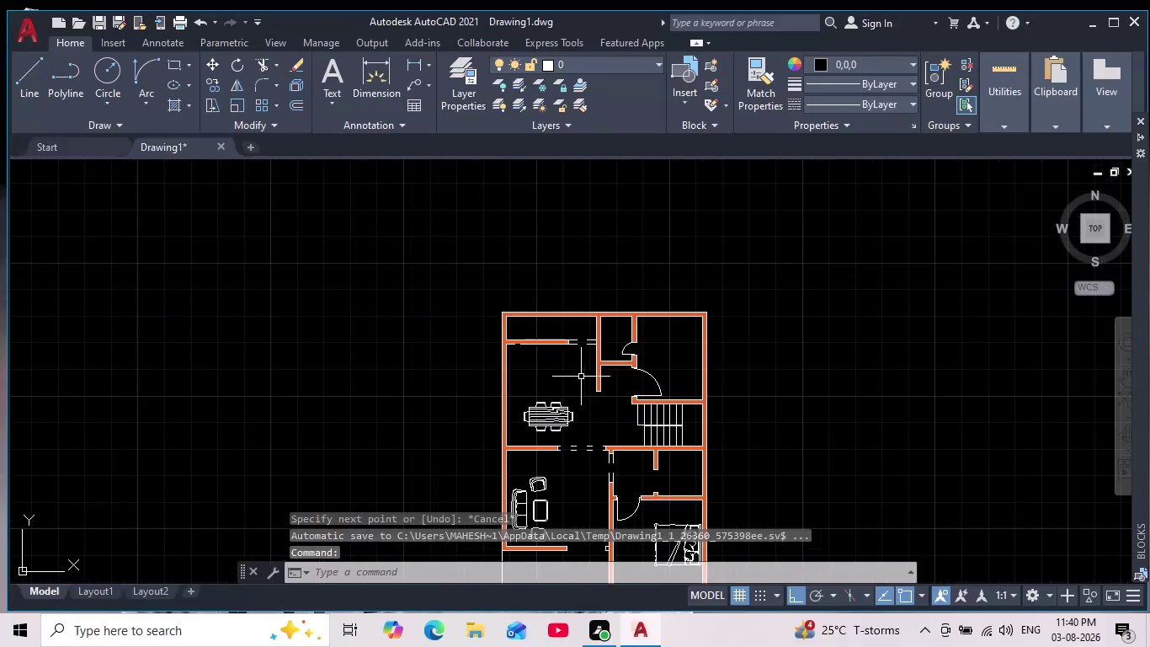
Pan and zoom around the floor plan to frame the whole layout.
middle_drag(587, 368, 564, 329)
scroll(up, 3)
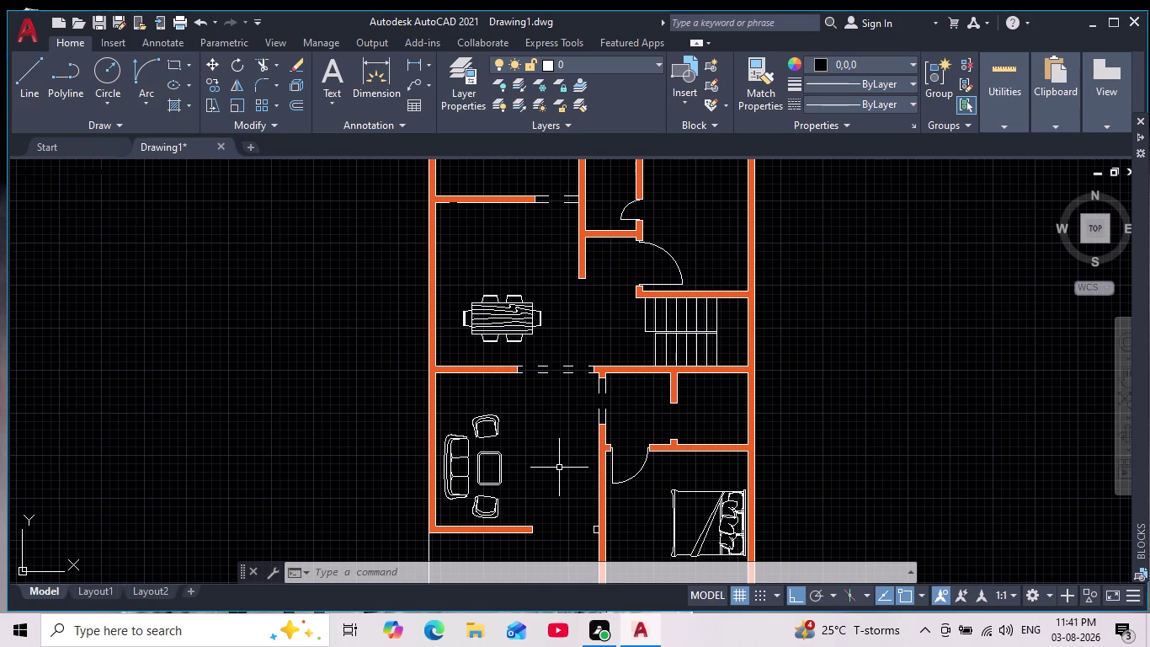
scroll(down, 3)
scroll(up, 3)
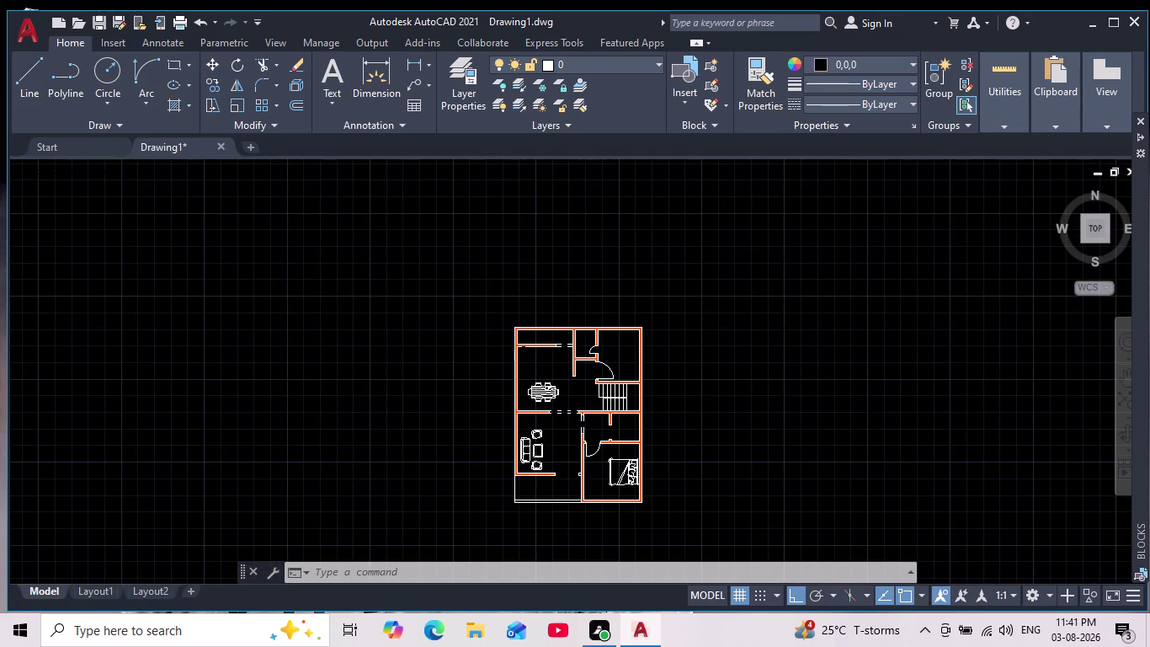
scroll(up, 3)
middle_drag(593, 445, 530, 423)
scroll(down, 3)
scroll(up, 3)
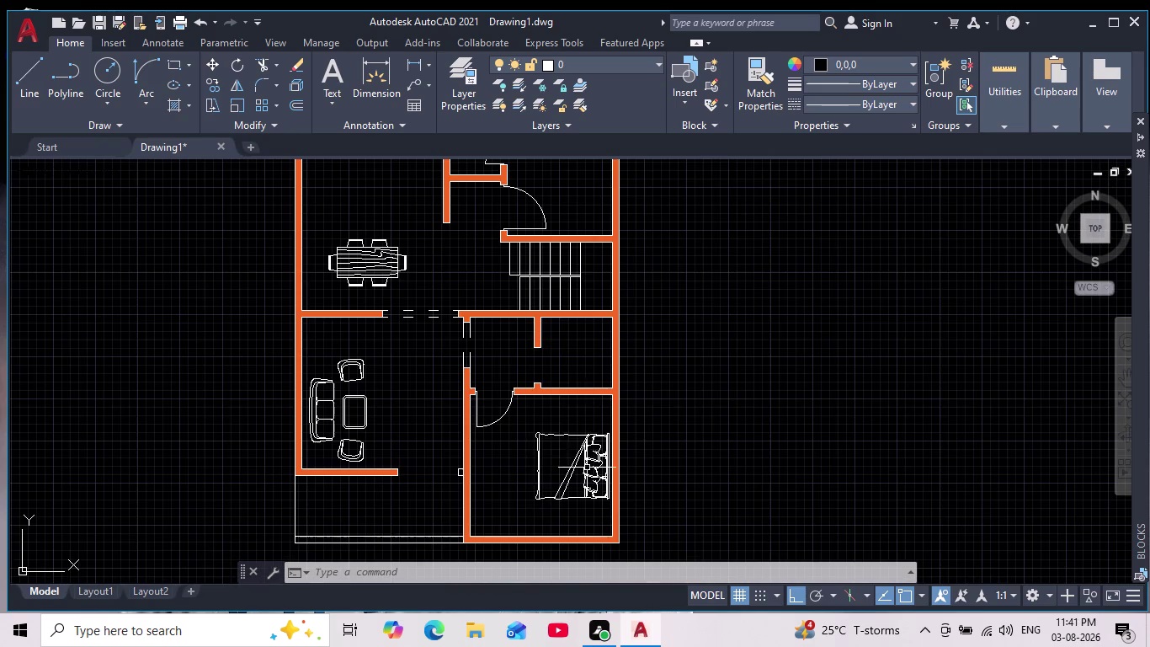
scroll(down, 3)
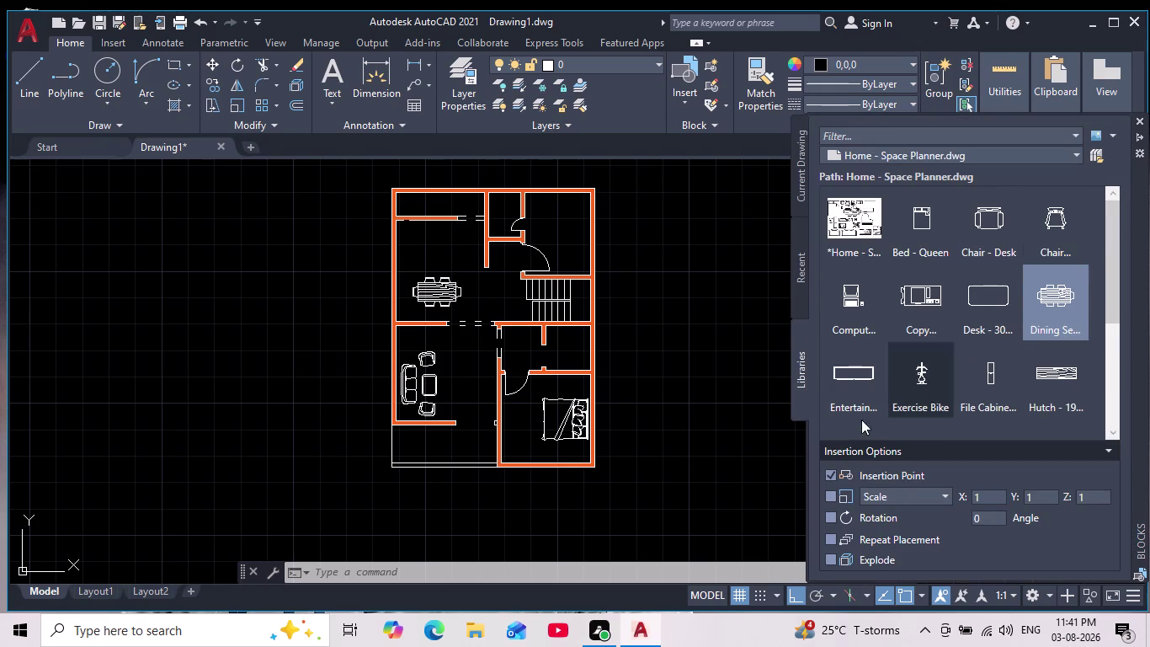
Drag the toilet from the Recent blocks tab into the drawing and zoom into the small room.
click(798, 378)
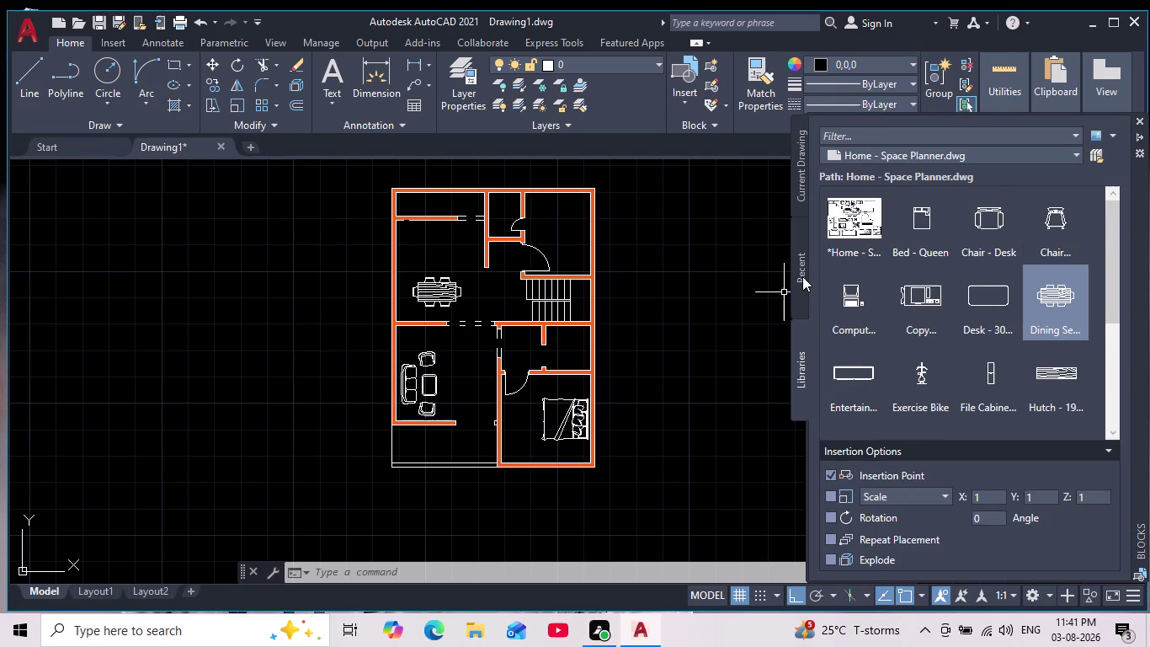
click(803, 276)
drag(917, 268, 809, 303)
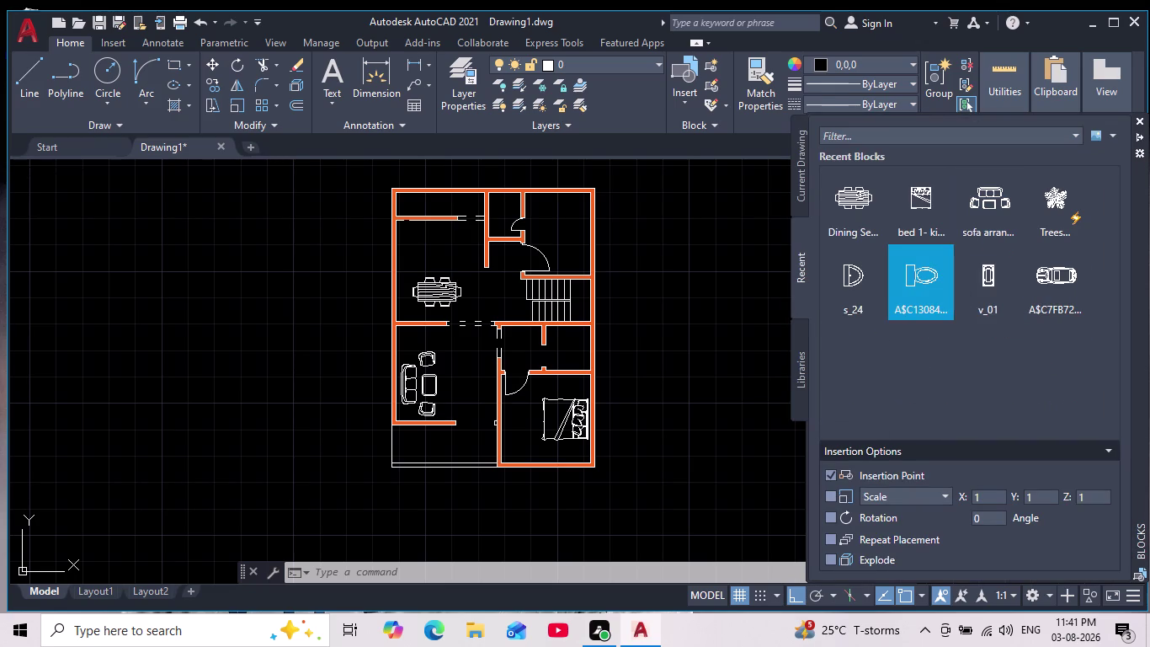
drag(810, 302, 678, 344)
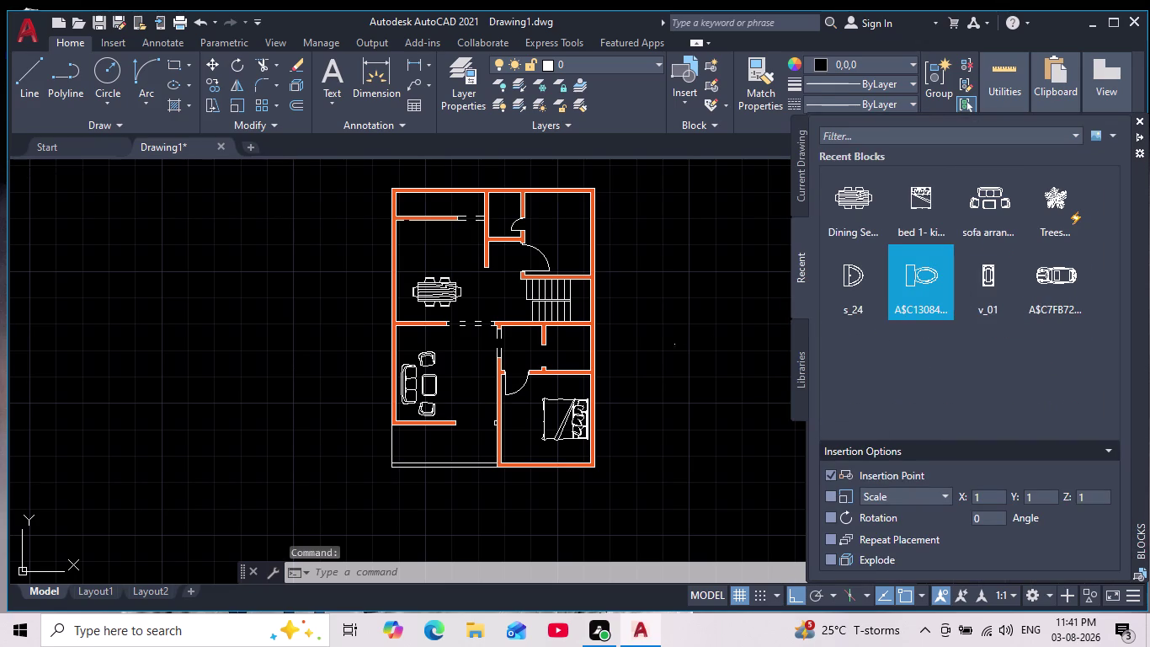
drag(678, 345, 570, 348)
scroll(up, 3)
drag(587, 298, 588, 316)
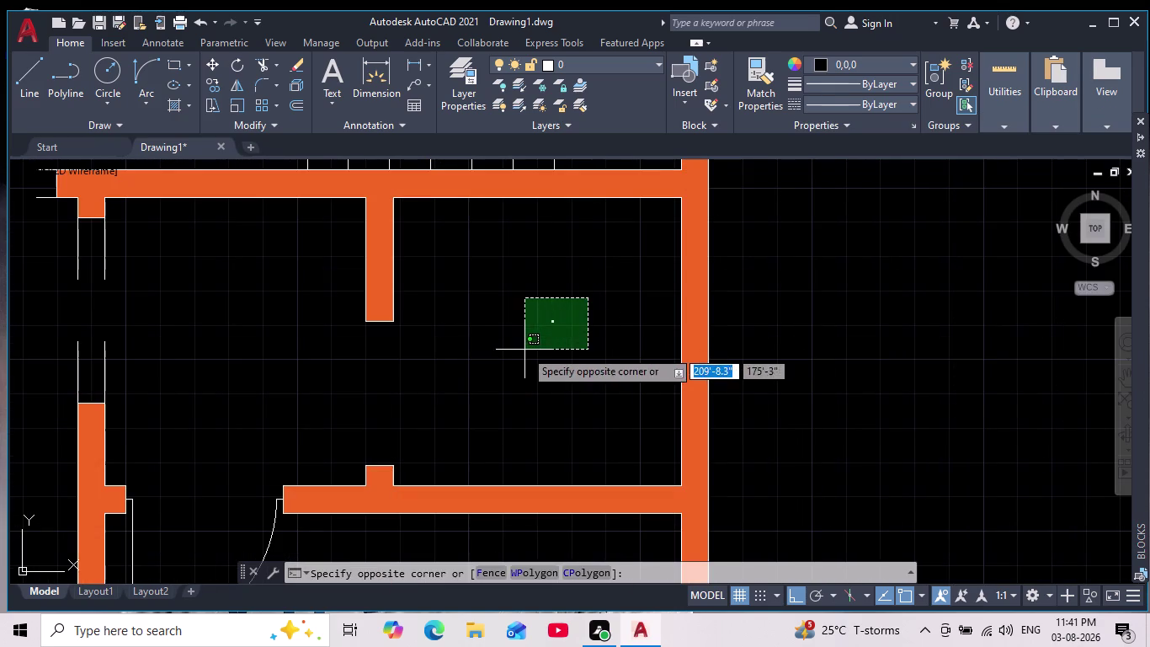
Scale the tiny toilet block up from a base point inside the small room.
click(525, 350)
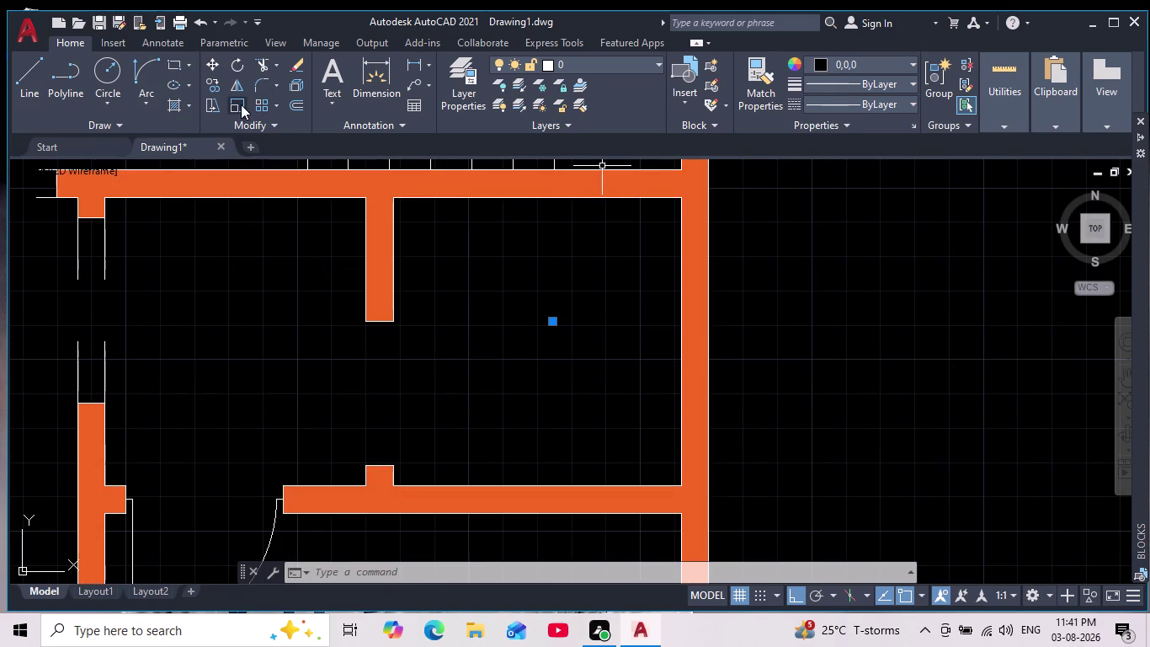
click(237, 106)
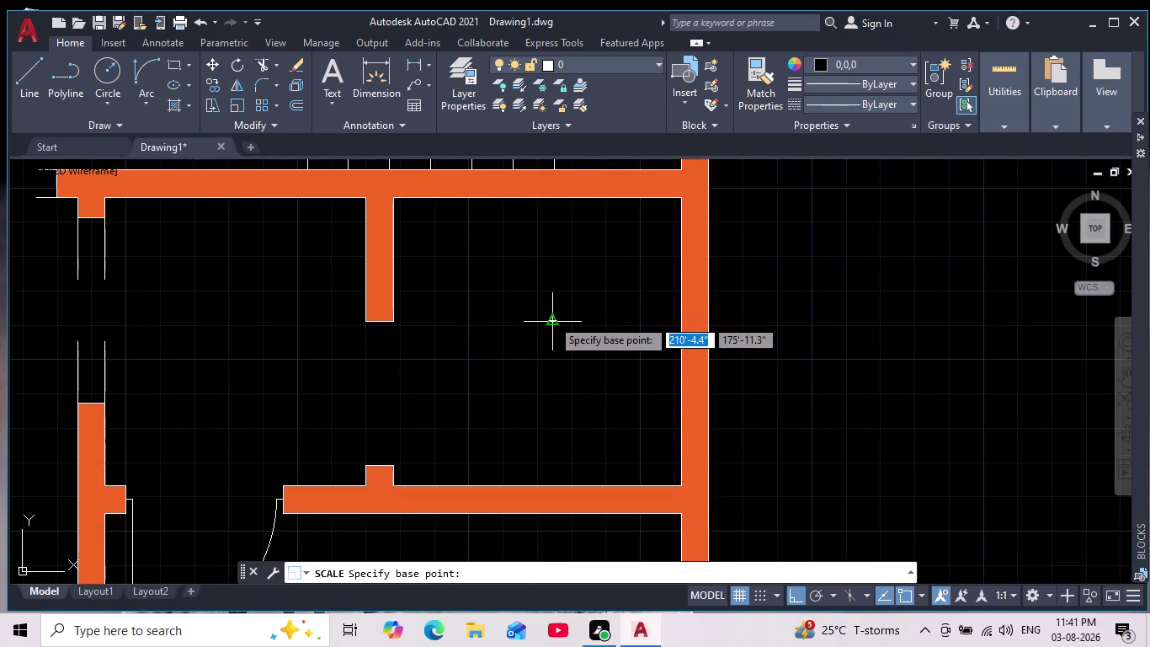
click(551, 319)
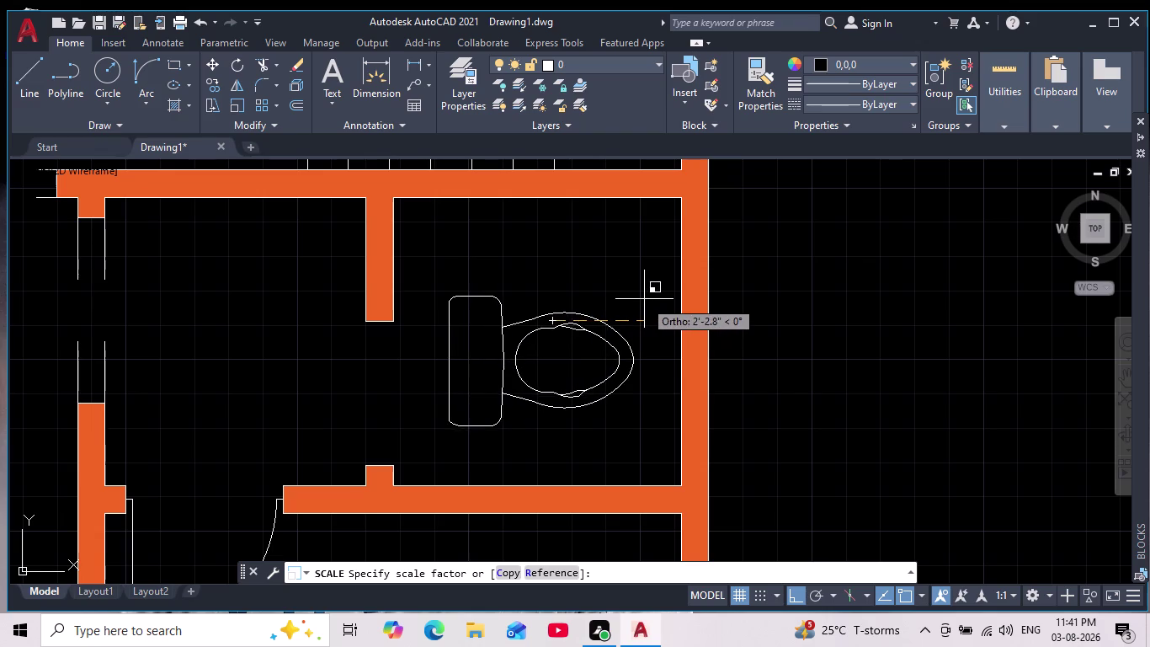
click(633, 299)
scroll(down, 3)
scroll(up, 3)
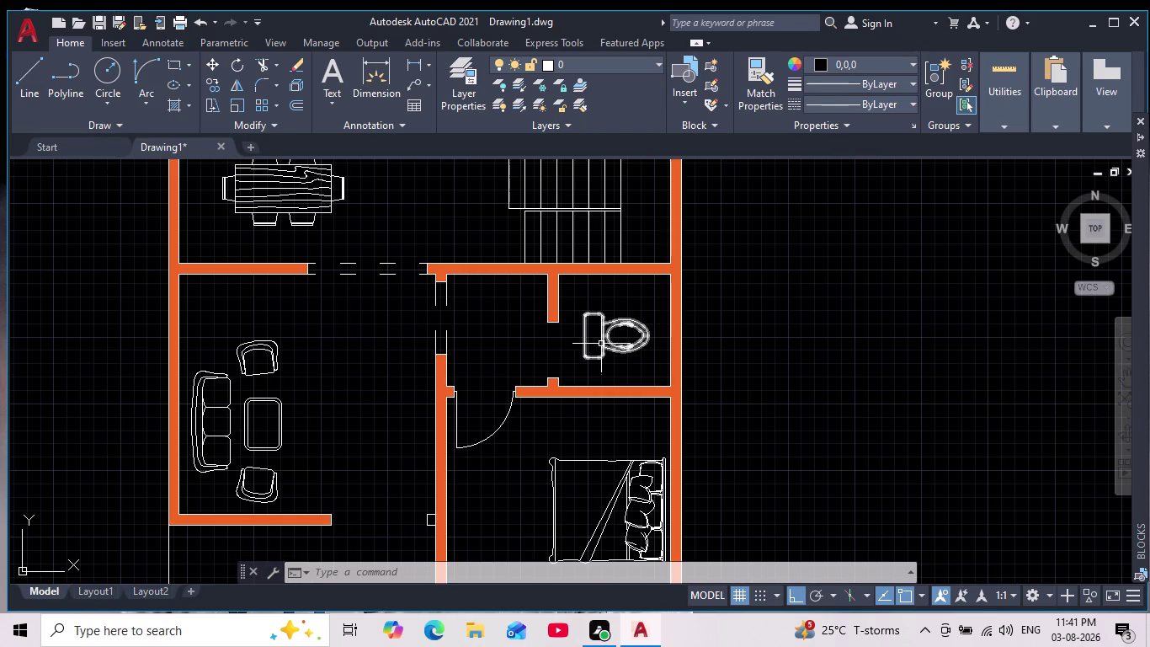
click(606, 323)
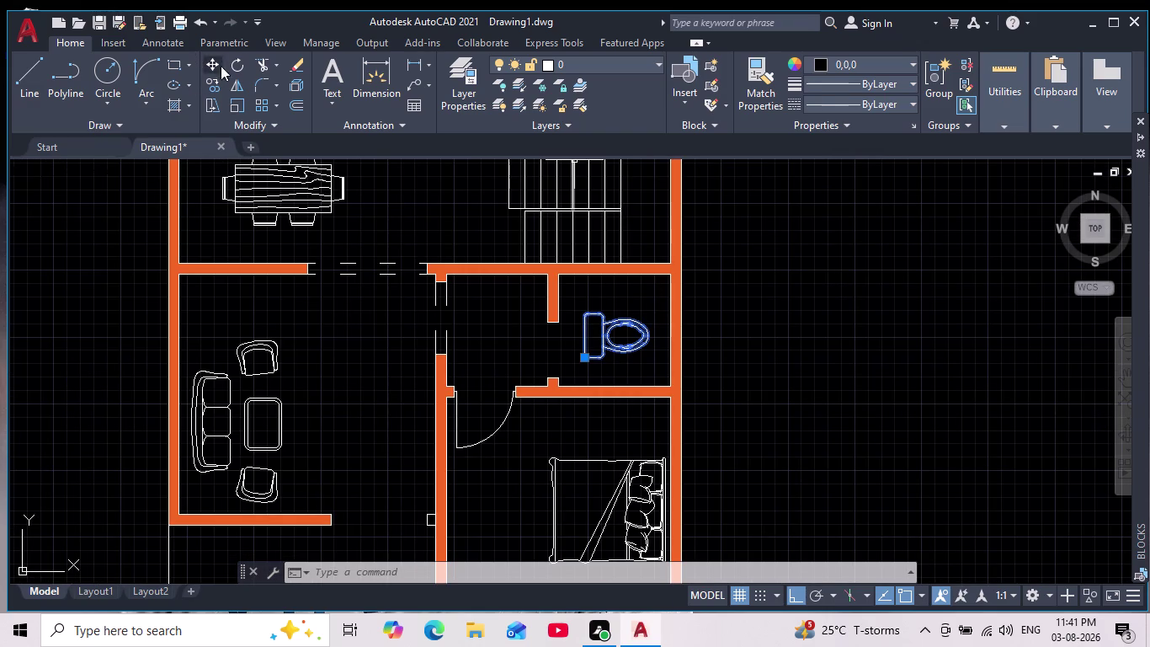
click(235, 67)
click(614, 371)
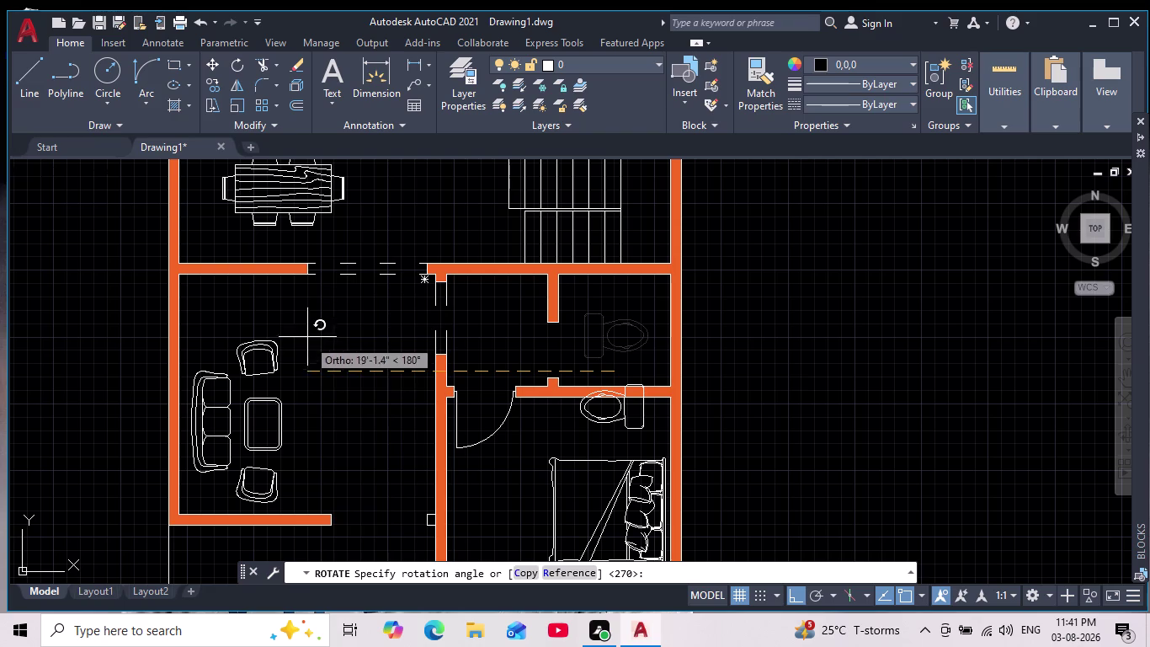
click(356, 469)
click(640, 423)
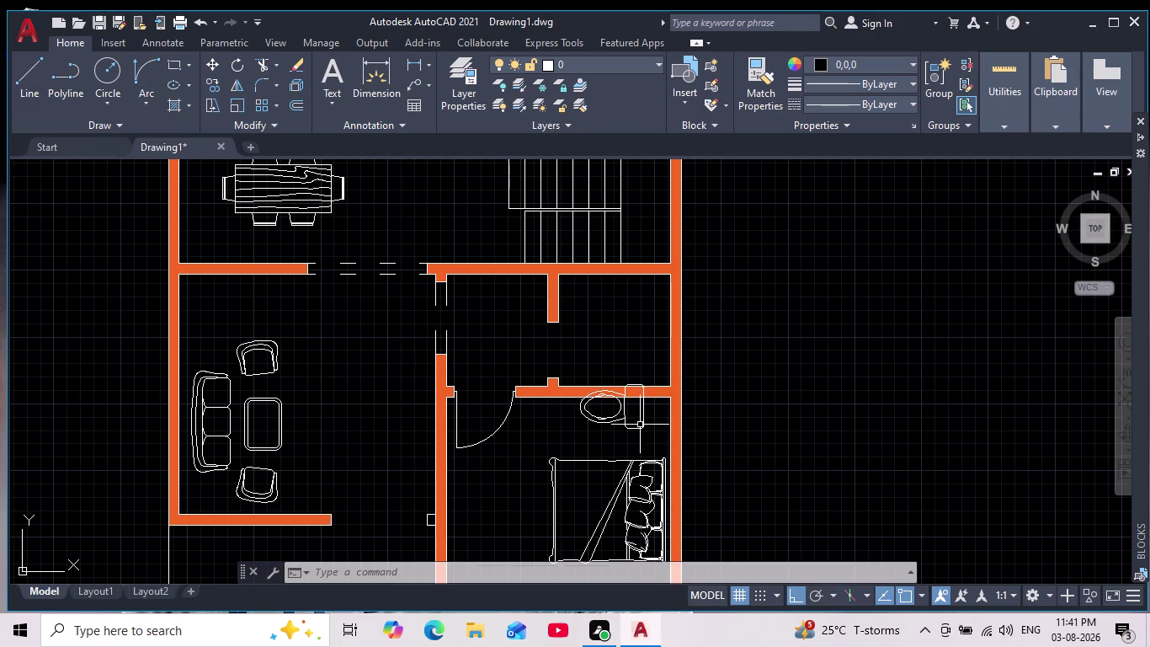
click(214, 59)
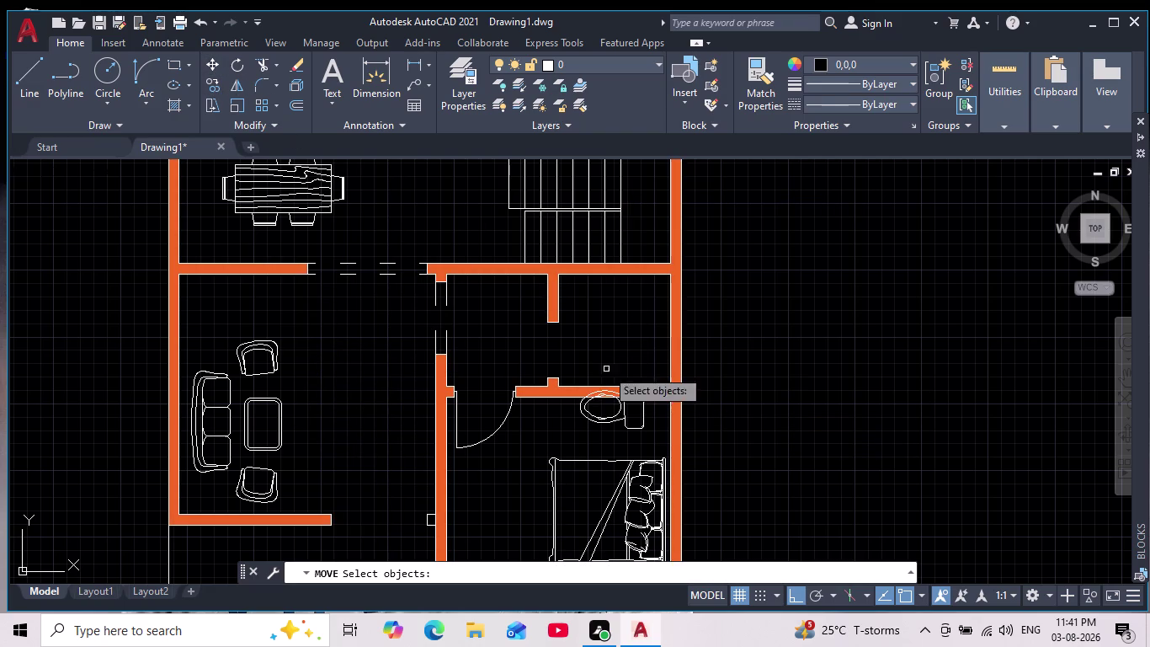
click(620, 411)
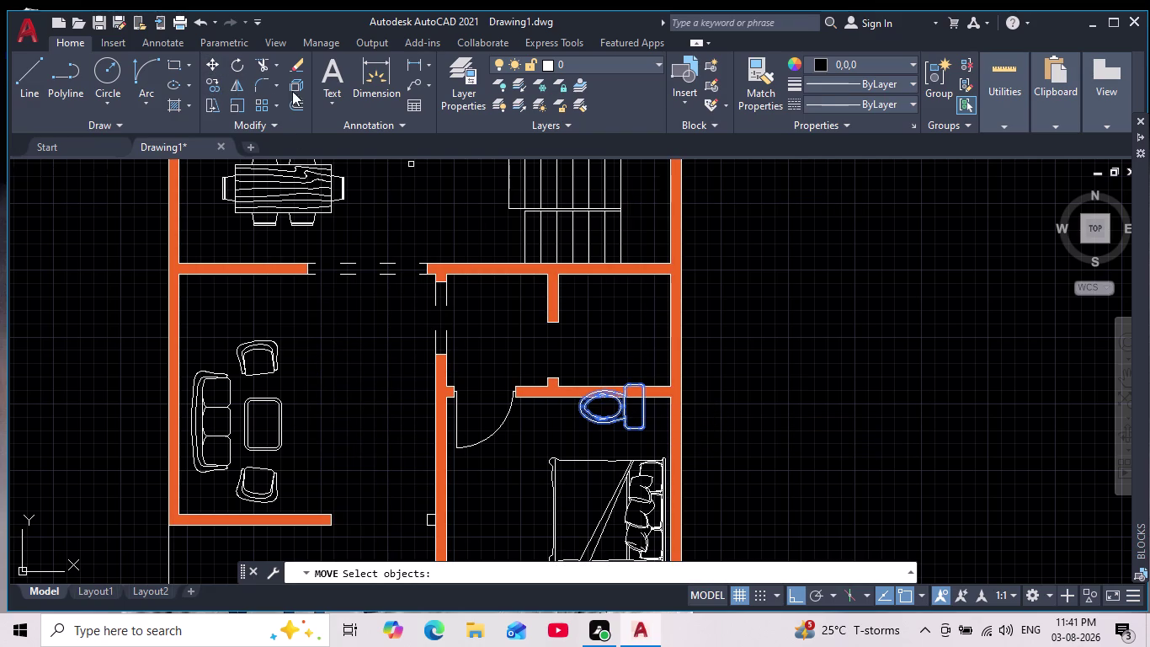
click(207, 57)
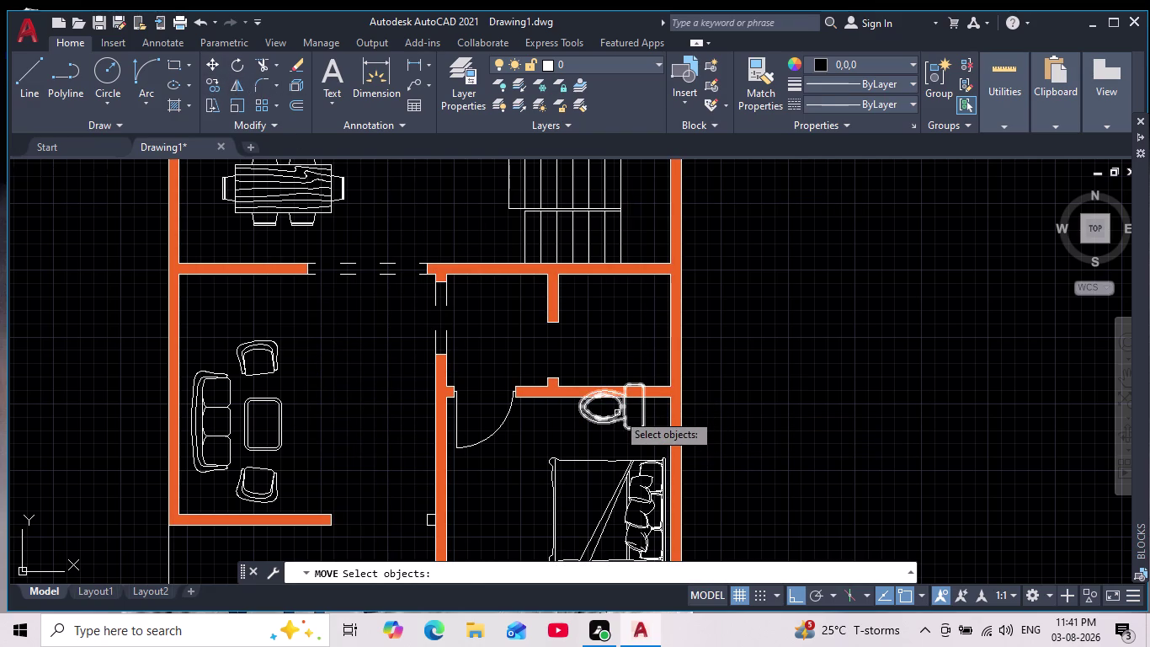
key(Escape)
key(Escape)
click(623, 421)
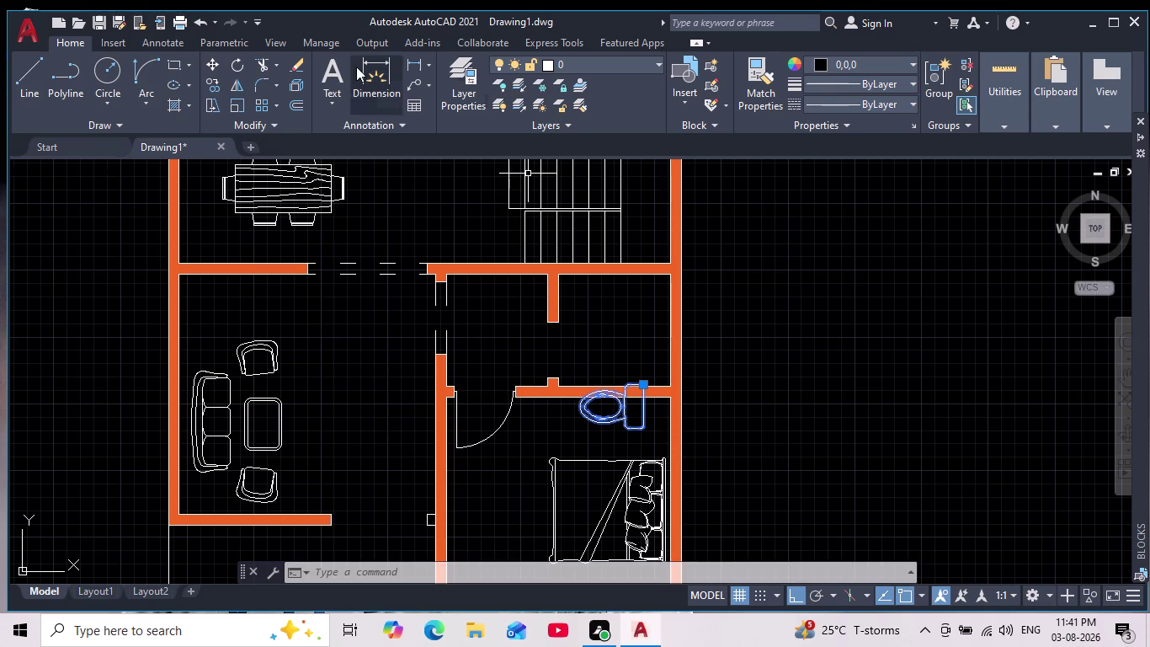
click(208, 61)
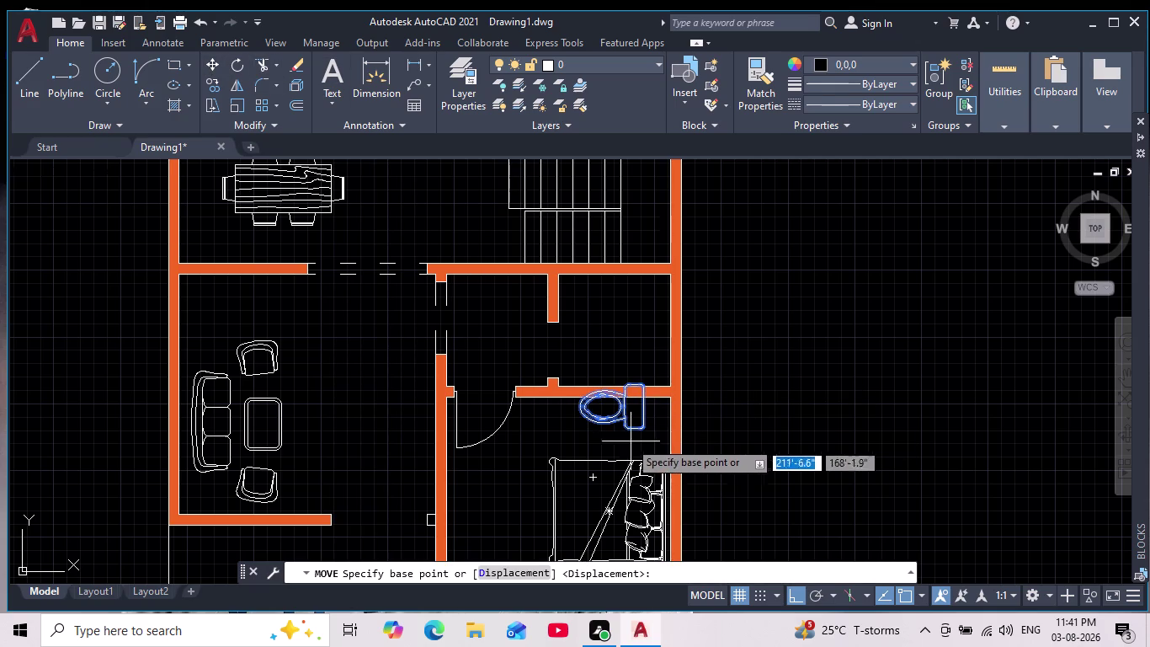
click(622, 427)
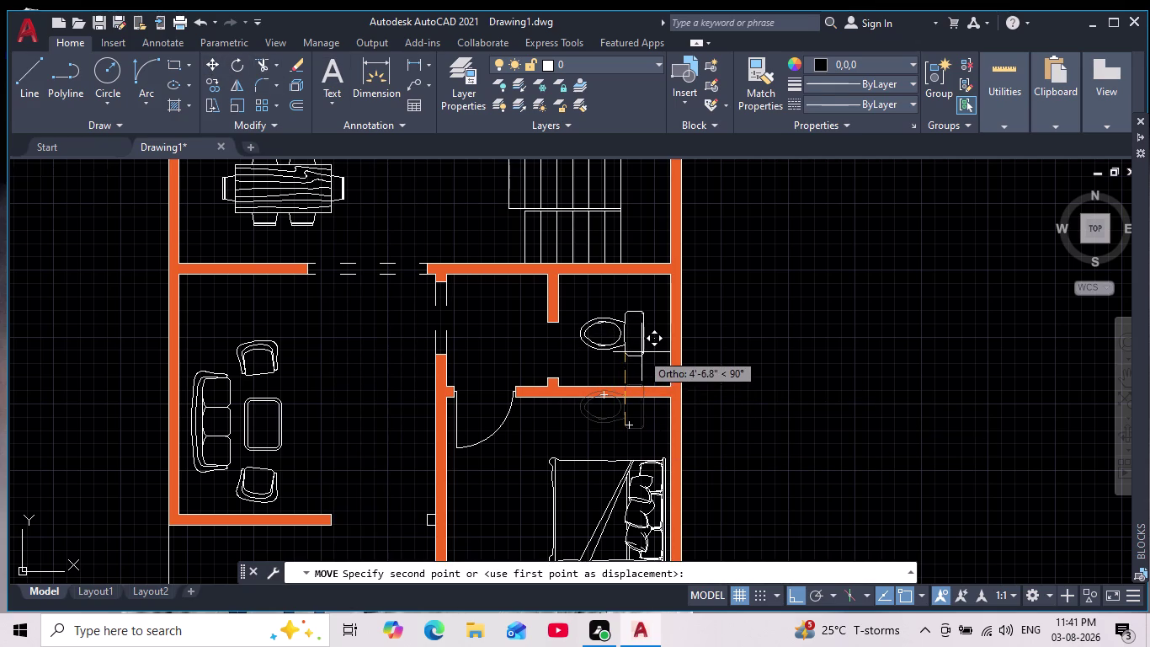
click(800, 593)
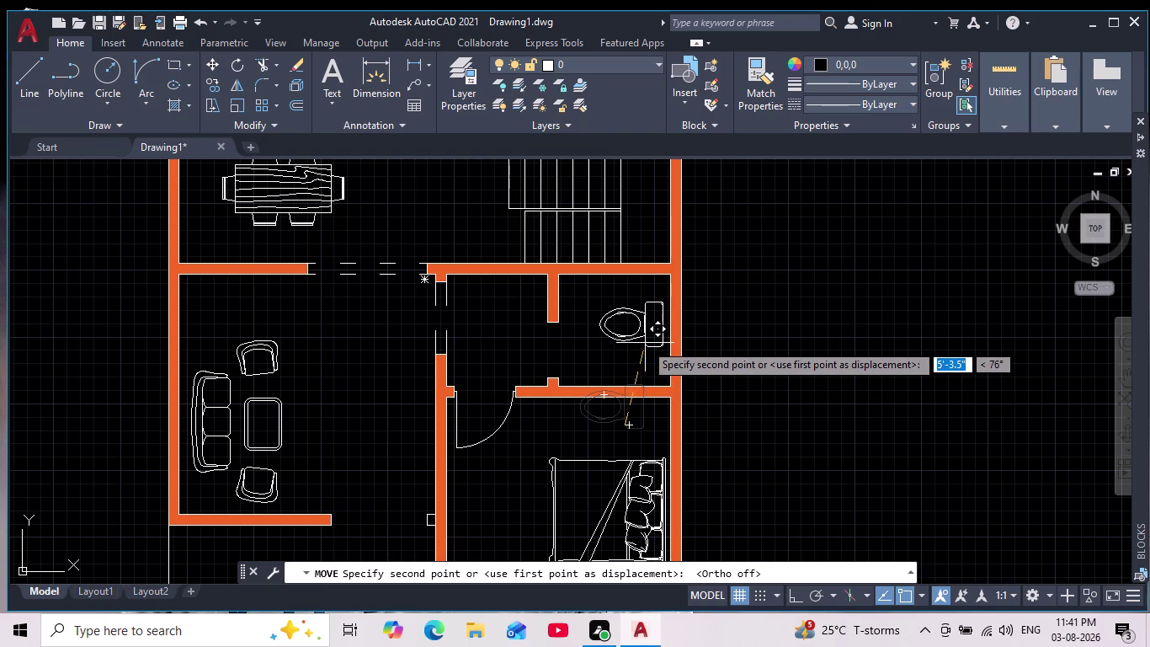
click(621, 351)
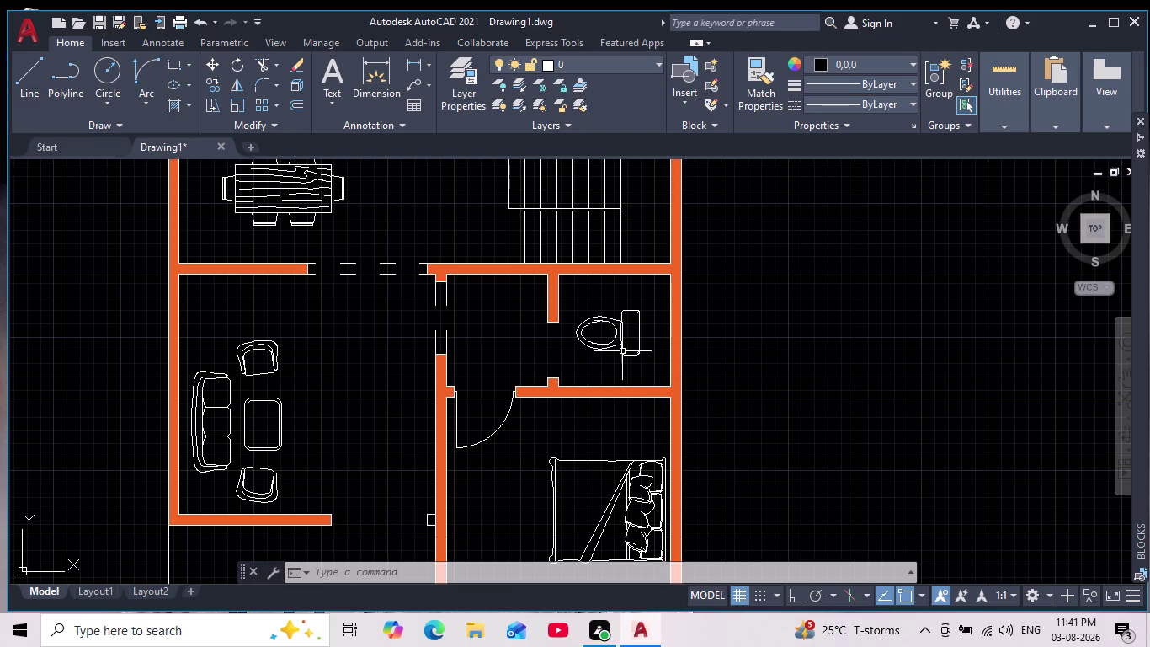
click(627, 311)
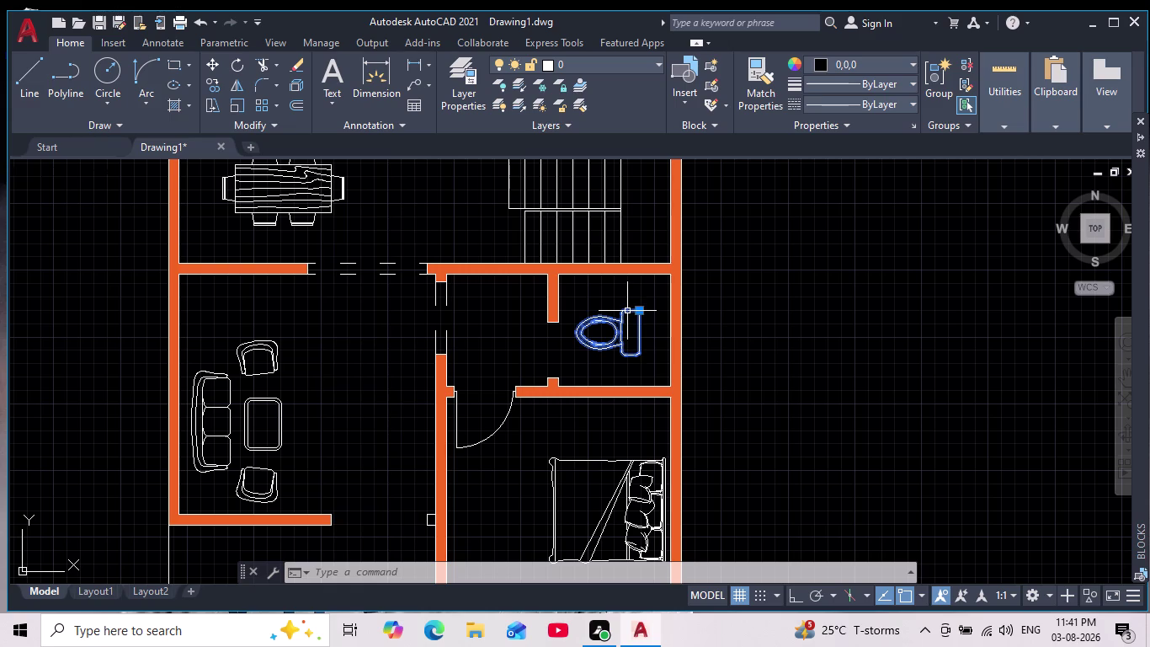
key(Escape)
key(ctrl+z)
key(ctrl+z)
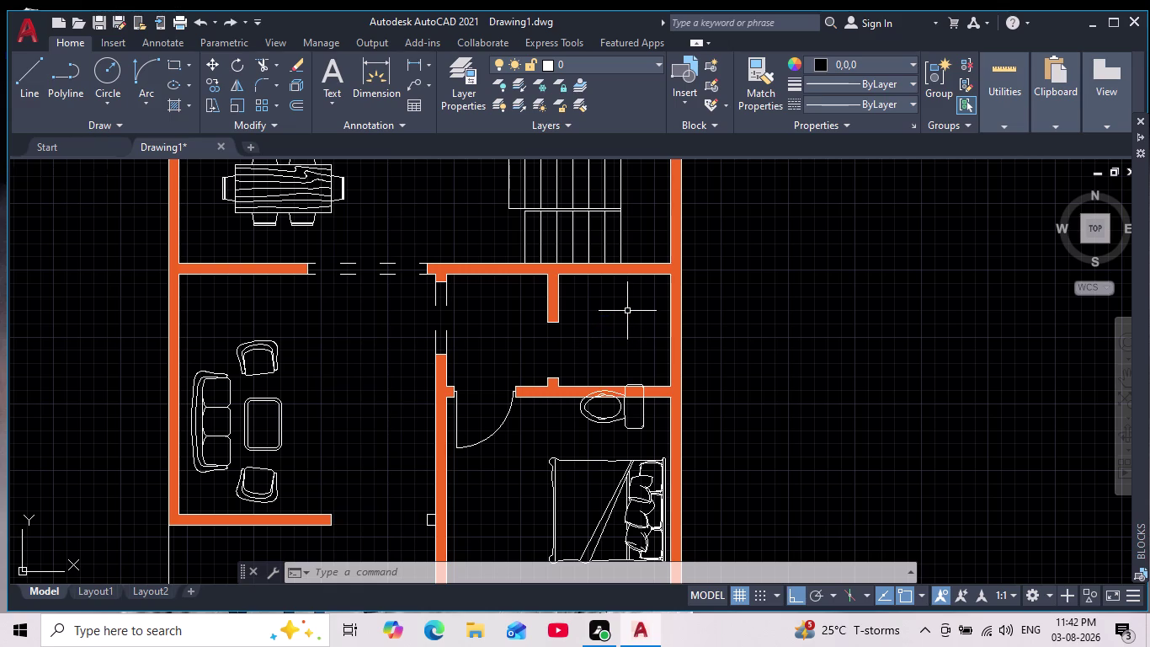
key(ctrl+z)
key(ctrl+z)
Rotate the toilet so its tank backs onto the bathroom's top wall.
click(627, 310)
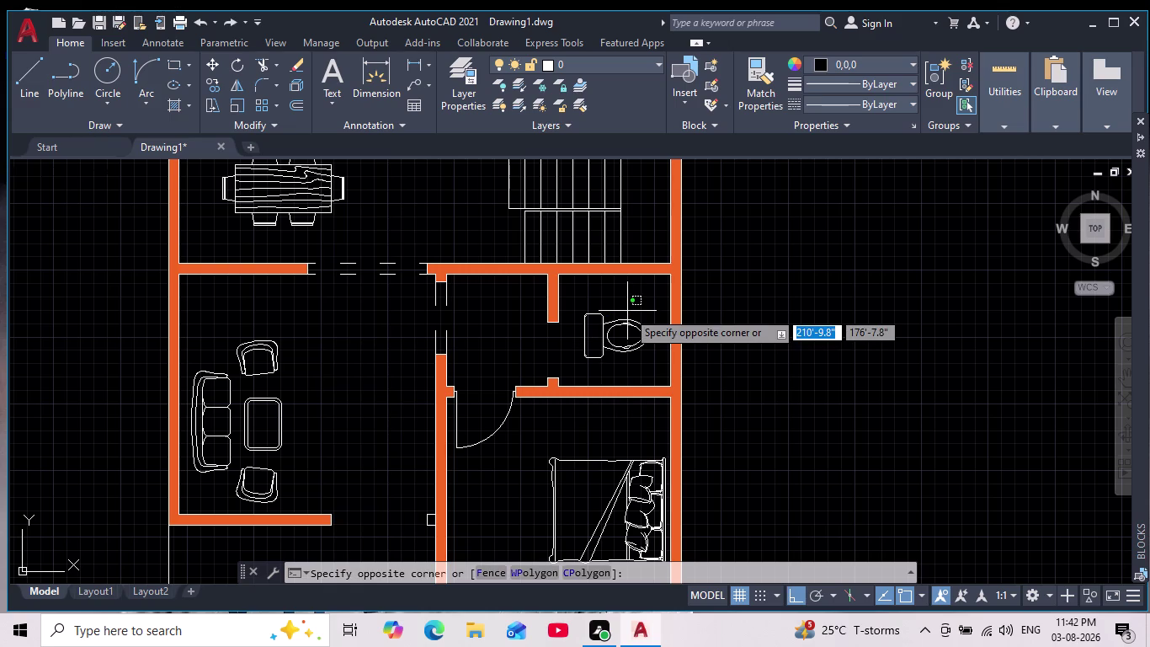
key(Escape)
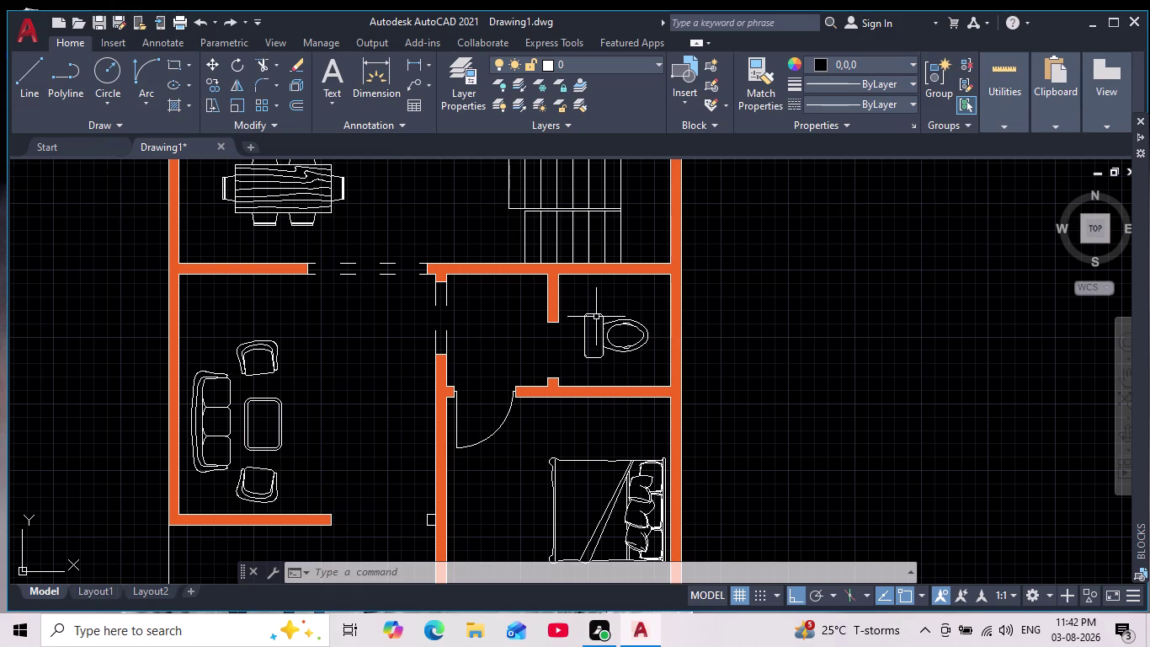
click(596, 316)
click(591, 321)
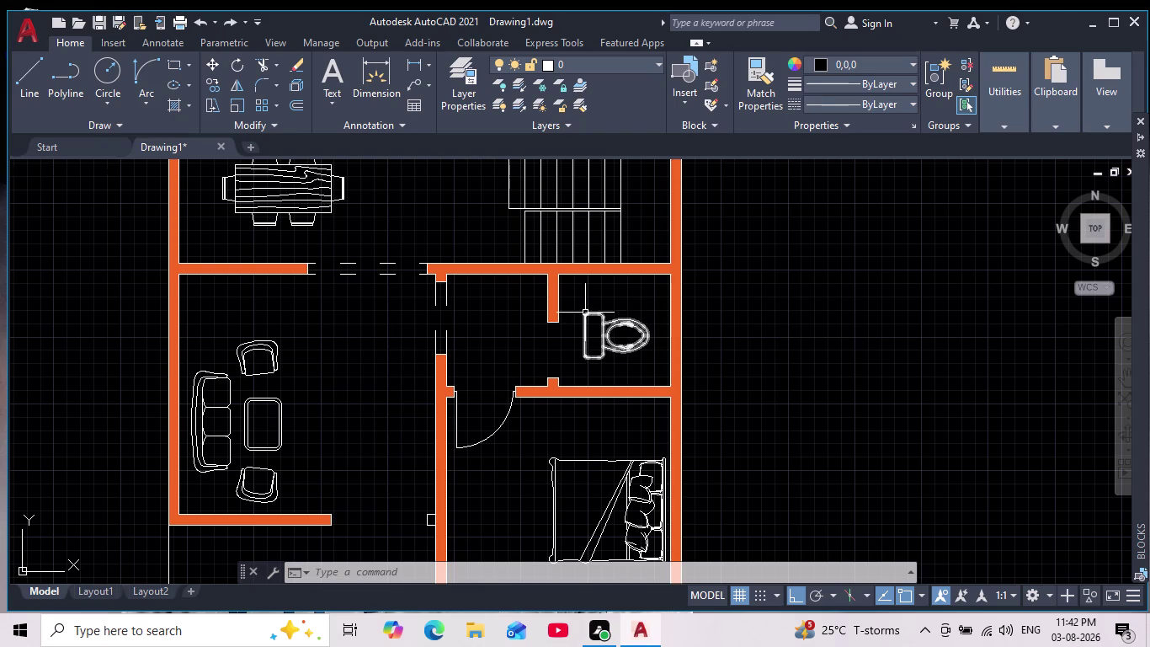
click(586, 312)
click(241, 63)
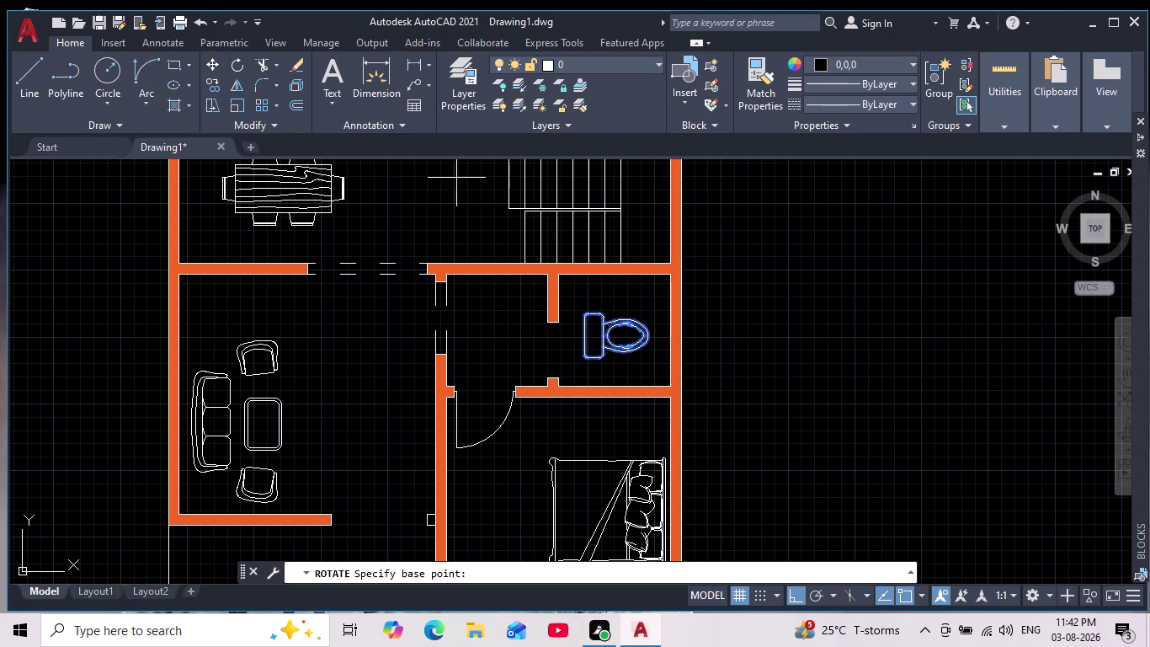
click(615, 297)
click(618, 384)
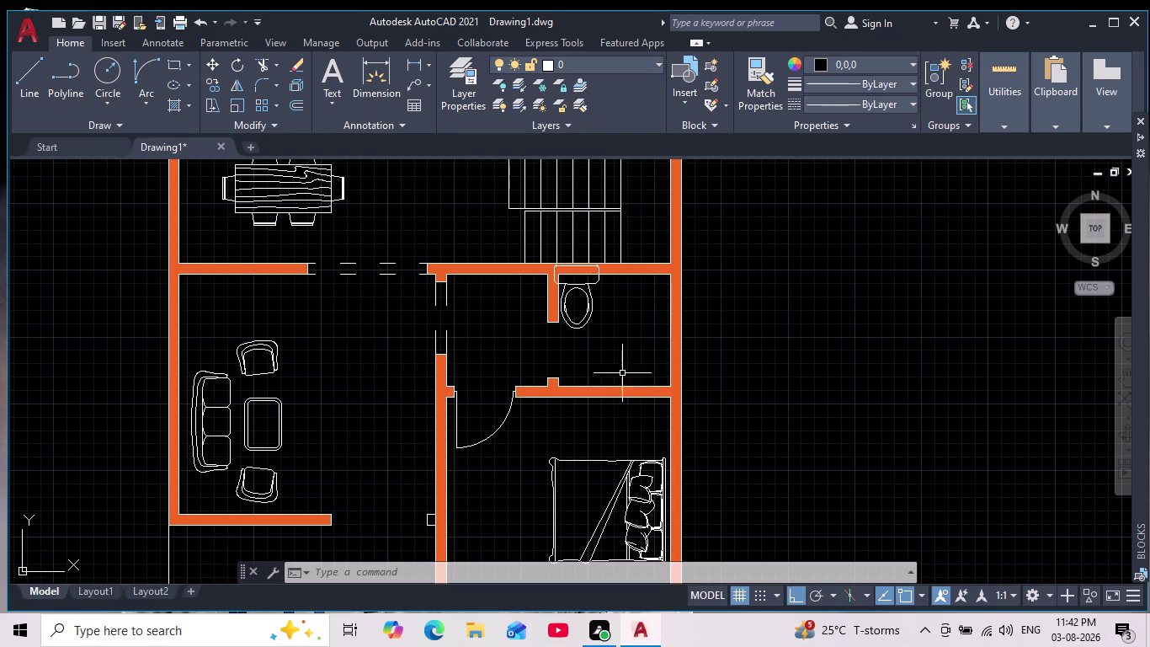
Move the toilet with Ortho off until it sits against the top wall.
key(Escape)
click(588, 302)
click(216, 61)
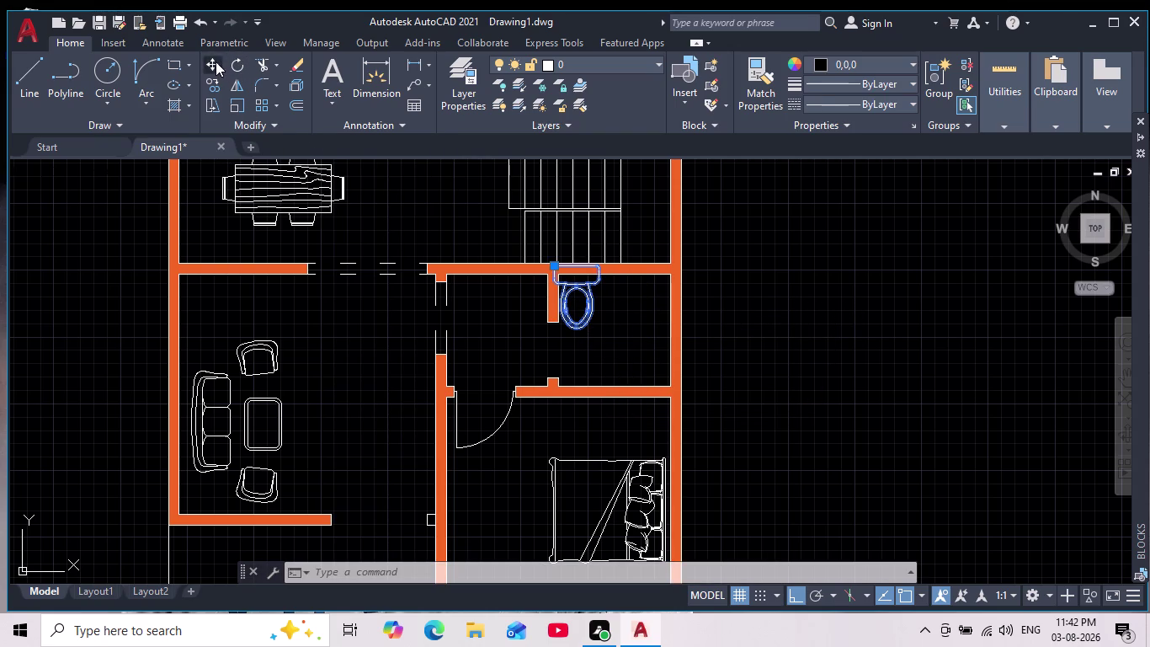
click(581, 292)
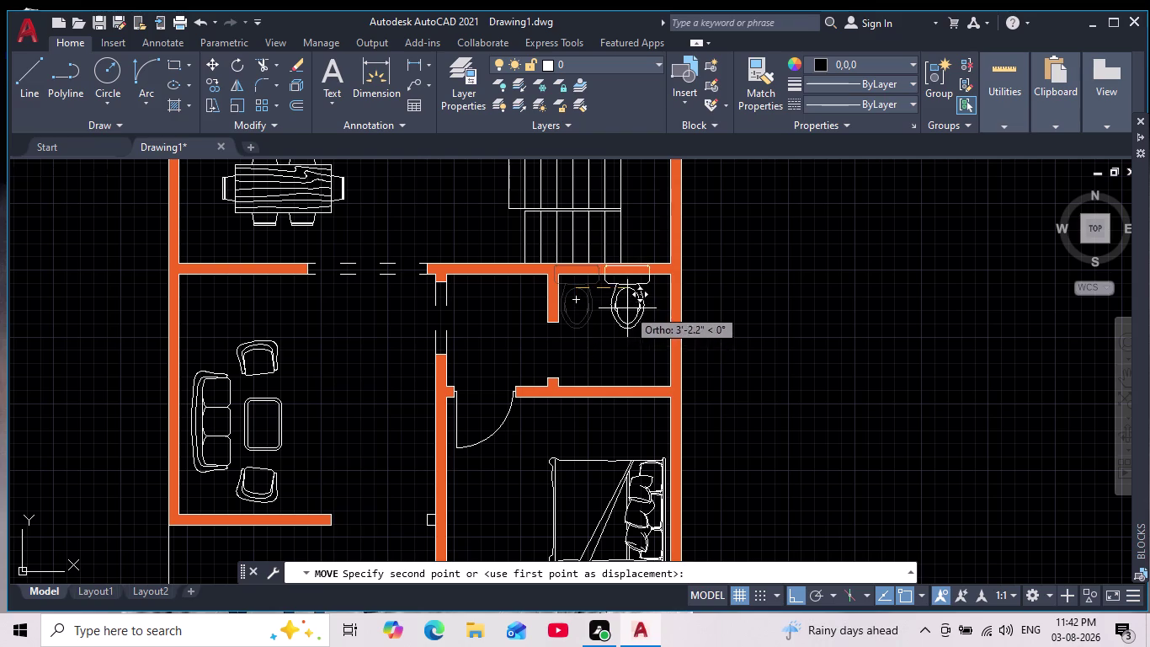
click(789, 593)
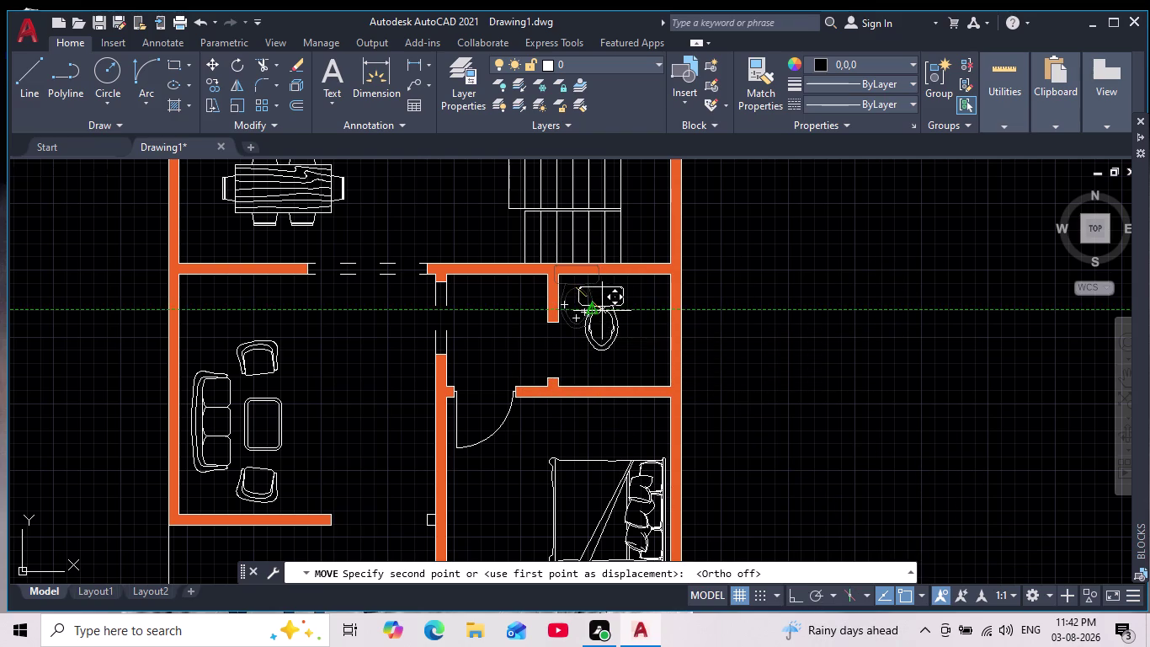
scroll(up, 3)
click(599, 272)
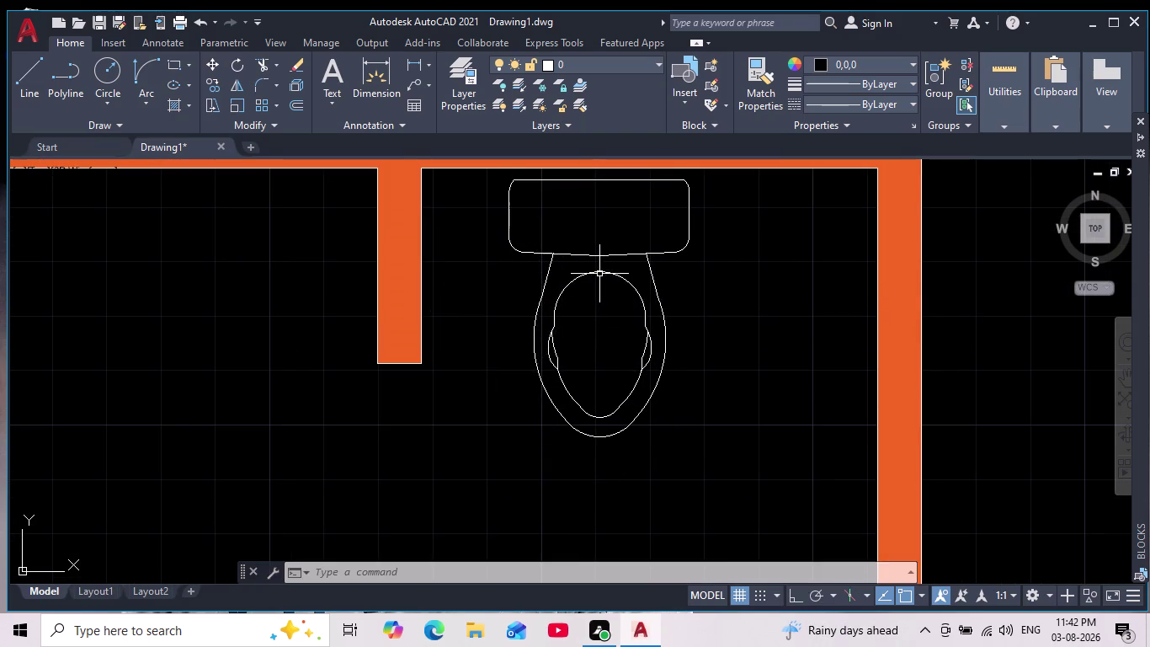
scroll(down, 3)
scroll(down, 3)
middle_drag(750, 364, 731, 349)
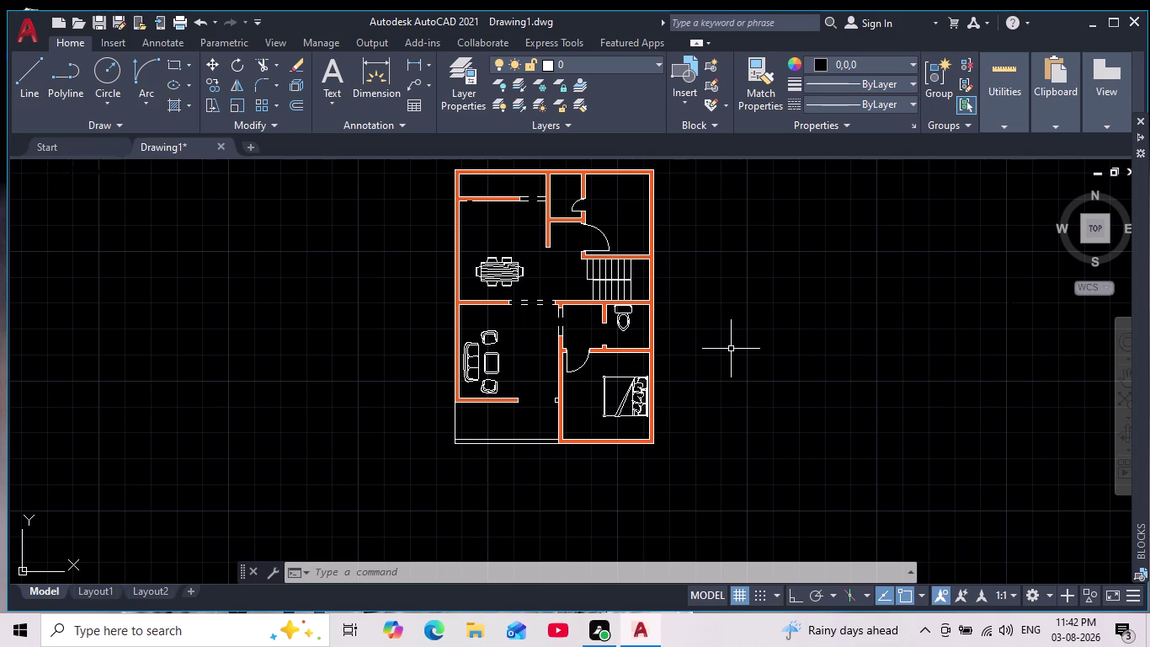
Window-select the toilet and move it a short distance right toward the right wall.
scroll(up, 3)
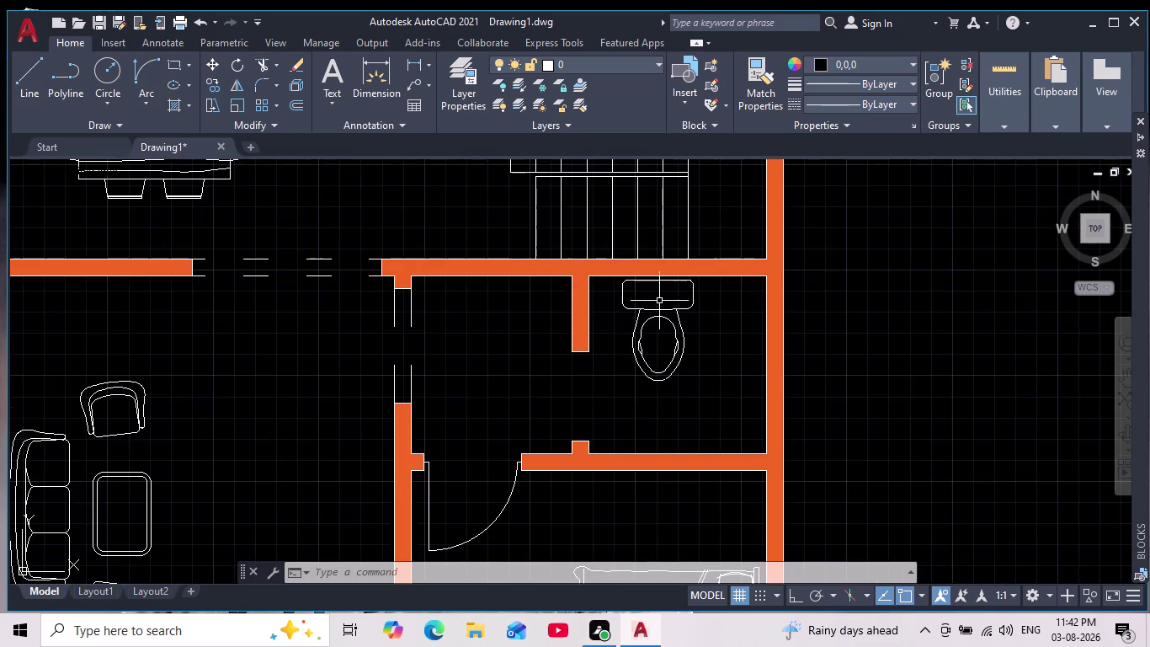
scroll(up, 3)
scroll(down, 3)
click(673, 311)
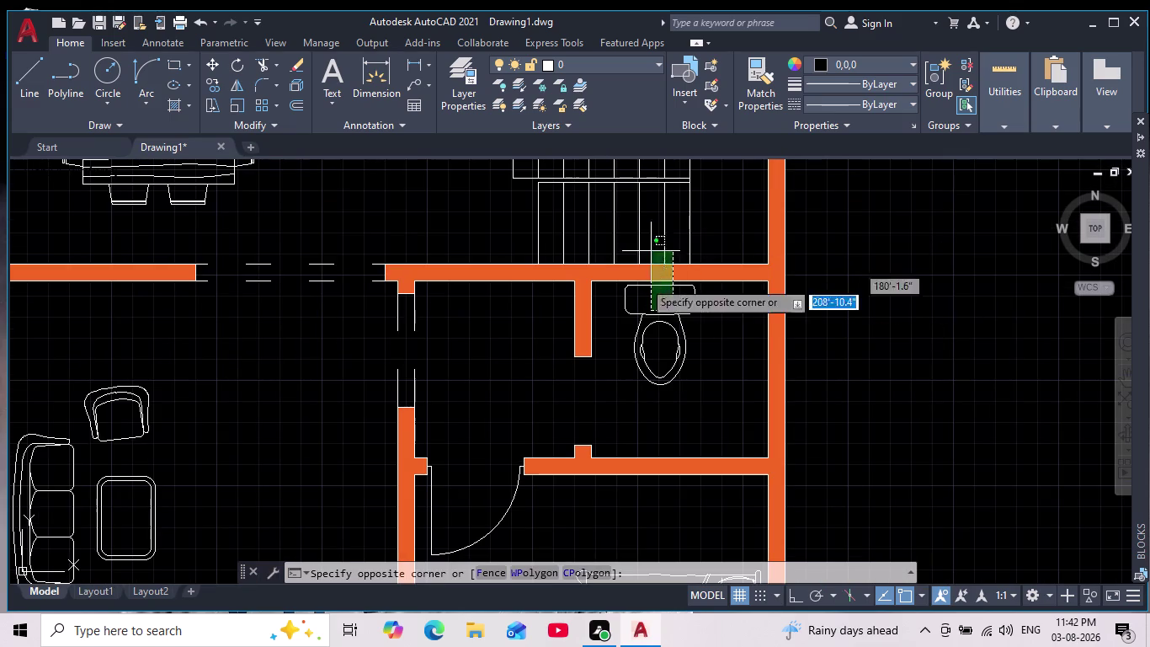
click(647, 330)
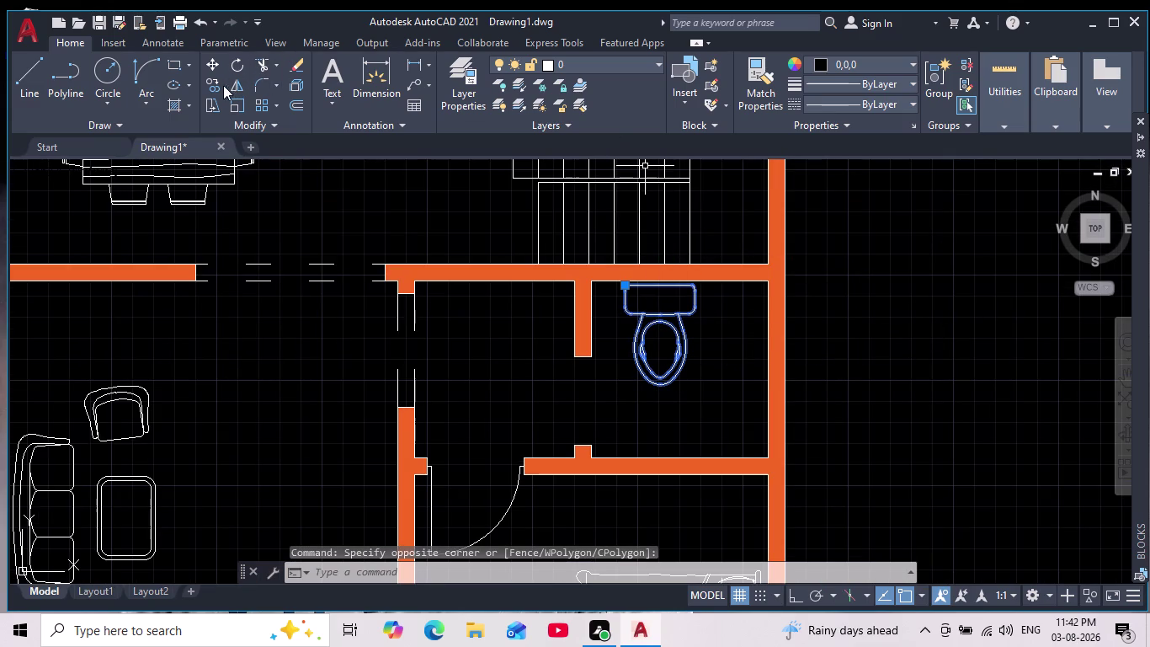
click(212, 68)
click(661, 321)
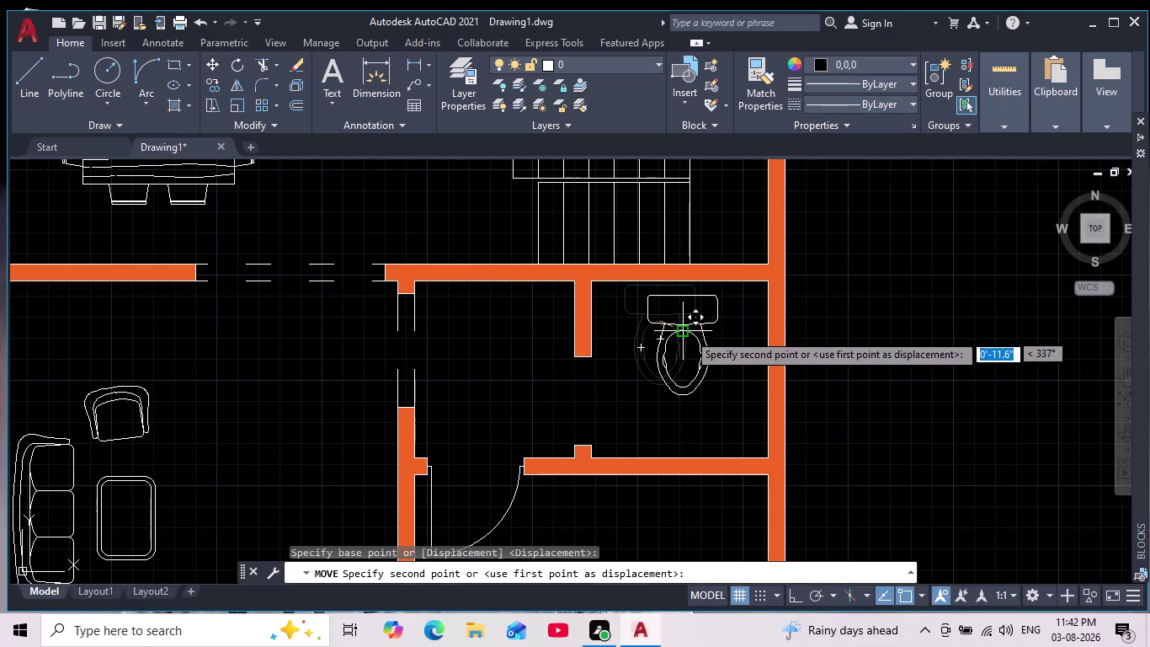
click(701, 326)
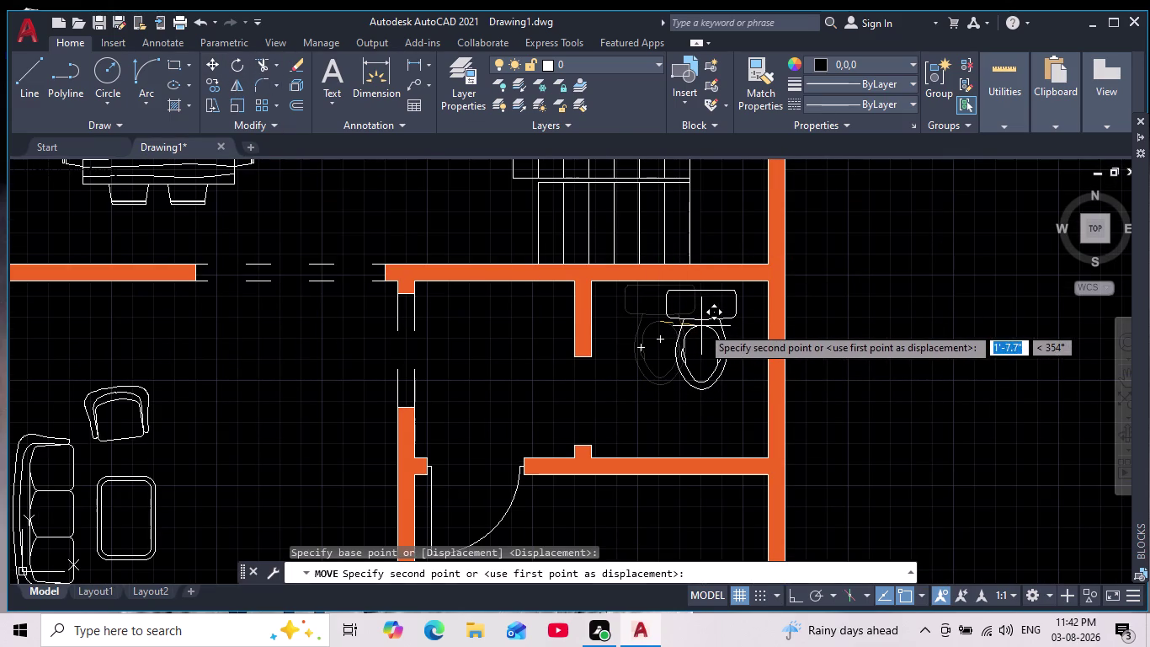
scroll(down, 3)
middle_drag(704, 403, 692, 366)
scroll(up, 3)
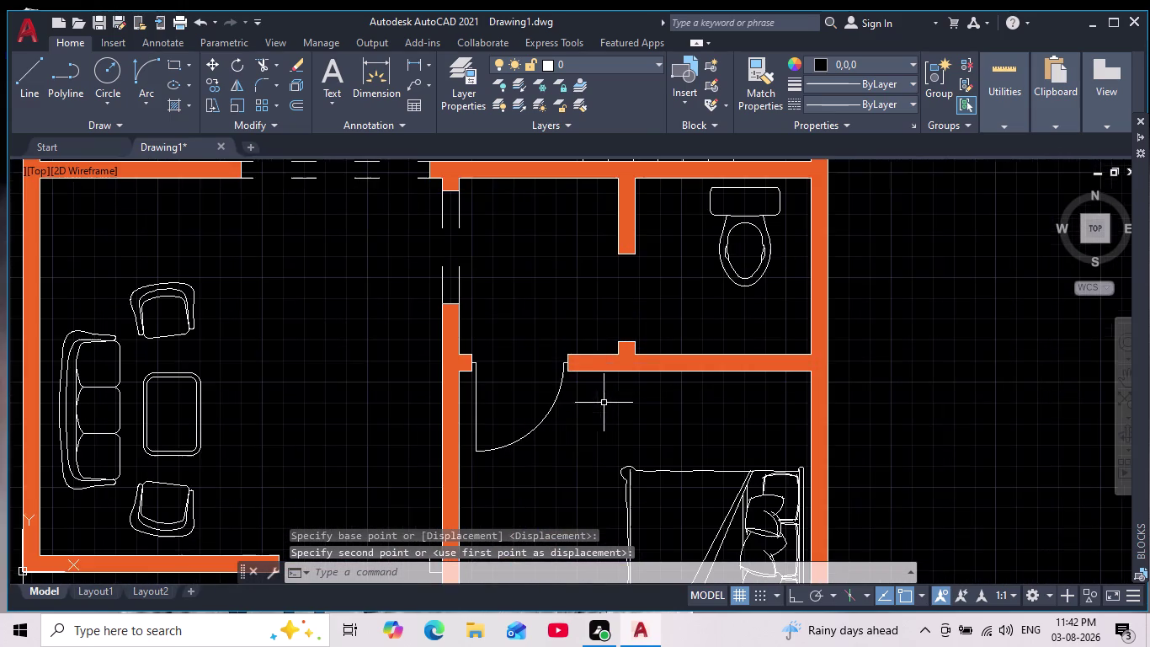
middle_drag(643, 286, 574, 418)
Start a 2-unit vertical line from the partition stub, then cancel it.
click(38, 77)
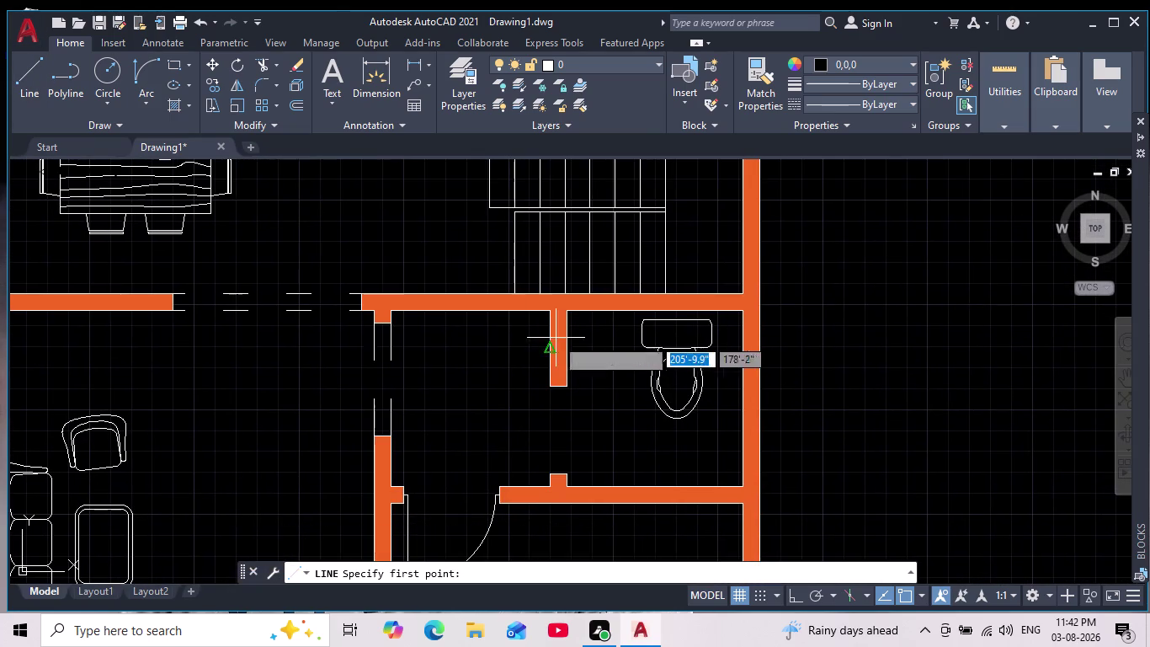
middle_drag(600, 402, 533, 297)
scroll(up, 3)
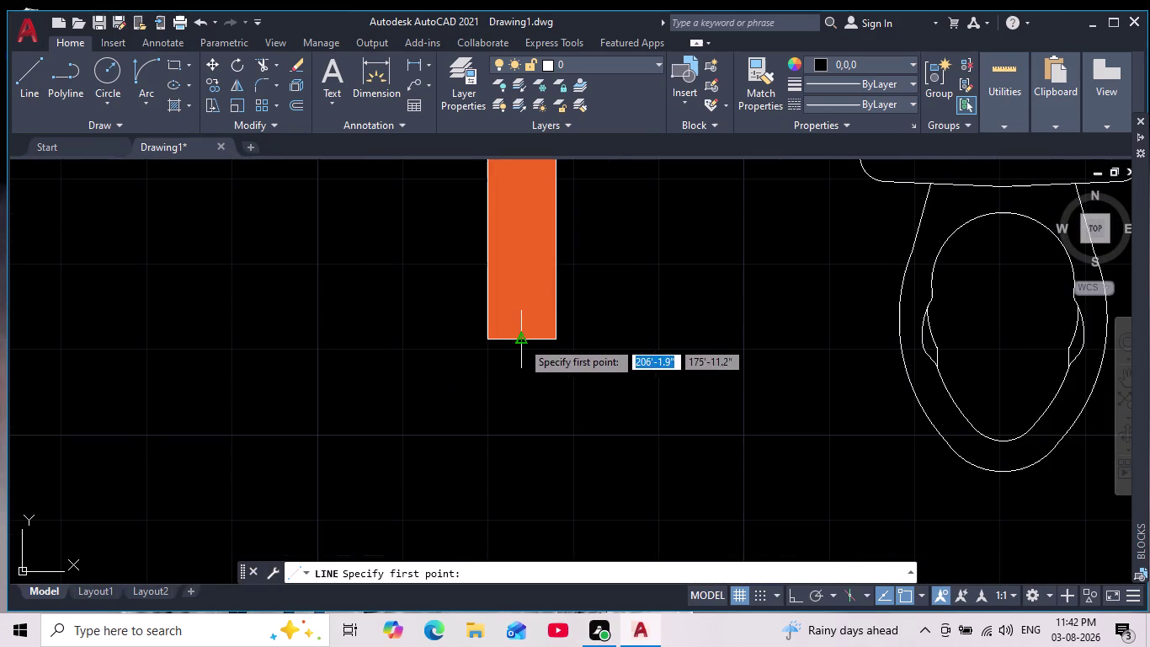
click(521, 341)
key(2)
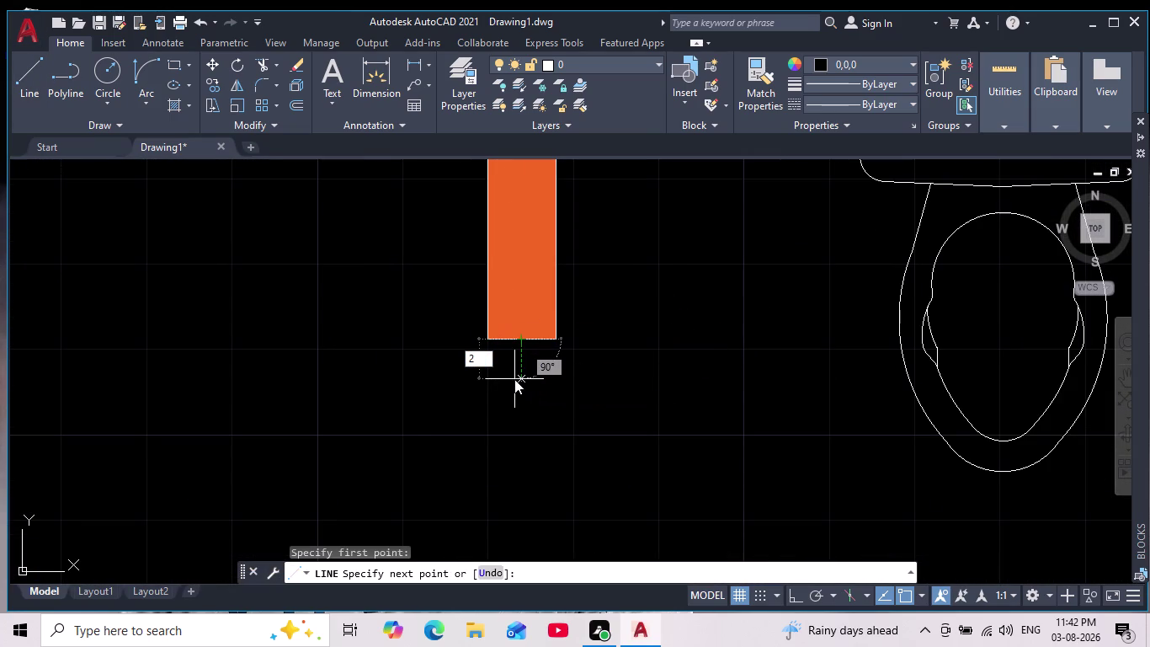
click(792, 602)
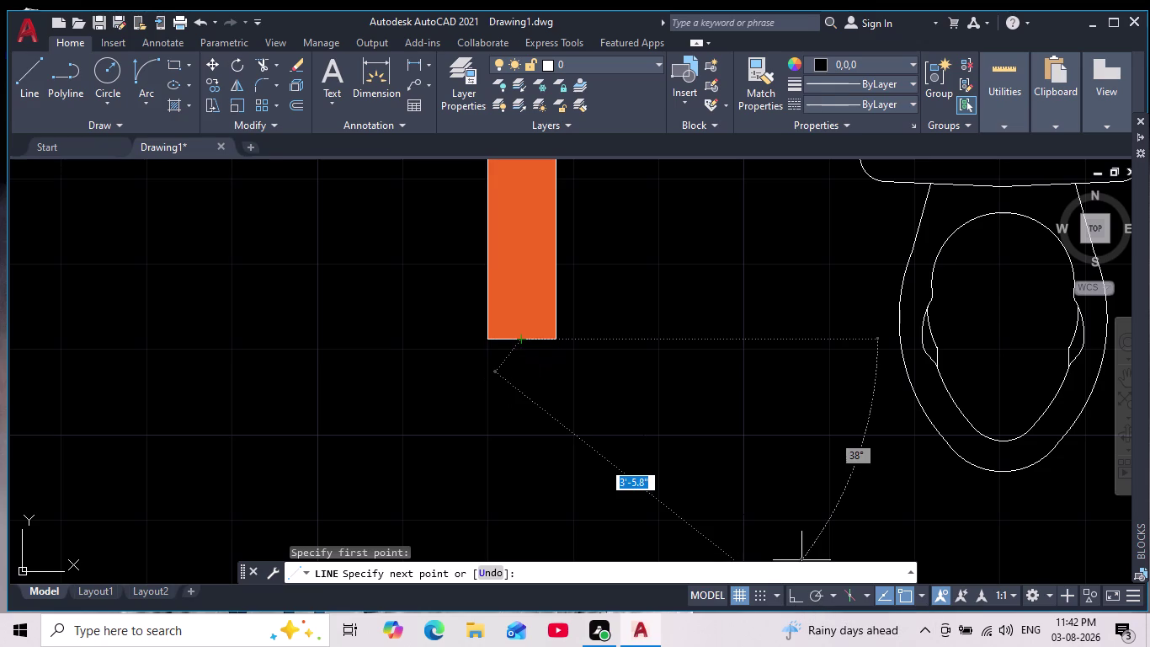
click(792, 598)
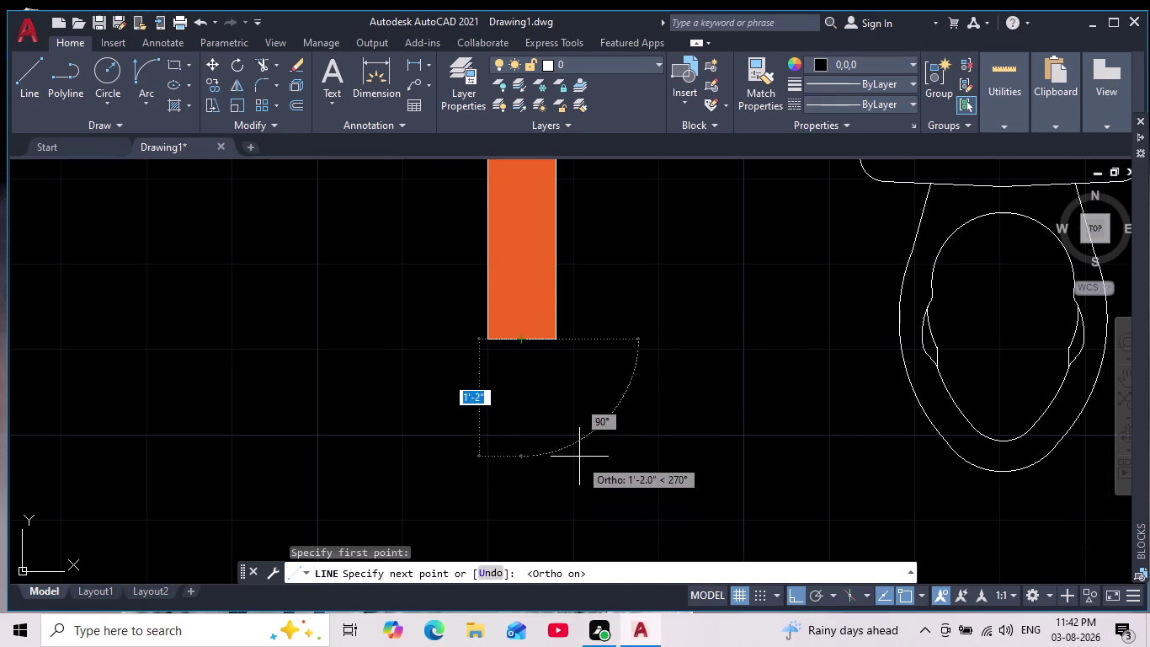
scroll(down, 3)
scroll(up, 3)
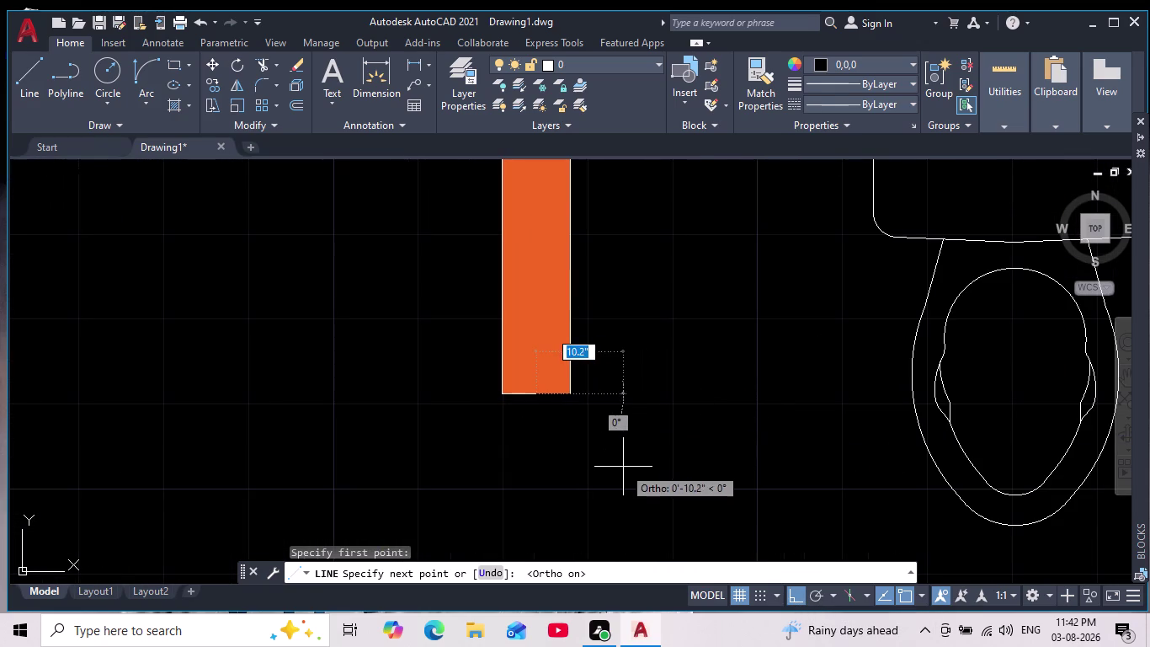
key(Escape)
key(Escape)
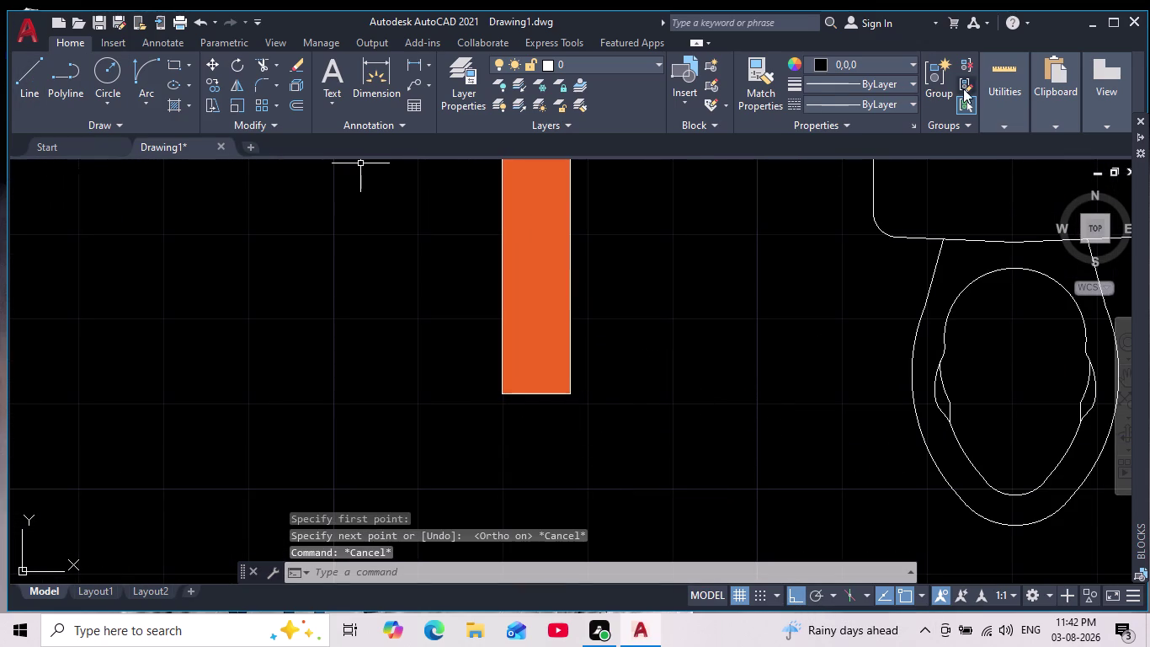
Set the current drawing colour to ByLayer.
click(821, 65)
click(823, 64)
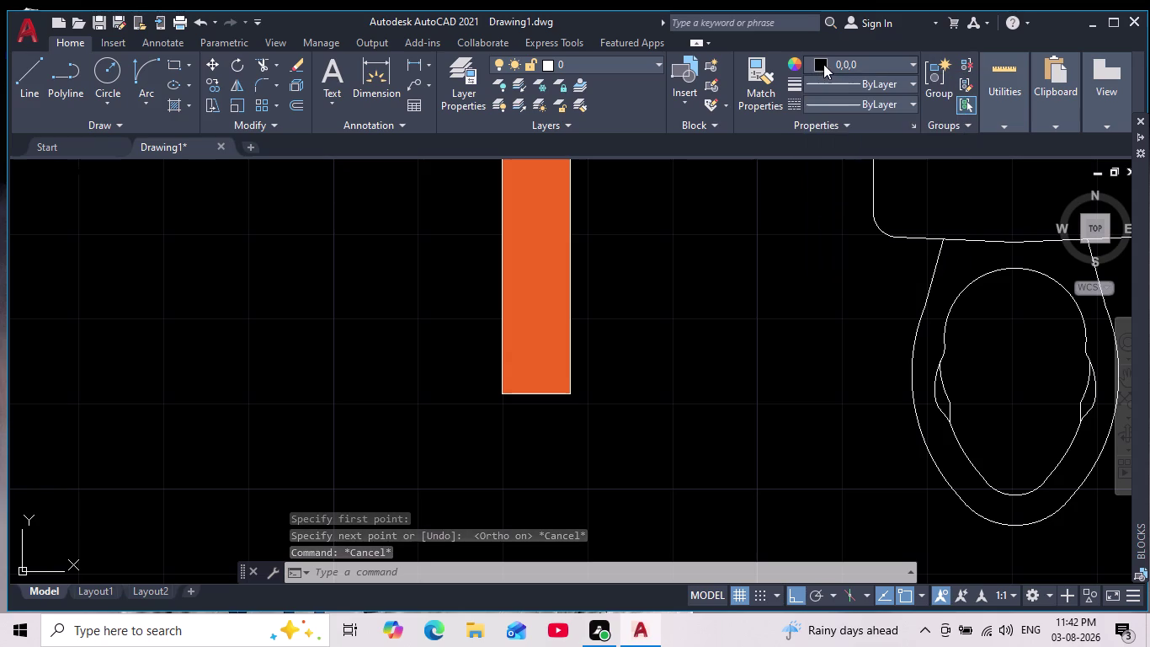
click(820, 66)
click(830, 93)
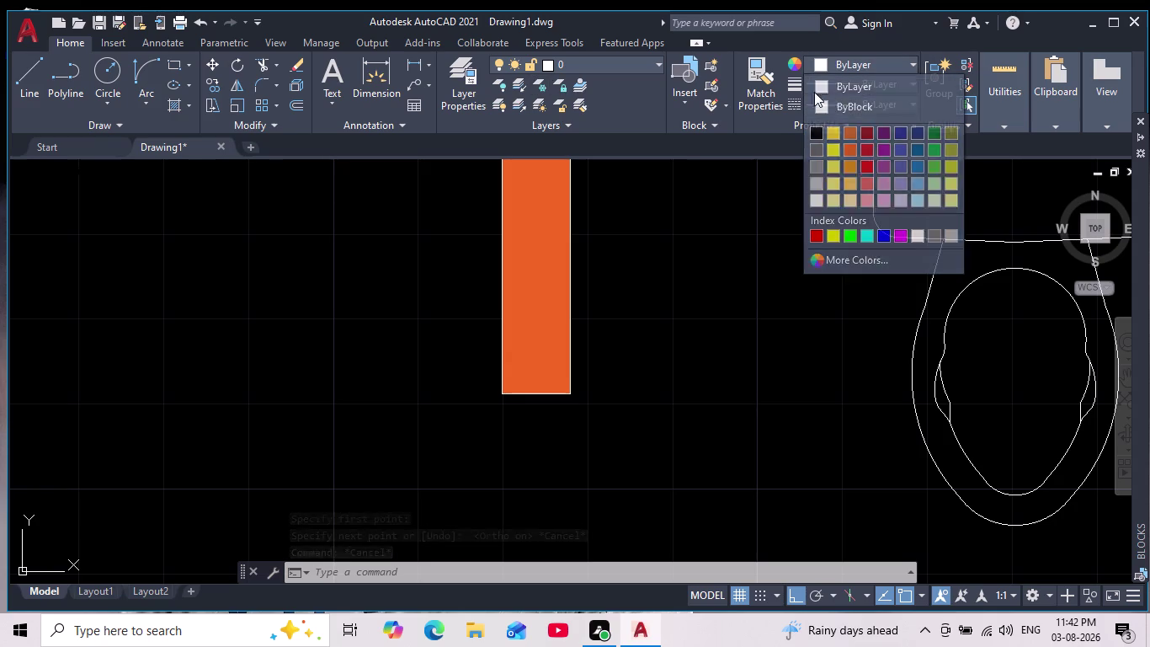
click(27, 75)
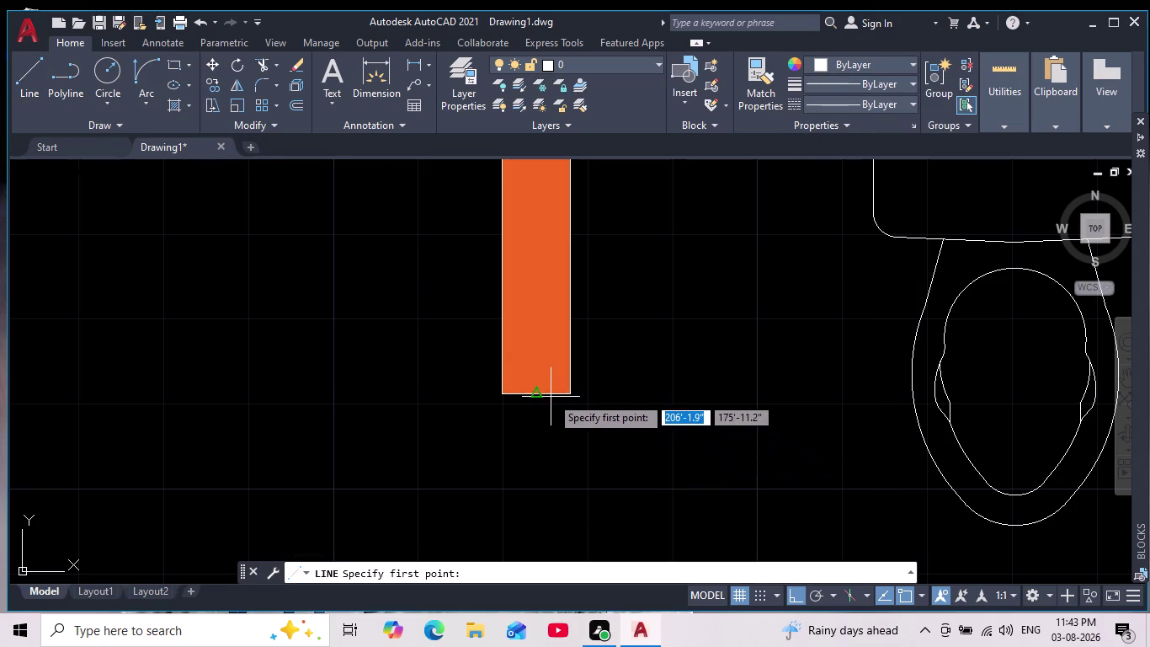
Try another 2-unit line from the stub end, cancel it, and reframe the bathroom.
click(540, 394)
key(2)
key(Return)
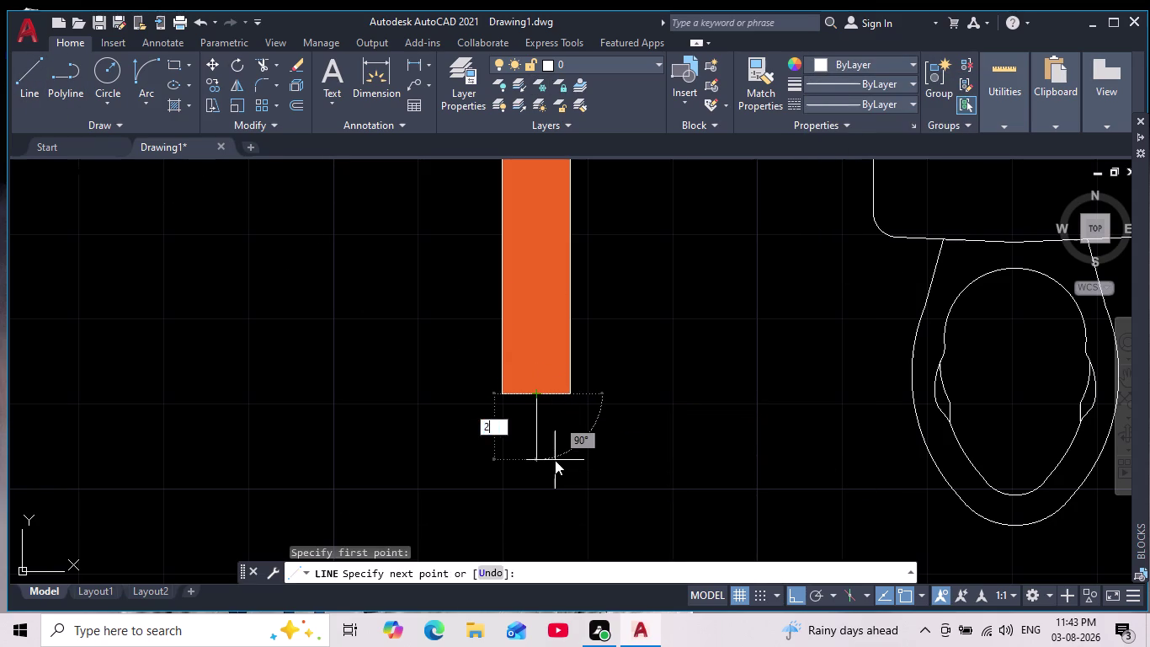
key(Escape)
scroll(down, 3)
scroll(down, 3)
middle_drag(584, 557, 551, 441)
scroll(down, 3)
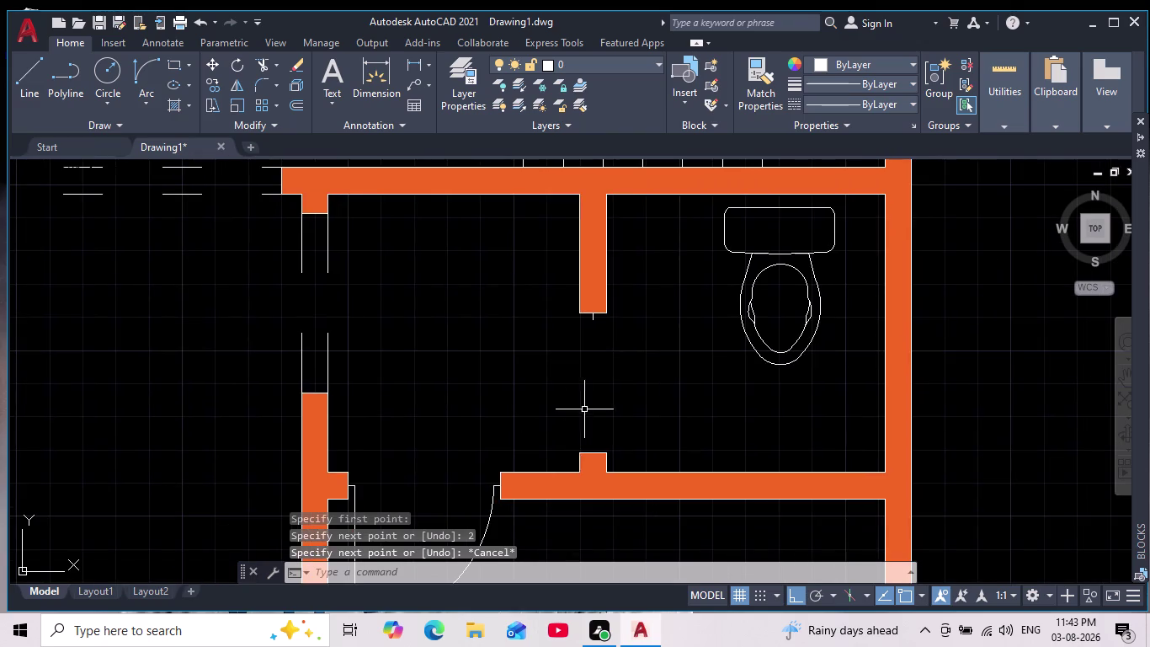
scroll(up, 3)
scroll(up, 3)
scroll(down, 3)
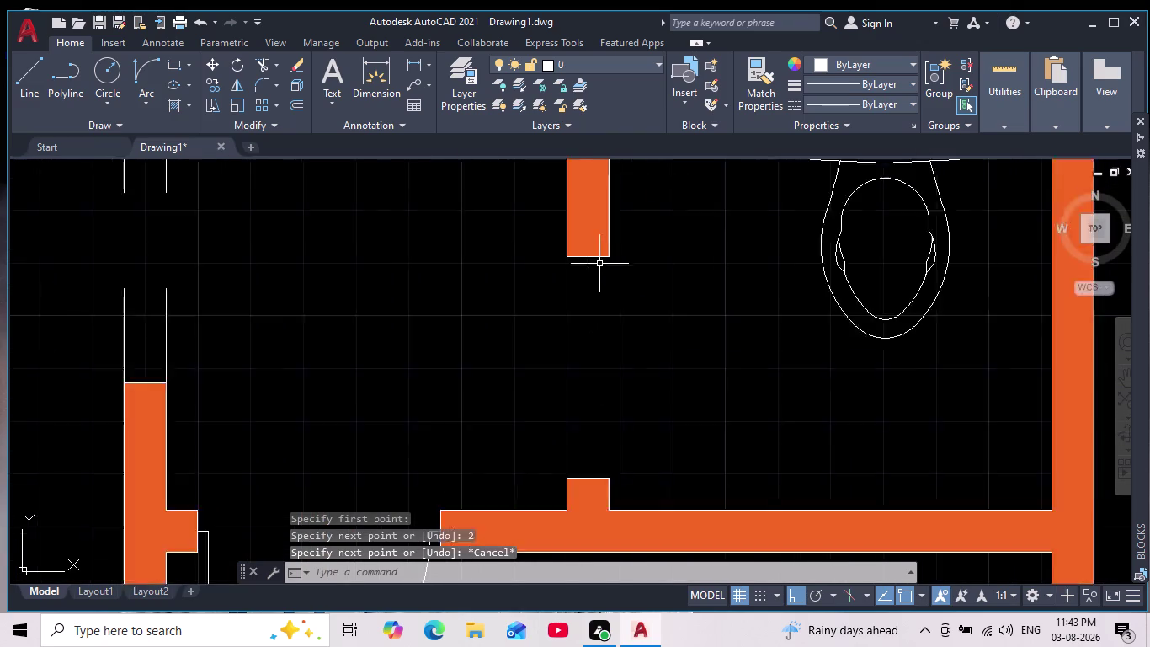
scroll(down, 3)
scroll(down, 3)
scroll(up, 3)
middle_drag(613, 285, 594, 315)
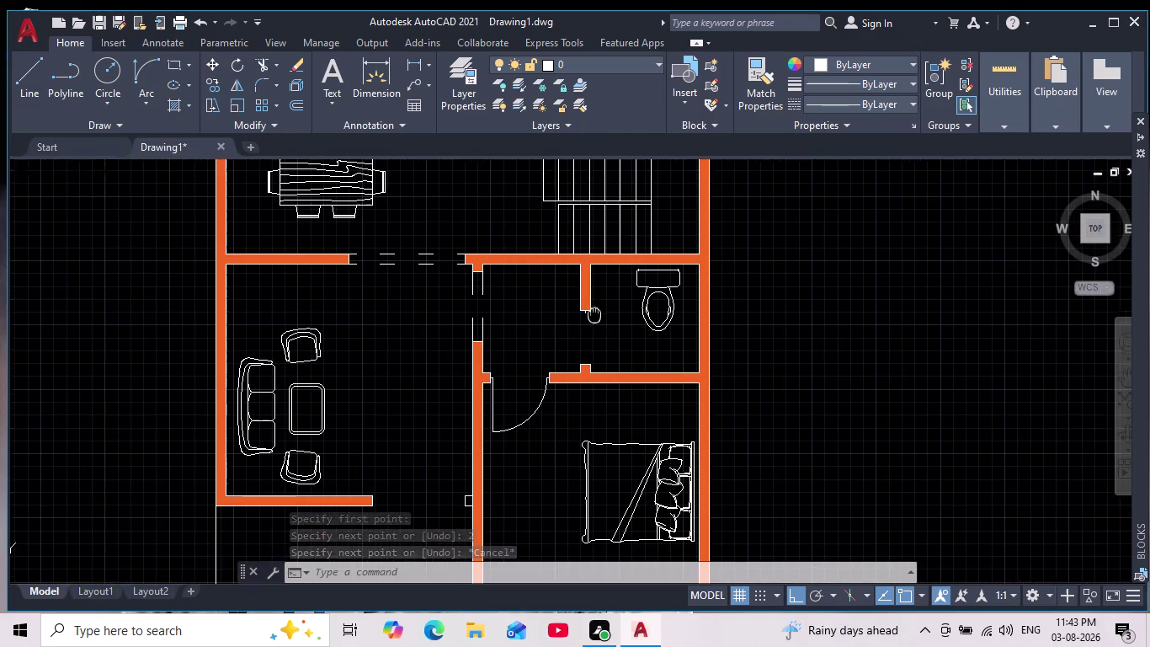
middle_drag(594, 315, 591, 321)
Draw the vertical line from the wall bump's top up to the partition stub.
key(space)
scroll(up, 3)
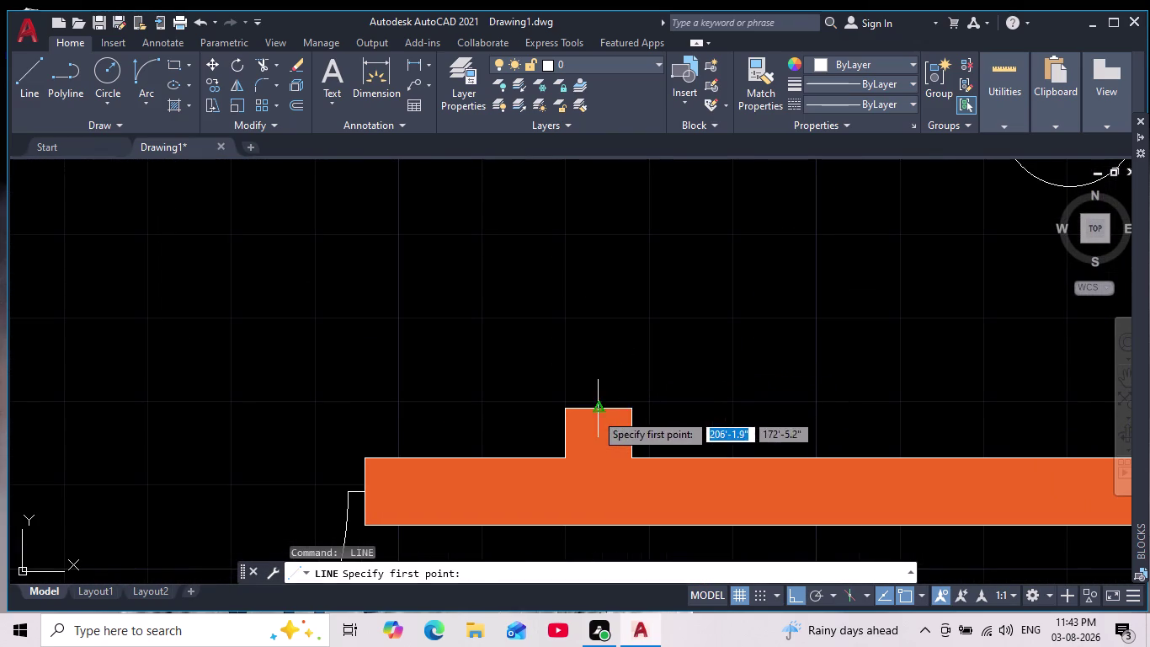
click(596, 413)
key(2)
key(Return)
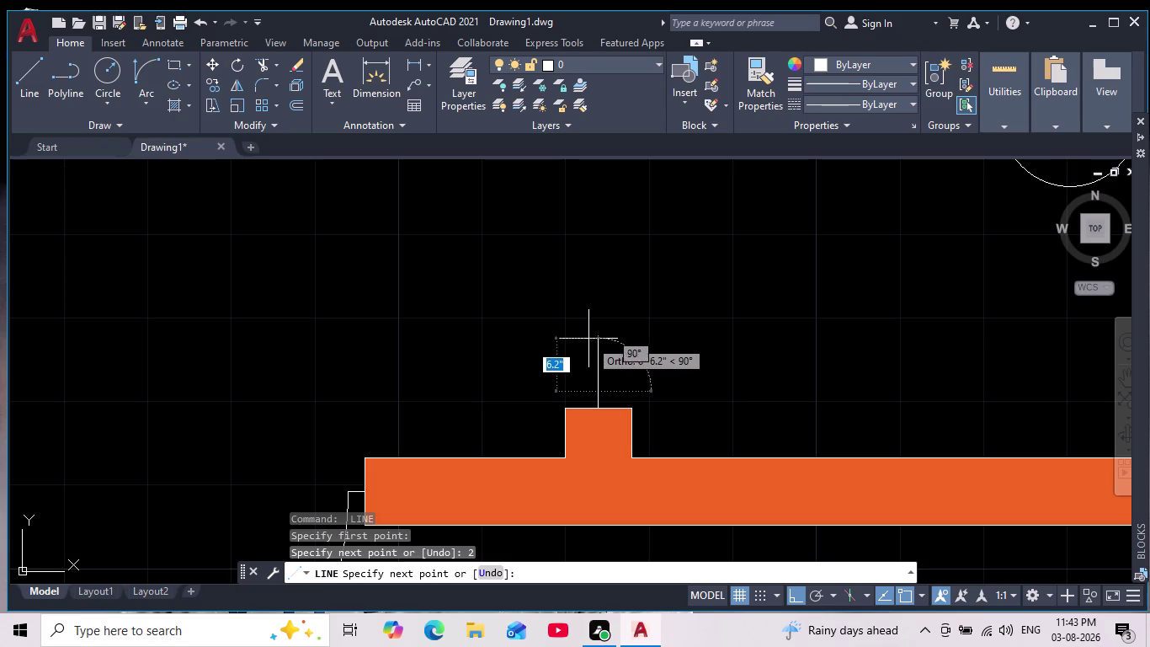
scroll(down, 3)
middle_drag(657, 209, 615, 354)
scroll(up, 3)
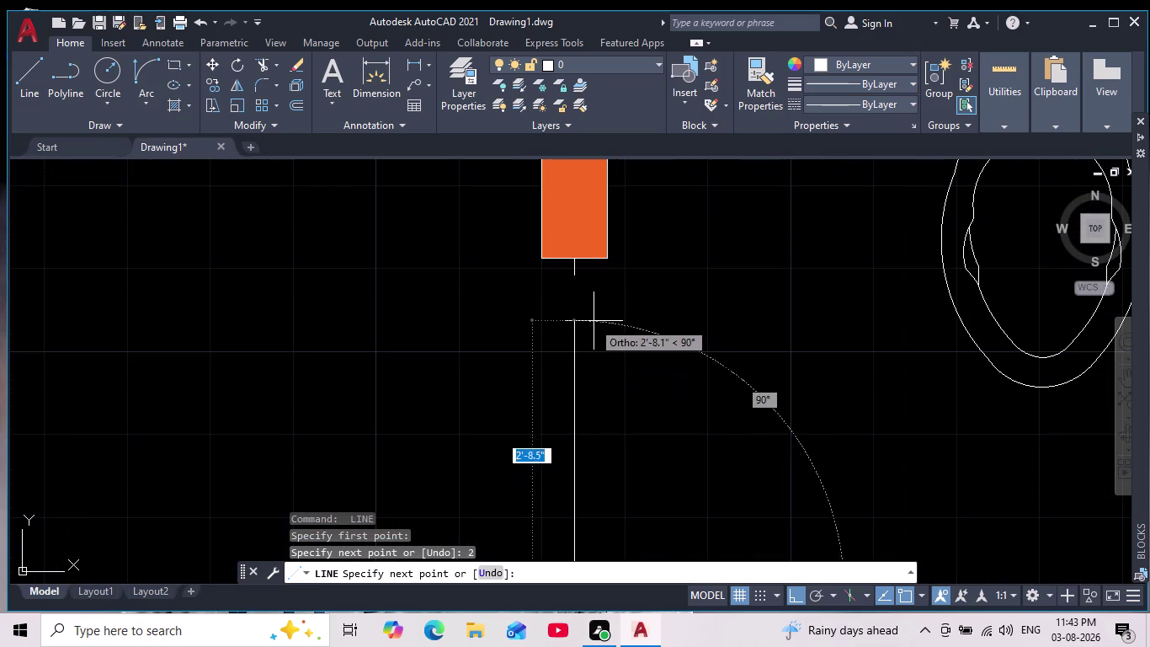
click(577, 277)
key(Escape)
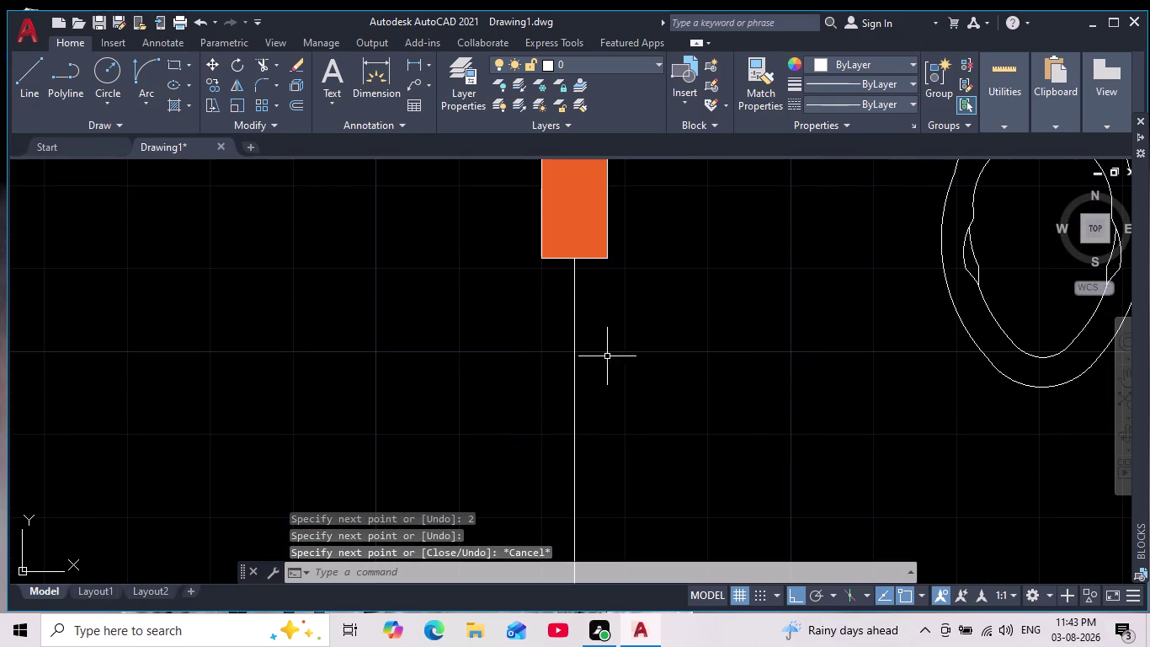
Window-select the new line and start rotating it.
click(579, 391)
click(568, 381)
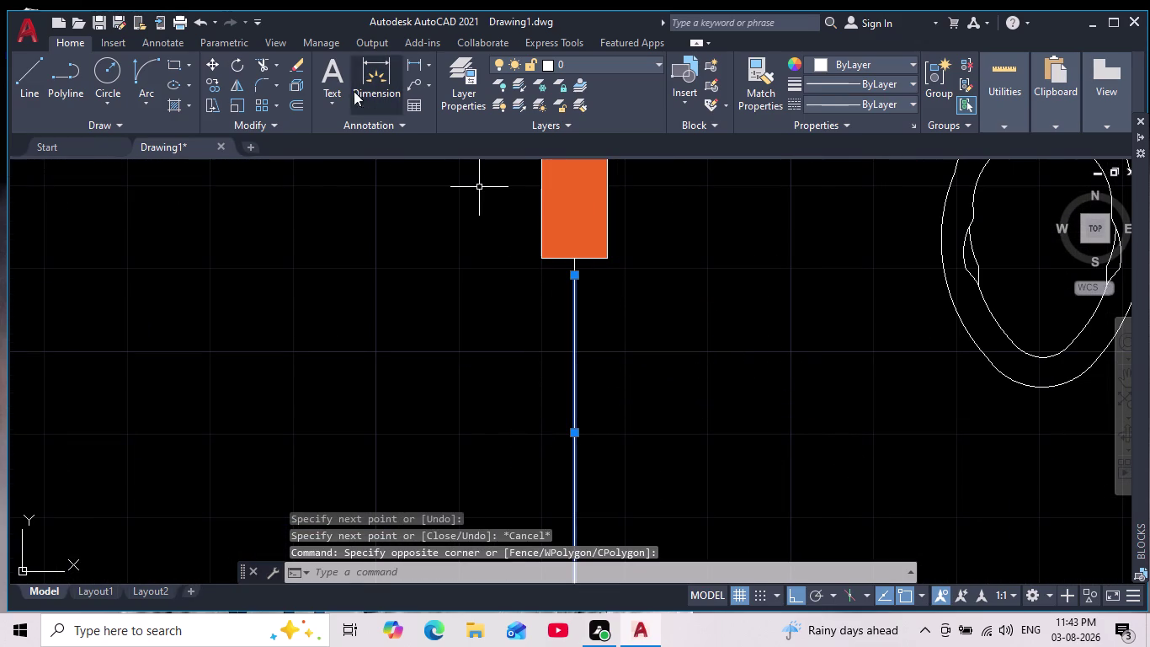
click(237, 63)
scroll(down, 3)
Rotate the vertical door line about its bottom end to lie horizontally.
middle_drag(630, 417, 579, 217)
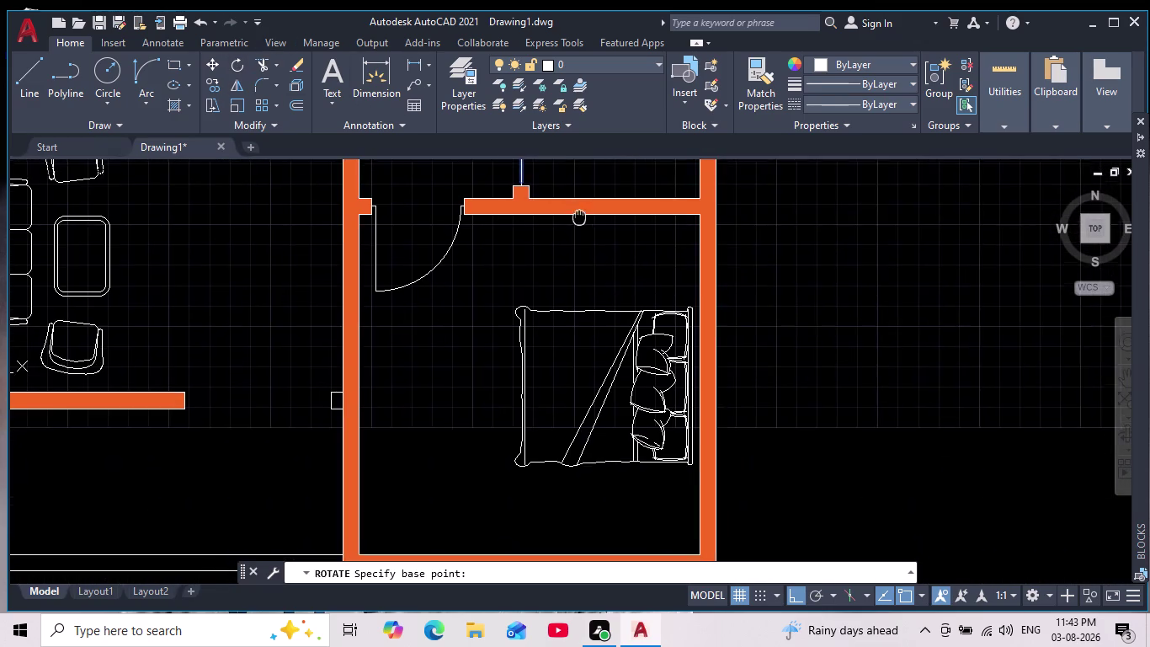
middle_drag(580, 217, 563, 197)
middle_drag(535, 234, 578, 448)
scroll(up, 3)
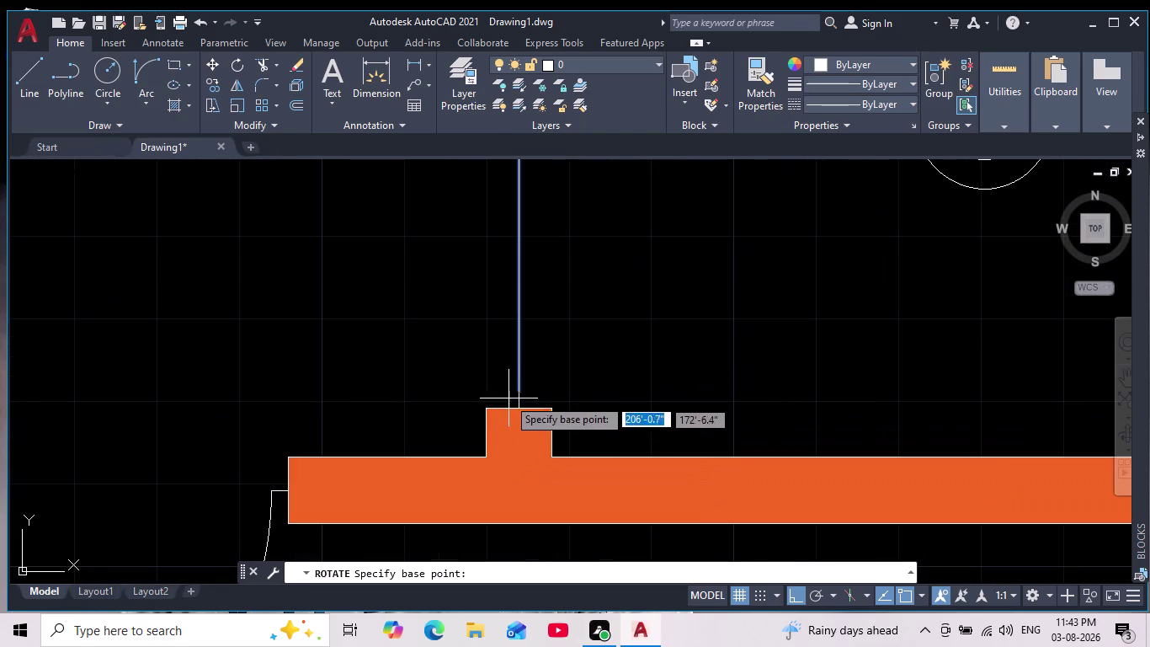
click(523, 393)
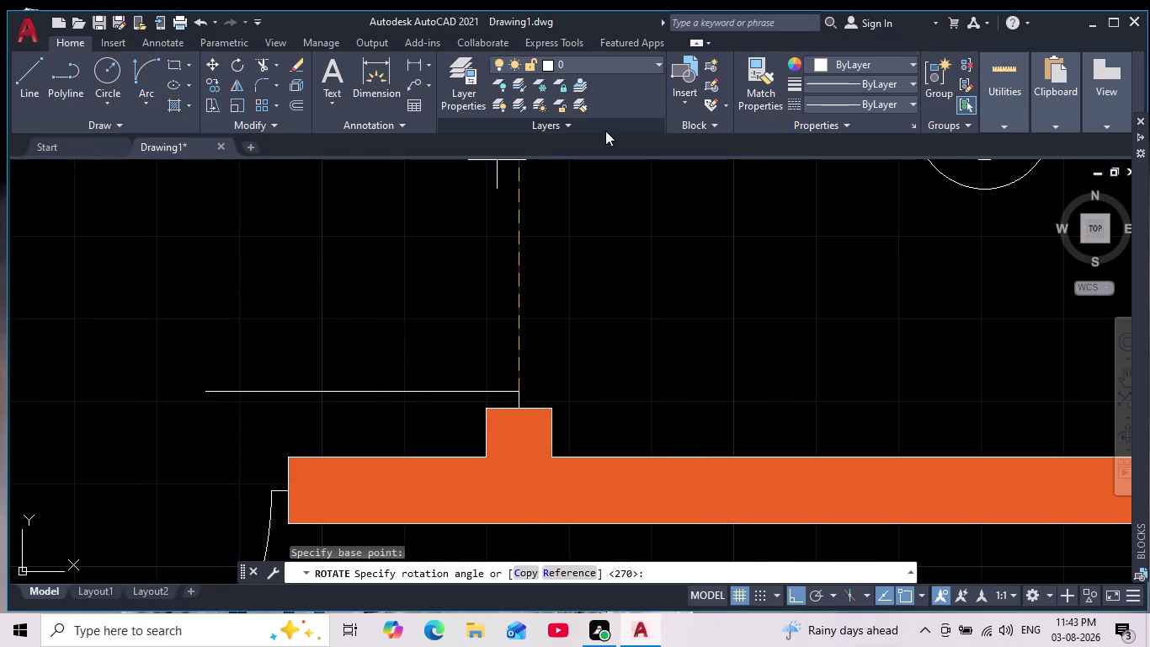
drag(681, 259, 678, 246)
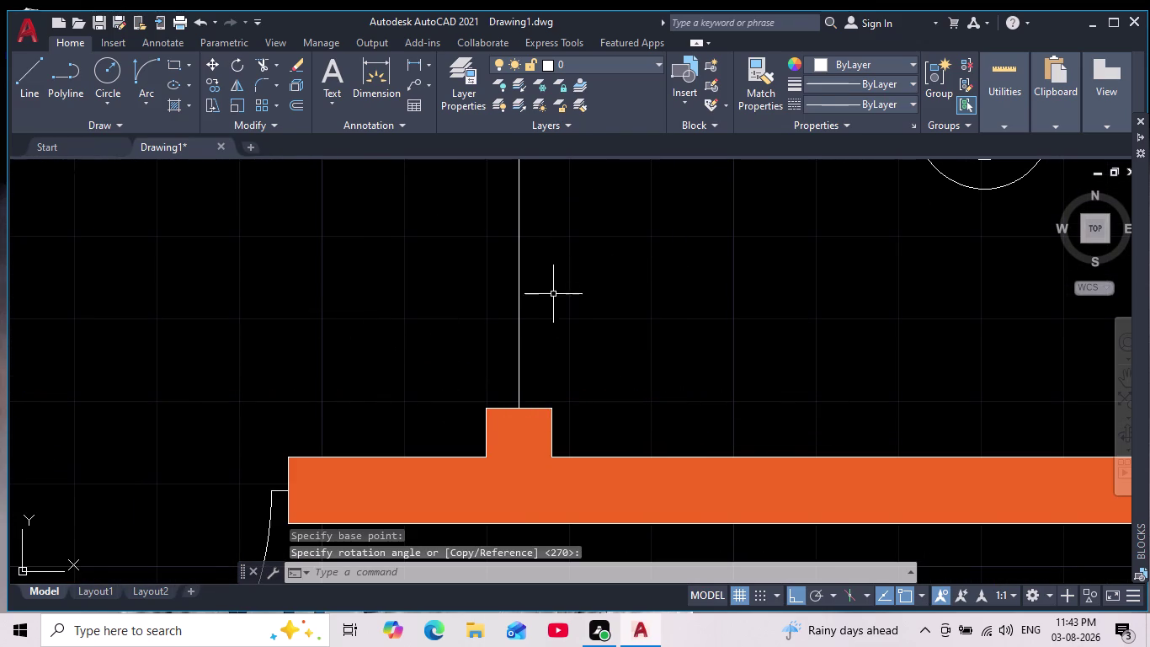
click(520, 271)
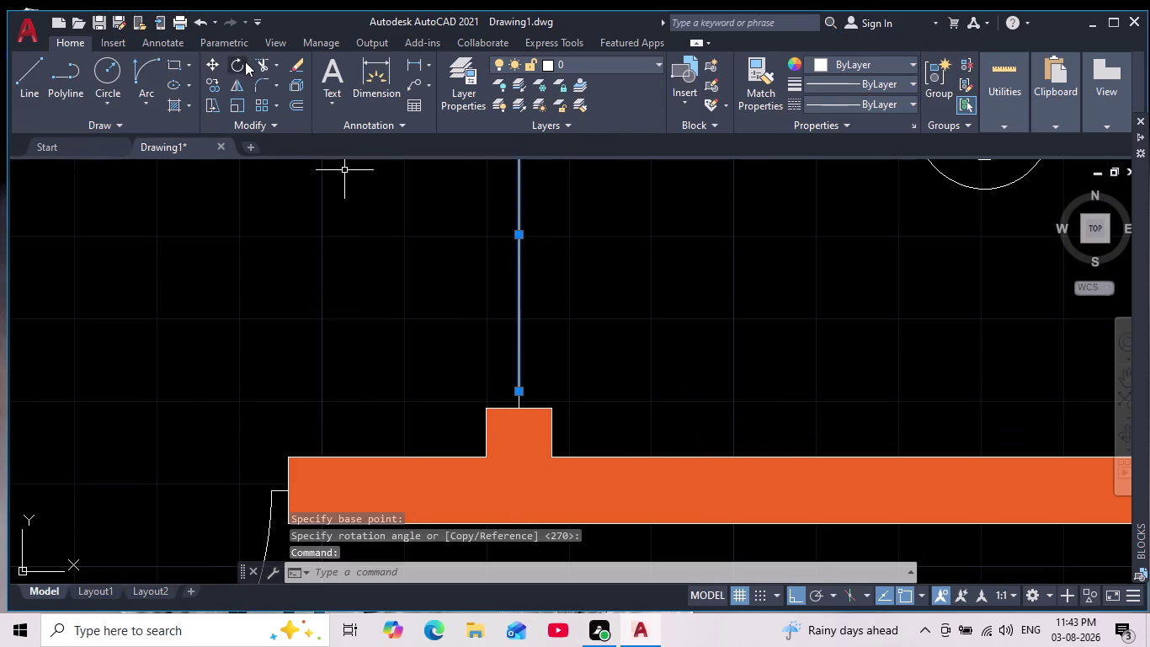
click(245, 62)
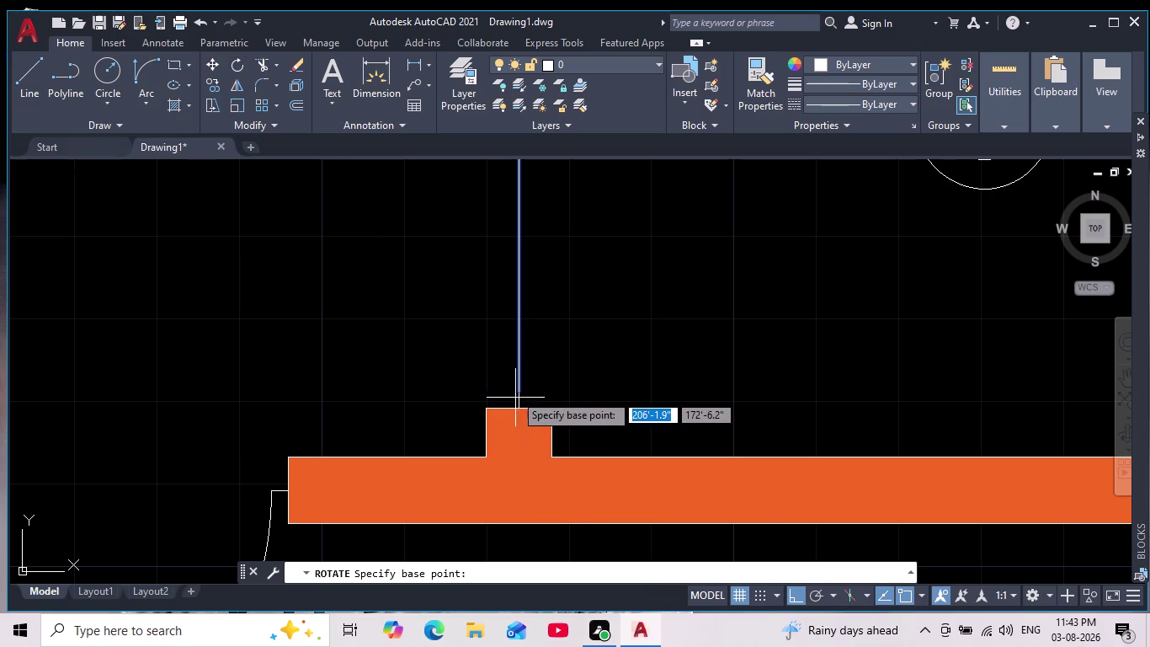
click(514, 389)
middle_drag(517, 441, 527, 372)
click(529, 480)
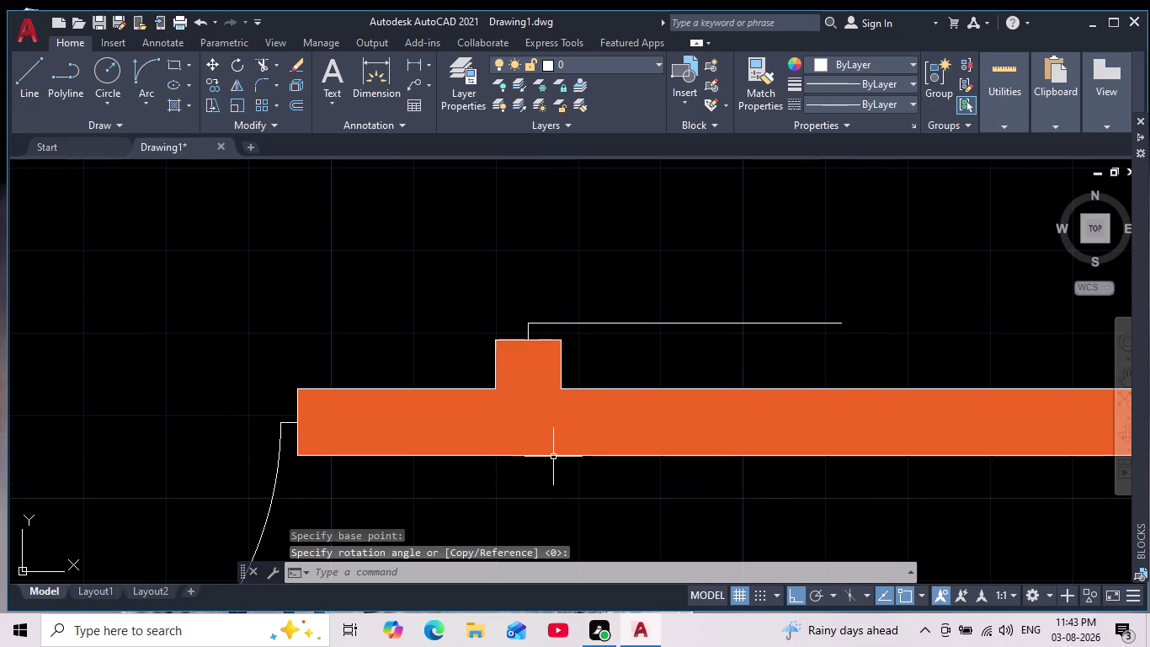
scroll(down, 3)
middle_drag(645, 294, 567, 424)
scroll(down, 3)
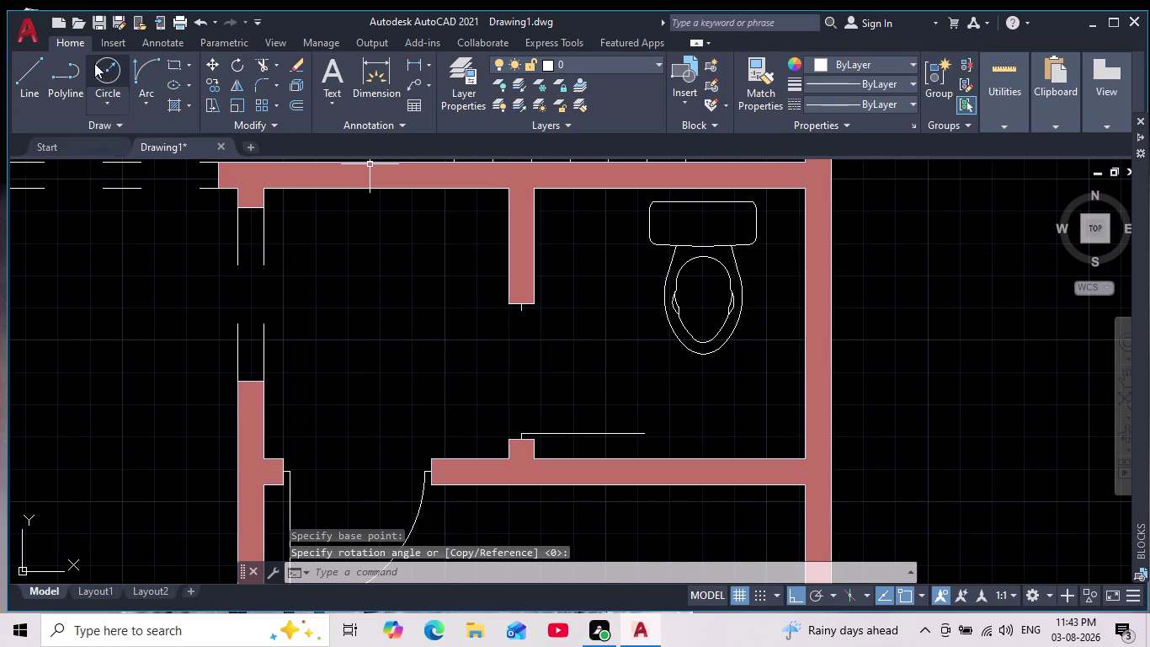
click(145, 76)
scroll(up, 3)
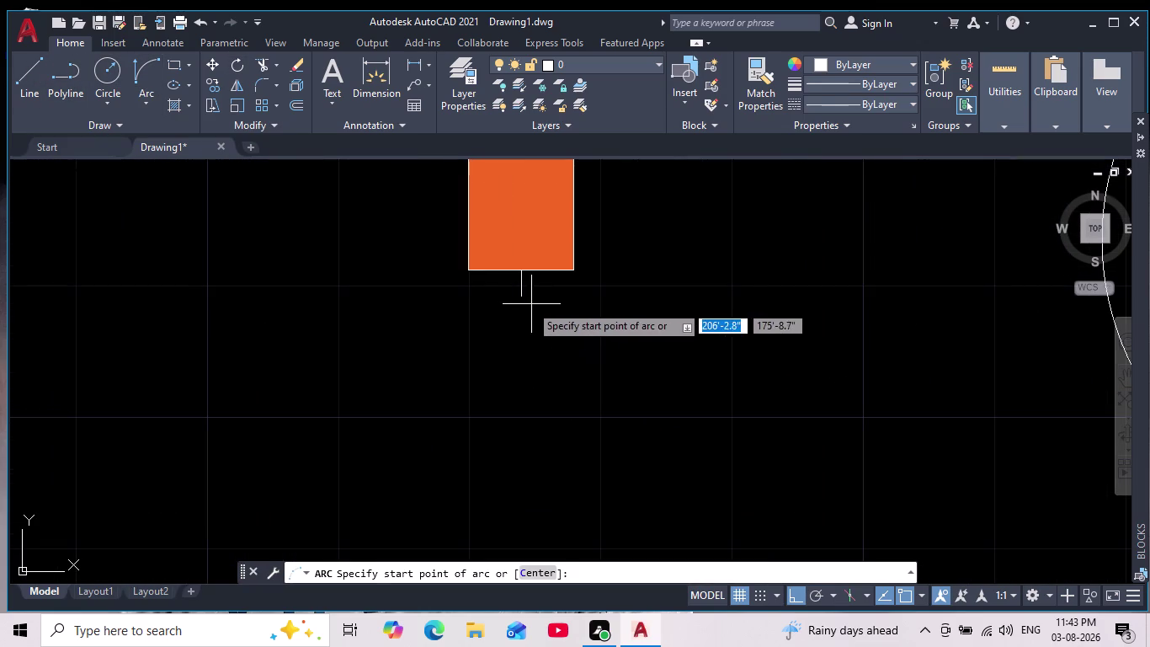
click(526, 301)
middle_drag(1149, 597, 1125, 555)
scroll(down, 3)
scroll(down, 3)
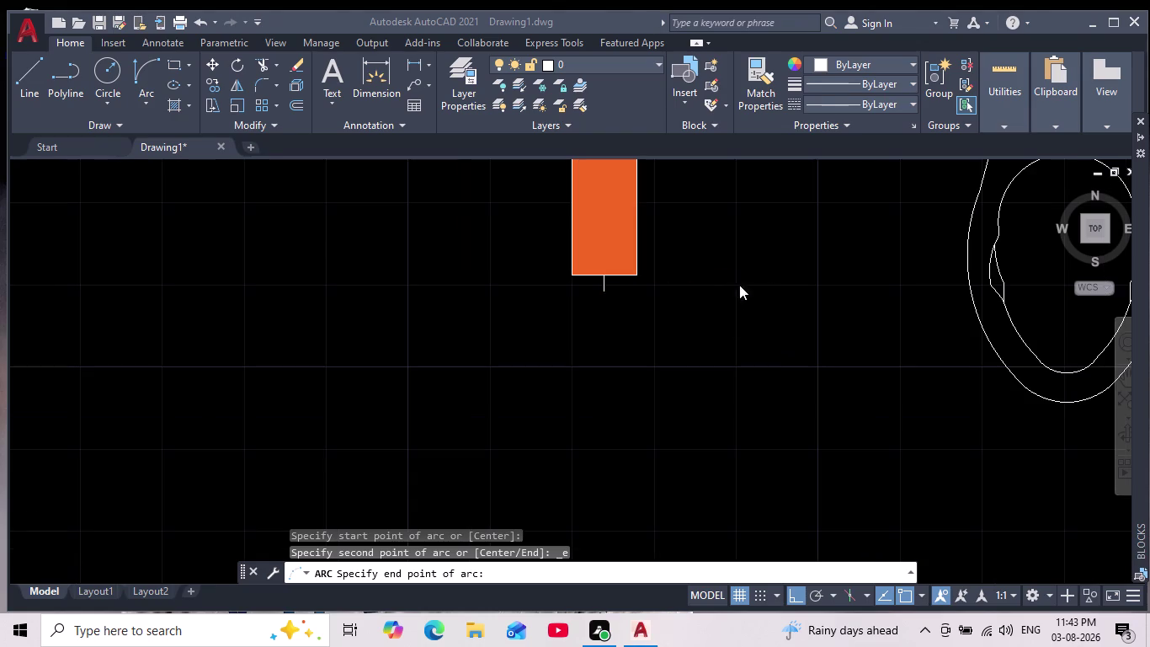
key(Escape)
key(Escape)
key(Escape)
key(Escape)
scroll(down, 3)
scroll(up, 3)
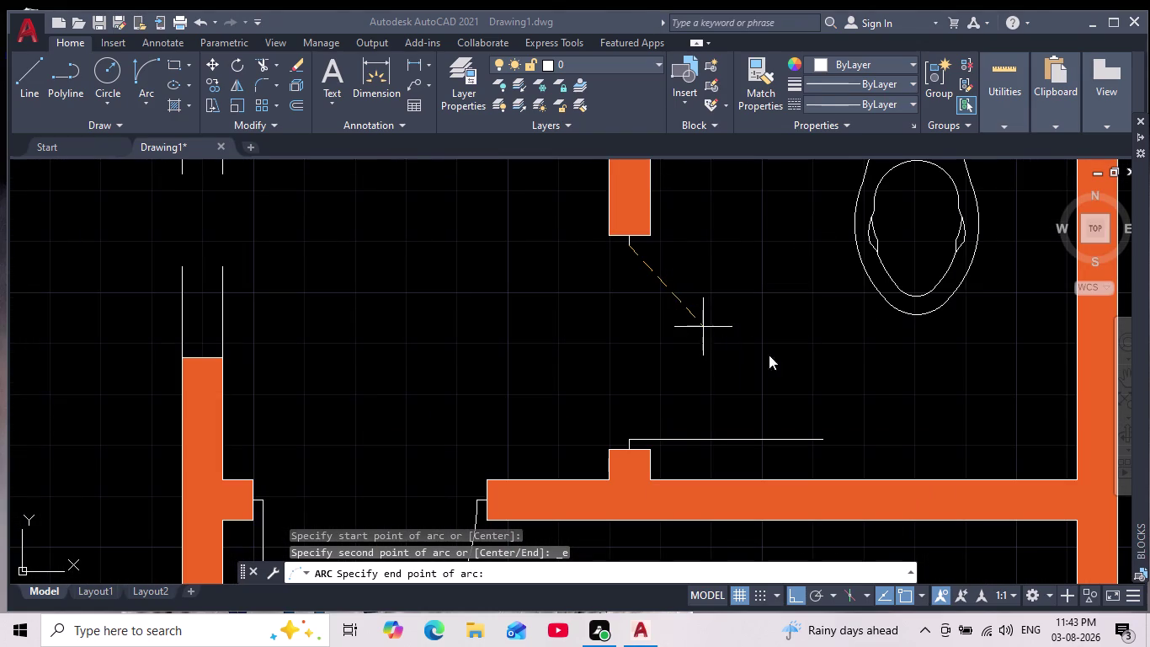
scroll(down, 3)
scroll(up, 3)
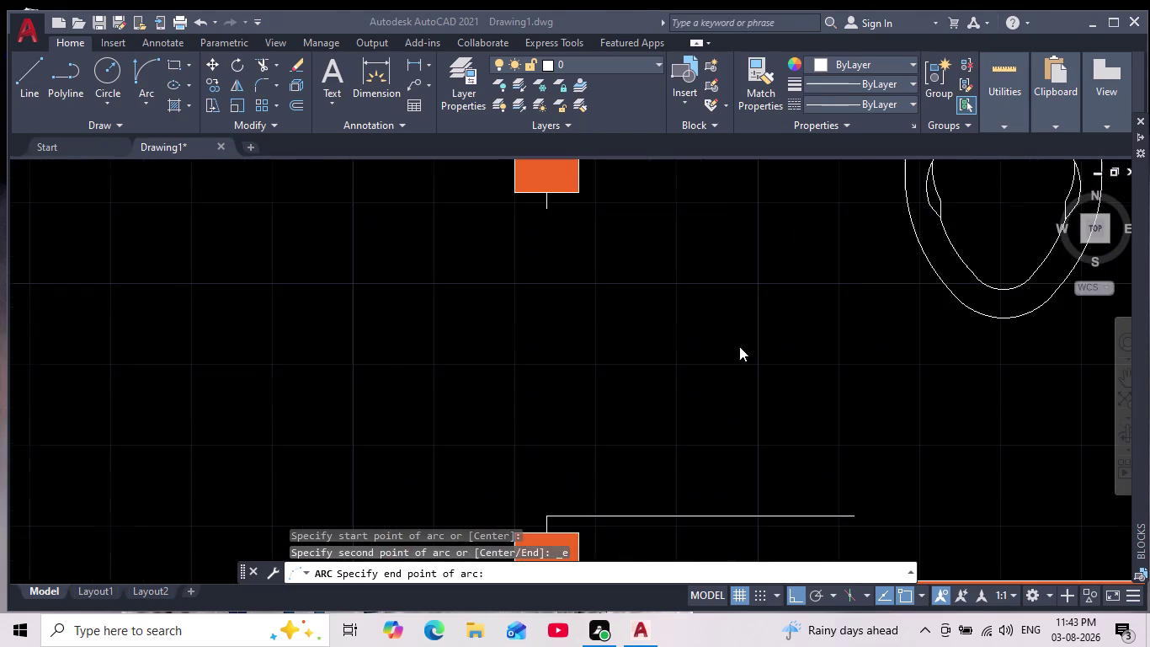
scroll(up, 3)
scroll(down, 3)
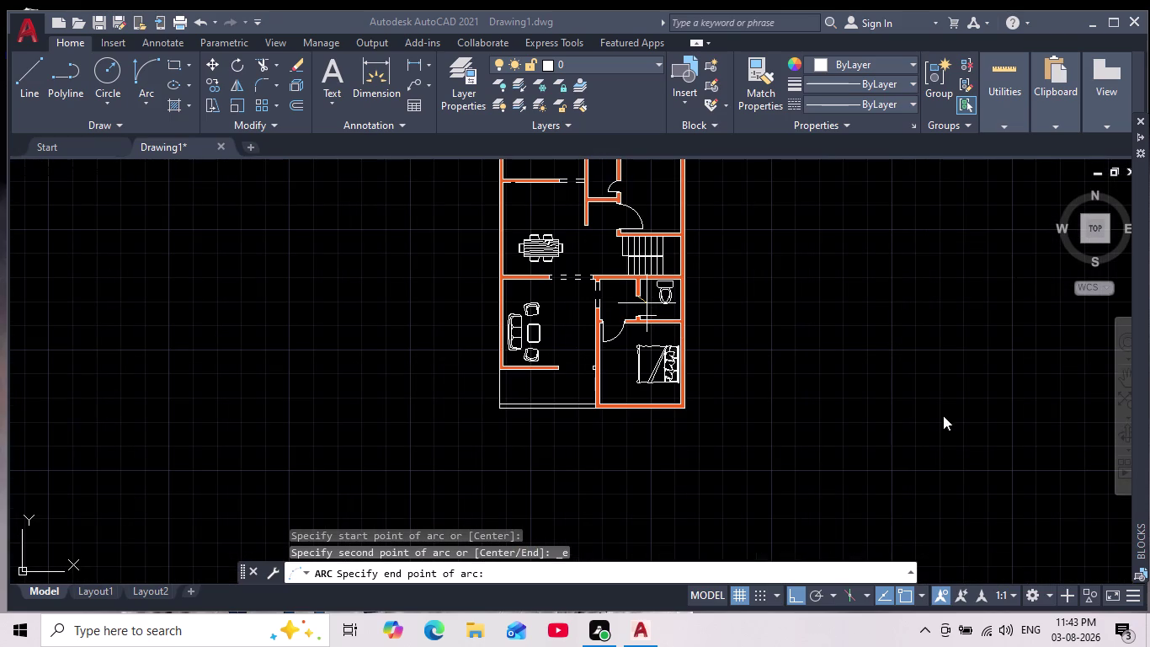
key(Escape)
key(Escape)
key(Escape)
scroll(up, 3)
middle_drag(695, 330, 698, 363)
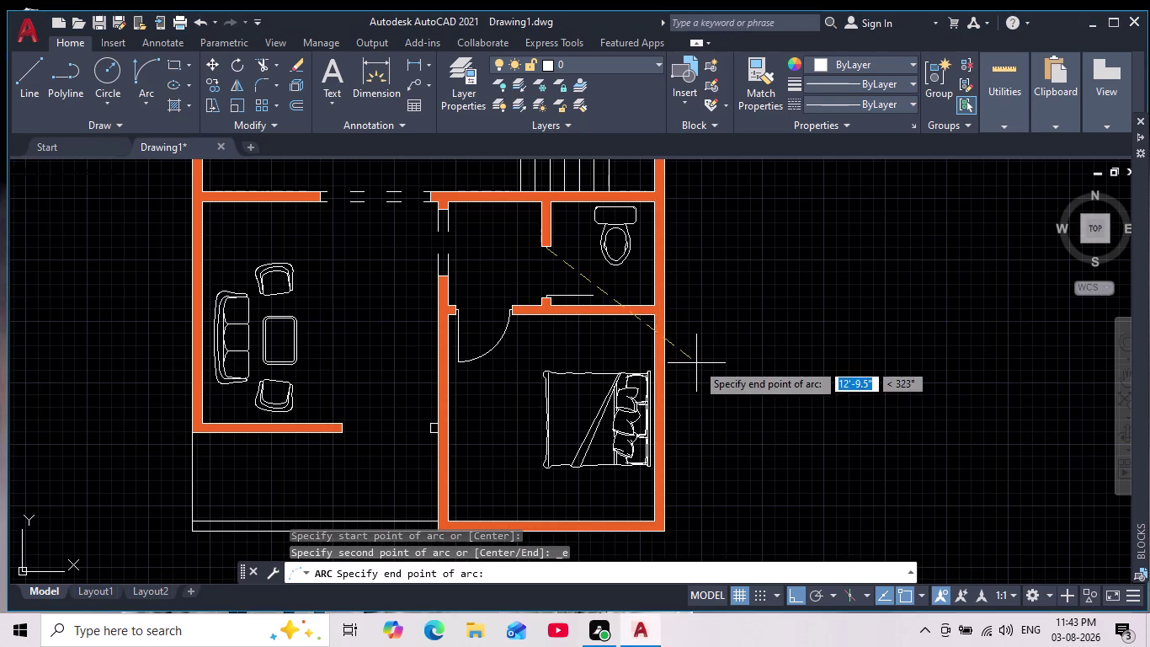
scroll(up, 3)
click(586, 334)
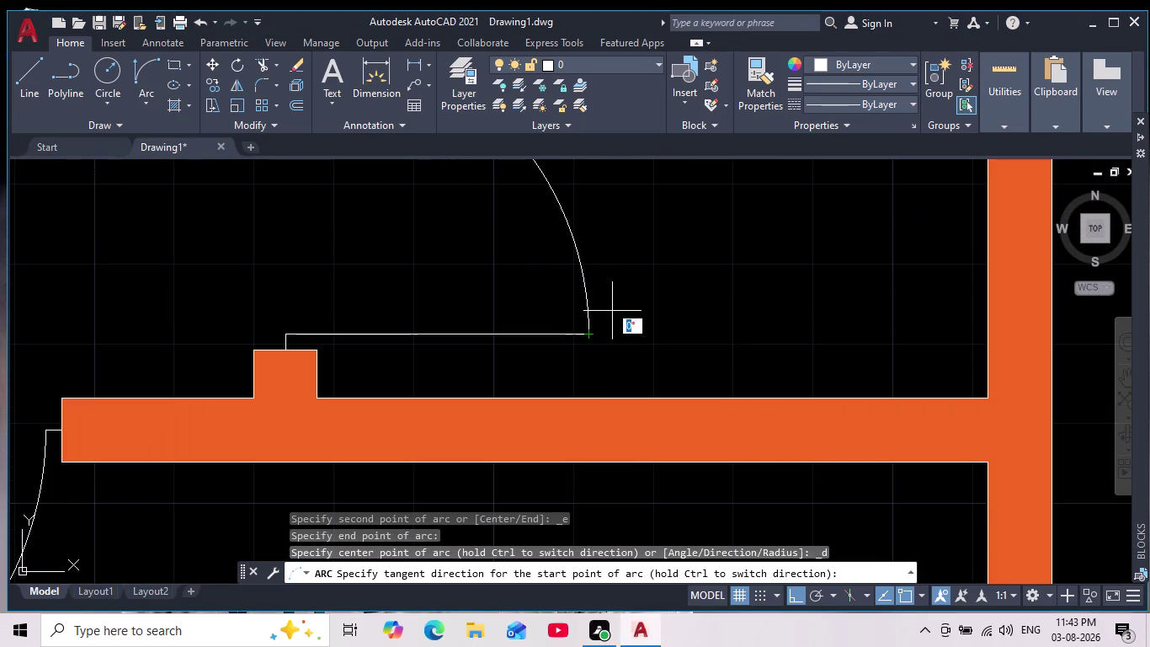
scroll(down, 3)
middle_drag(653, 310, 664, 345)
click(663, 312)
scroll(down, 3)
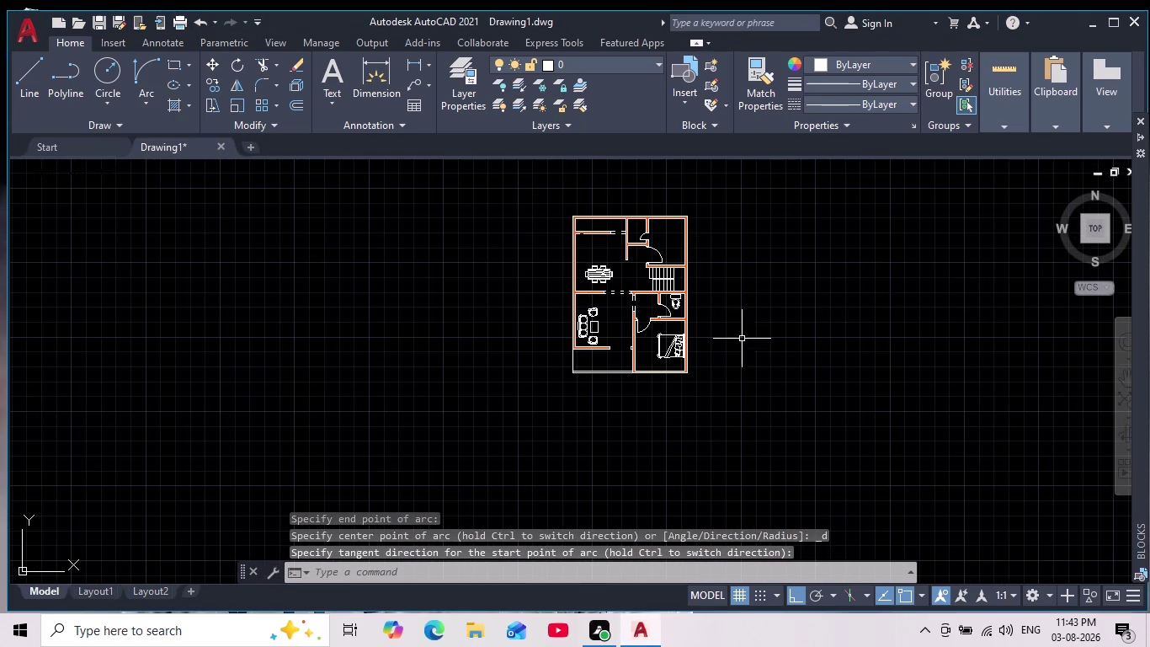
scroll(up, 3)
scroll(down, 3)
middle_drag(741, 336, 741, 371)
key(Escape)
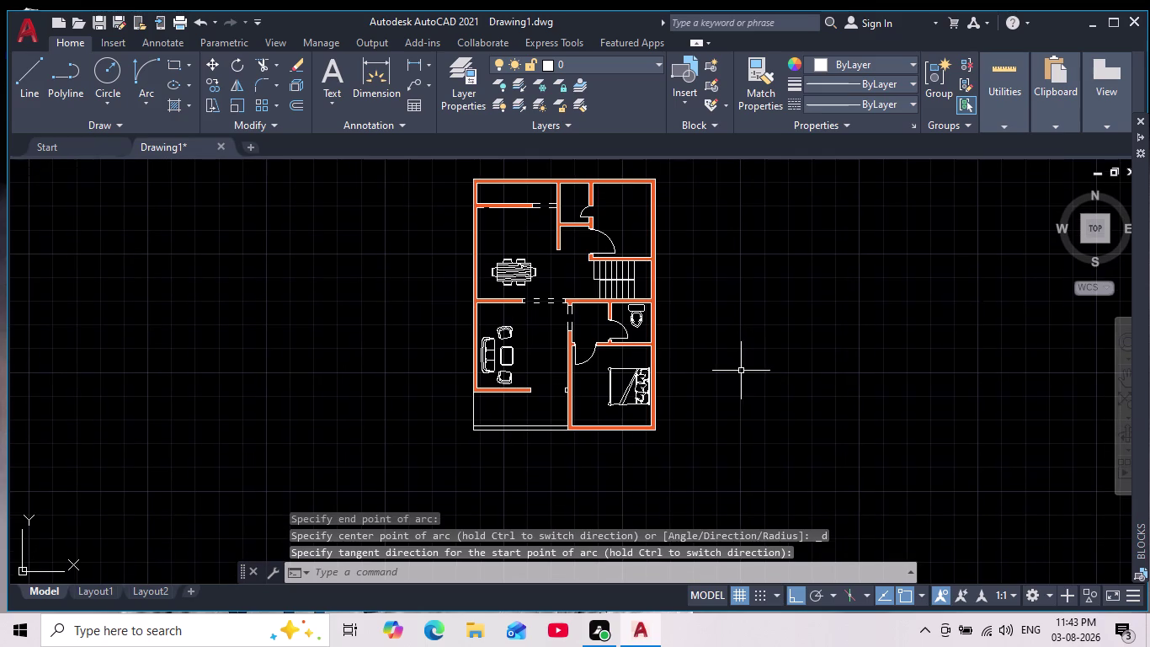
key(Escape)
scroll(up, 3)
middle_drag(656, 314, 667, 352)
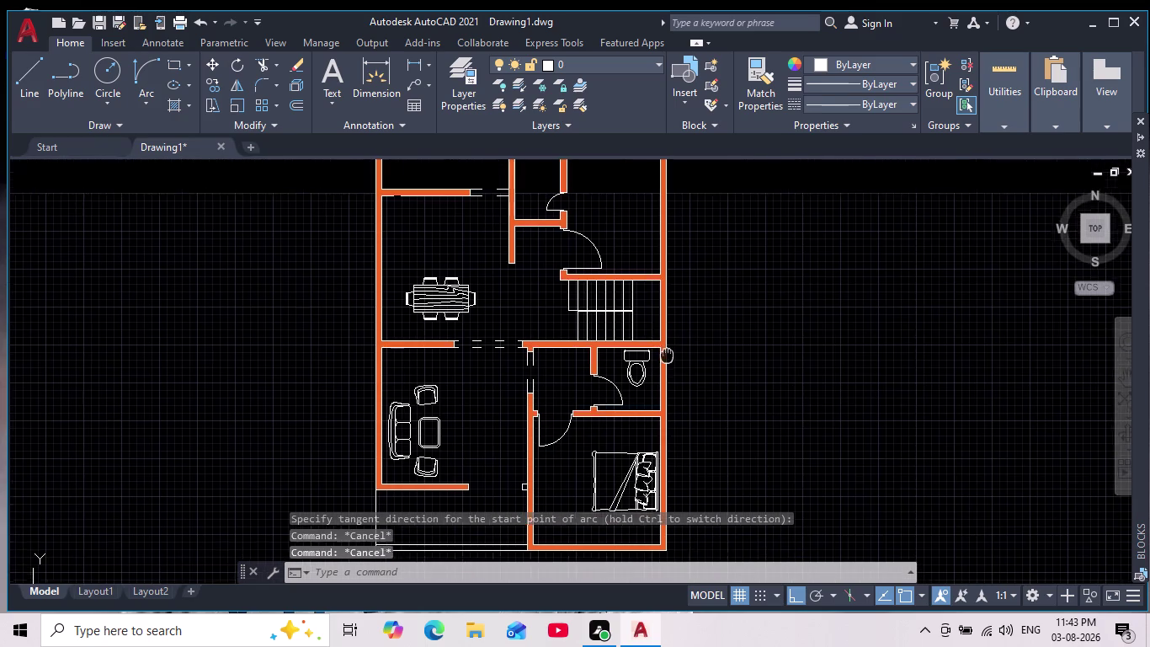
middle_drag(667, 352, 665, 359)
scroll(down, 3)
scroll(up, 3)
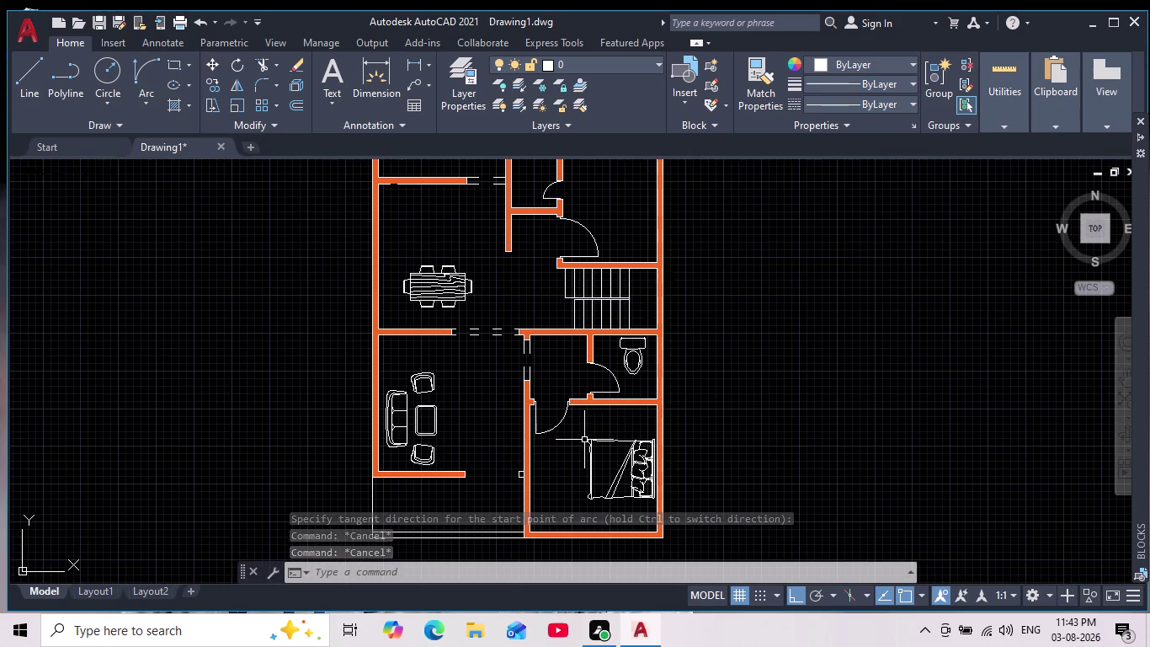
middle_drag(602, 394, 625, 377)
scroll(down, 3)
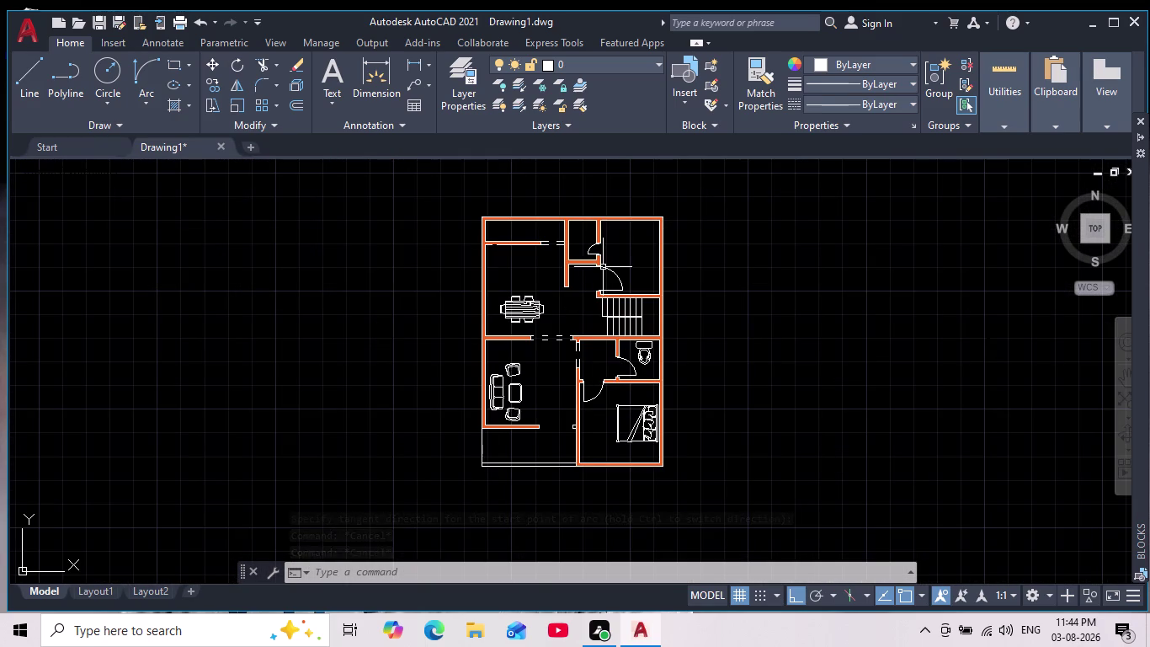
middle_drag(586, 278, 576, 245)
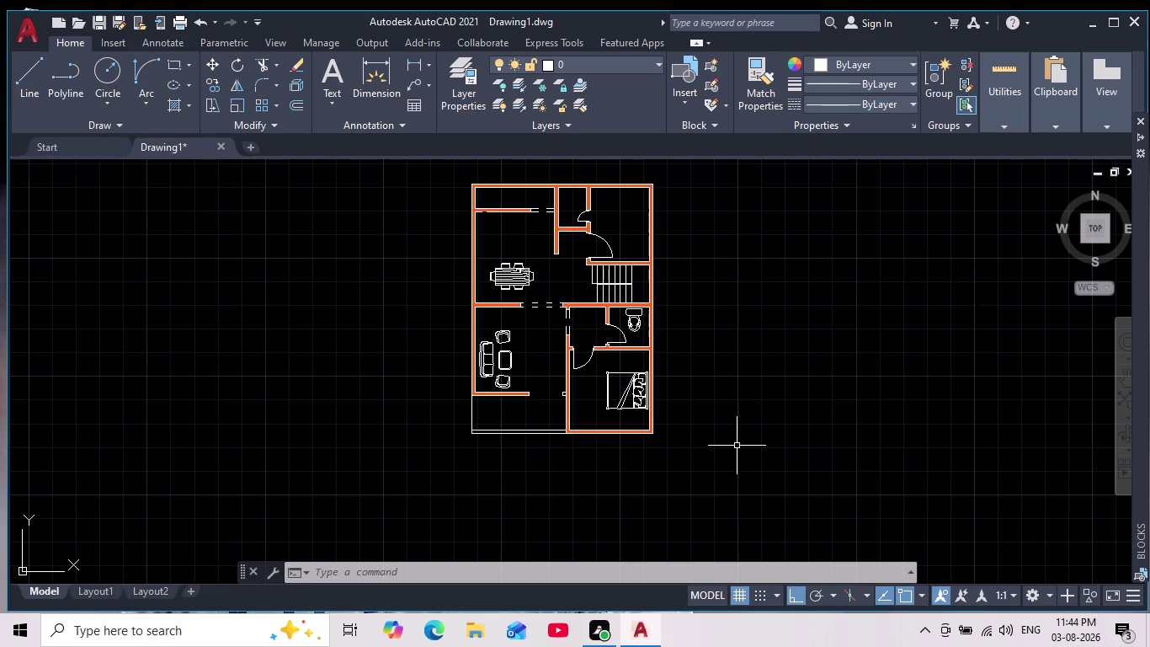
scroll(up, 3)
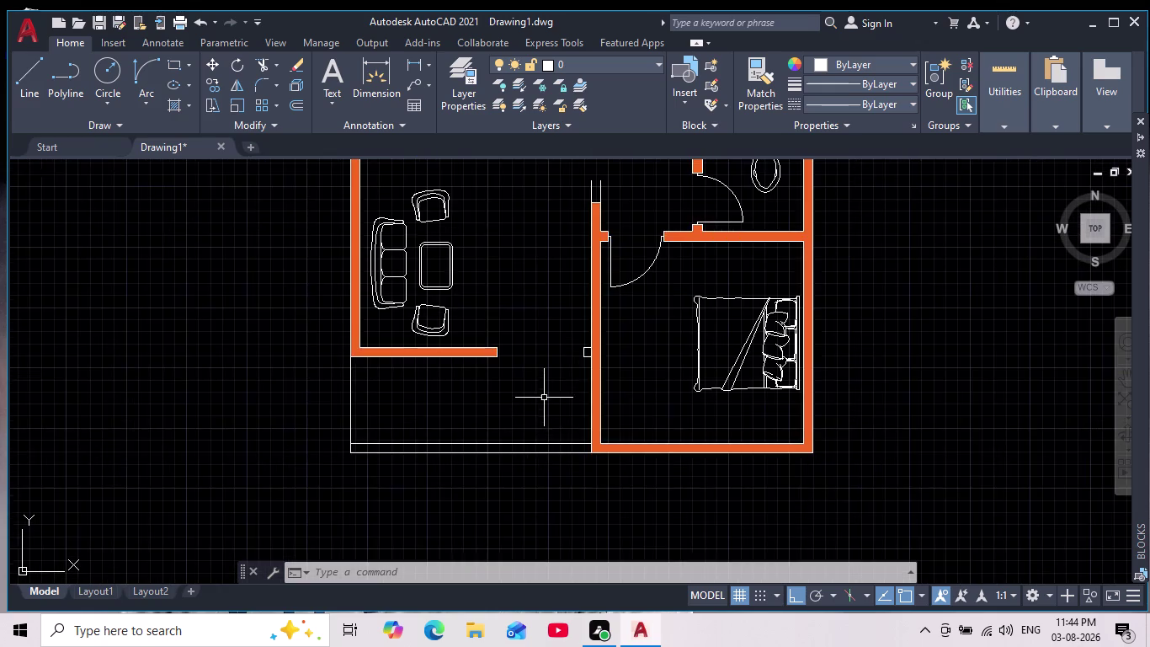
Hatch the small box beside the bedroom wall using the H command.
scroll(up, 3)
middle_drag(534, 386, 534, 413)
scroll(down, 3)
scroll(up, 3)
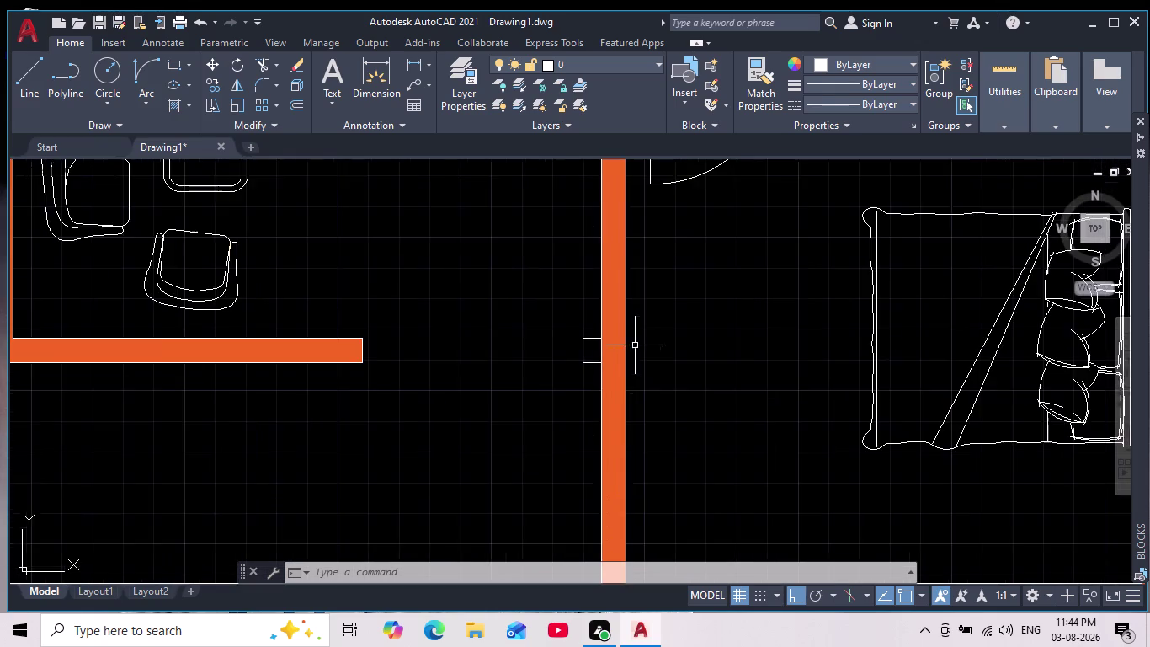
scroll(up, 3)
scroll(up, 3)
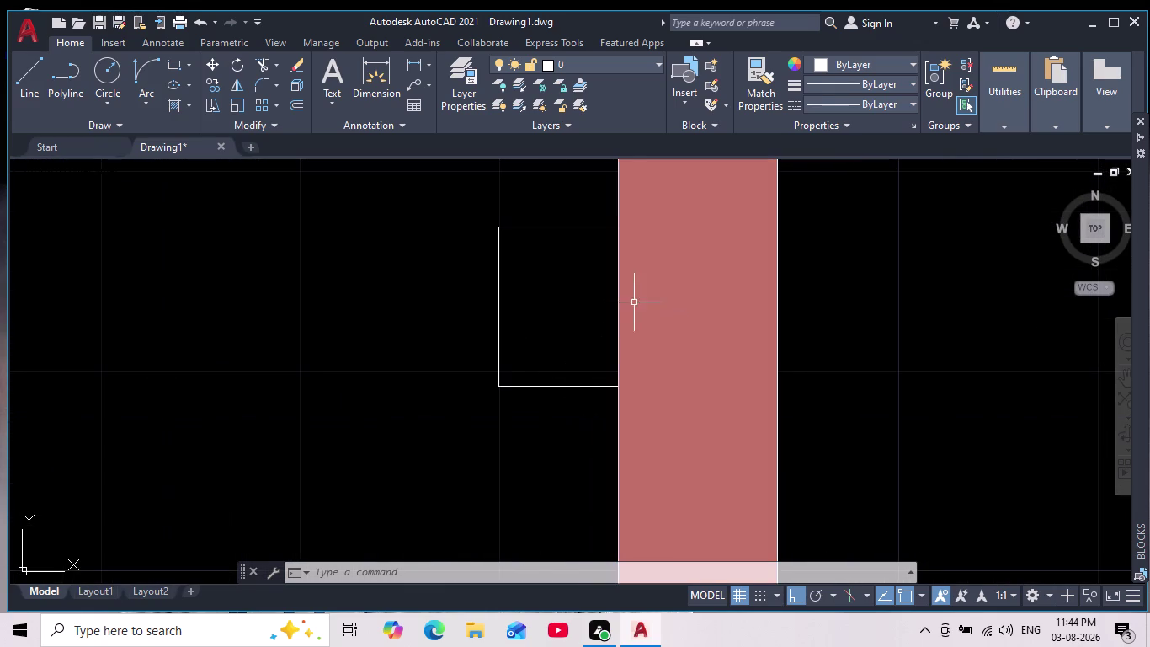
key(h)
key(Return)
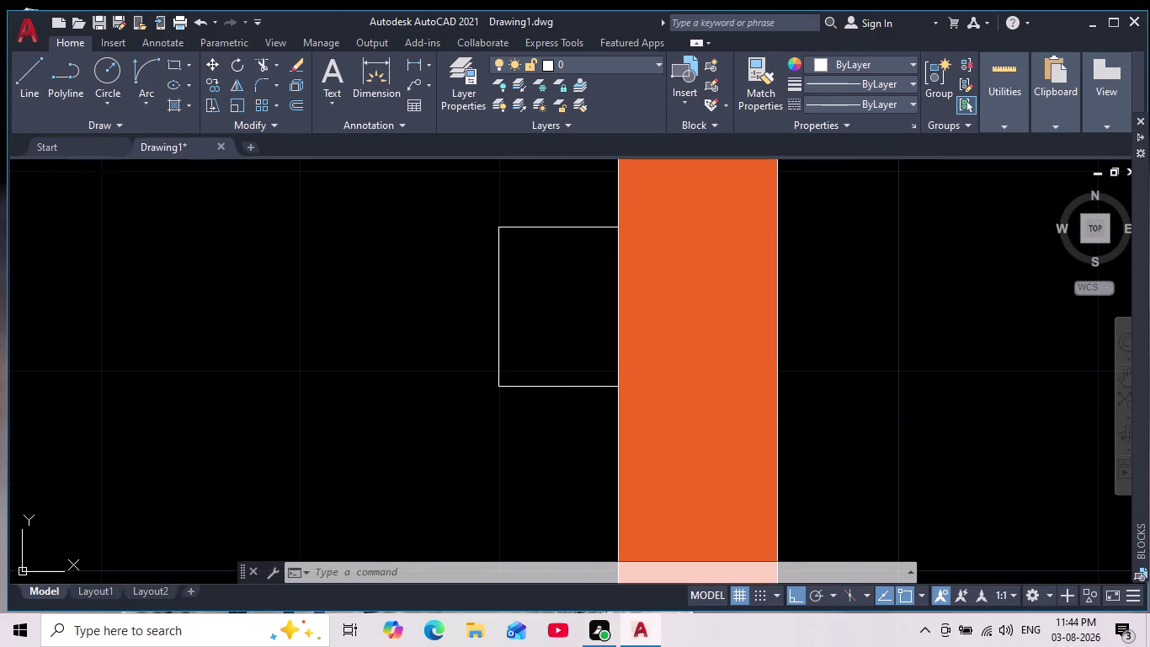
click(550, 335)
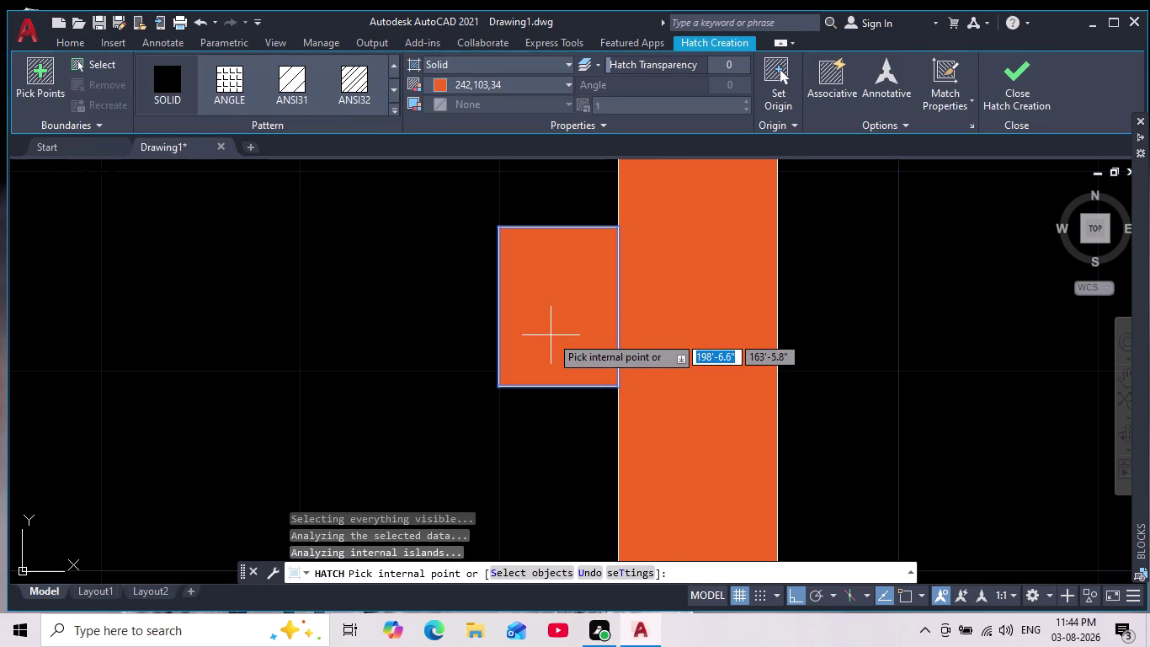
key(Escape)
scroll(down, 3)
scroll(down, 3)
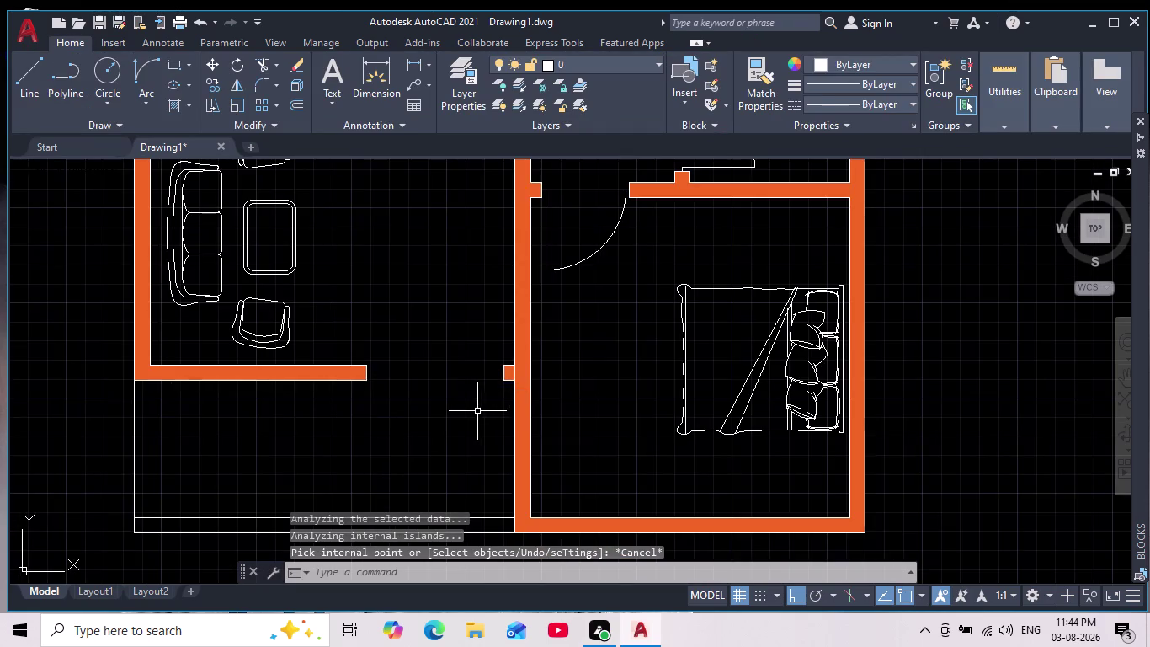
scroll(down, 3)
scroll(up, 3)
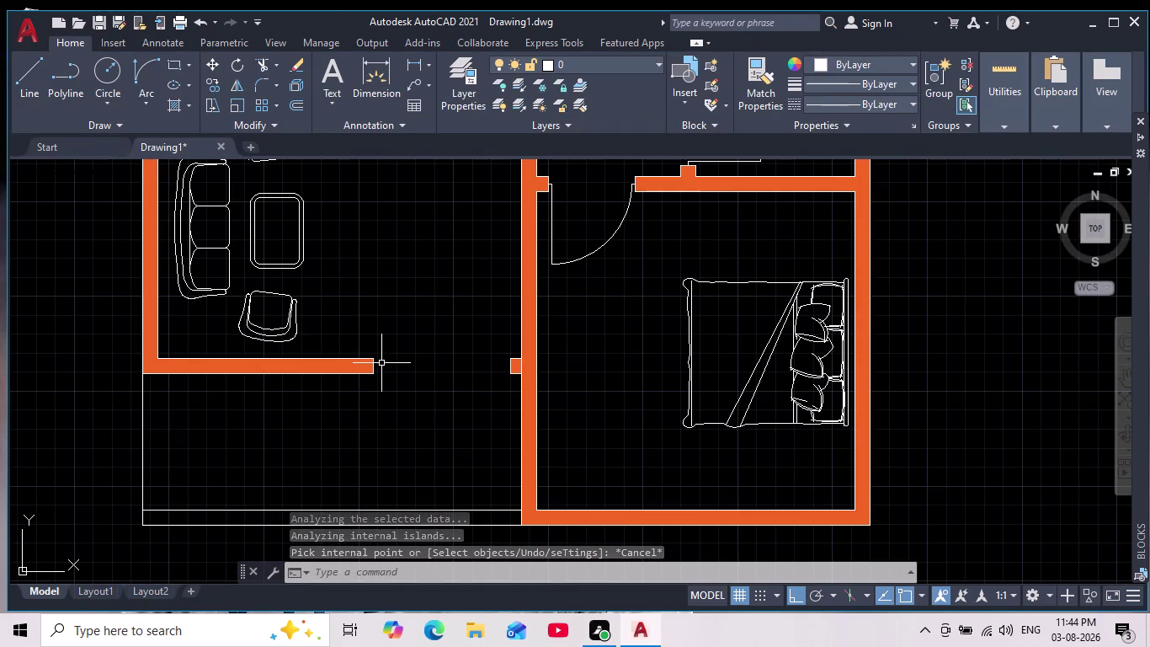
scroll(up, 3)
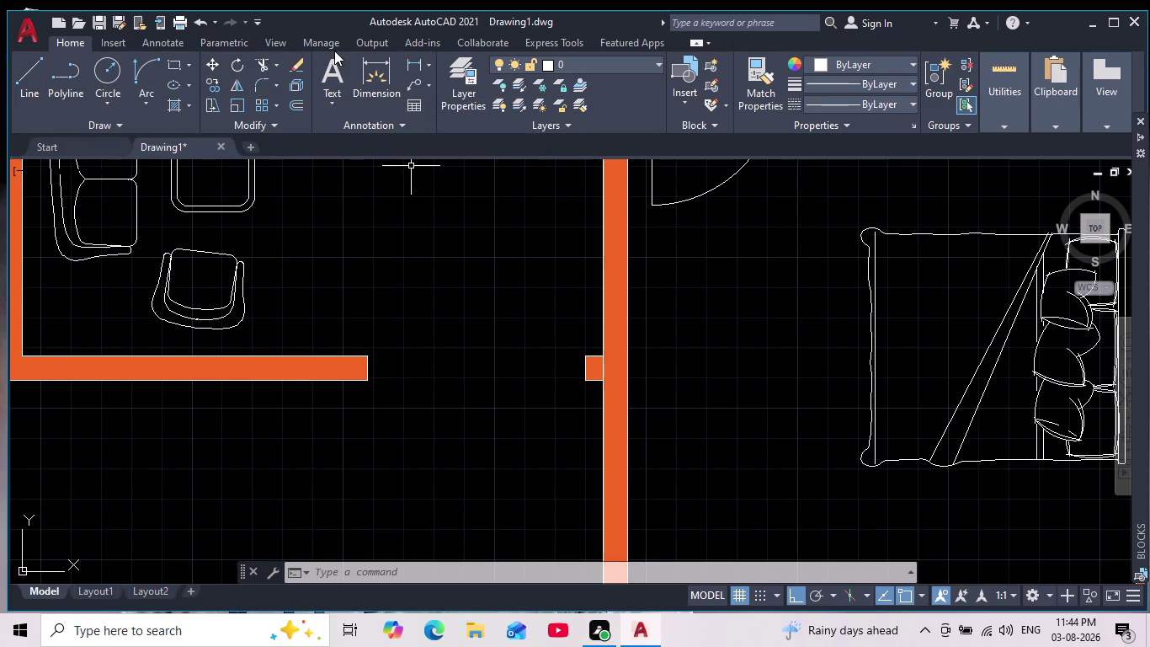
click(419, 61)
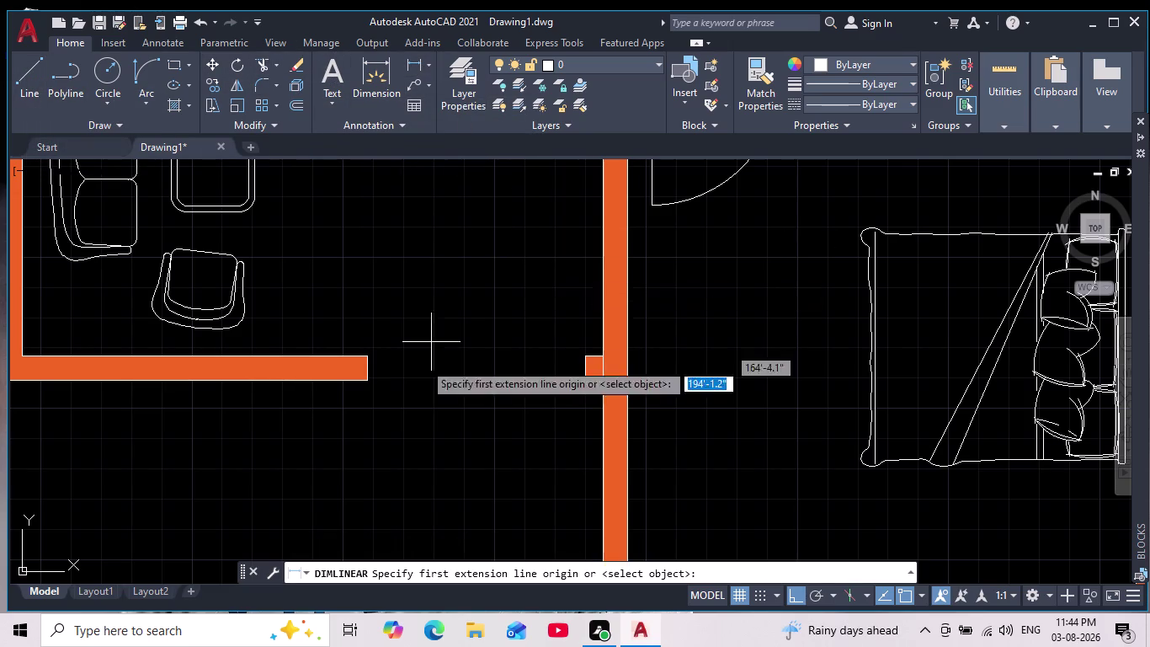
Measure the 6' gap from the wall end to the bedroom stub, then cancel the dimension.
scroll(up, 3)
click(306, 281)
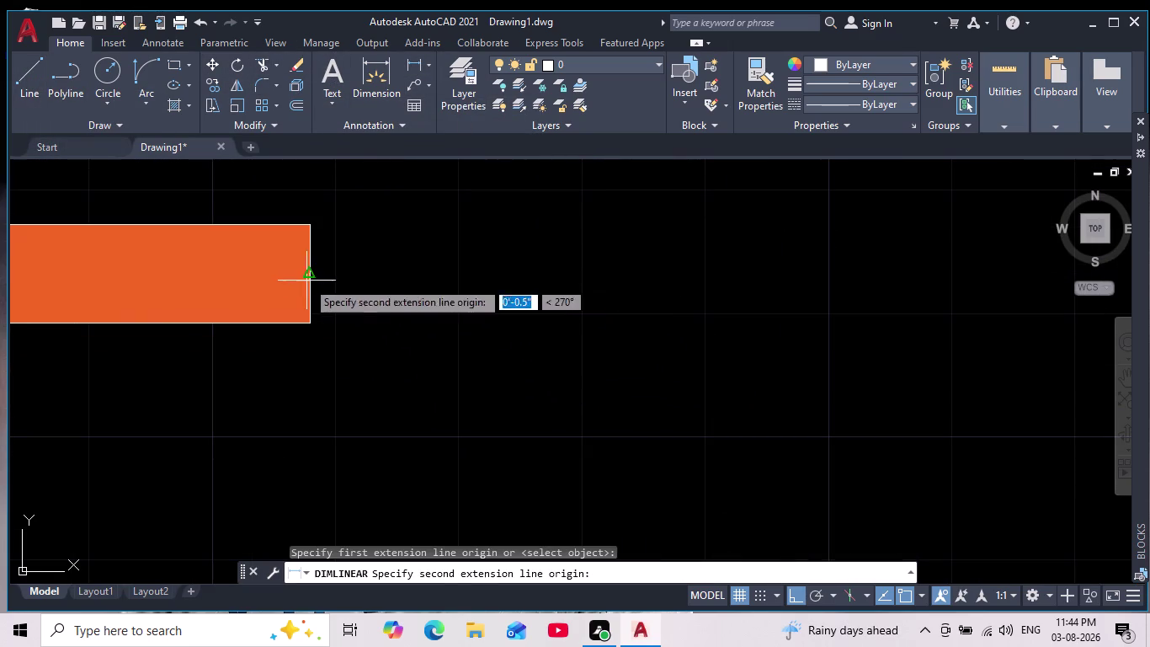
middle_drag(585, 288, 435, 340)
scroll(down, 3)
scroll(up, 3)
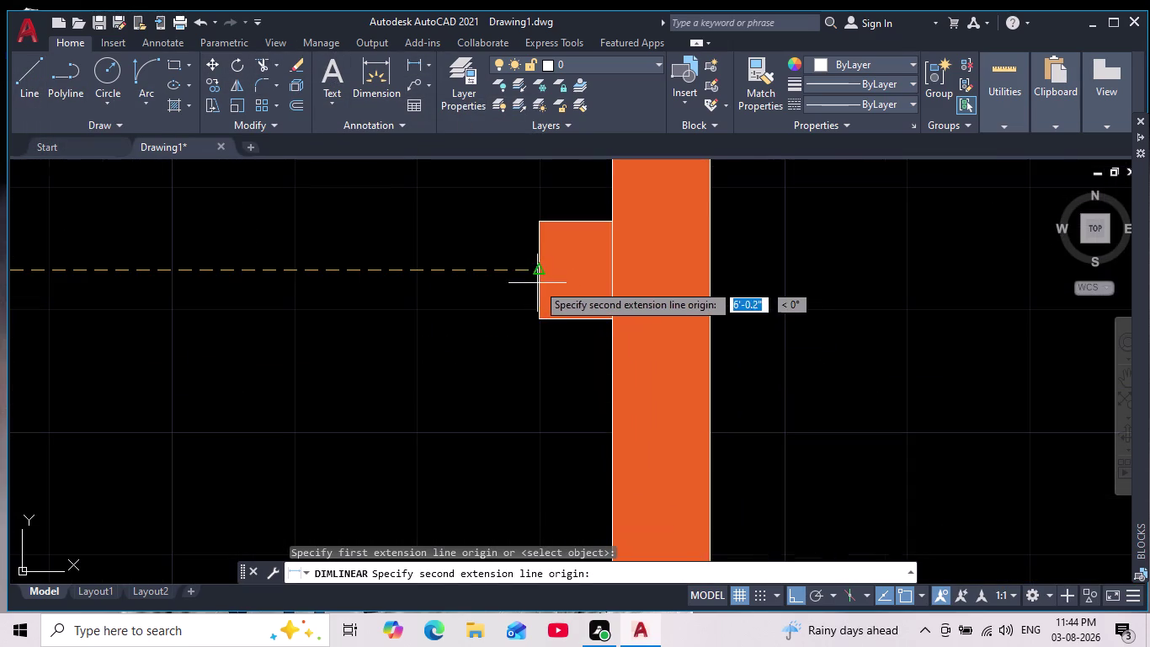
click(536, 273)
scroll(down, 3)
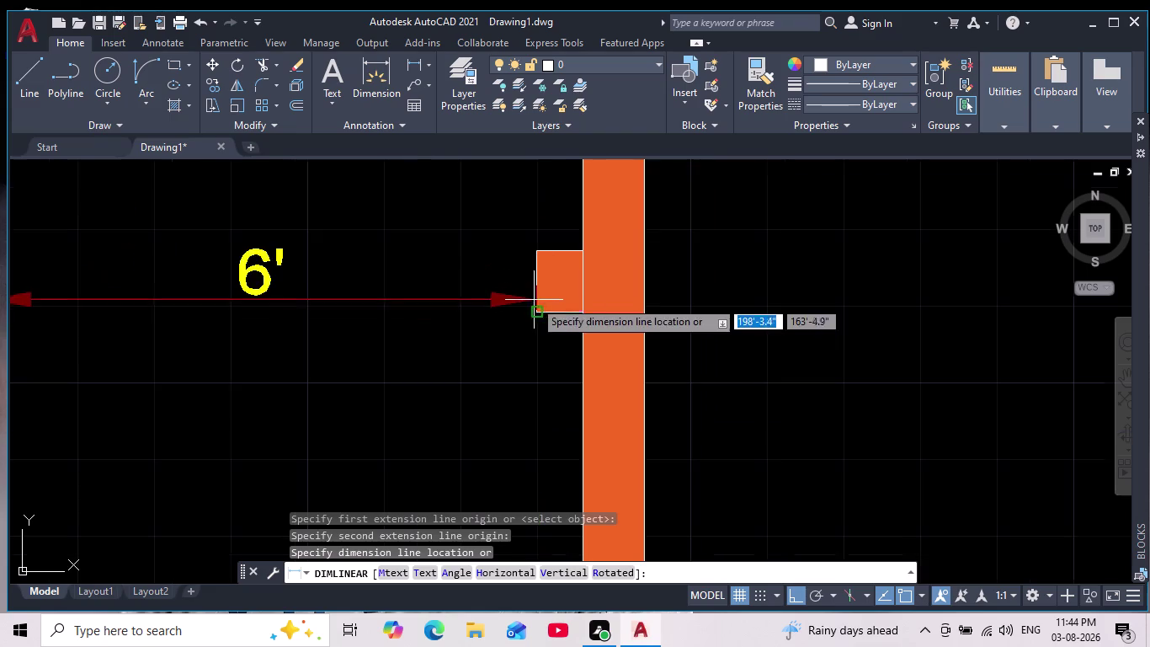
scroll(down, 3)
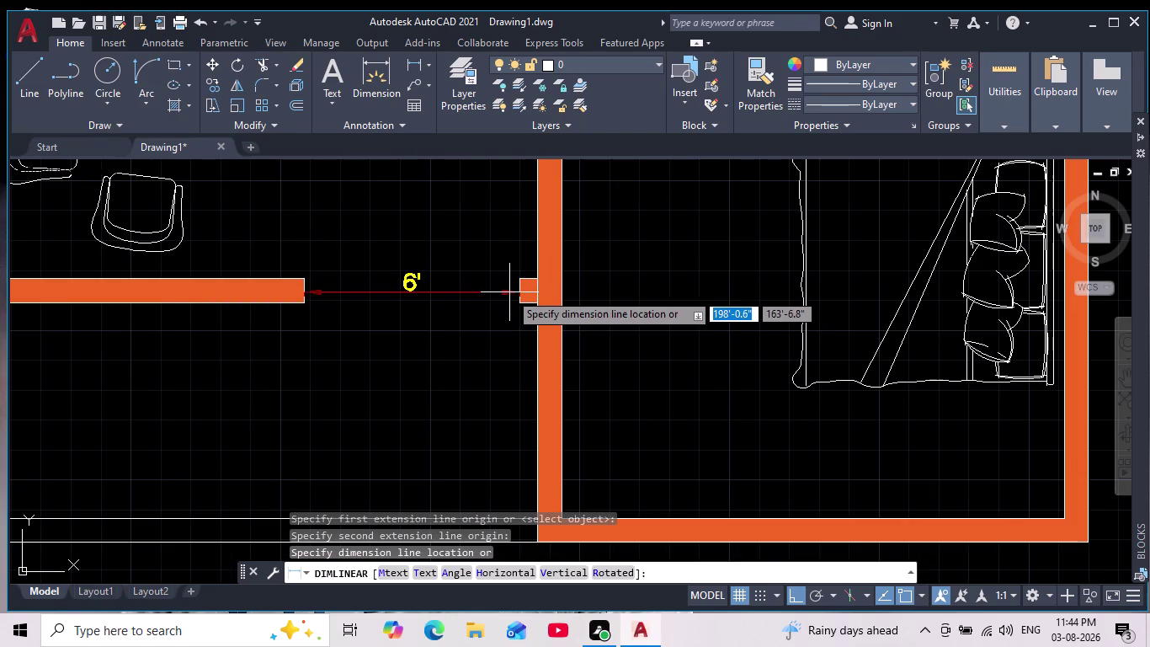
key(Escape)
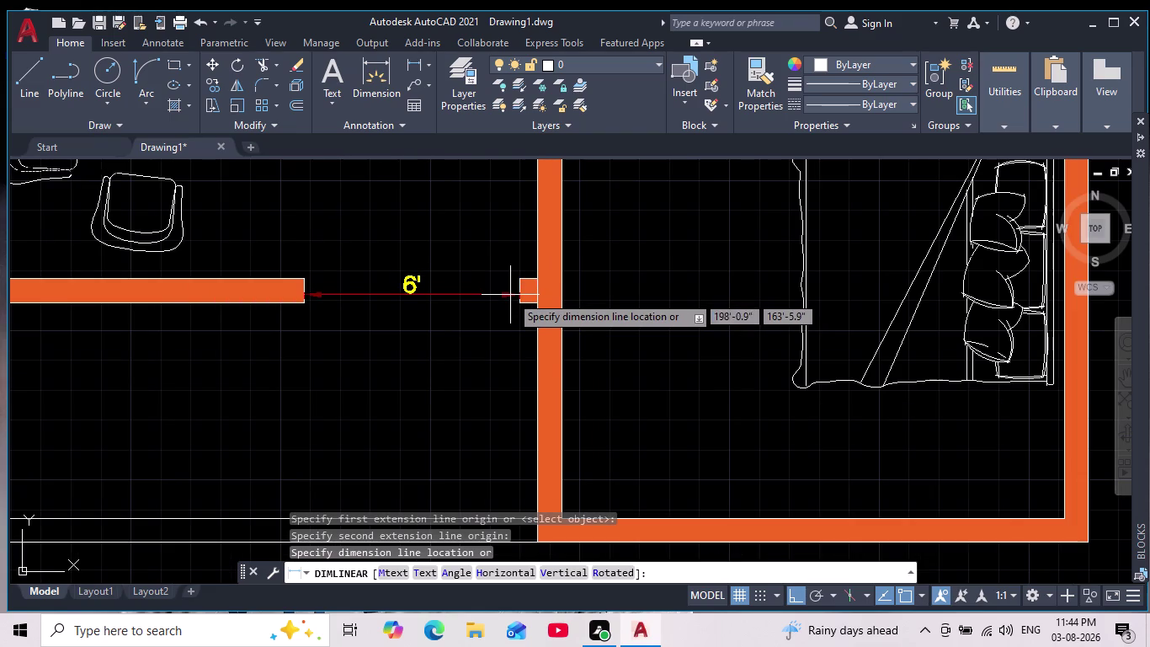
click(40, 72)
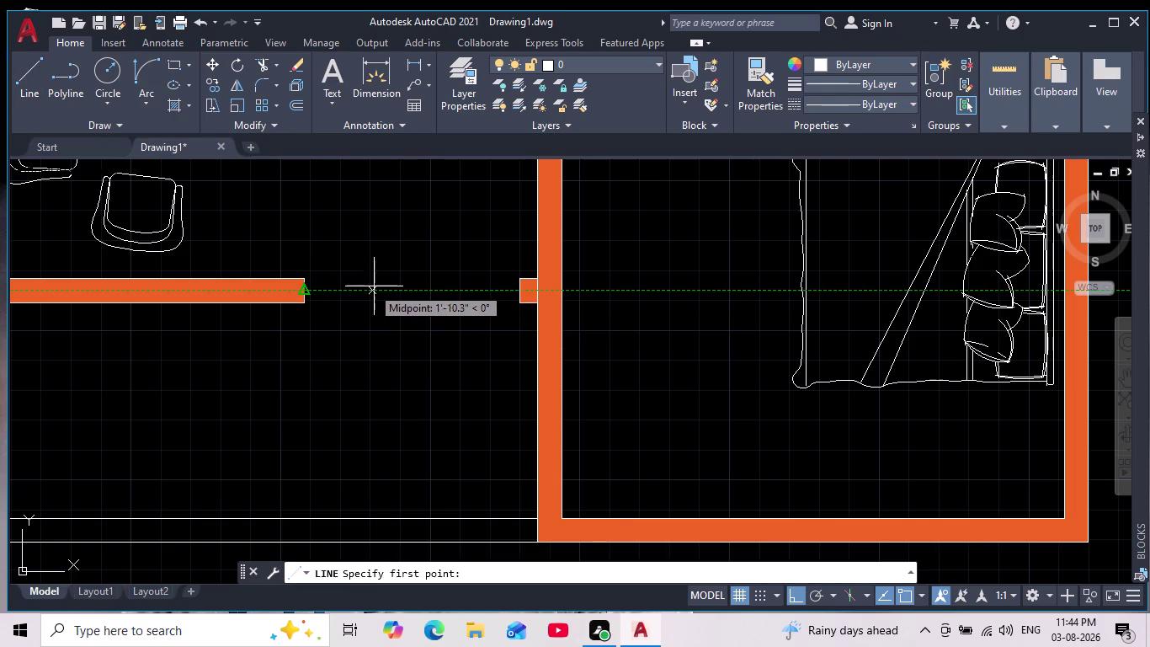
Draw a 3' vertical line hanging below the doorway.
text(3')
key(Return)
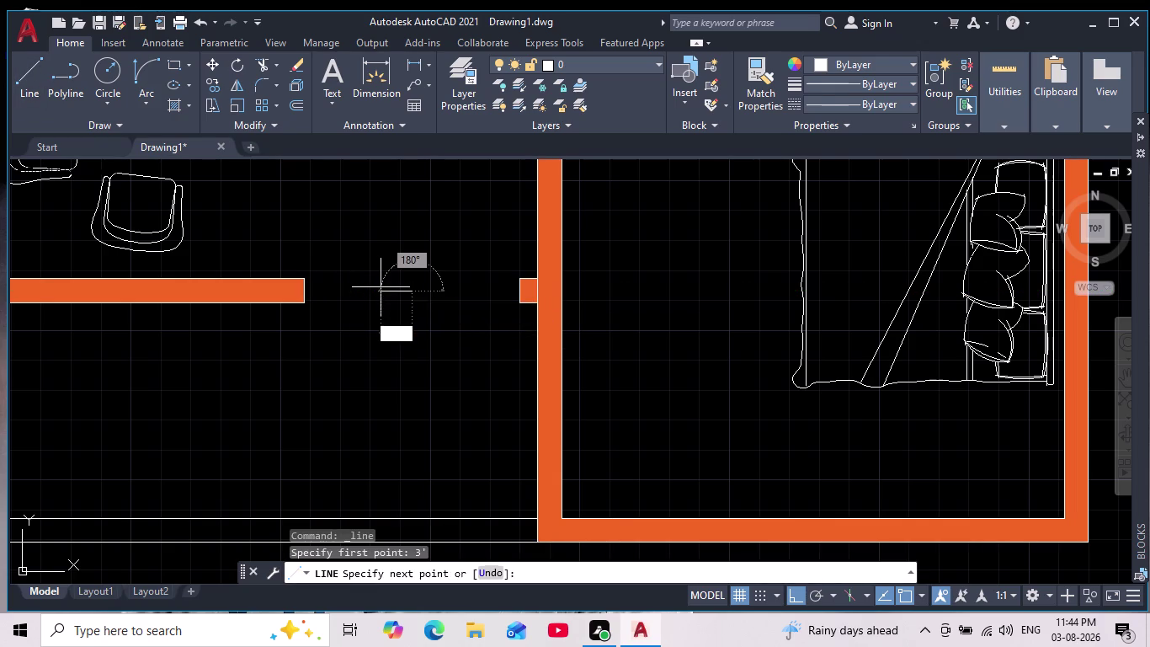
click(397, 364)
key(Escape)
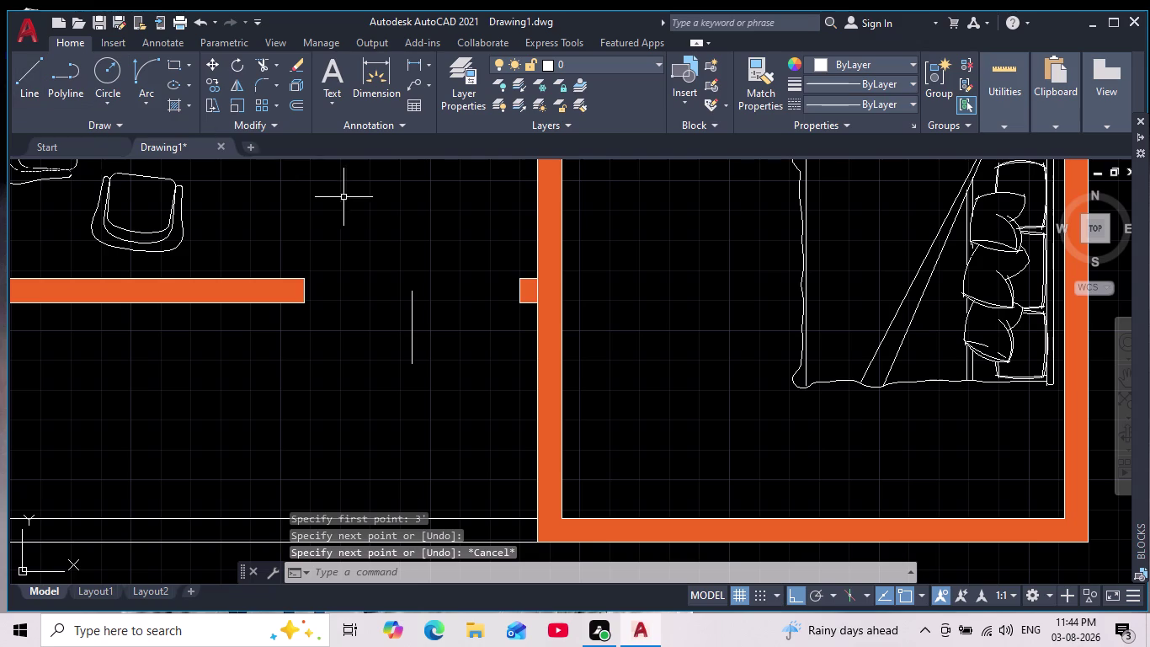
scroll(up, 3)
scroll(down, 3)
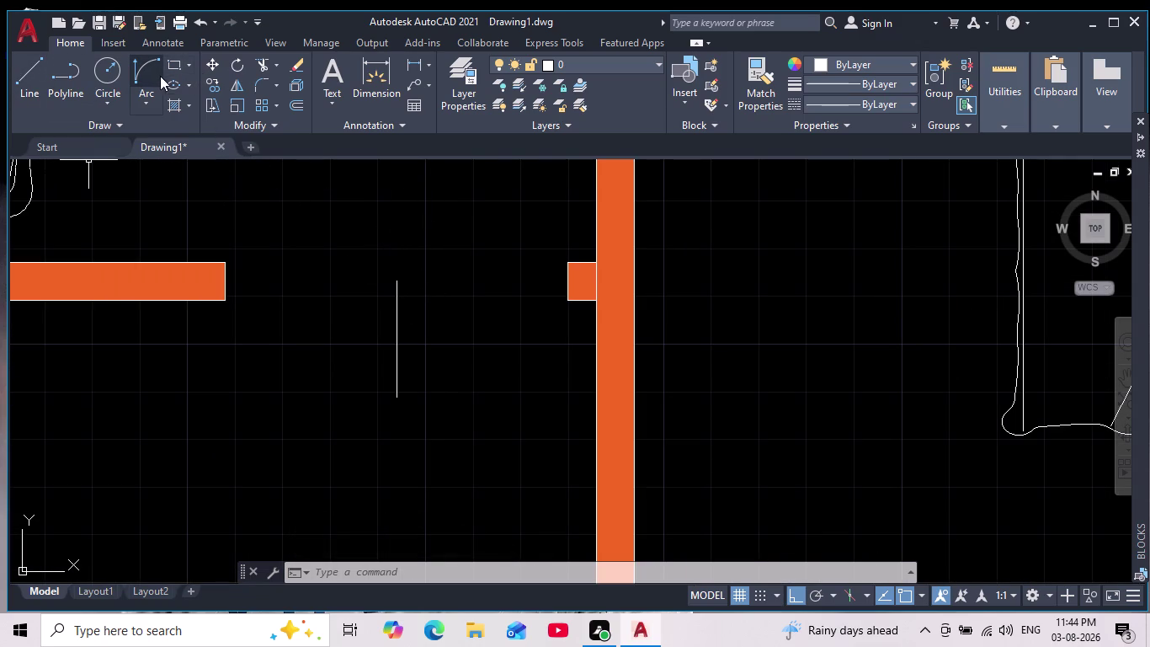
drag(29, 67, 39, 78)
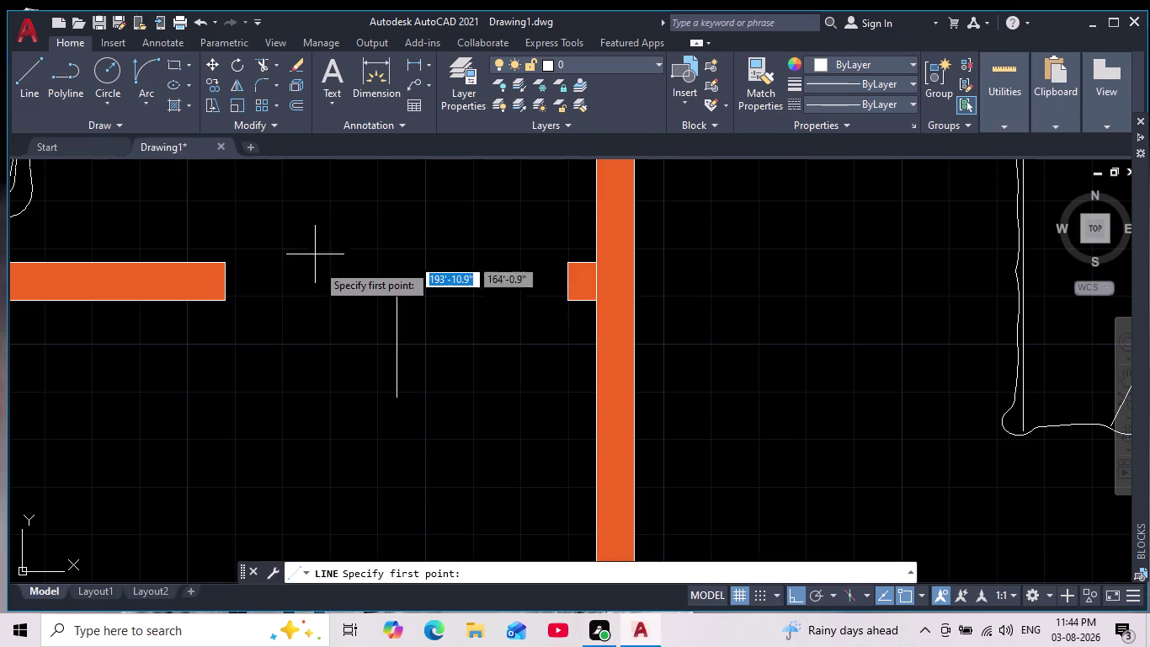
scroll(up, 3)
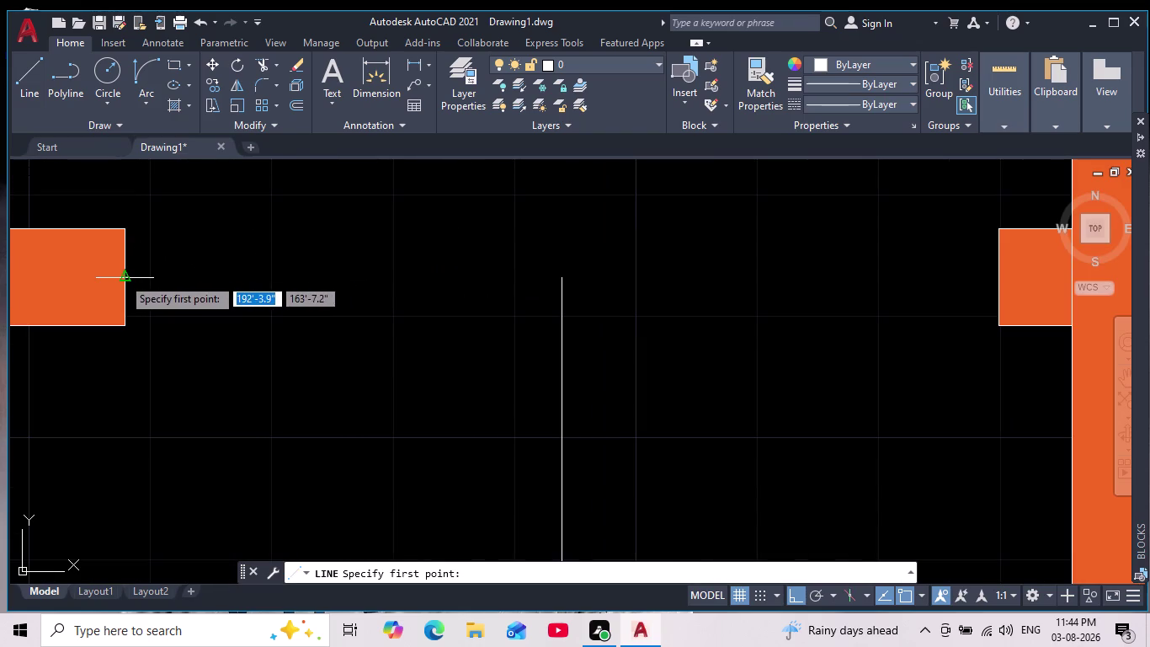
Try 2-unit lines from the left wall end and wall stub, cancelling the second.
click(122, 277)
key(2)
key(Return)
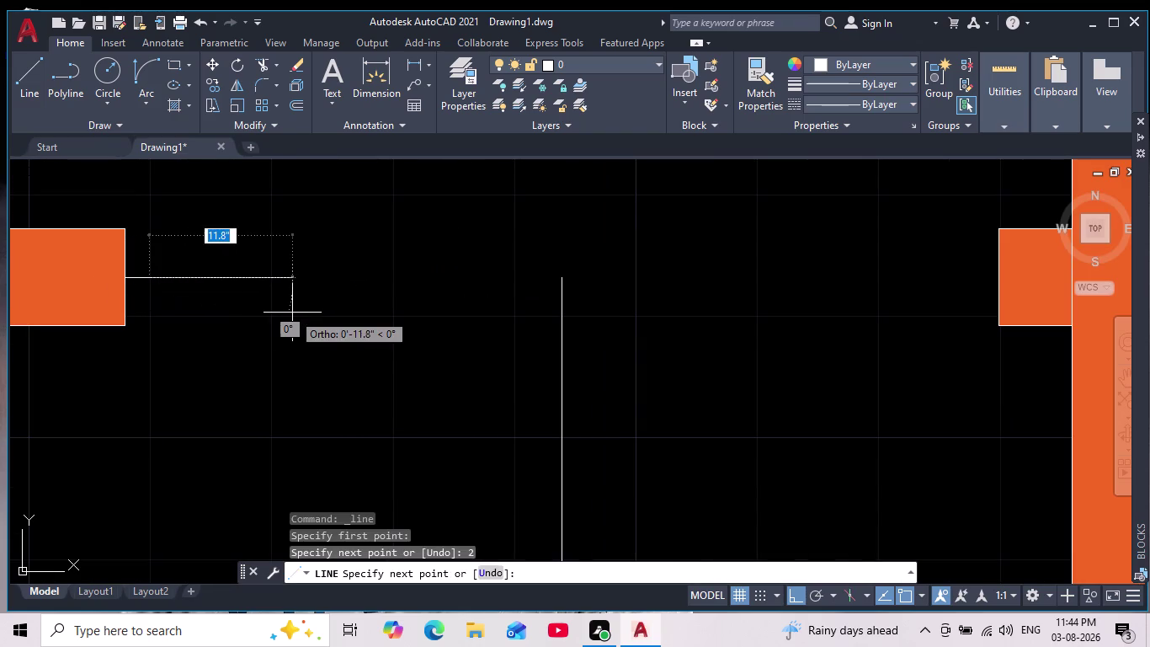
key(space)
key(space)
scroll(down, 3)
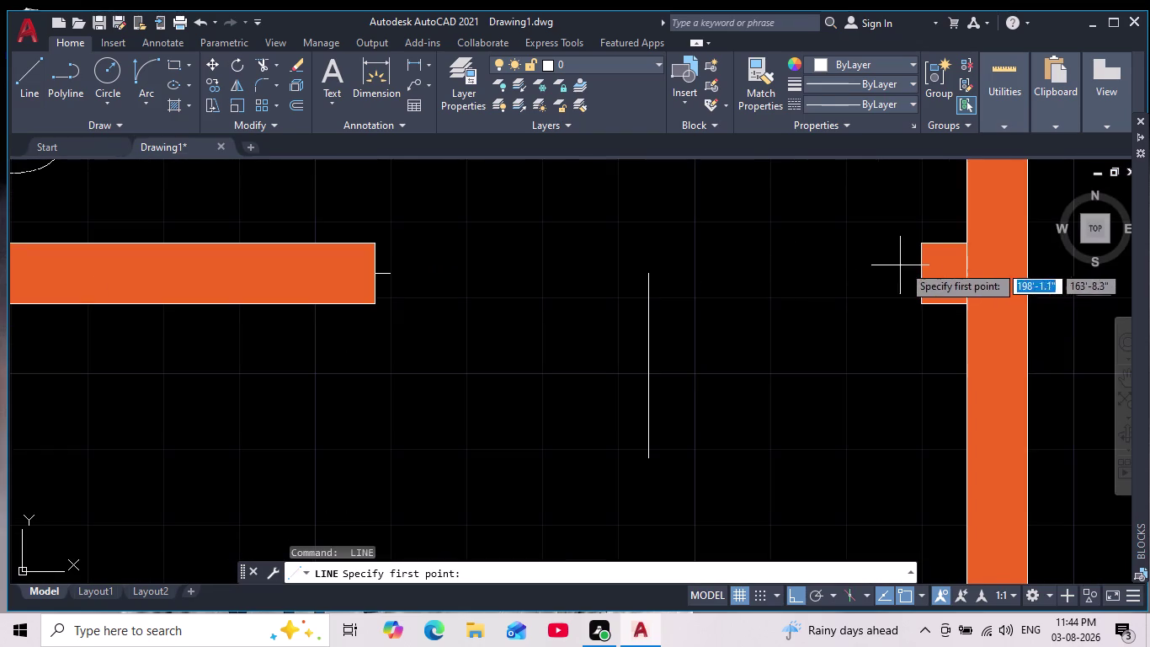
scroll(up, 3)
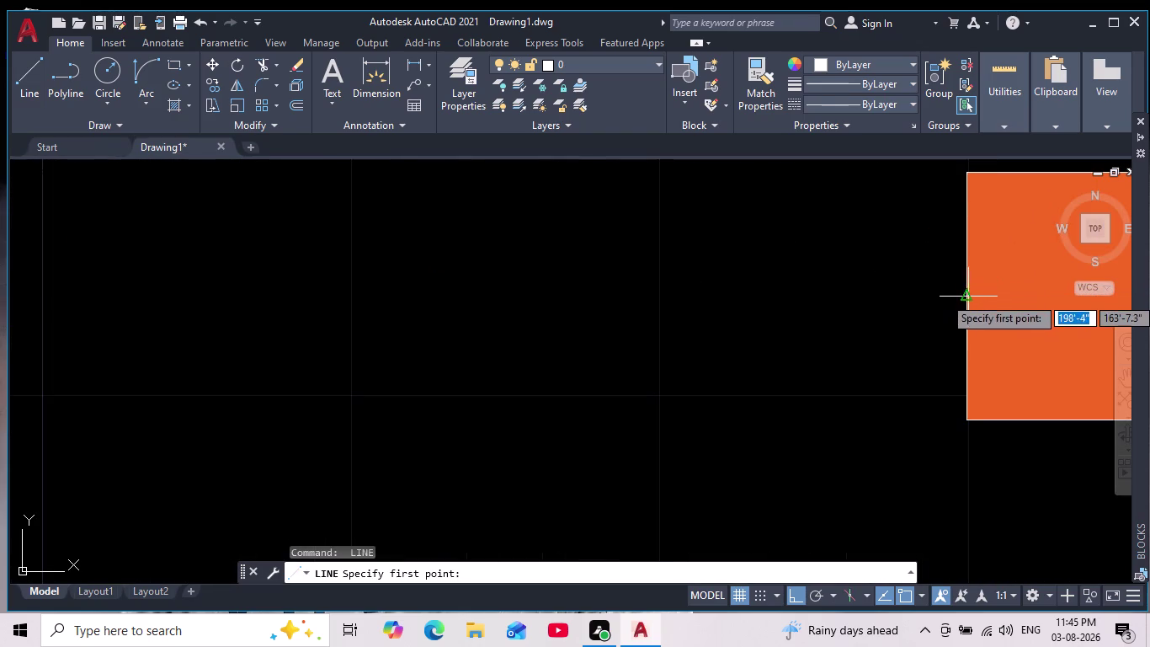
click(969, 298)
key(2)
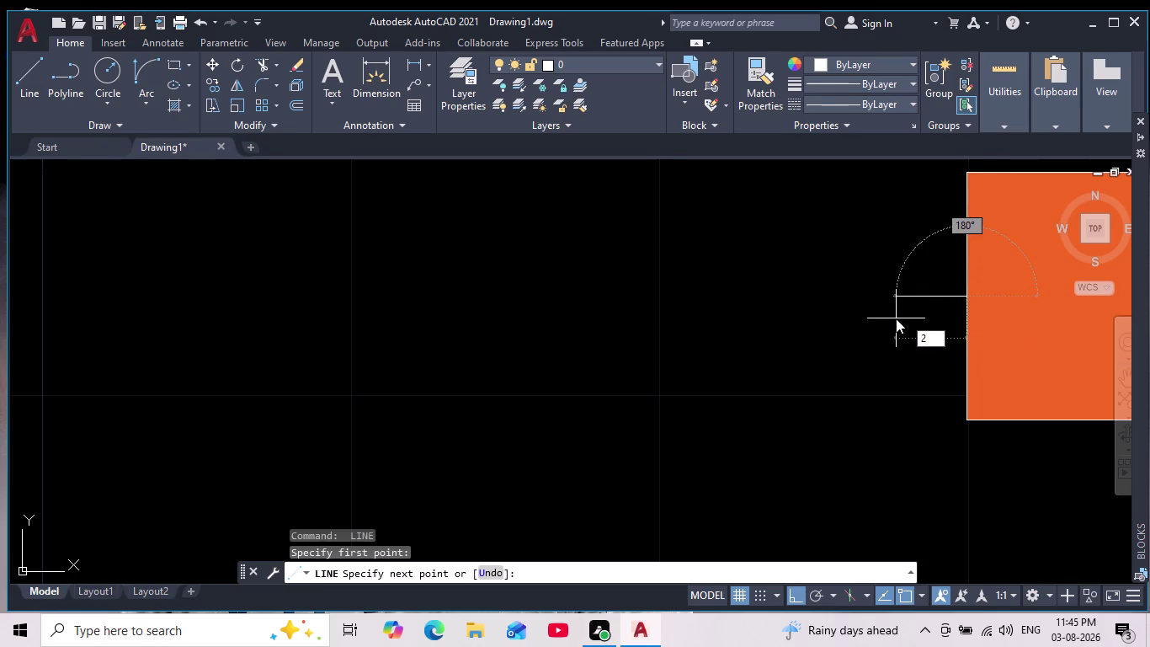
key(Return)
scroll(down, 3)
key(Escape)
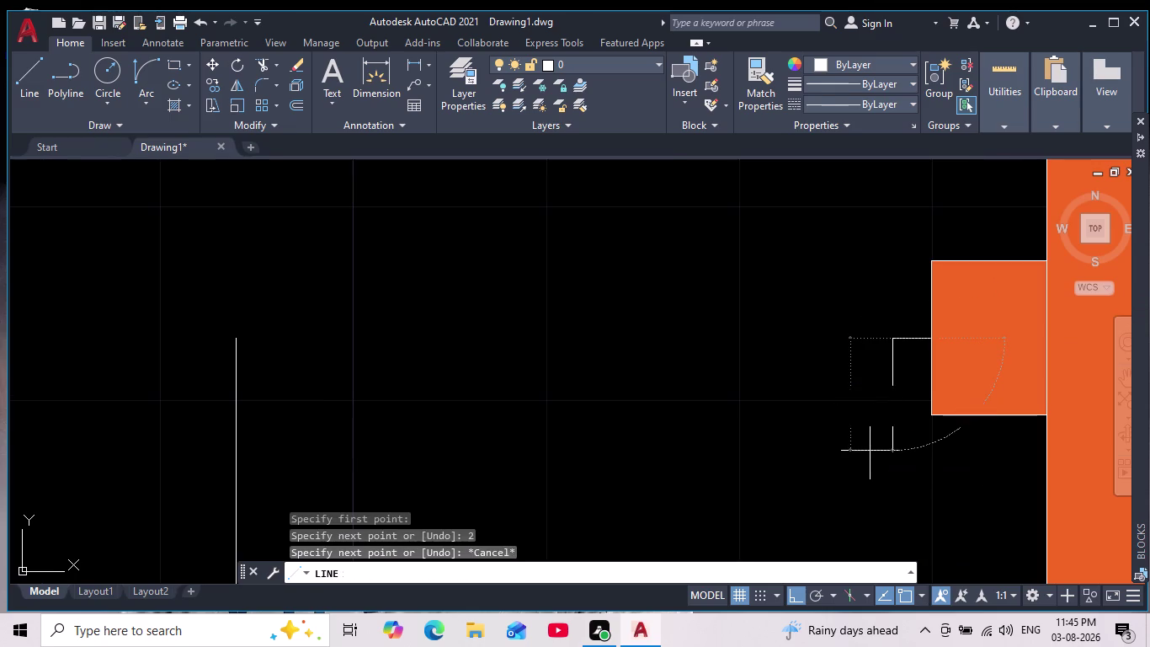
Draw a horizontal line from the left wall end across the opening to the right wall stub.
scroll(down, 3)
middle_drag(867, 441, 696, 394)
scroll(down, 3)
scroll(up, 3)
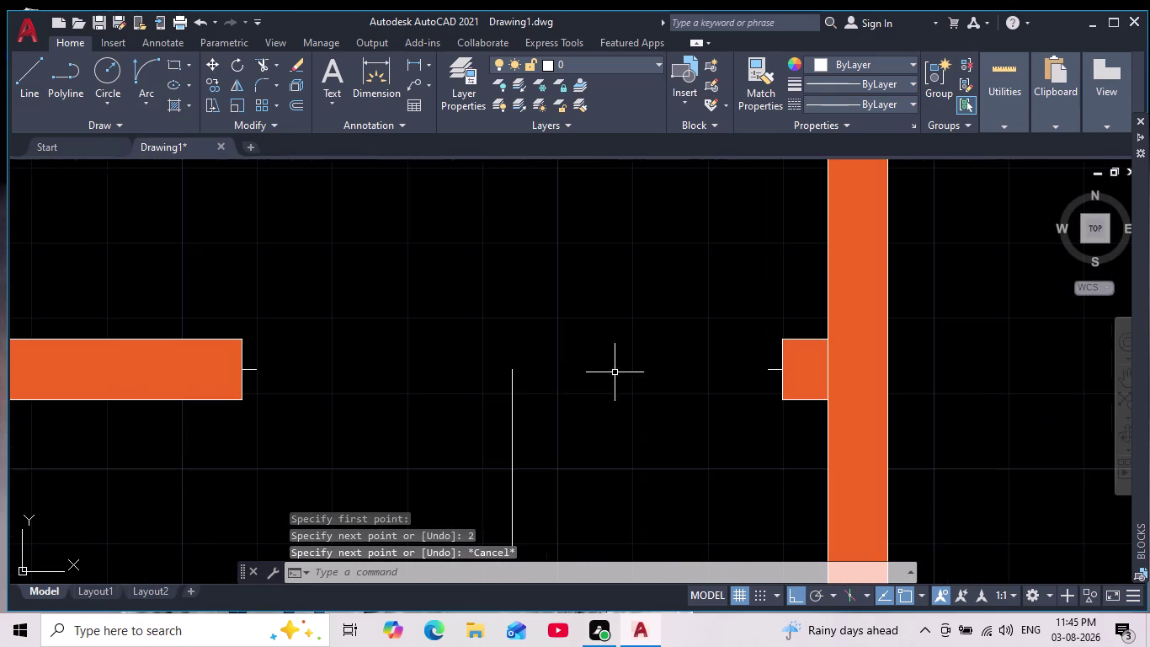
click(34, 71)
scroll(up, 3)
click(187, 376)
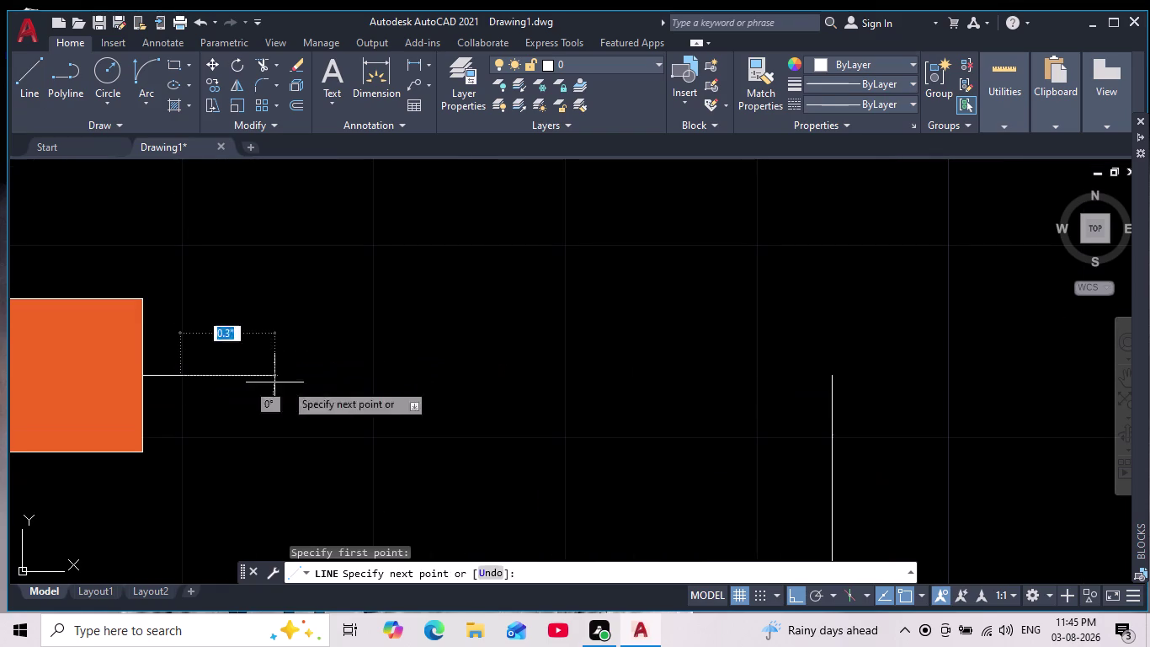
click(828, 376)
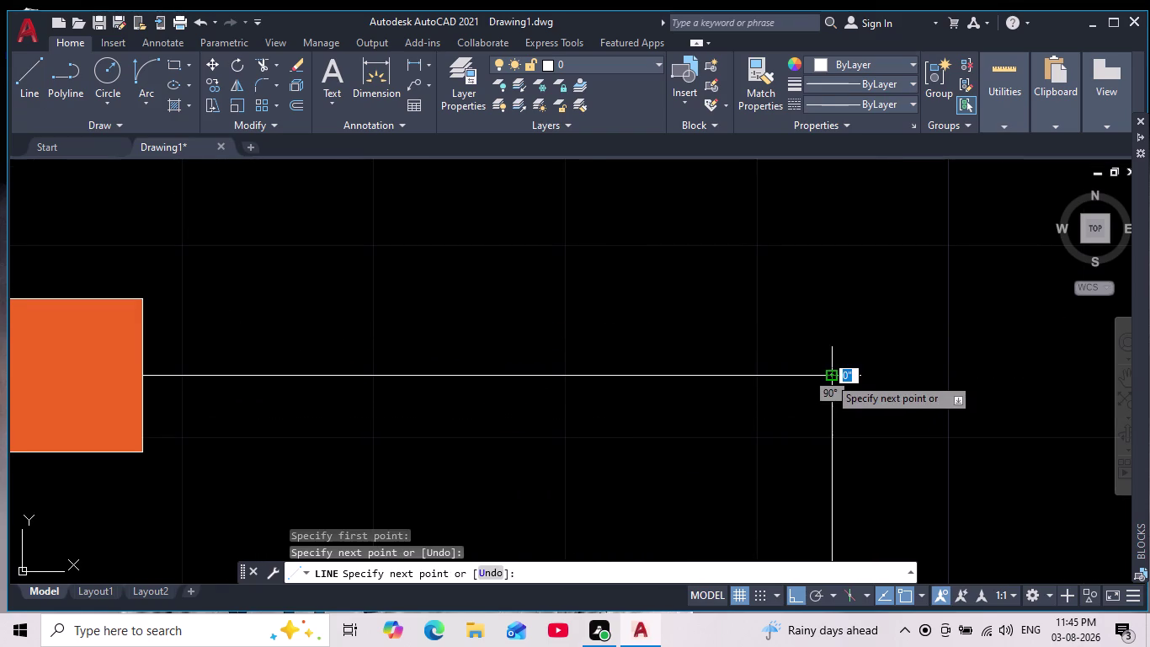
middle_drag(845, 376, 563, 294)
scroll(down, 3)
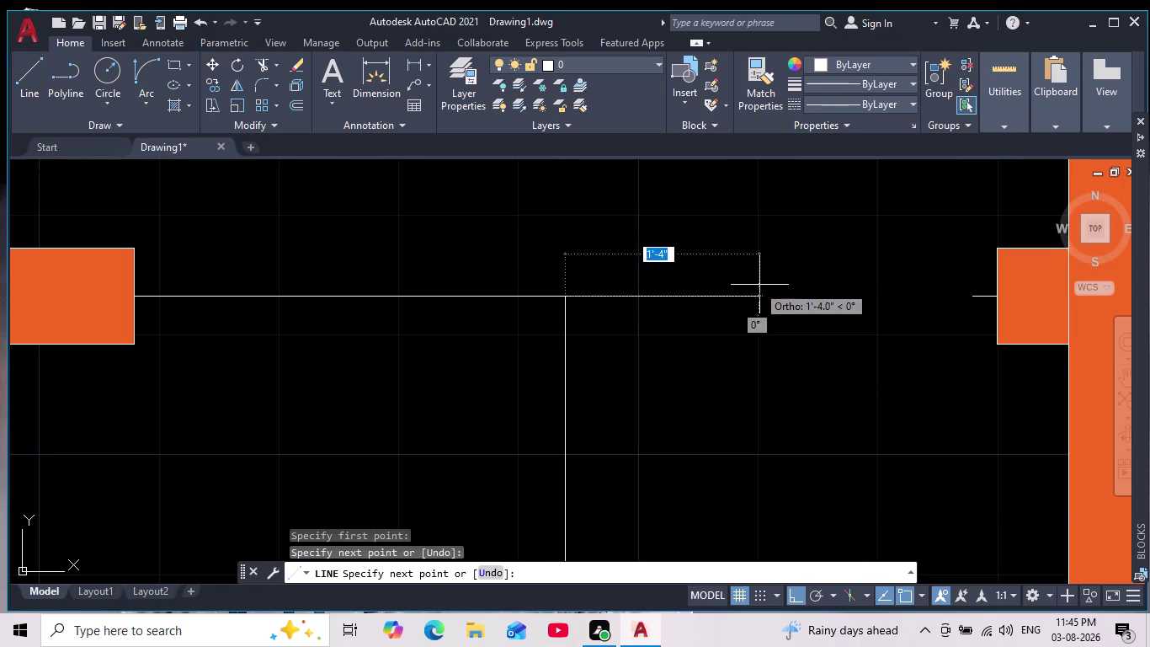
click(975, 292)
key(space)
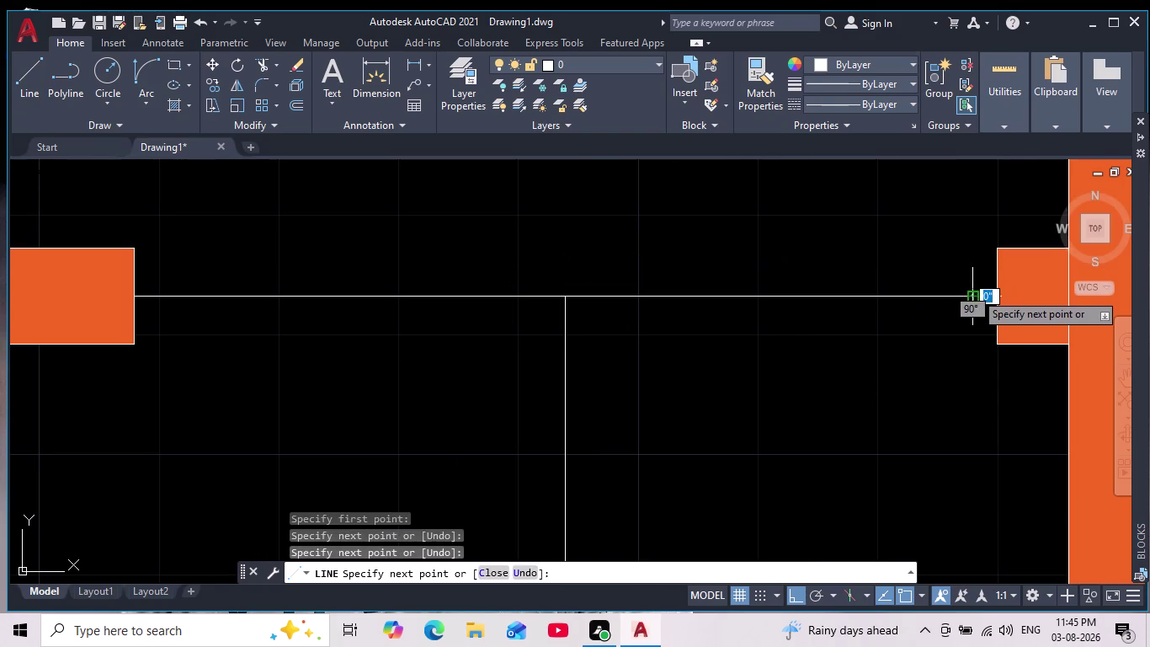
scroll(down, 3)
scroll(up, 3)
middle_drag(726, 320, 628, 349)
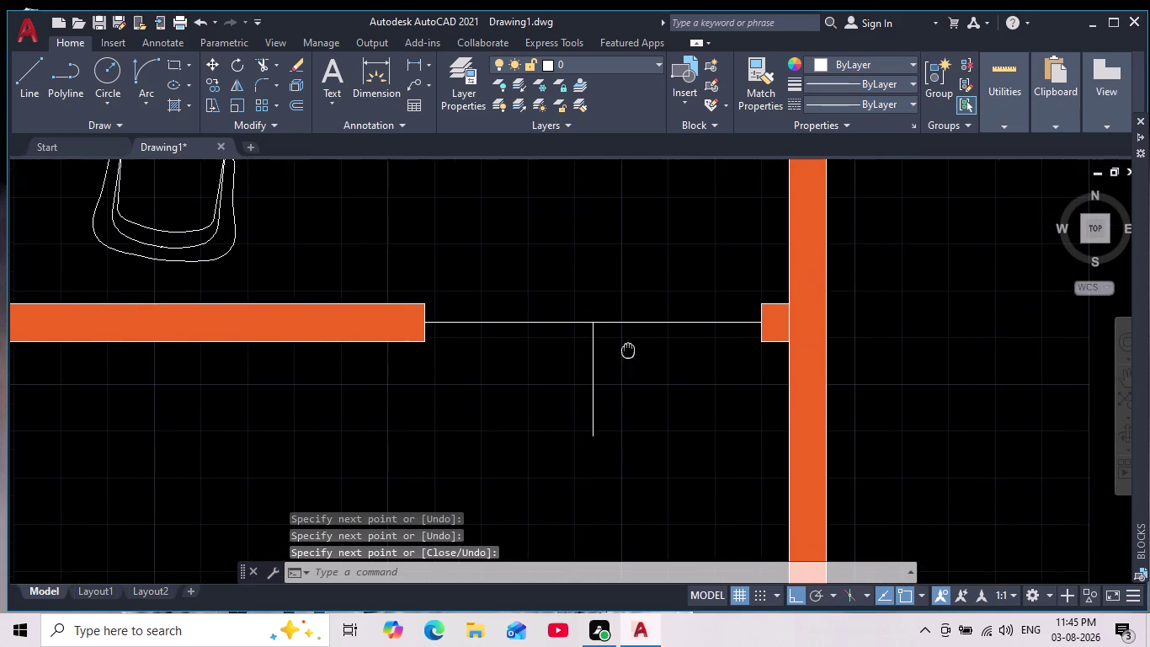
middle_drag(628, 348, 627, 349)
Cancel the arc, then try rotating the left half of the opening line and cancel.
click(145, 68)
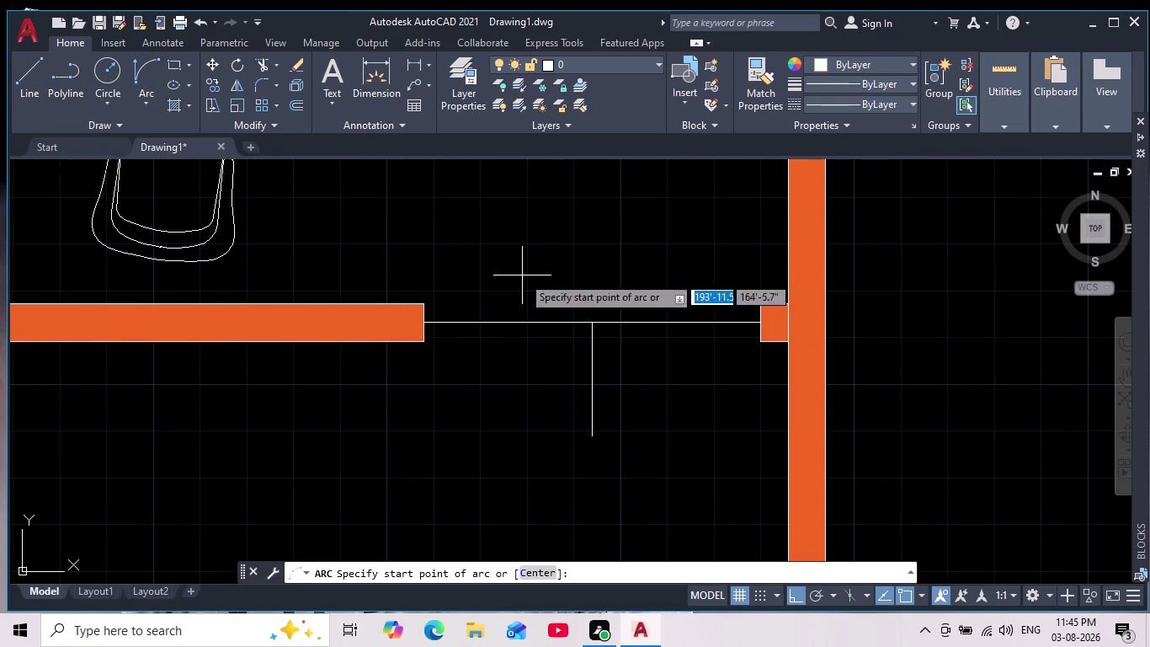
key(Escape)
click(506, 323)
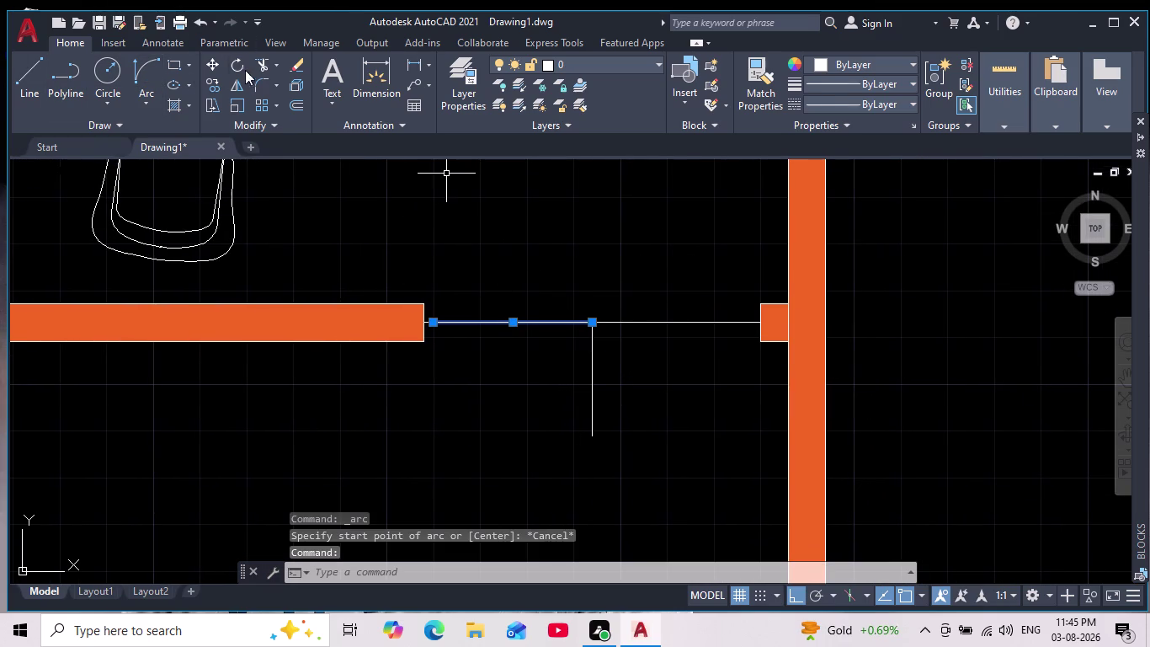
click(237, 68)
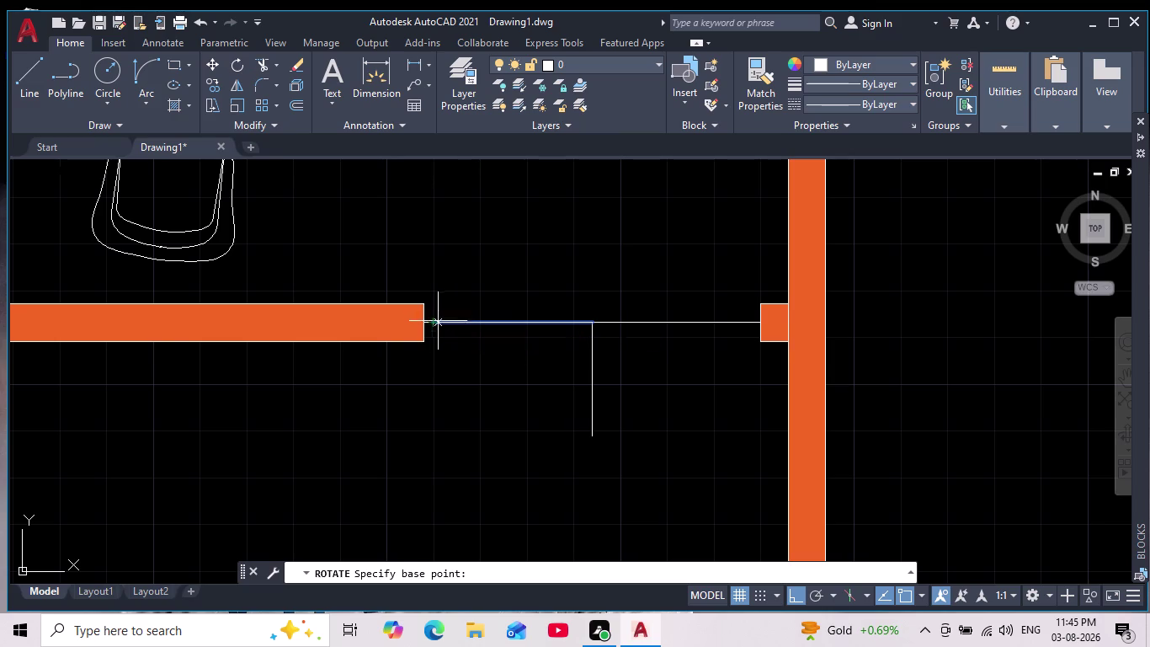
click(437, 321)
click(444, 209)
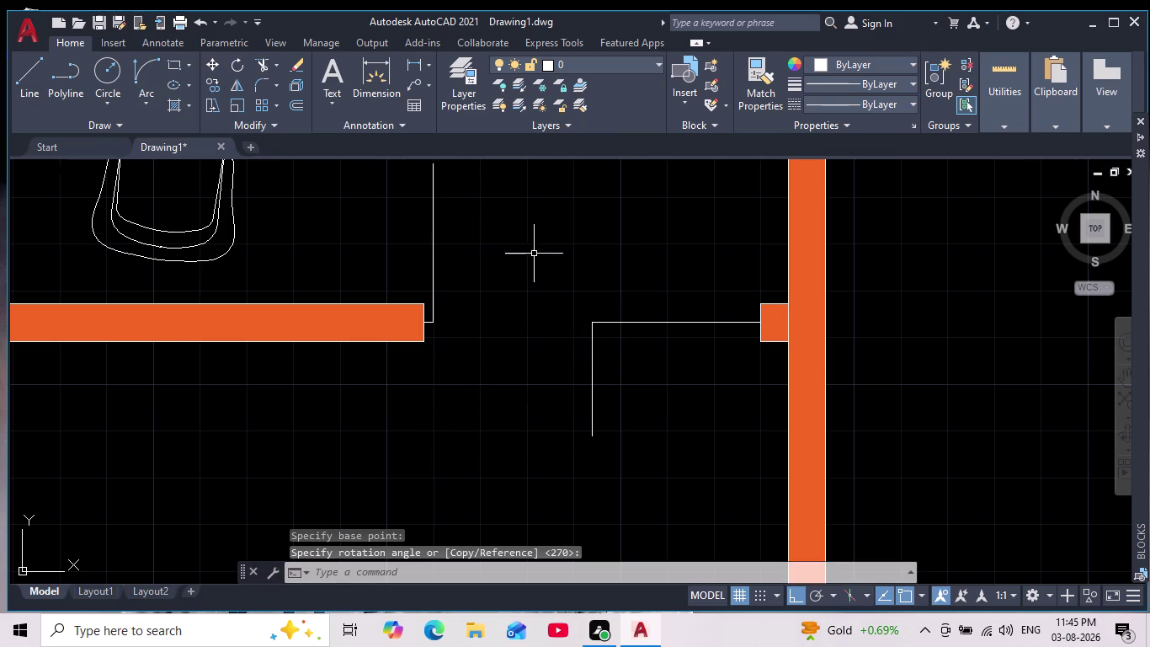
key(space)
key(space)
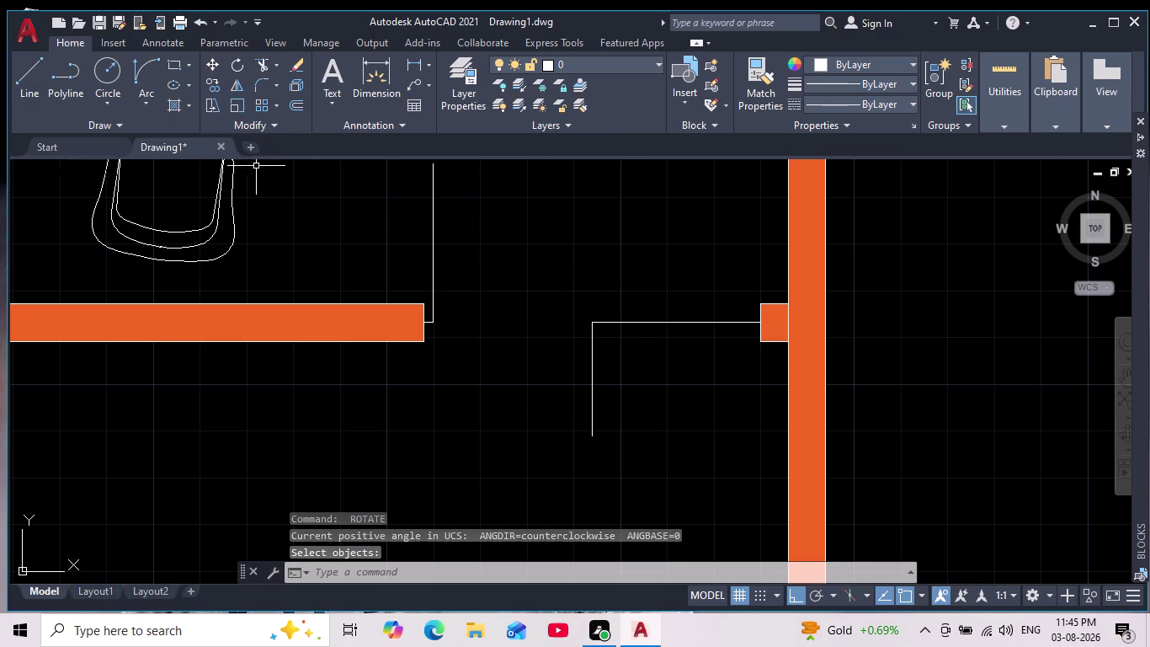
key(Escape)
key(Escape)
Twice attempt rotating the right half of the opening line about the wall stub, then cancel.
click(688, 322)
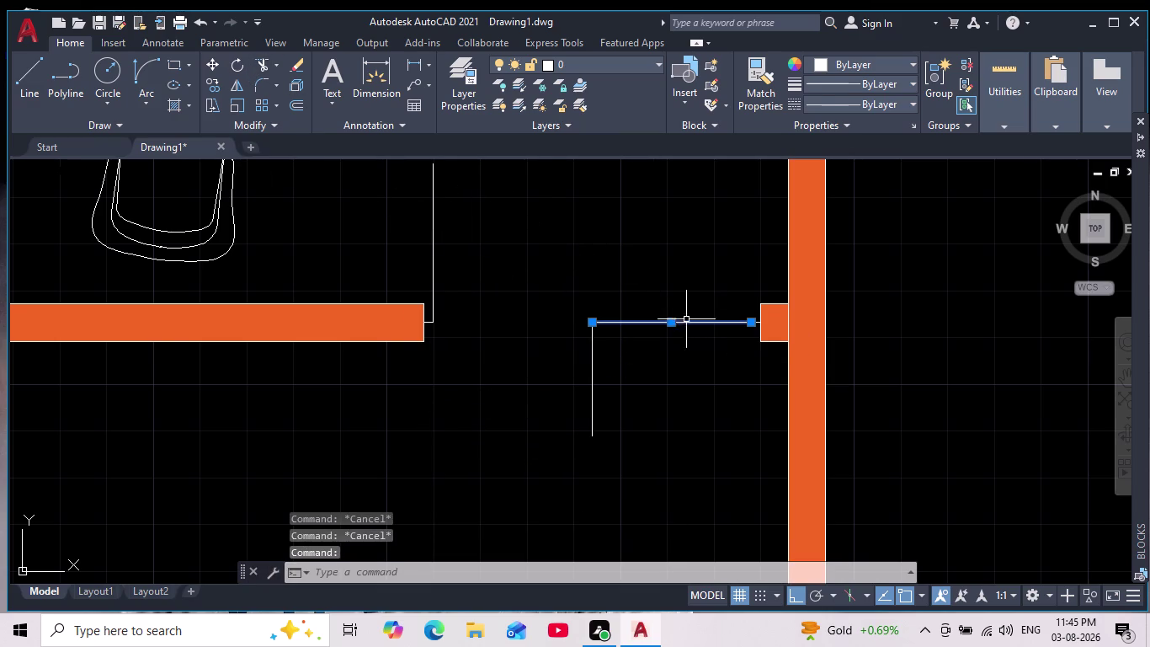
click(239, 65)
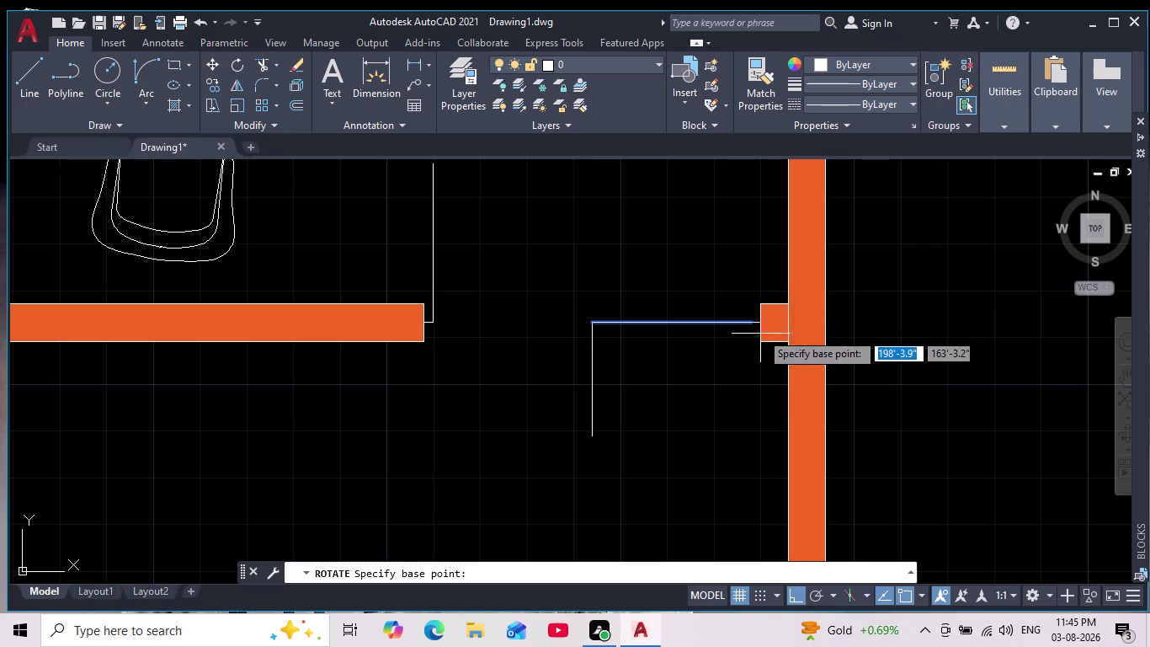
click(753, 320)
key(Escape)
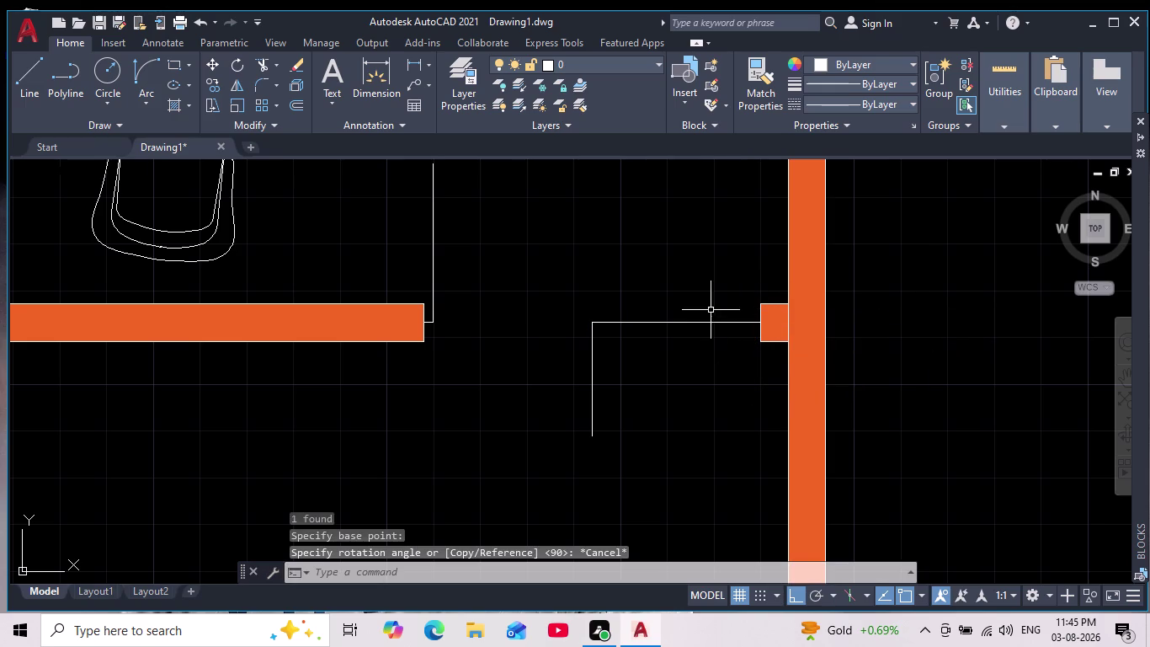
click(685, 325)
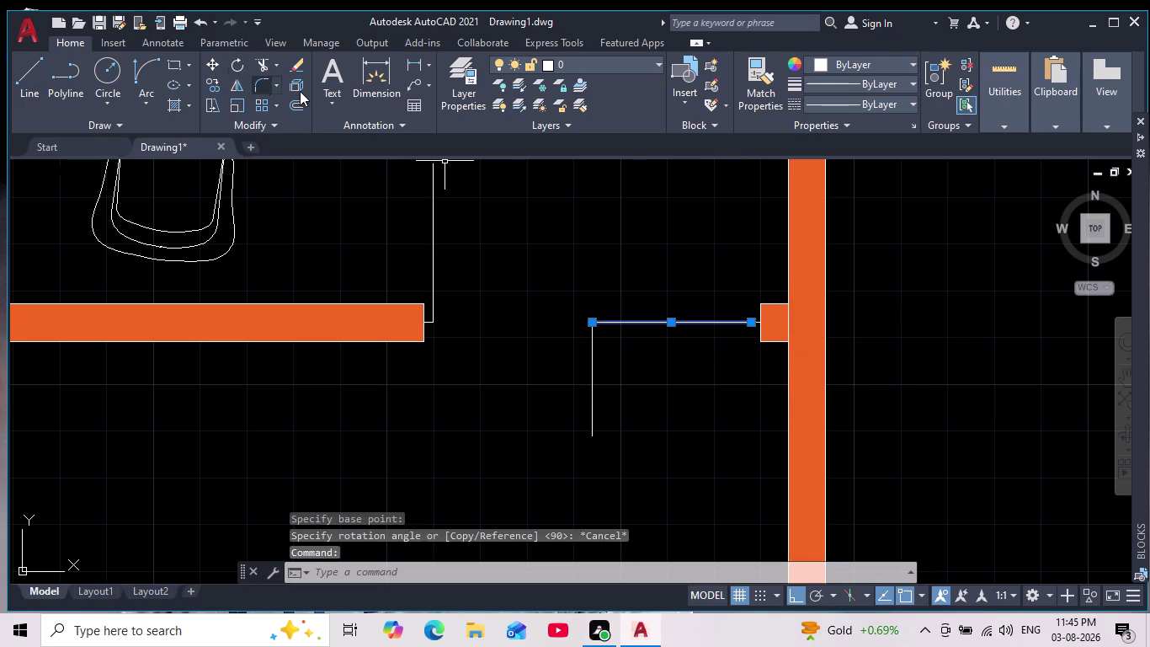
click(242, 65)
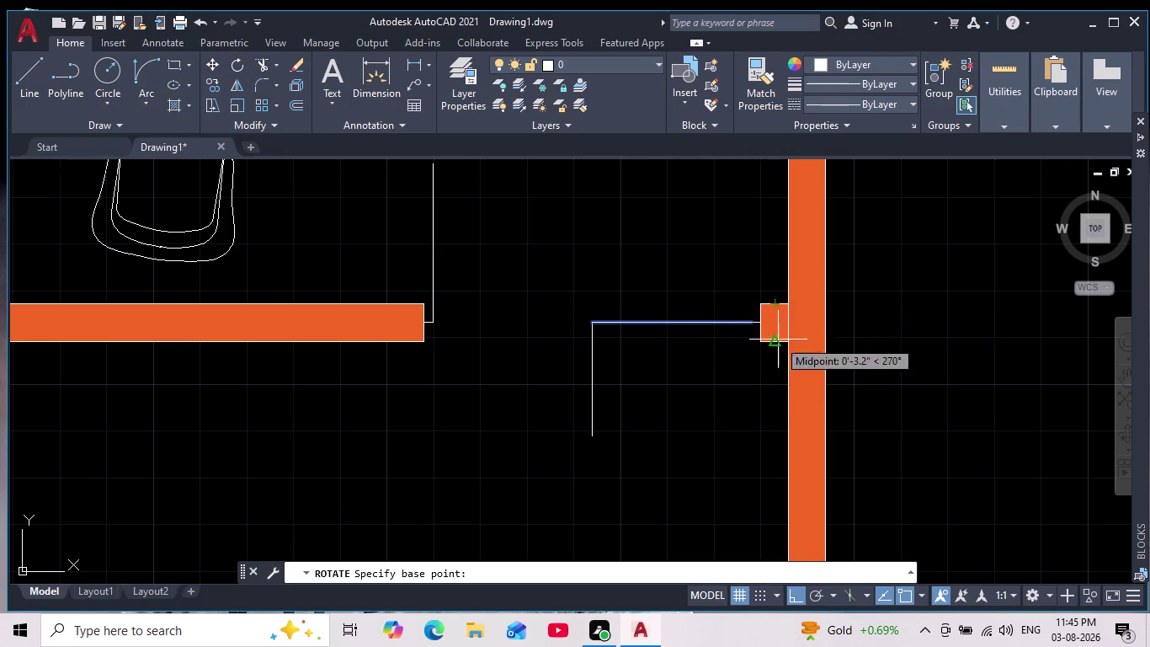
scroll(up, 3)
click(661, 274)
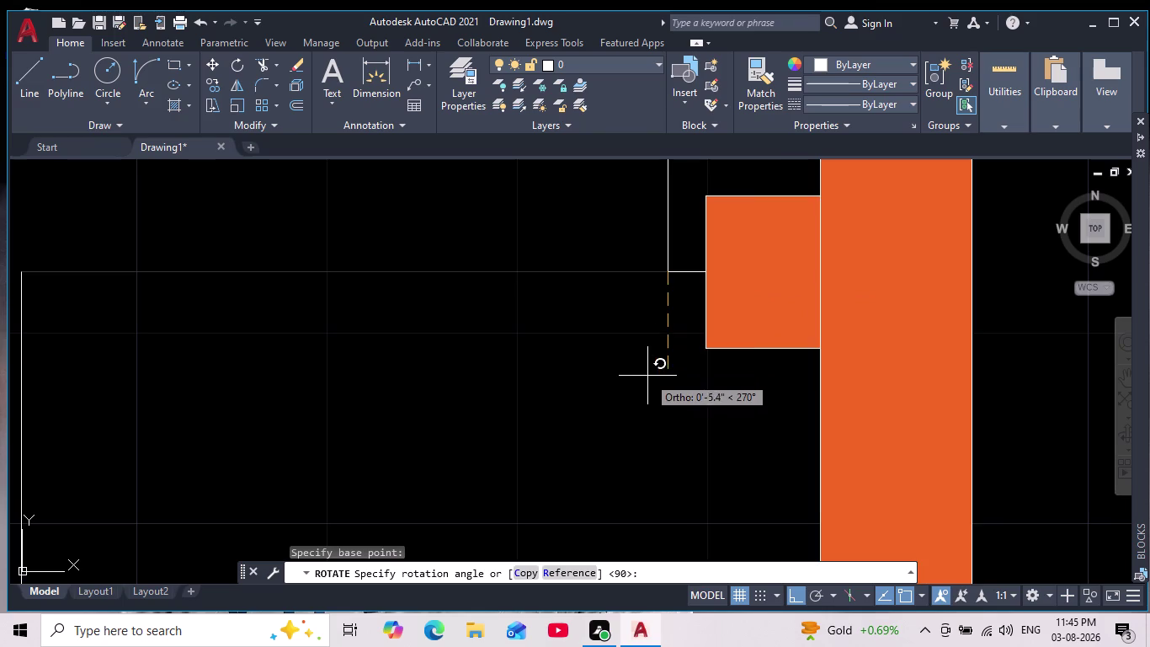
scroll(down, 3)
click(629, 393)
key(Escape)
key(Escape)
scroll(down, 3)
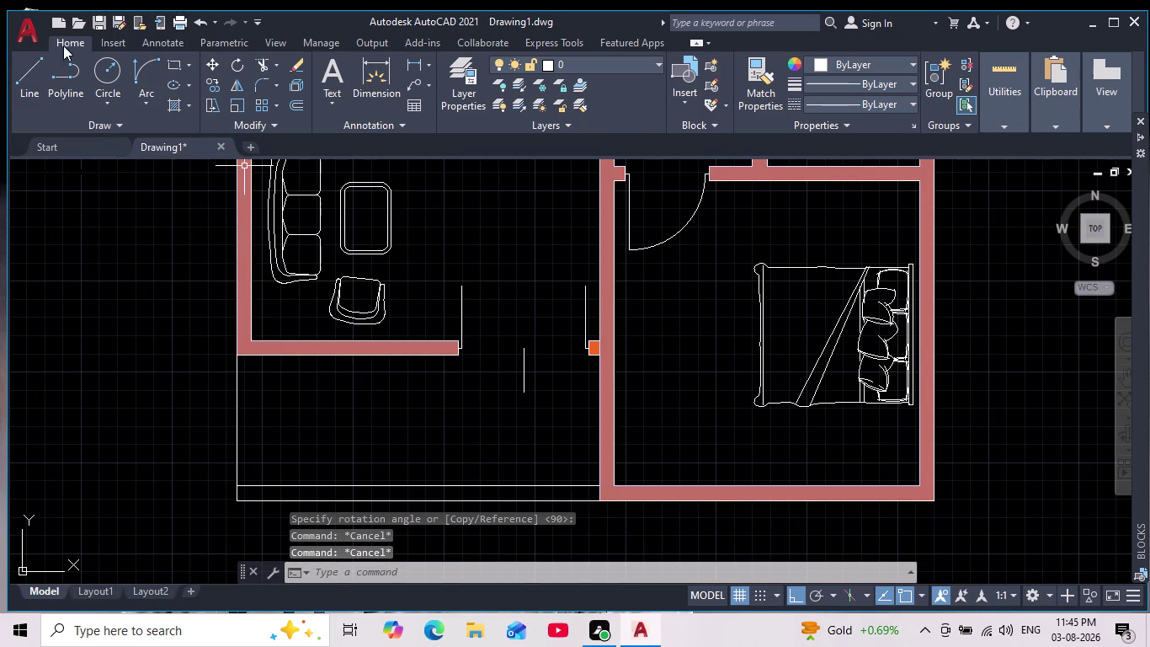
Draw the left door-leaf arc from the left jamb top to the doorway middle.
click(143, 77)
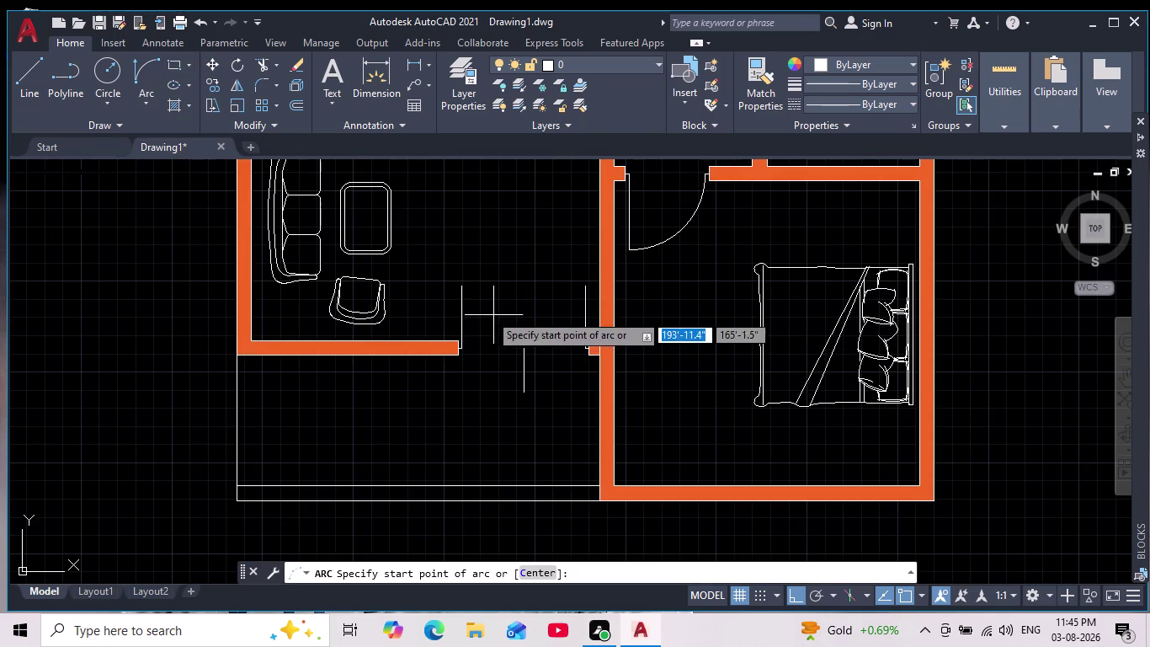
scroll(up, 3)
click(377, 211)
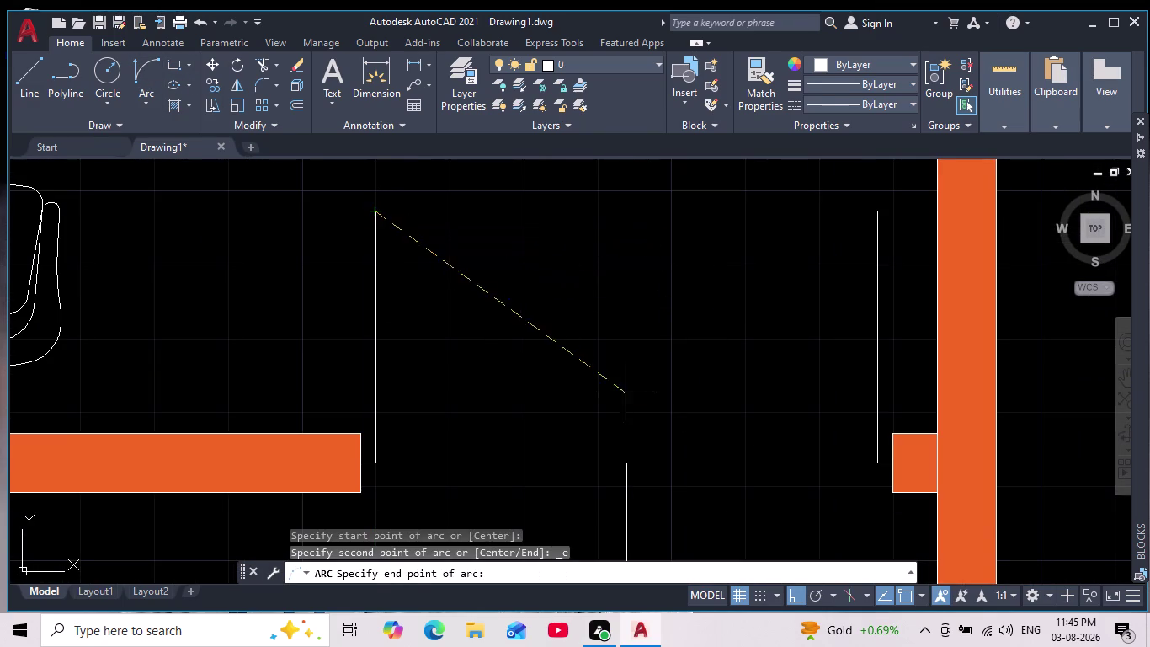
click(624, 459)
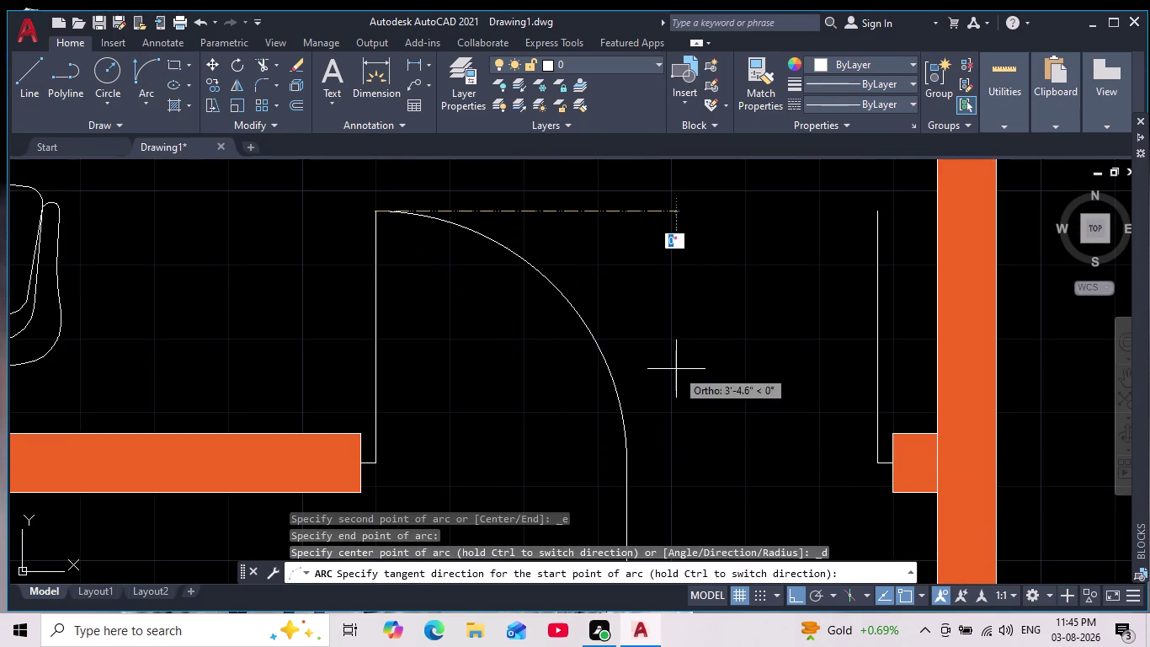
click(678, 362)
Attempt the right door-leaf arc twice, abandoning both misdrawn arcs.
key(space)
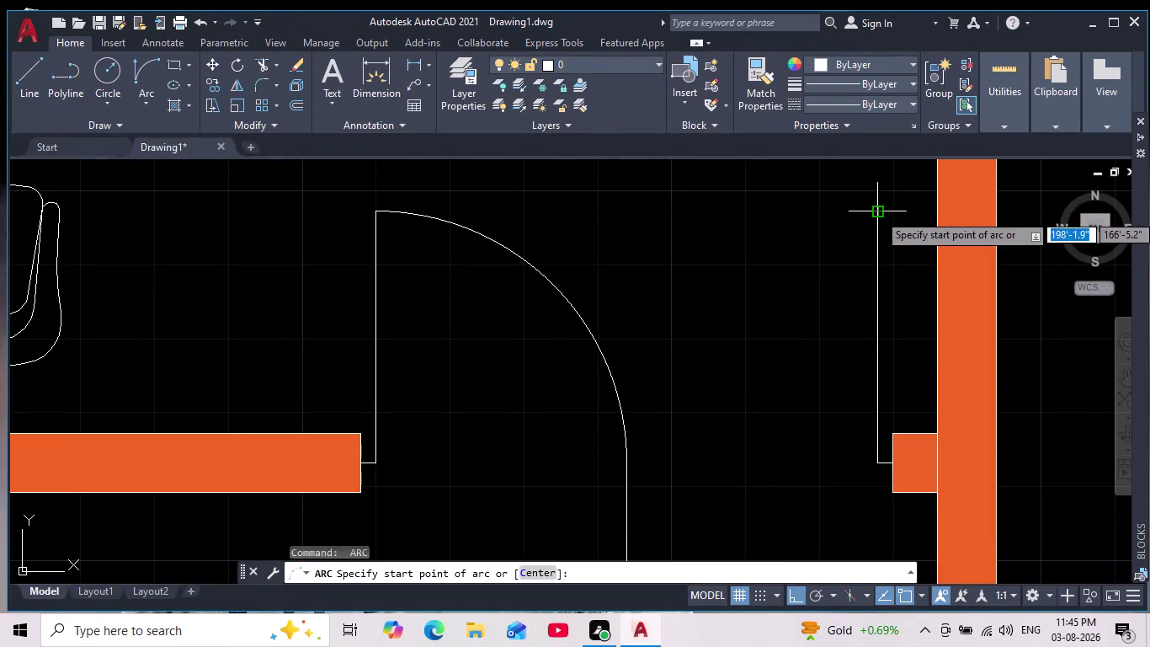
click(878, 213)
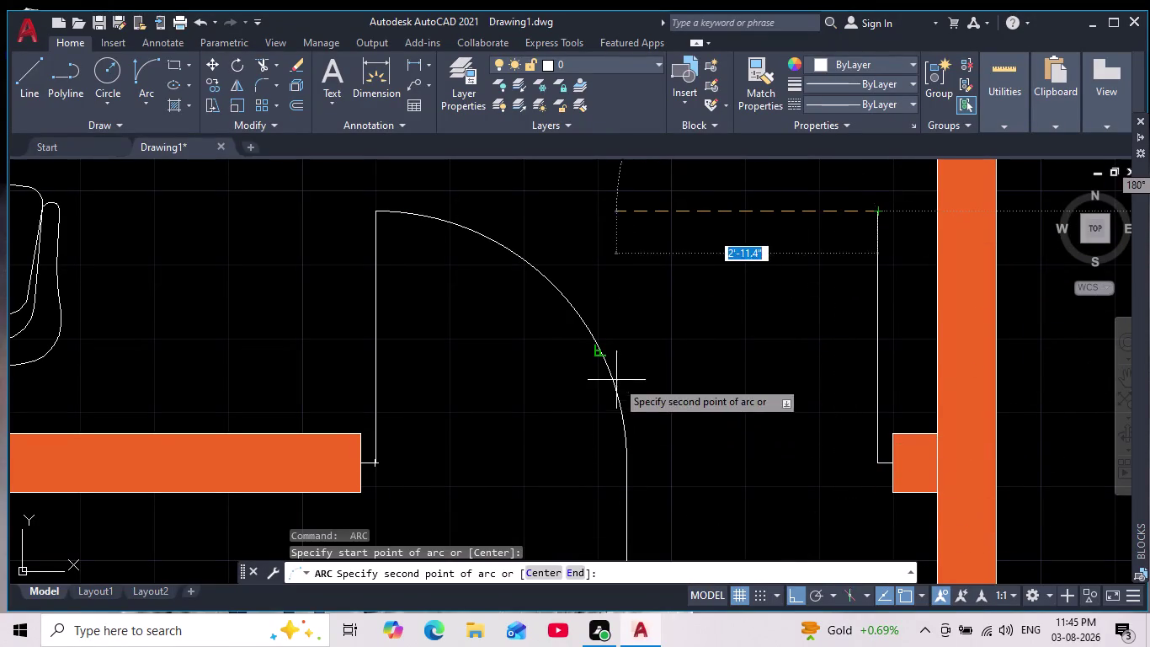
click(627, 460)
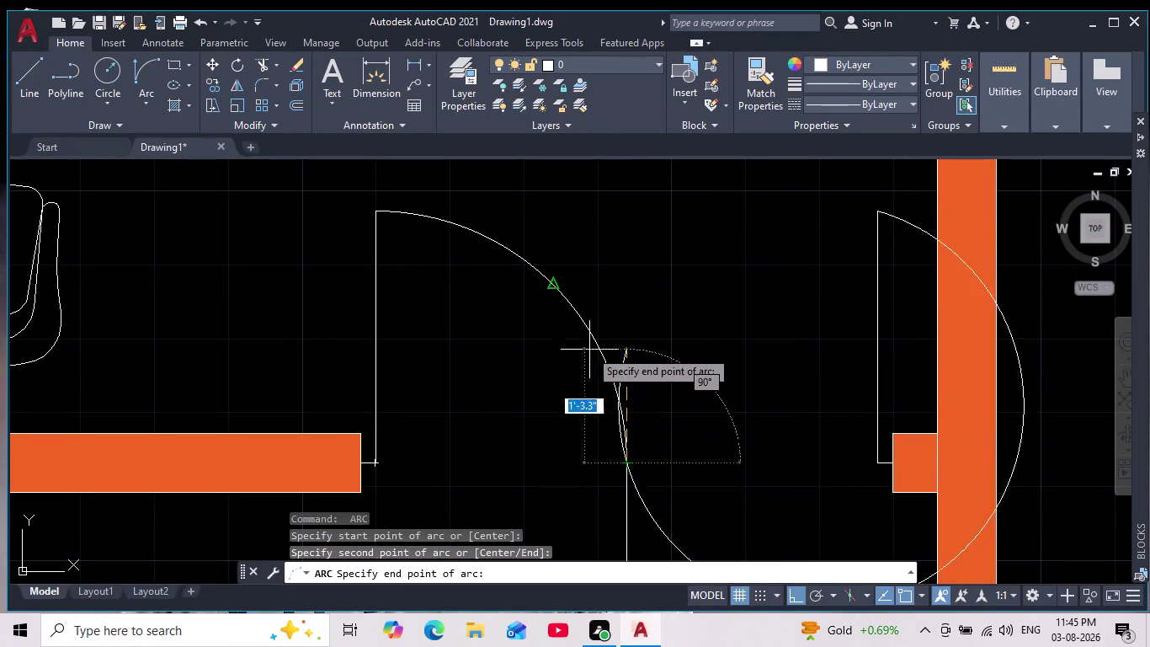
key(Escape)
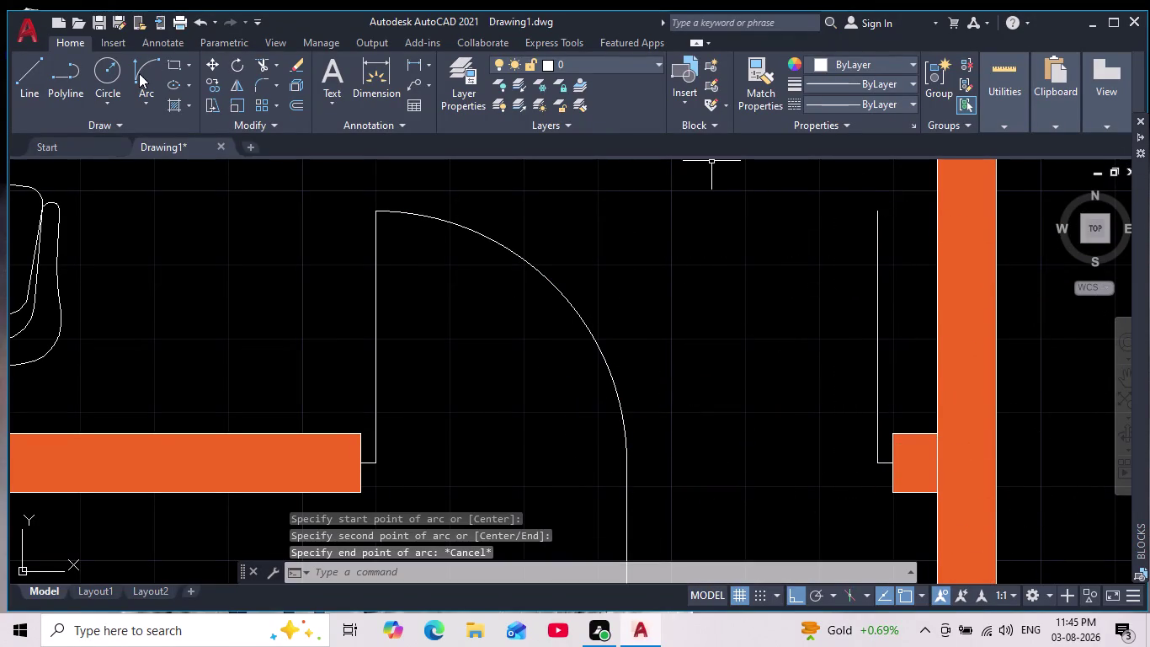
click(138, 74)
click(874, 212)
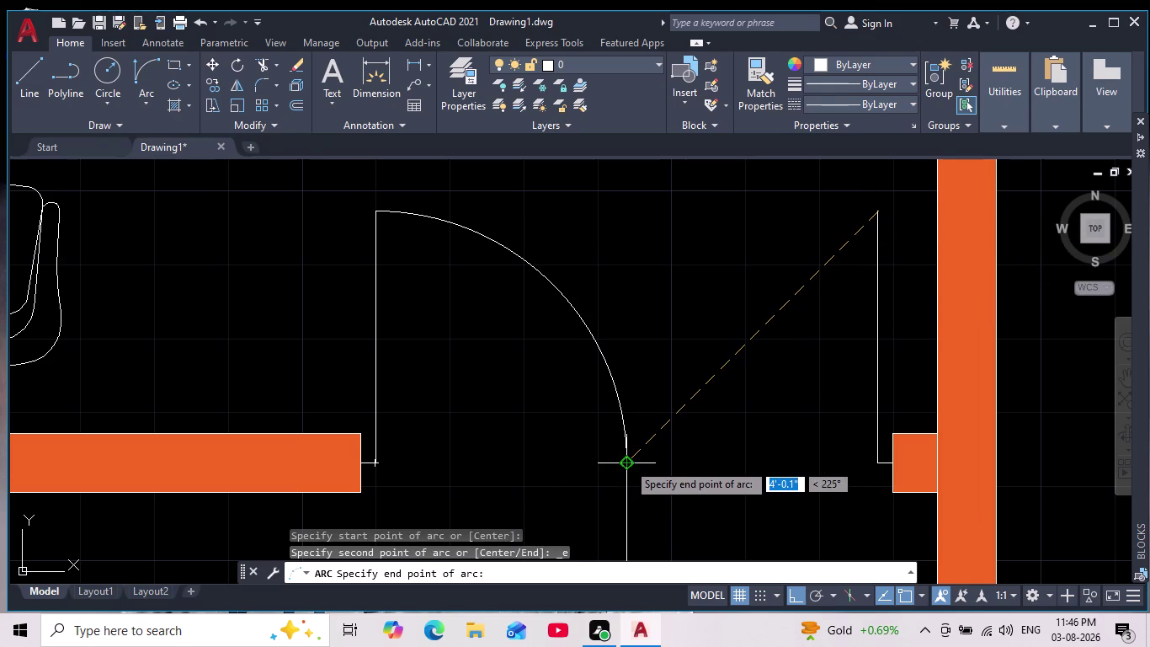
click(632, 419)
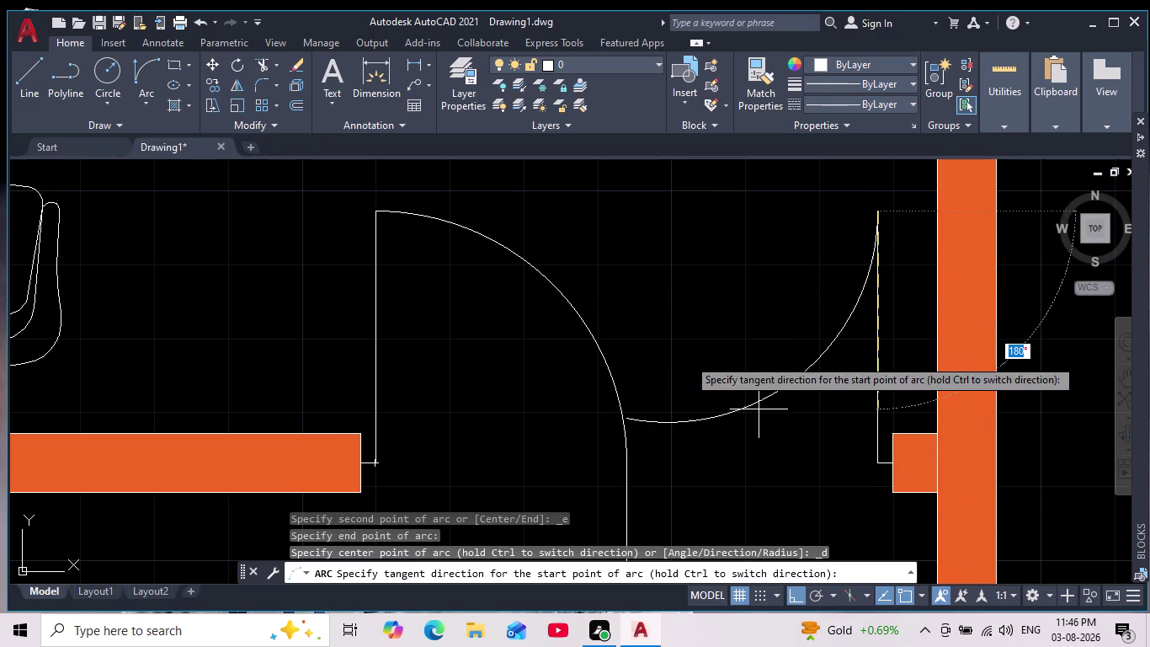
key(Escape)
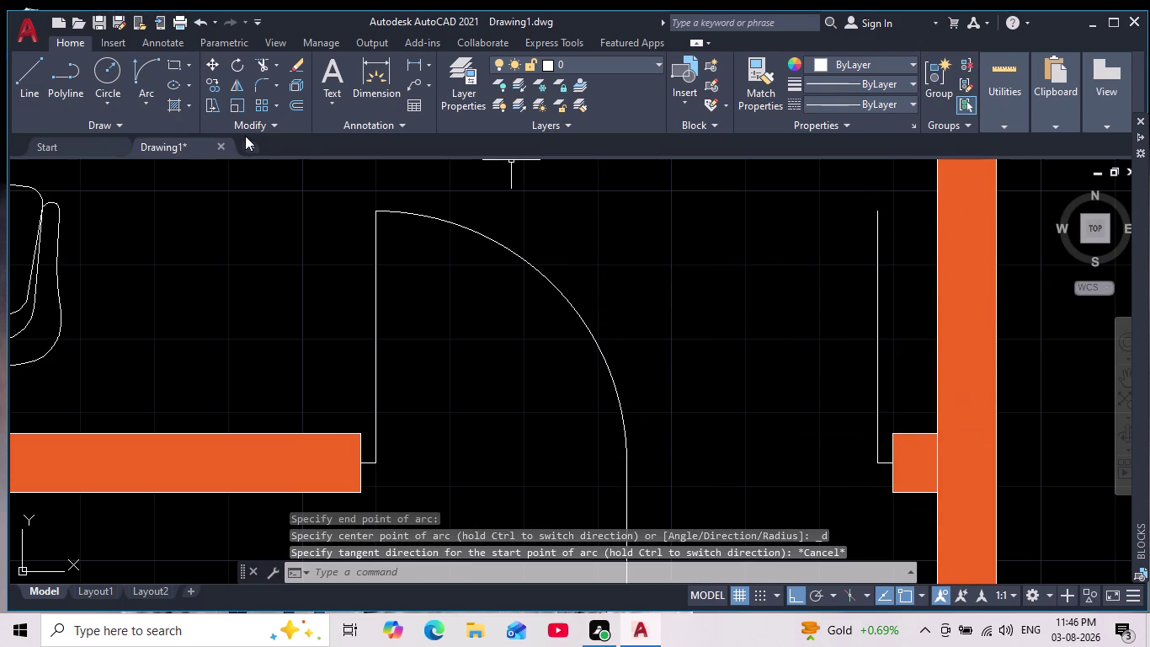
Draw the right door-leaf arc from the right jamb top to the doorway middle.
click(136, 81)
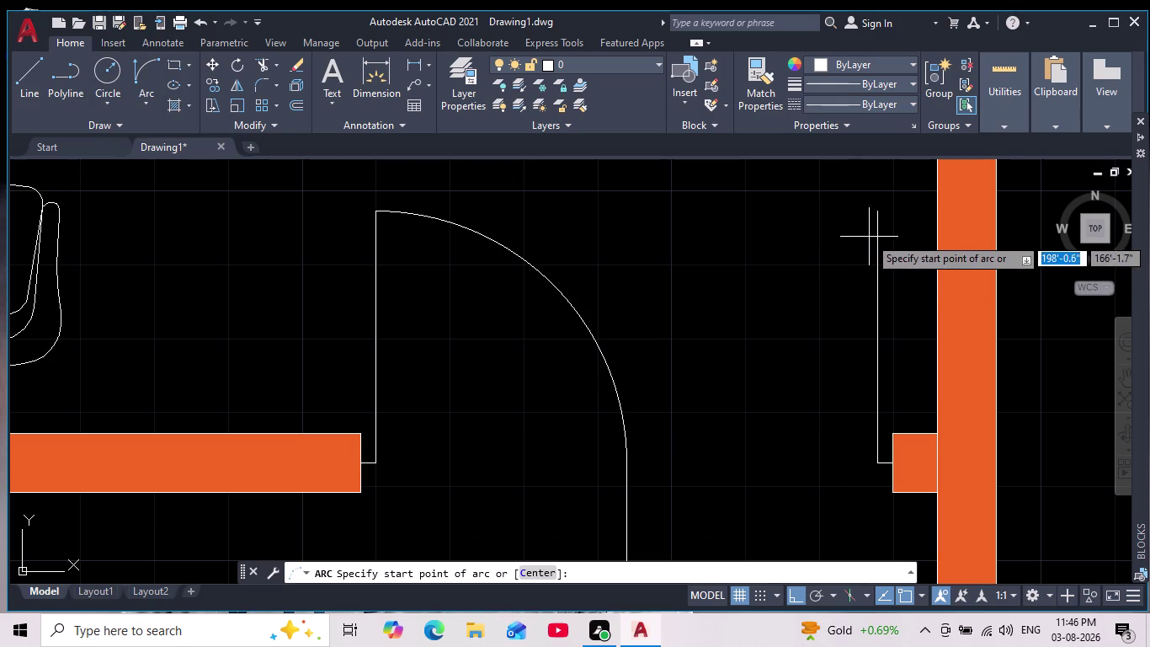
click(877, 211)
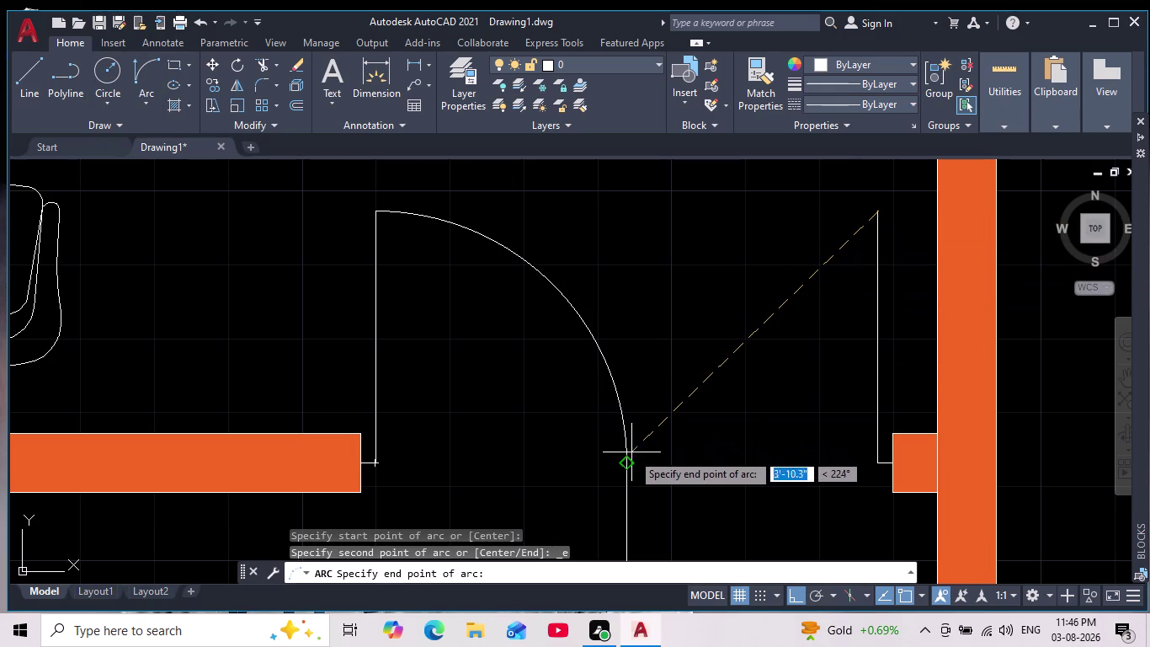
scroll(up, 3)
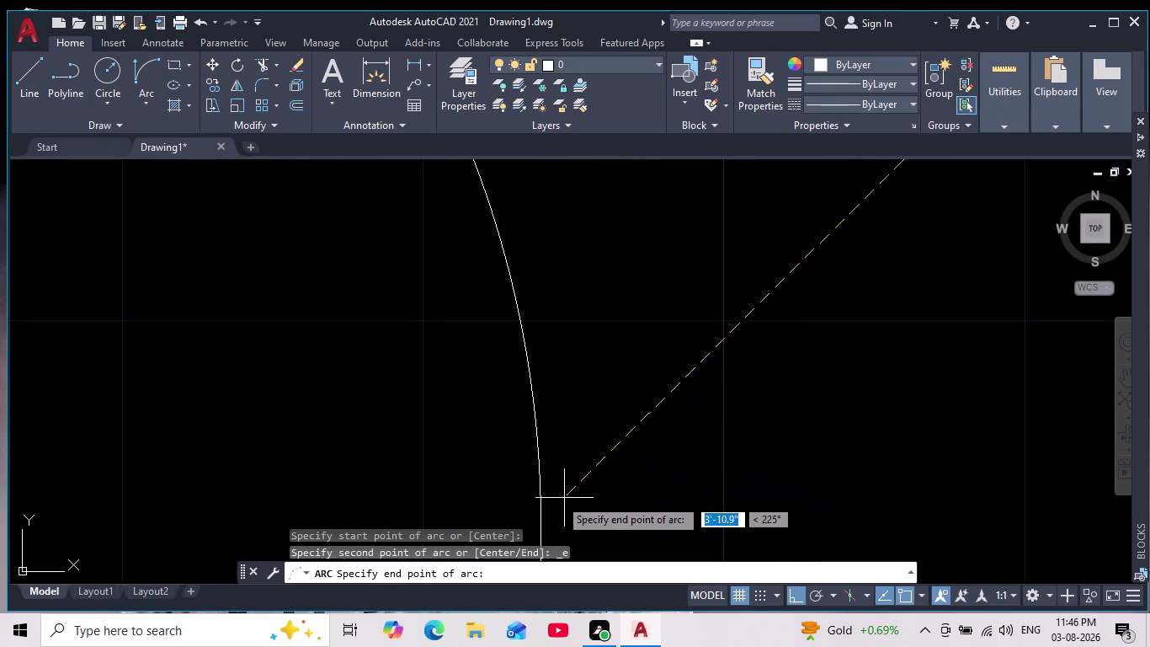
middle_drag(603, 422, 661, 263)
scroll(down, 3)
scroll(down, 3)
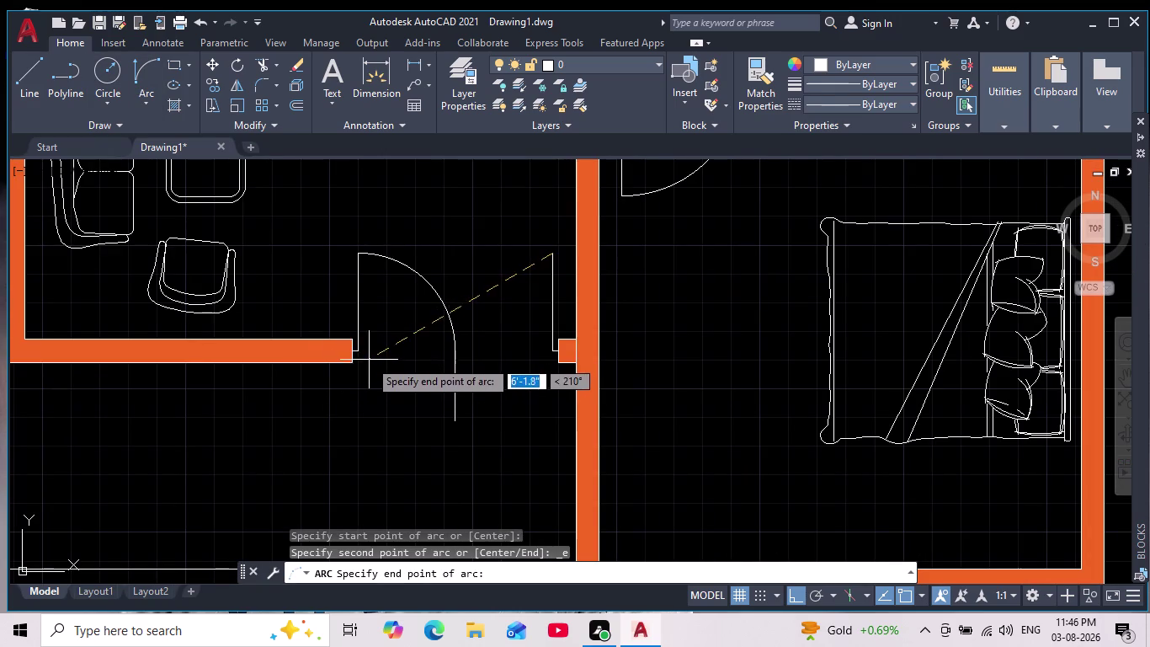
scroll(up, 3)
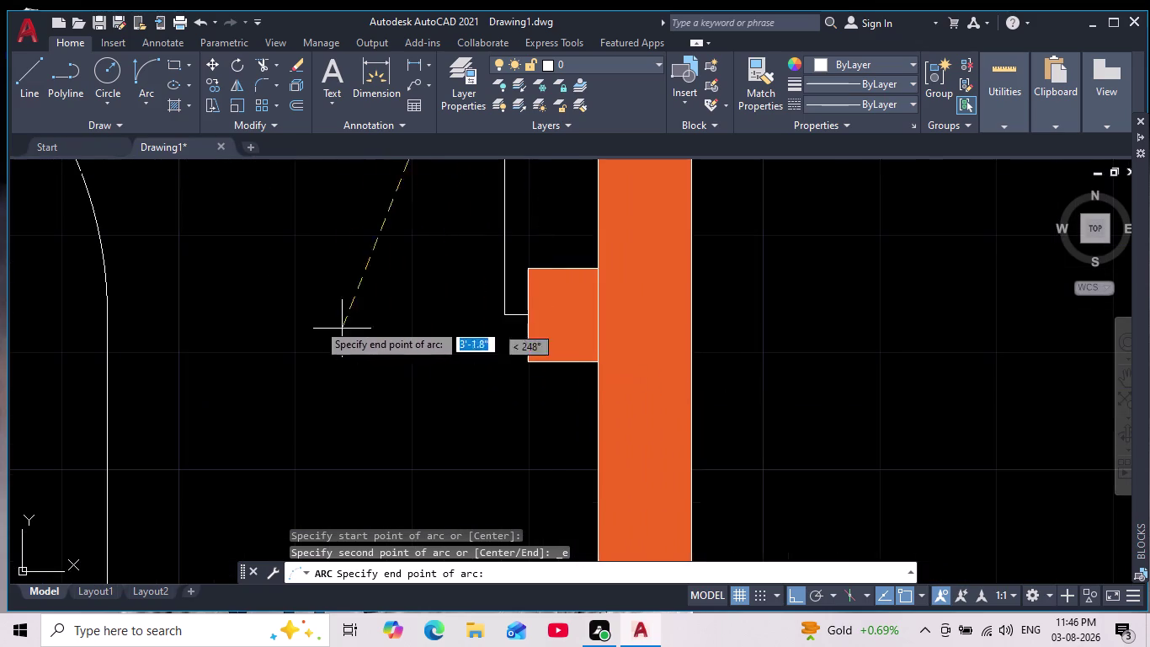
middle_drag(364, 315, 540, 291)
scroll(down, 3)
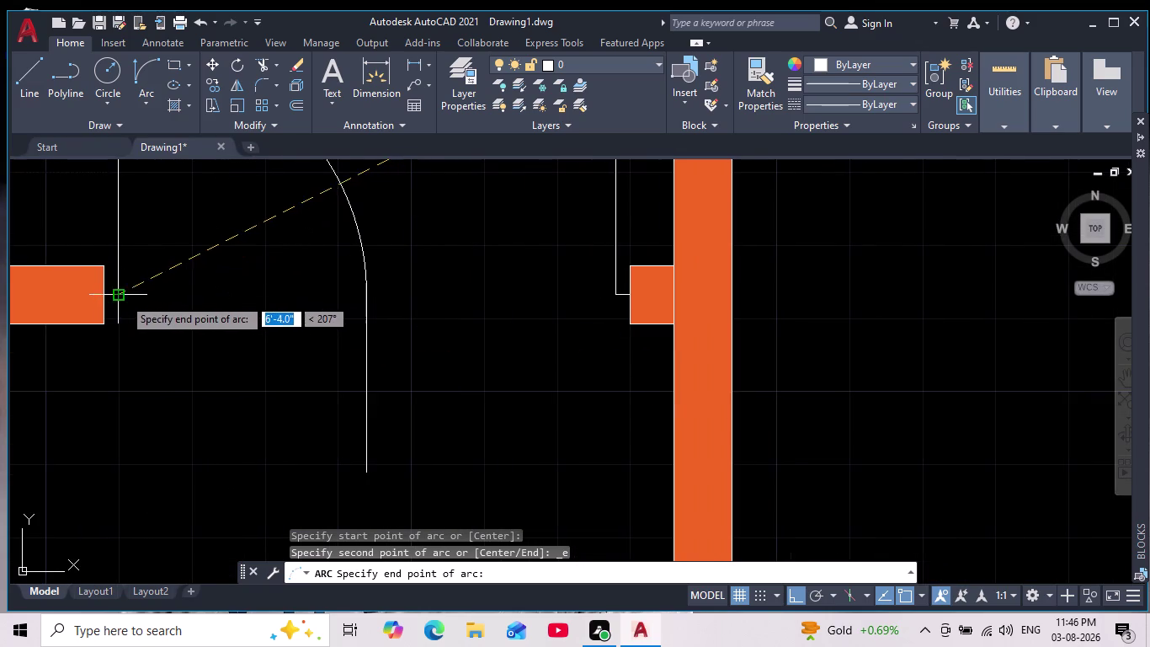
click(368, 290)
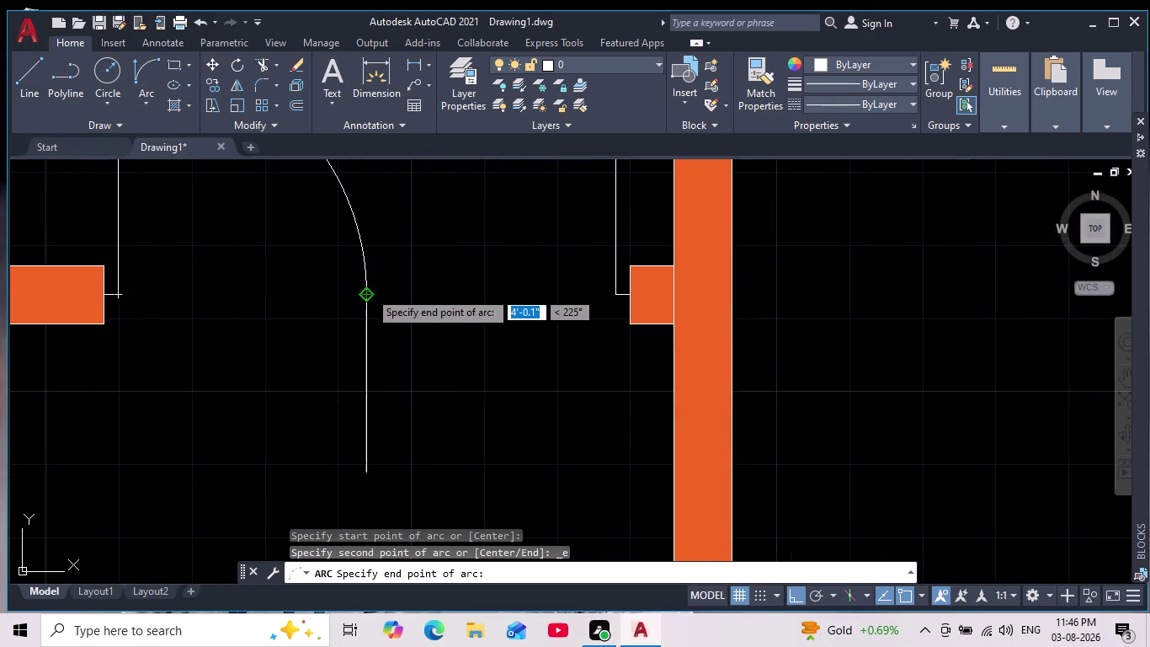
middle_drag(372, 249, 416, 330)
click(389, 224)
scroll(down, 3)
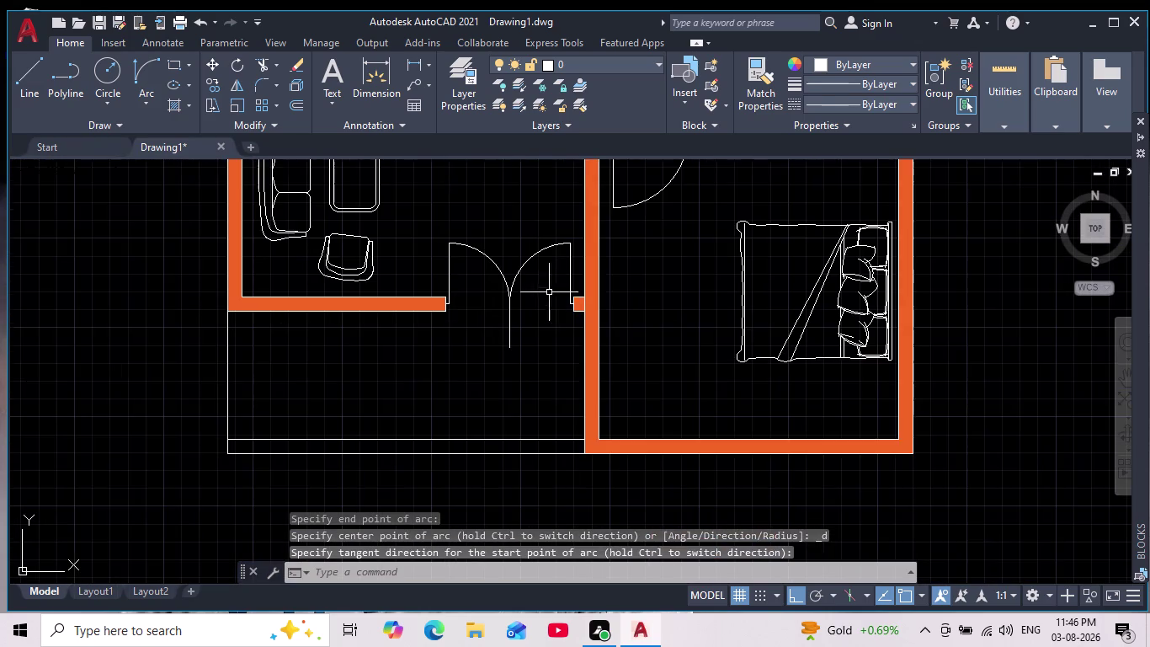
scroll(up, 3)
key(Escape)
Delete the leftover short vertical line beneath the door leaves.
drag(536, 371, 493, 389)
click(444, 401)
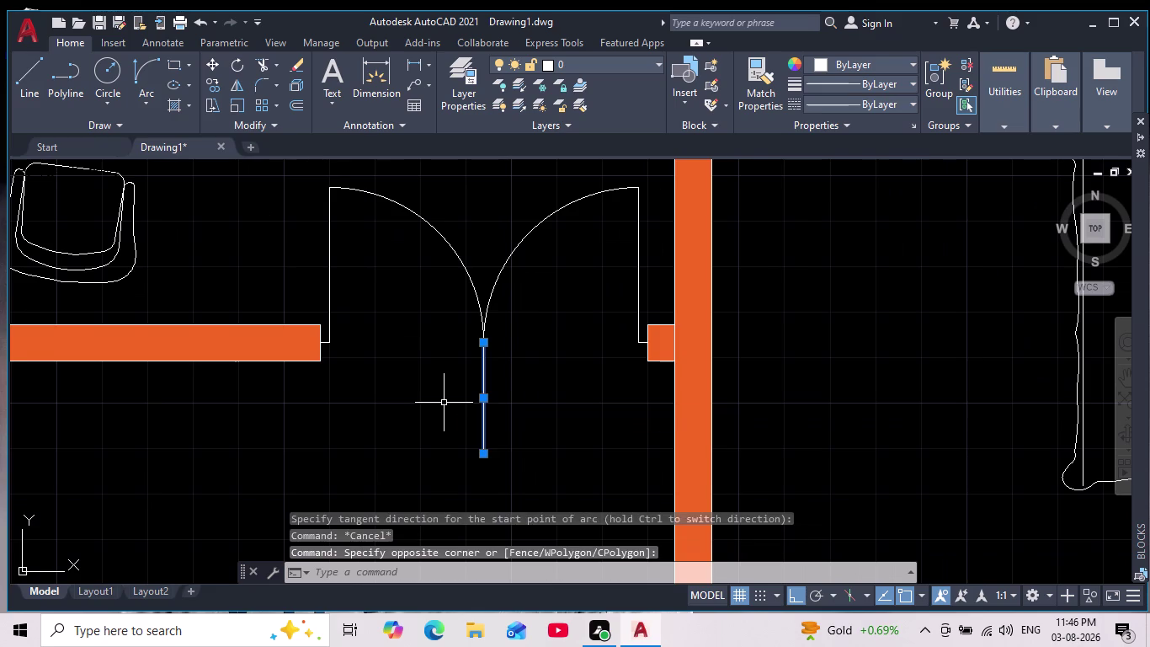
key(Delete)
scroll(up, 3)
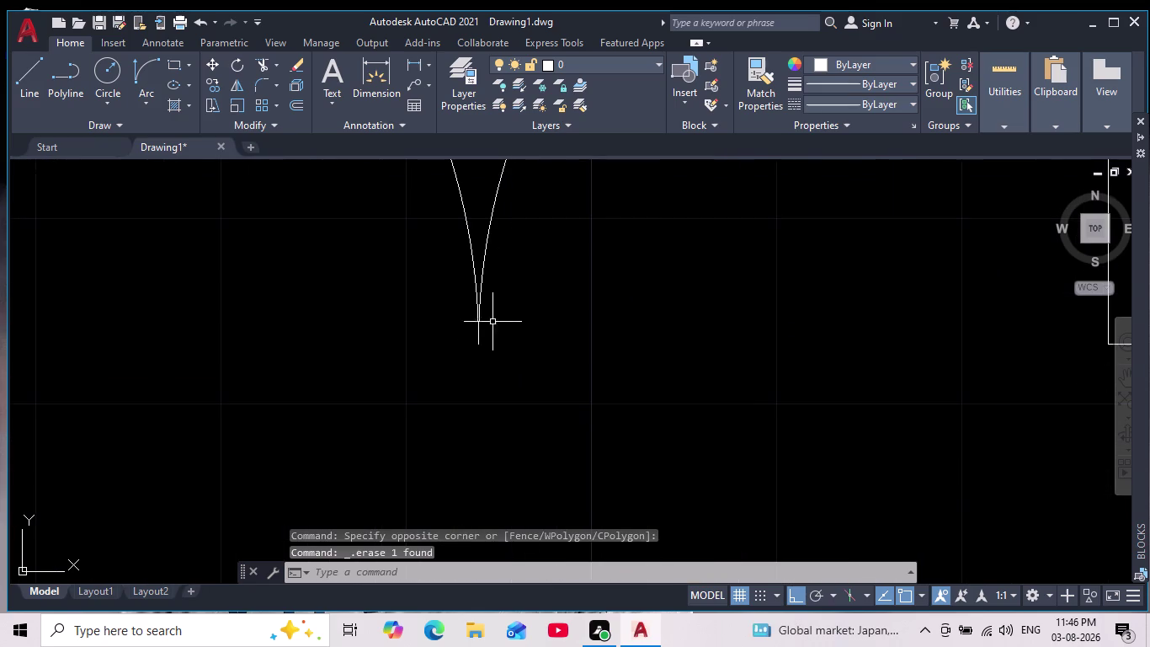
scroll(up, 3)
middle_drag(486, 379, 570, 264)
scroll(down, 3)
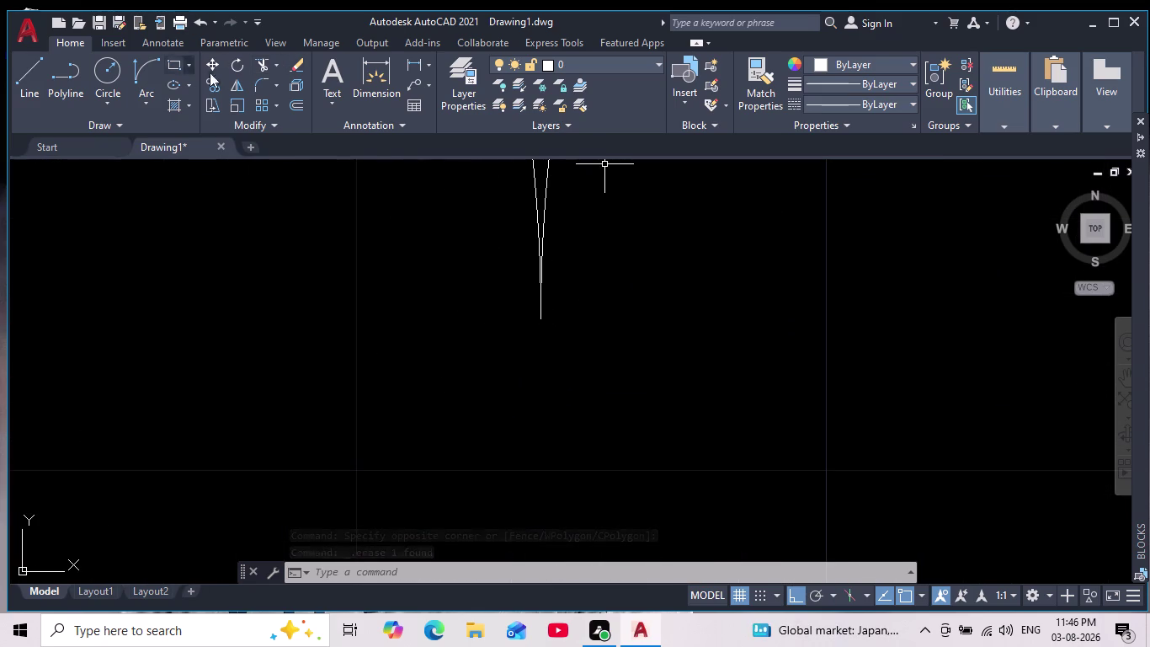
Start Trim on the door arc tips, cancel it, and re-centre the whole floor plan.
click(261, 66)
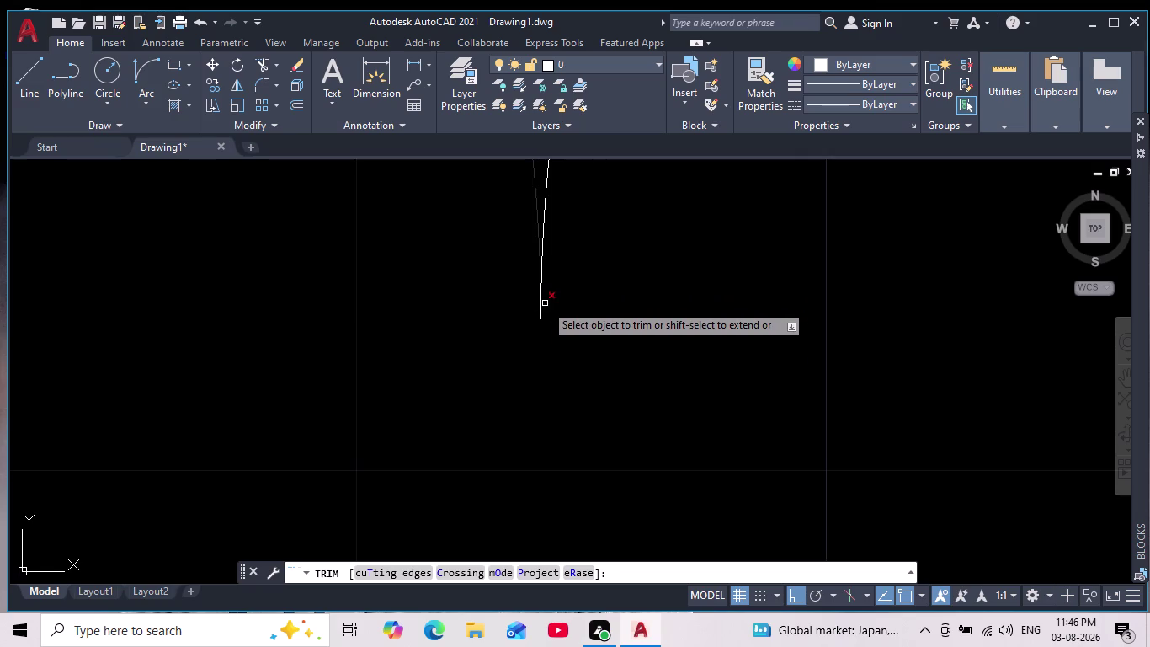
scroll(down, 3)
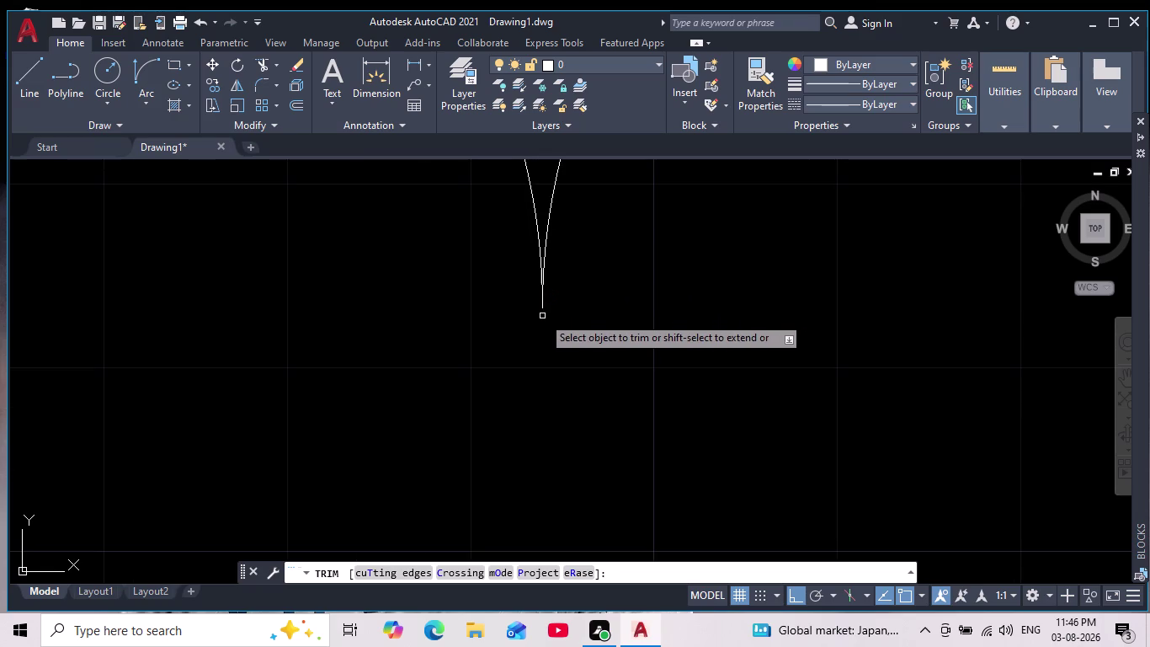
scroll(down, 3)
scroll(down, 3)
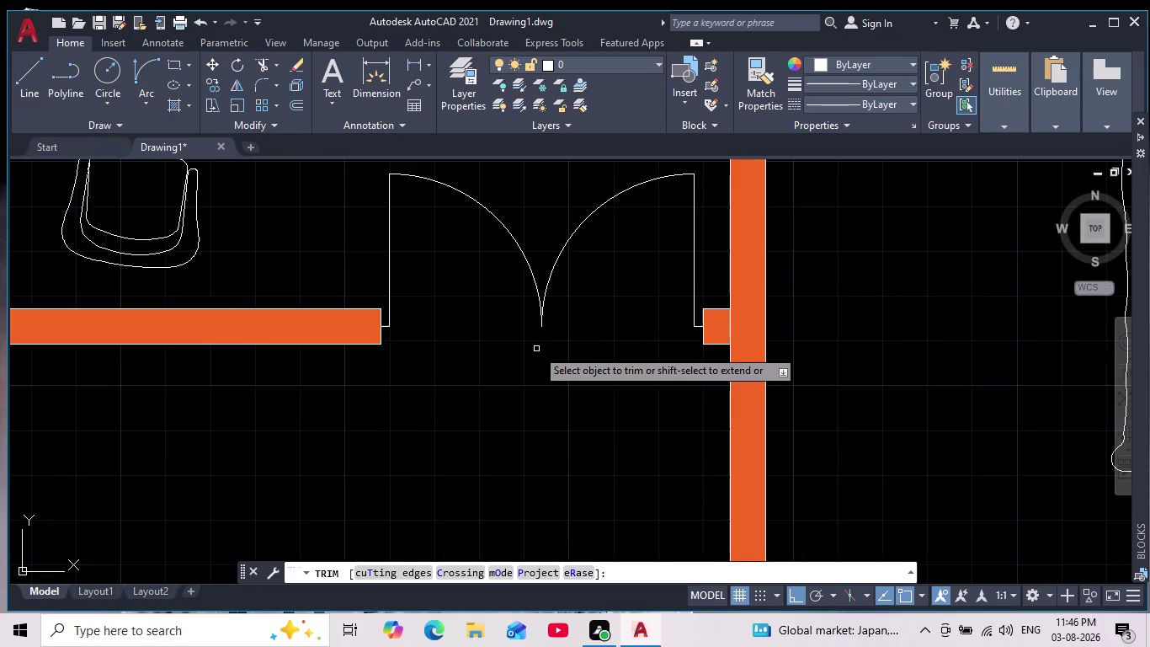
scroll(down, 3)
key(Escape)
key(Escape)
key(Escape)
scroll(down, 3)
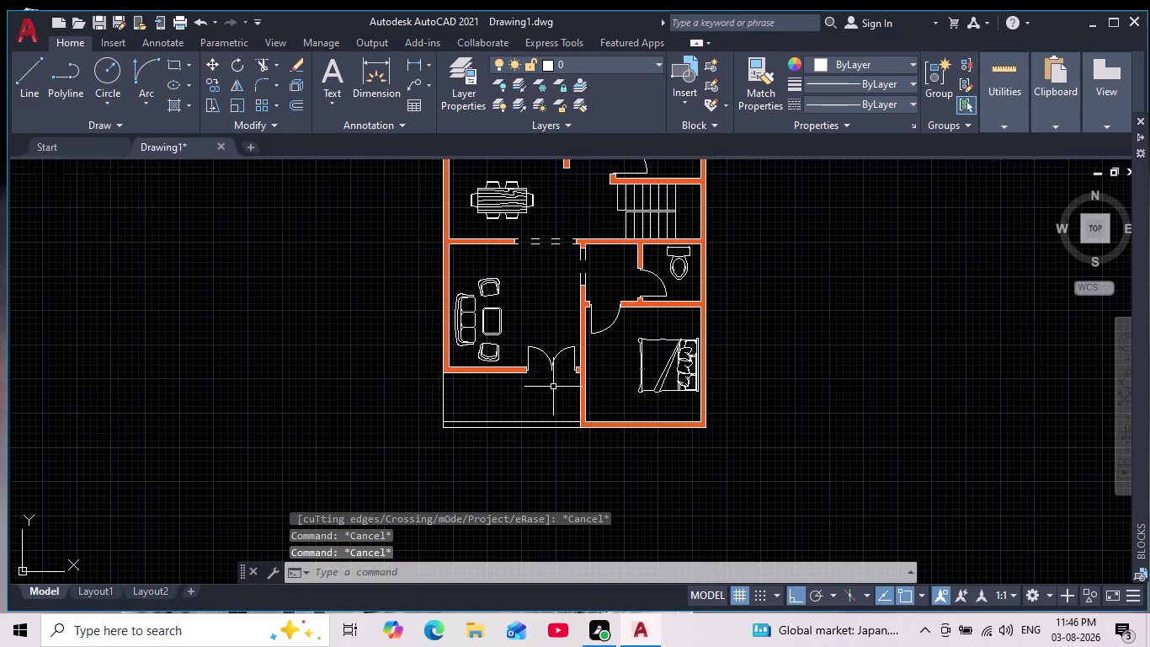
middle_drag(546, 399, 516, 381)
scroll(down, 3)
scroll(up, 3)
key(Escape)
key(Escape)
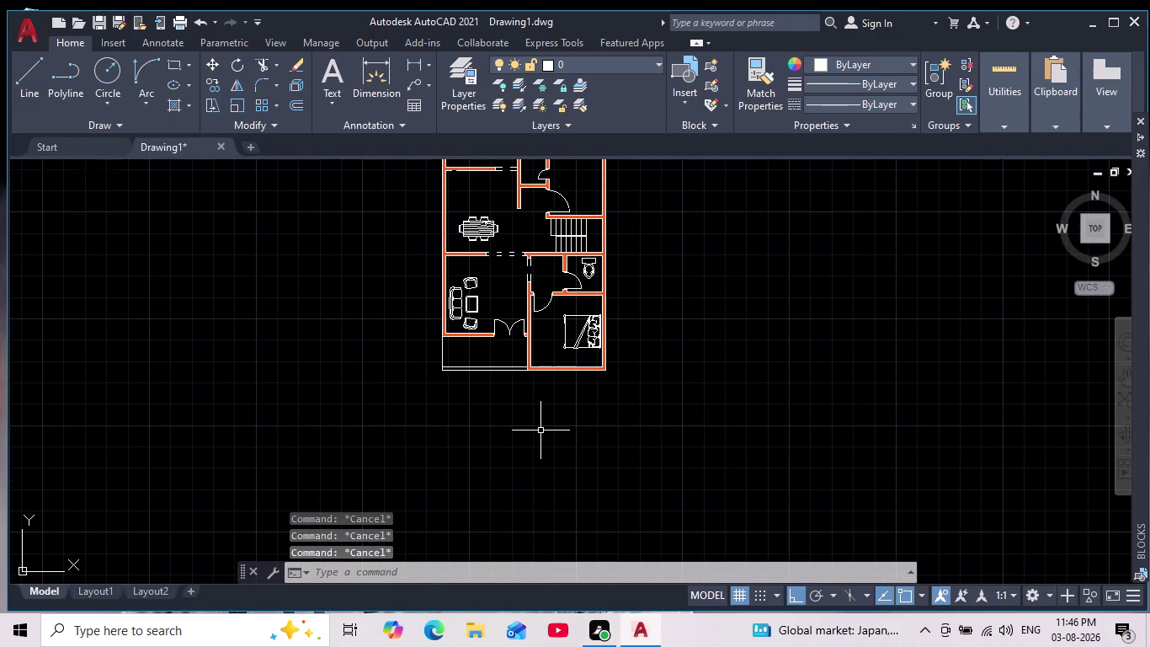
middle_drag(343, 454, 349, 495)
middle_drag(709, 499, 676, 530)
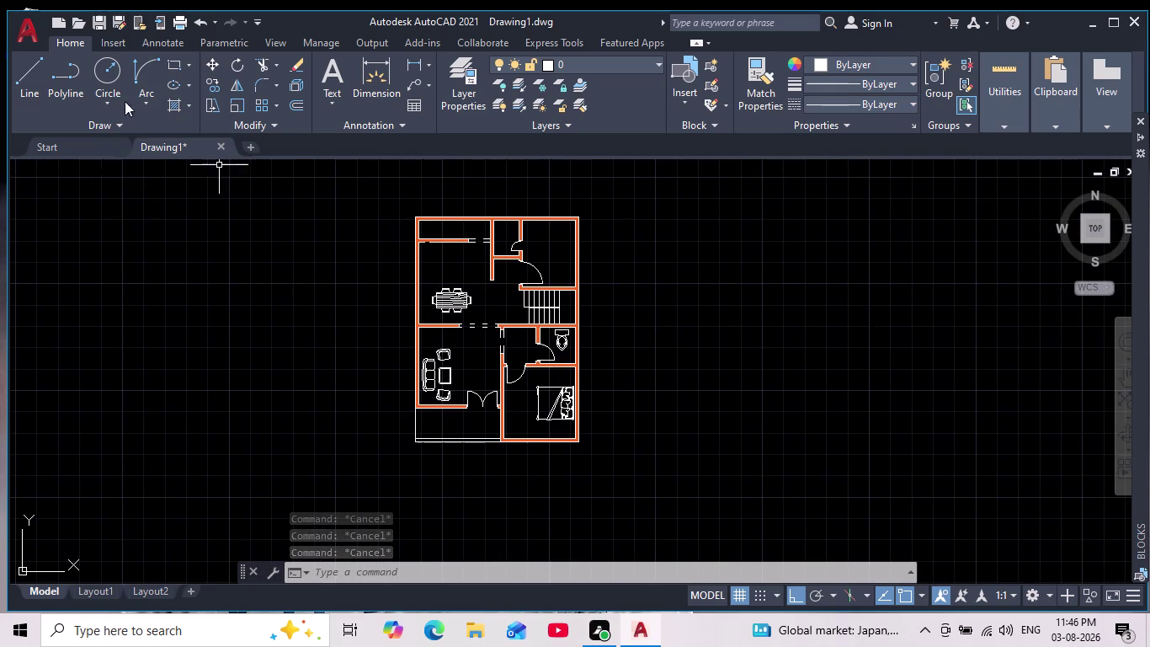
click(33, 80)
Make and cancel two misplaced line starts near the upper-left room's wall.
scroll(up, 3)
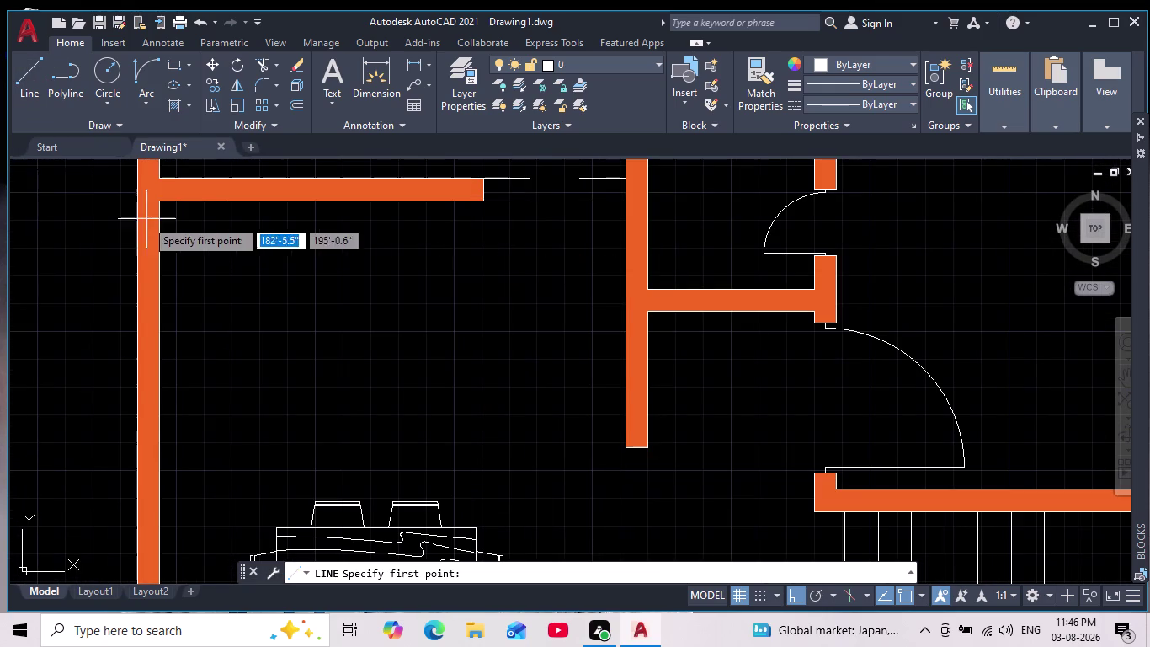
scroll(up, 3)
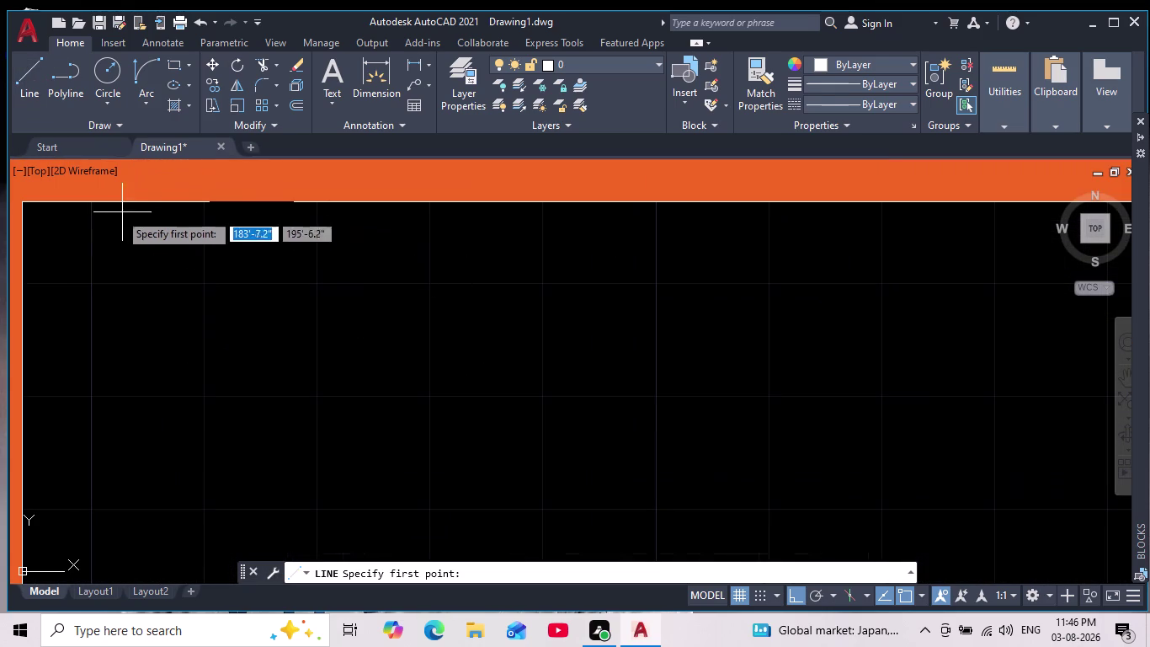
click(28, 202)
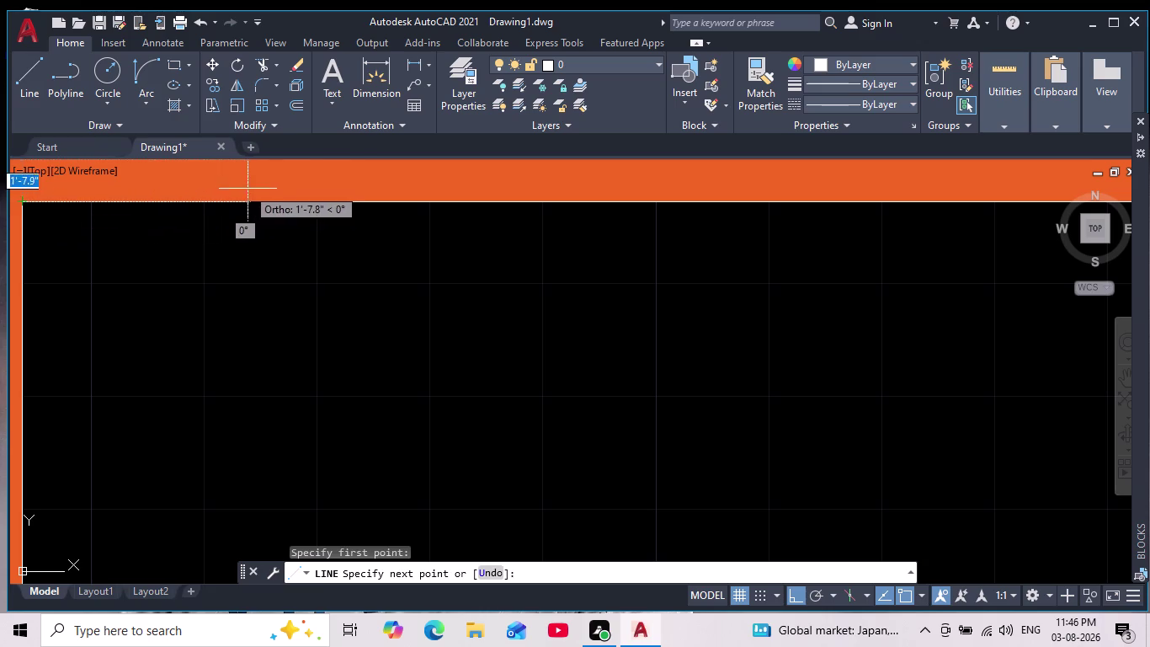
key(Escape)
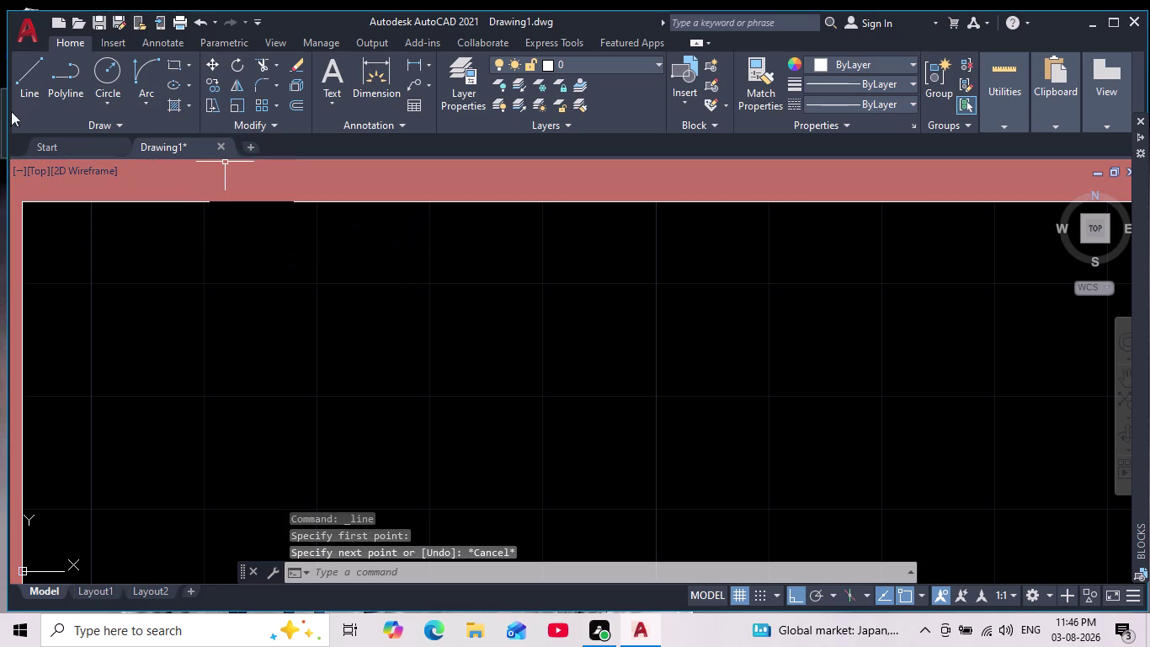
drag(22, 84, 31, 88)
scroll(up, 3)
middle_drag(229, 255, 249, 336)
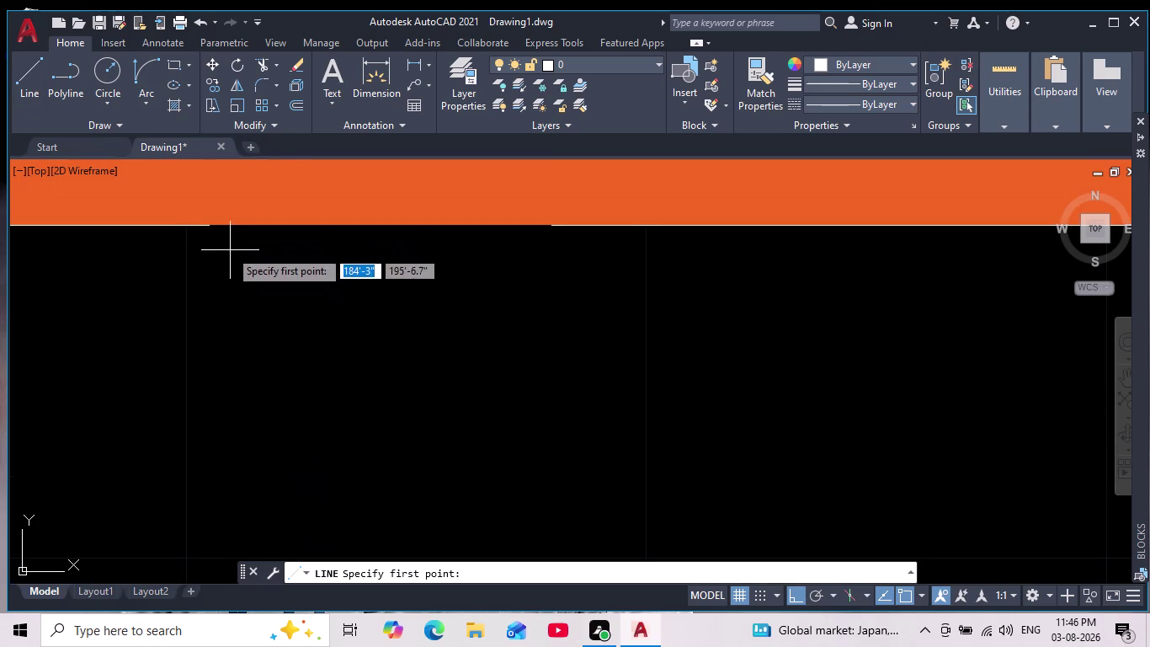
click(210, 225)
click(557, 223)
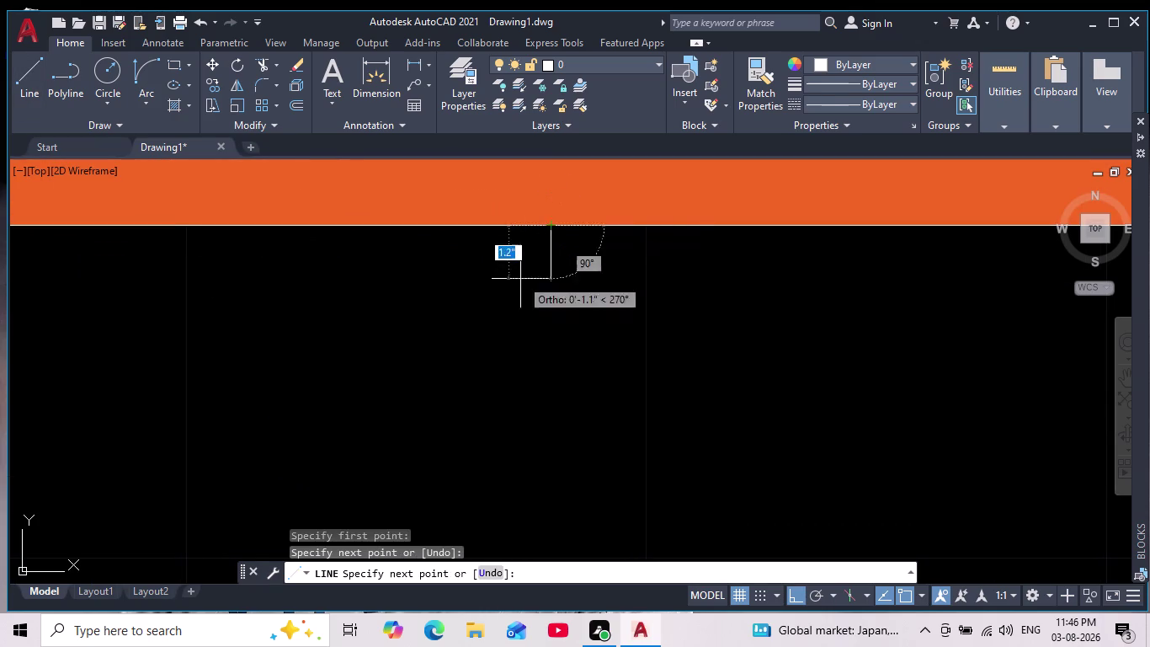
key(Escape)
scroll(down, 3)
middle_drag(522, 286, 562, 282)
Start the line 2' in from the interior wall corner using tracking.
drag(23, 79, 32, 79)
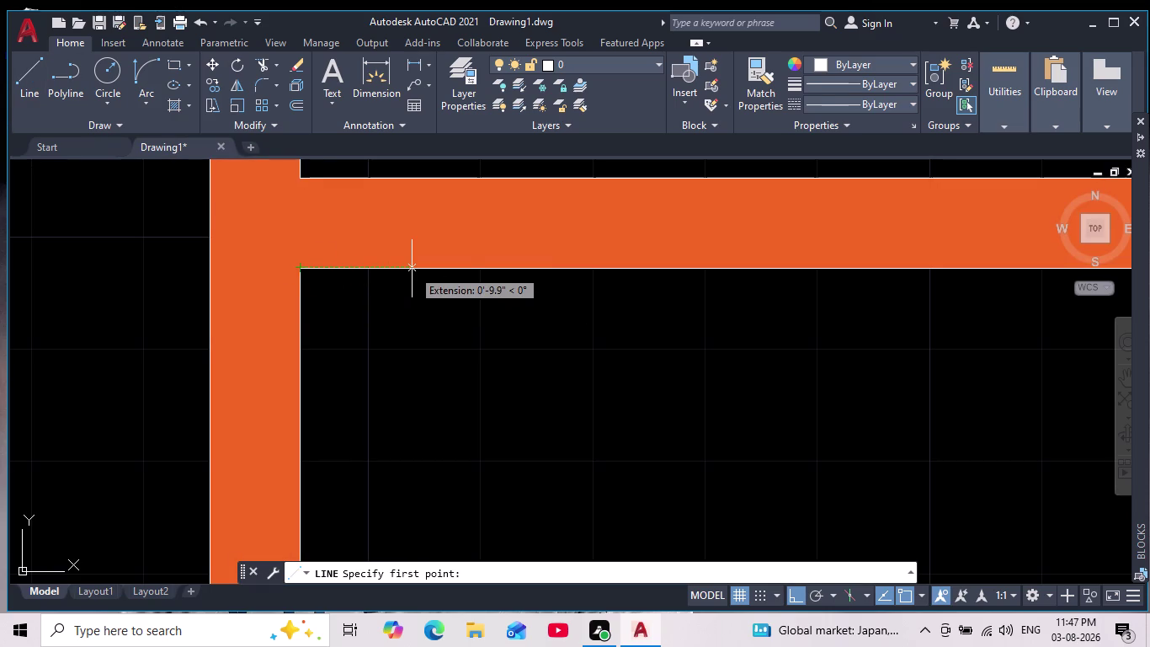
text(2')
key(Return)
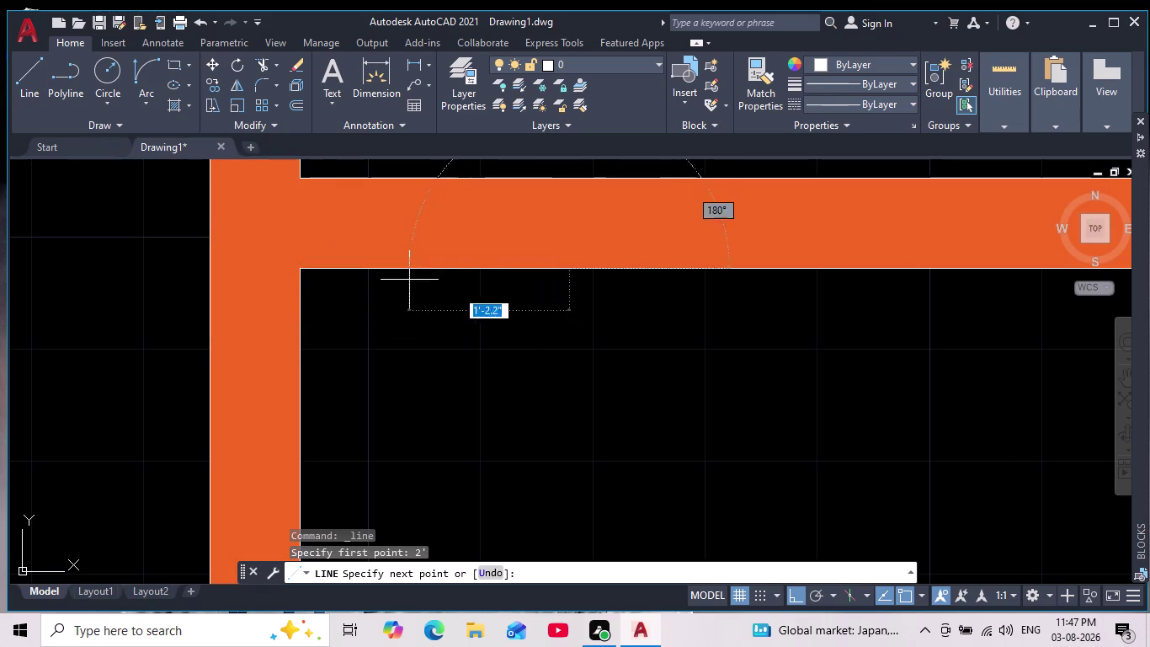
scroll(down, 3)
middle_drag(430, 412, 390, 319)
middle_drag(528, 427, 529, 333)
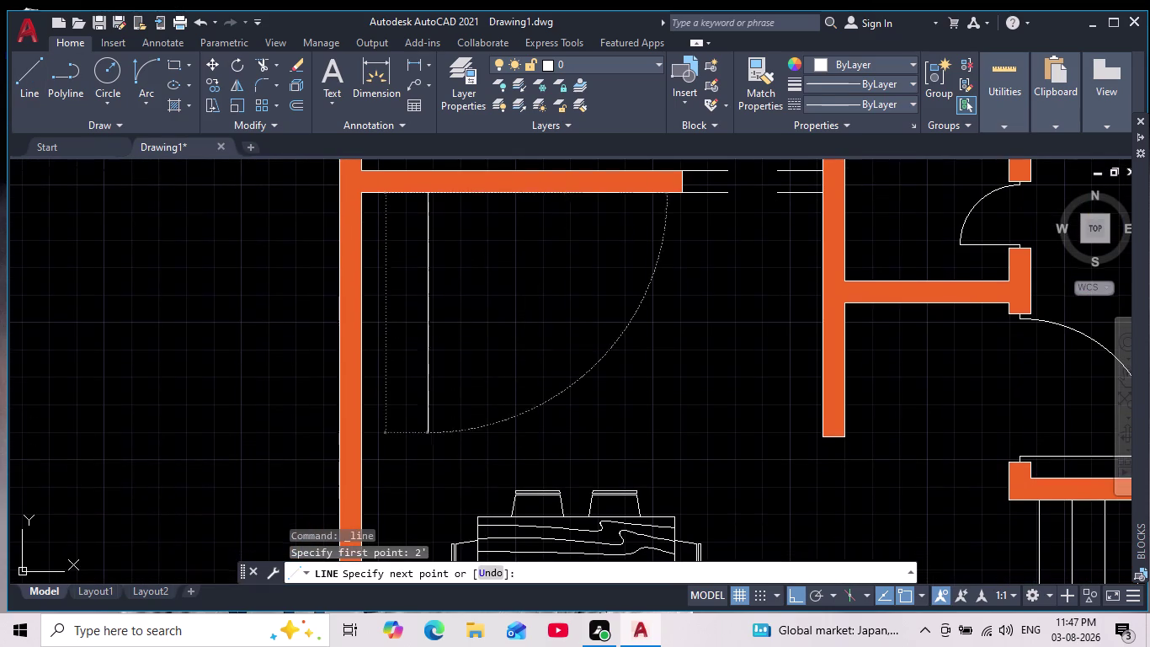
middle_drag(435, 374, 454, 332)
scroll(down, 3)
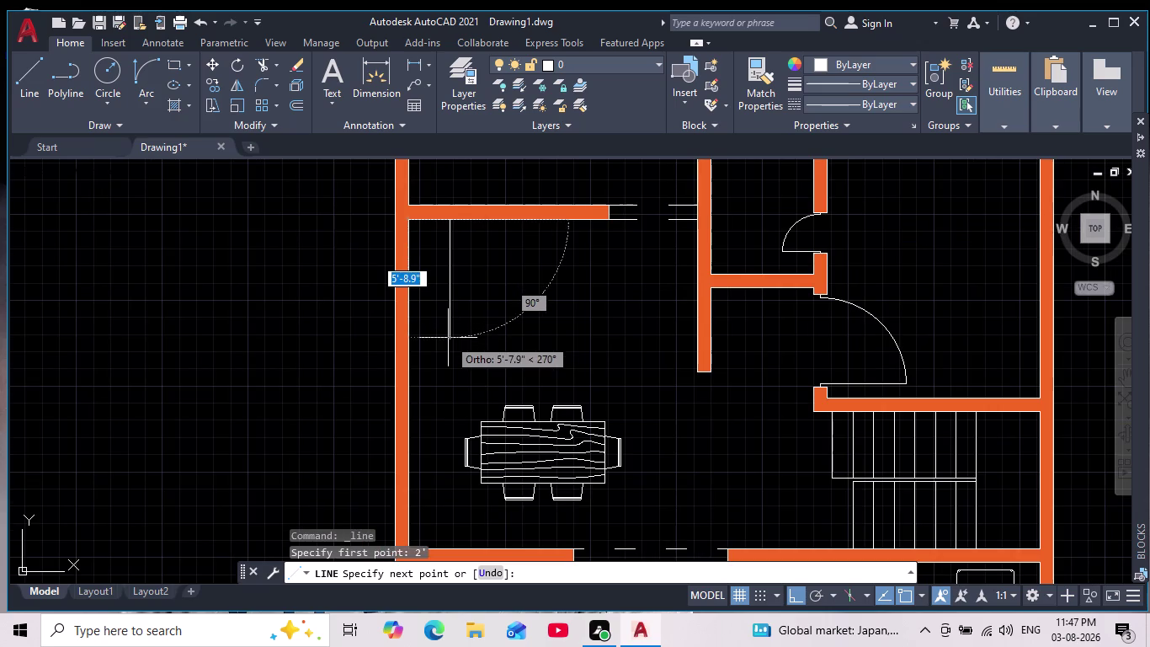
scroll(up, 3)
scroll(up, 3)
scroll(down, 3)
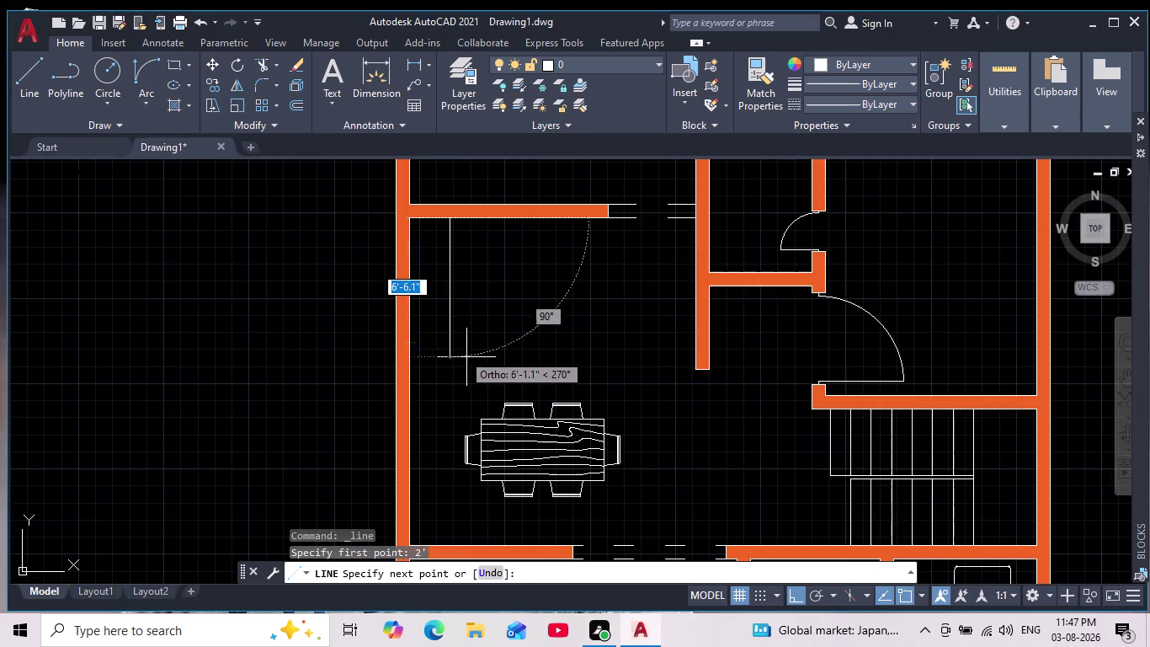
Run the line straight down, then left to meet the left wall.
click(452, 344)
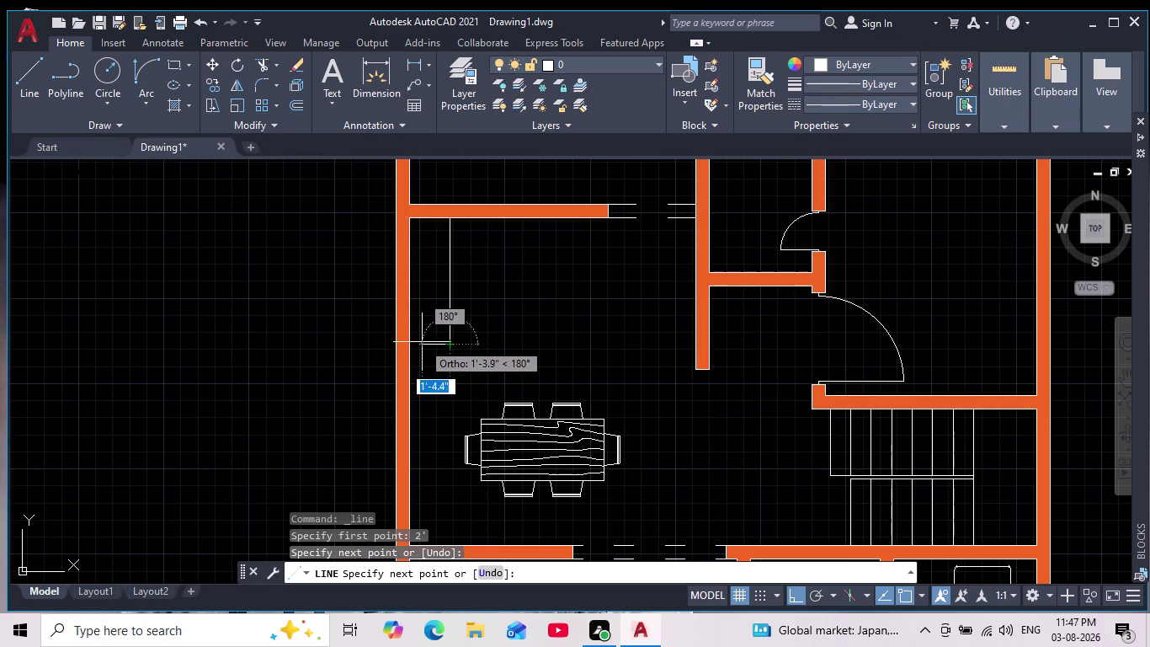
scroll(up, 3)
click(367, 353)
key(Escape)
scroll(down, 3)
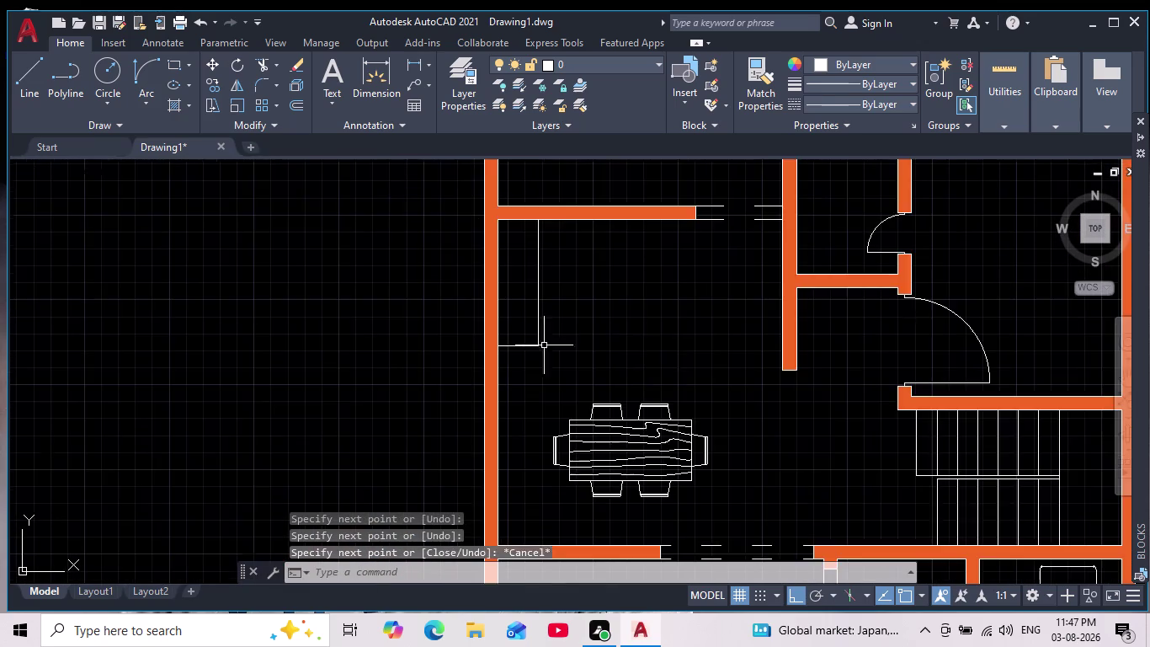
scroll(down, 3)
Try moving the outline's vertical edge 1', then cancel the failed move.
middle_drag(657, 362, 454, 360)
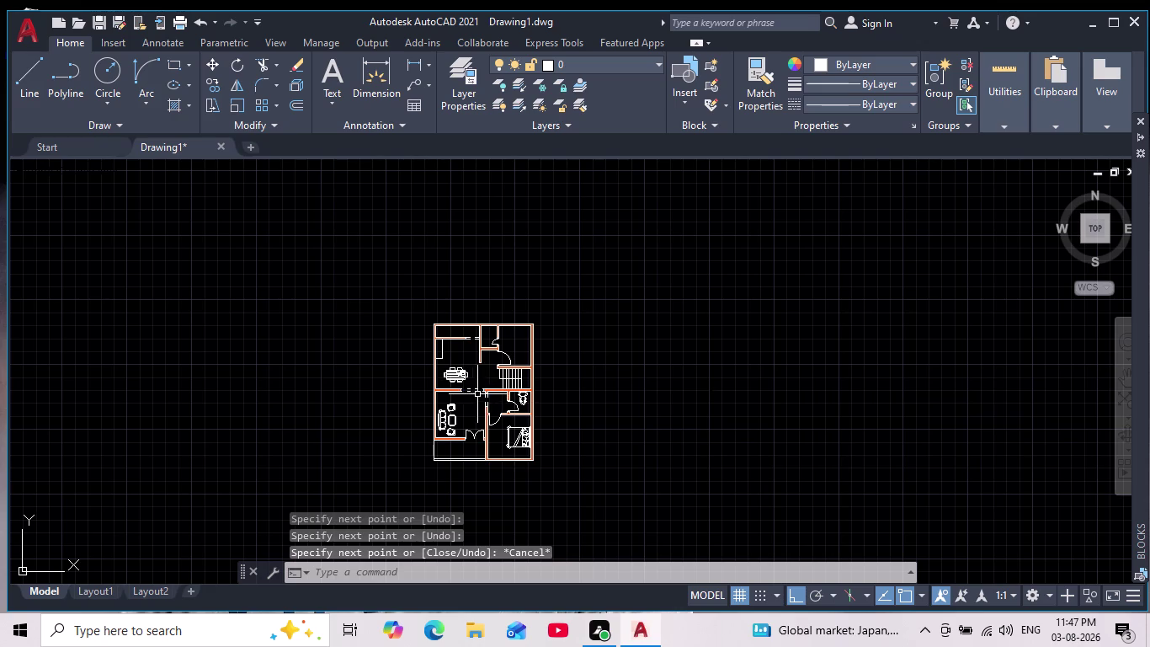
scroll(up, 3)
scroll(up, 3)
drag(418, 334, 410, 334)
click(273, 372)
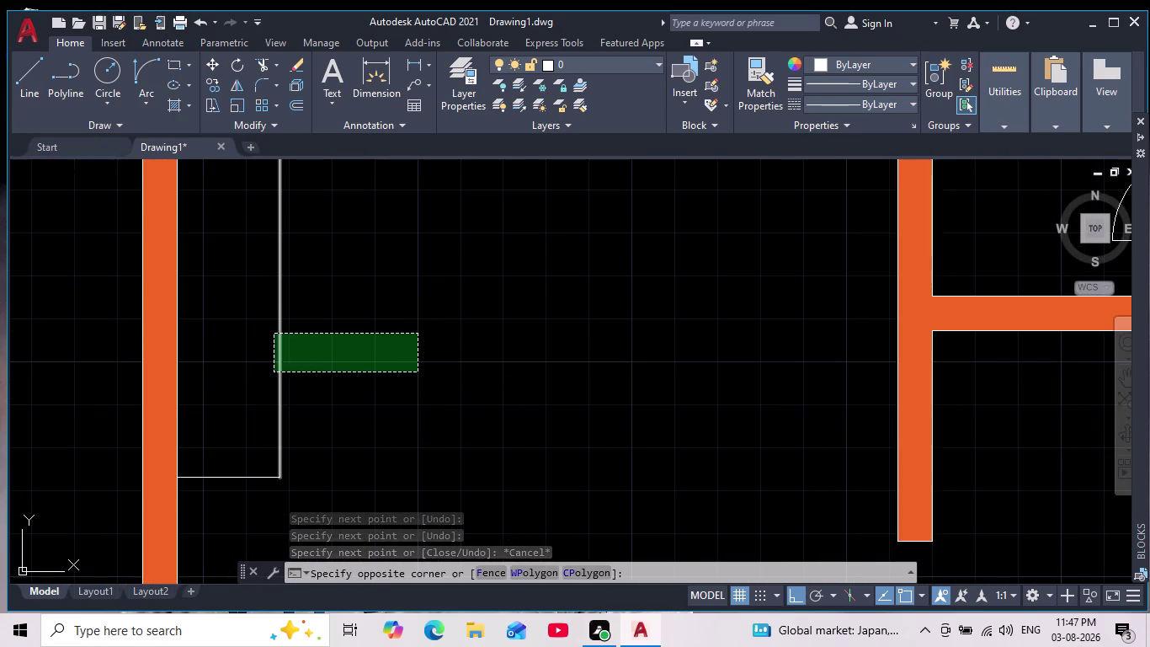
scroll(down, 3)
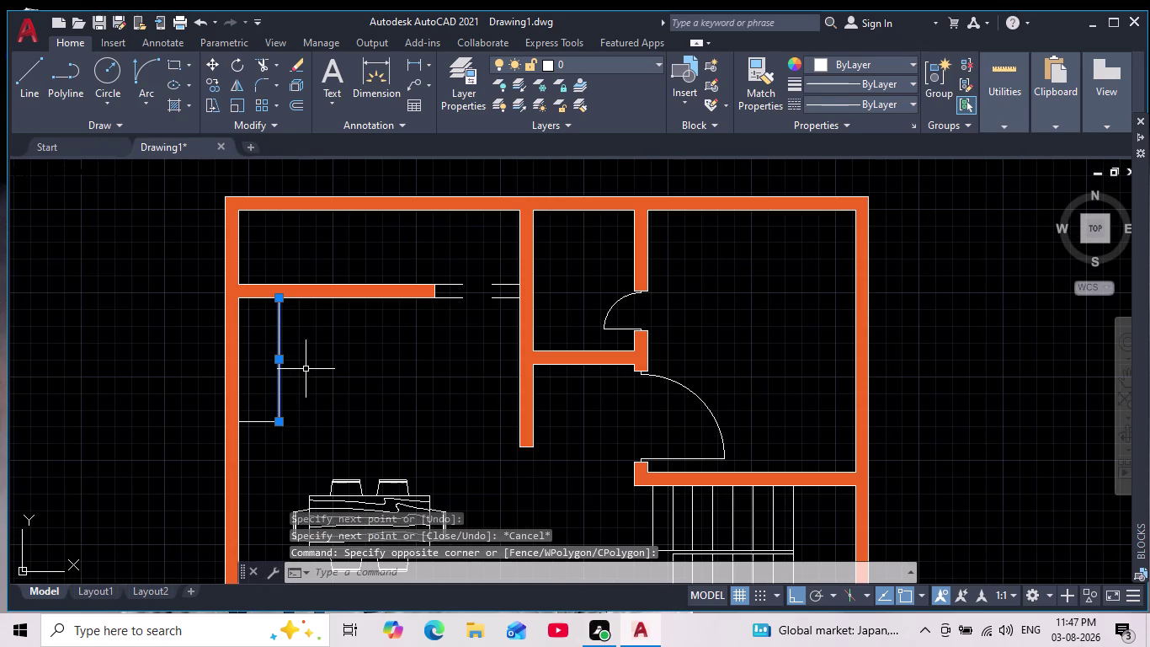
click(217, 62)
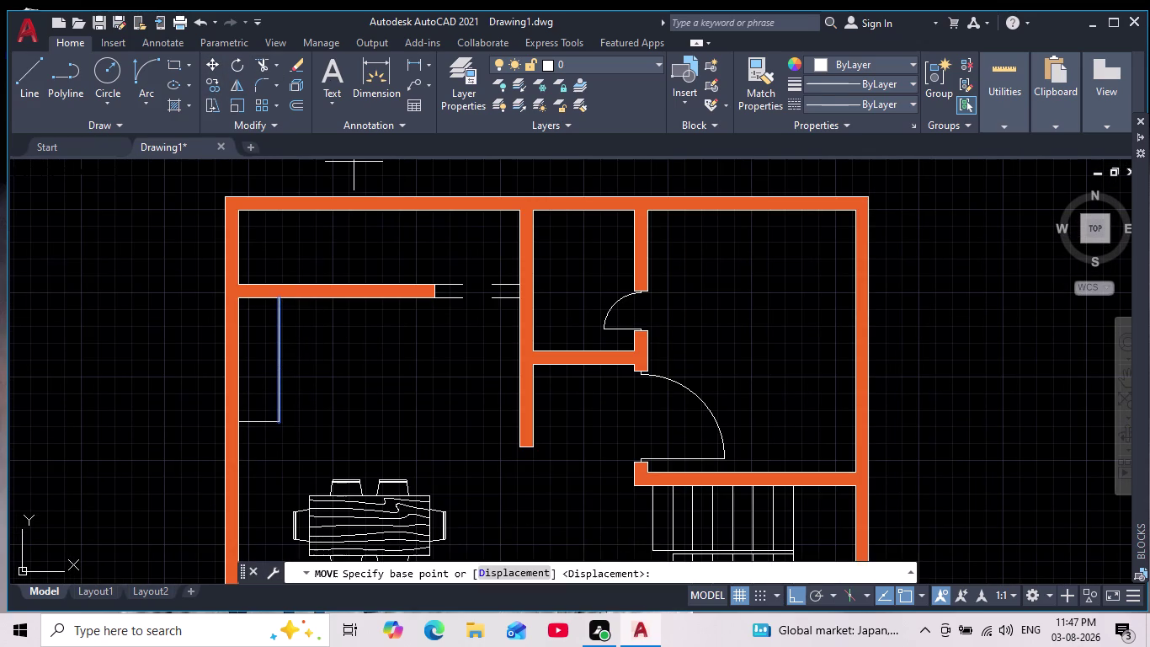
scroll(up, 3)
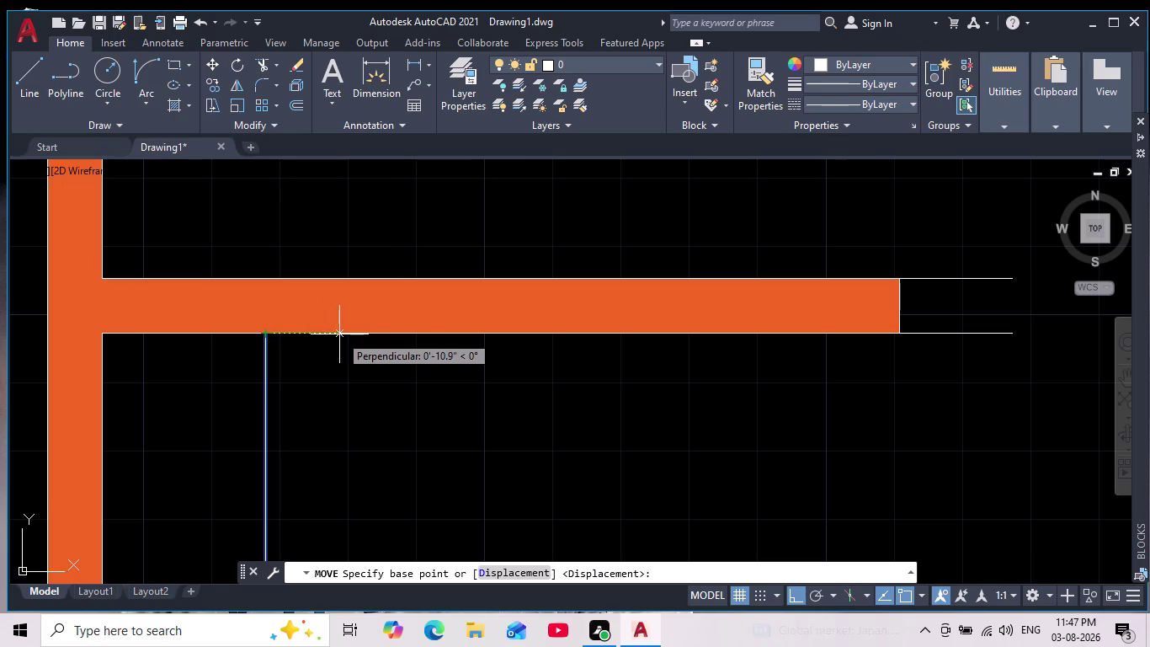
click(262, 333)
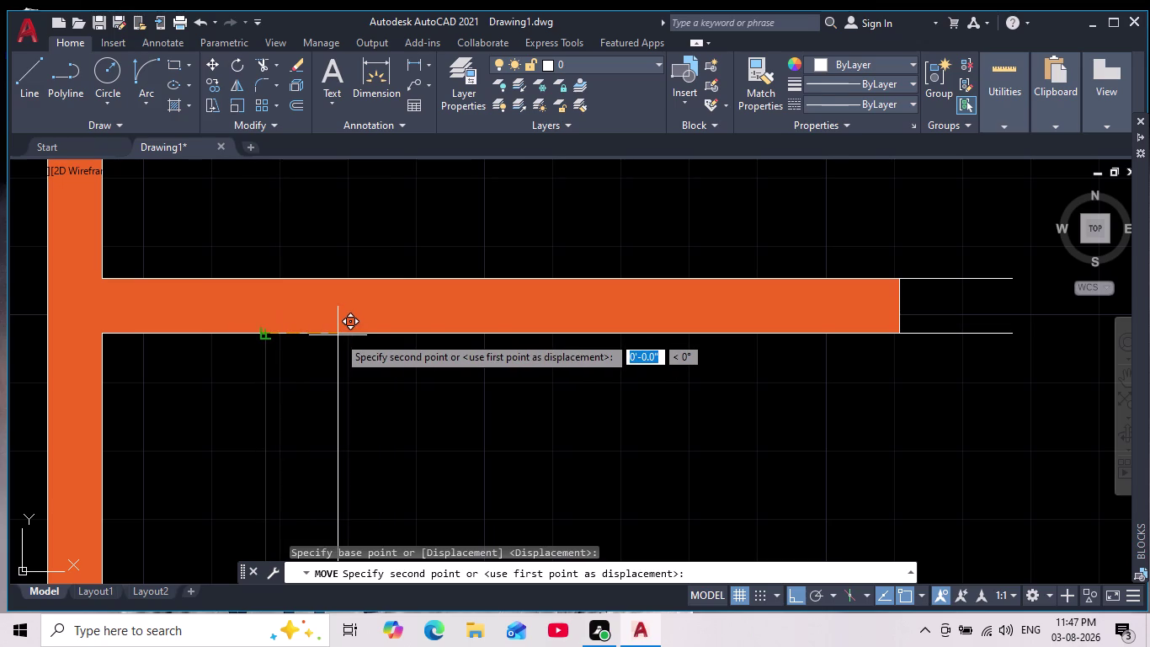
text(1')
key(Return)
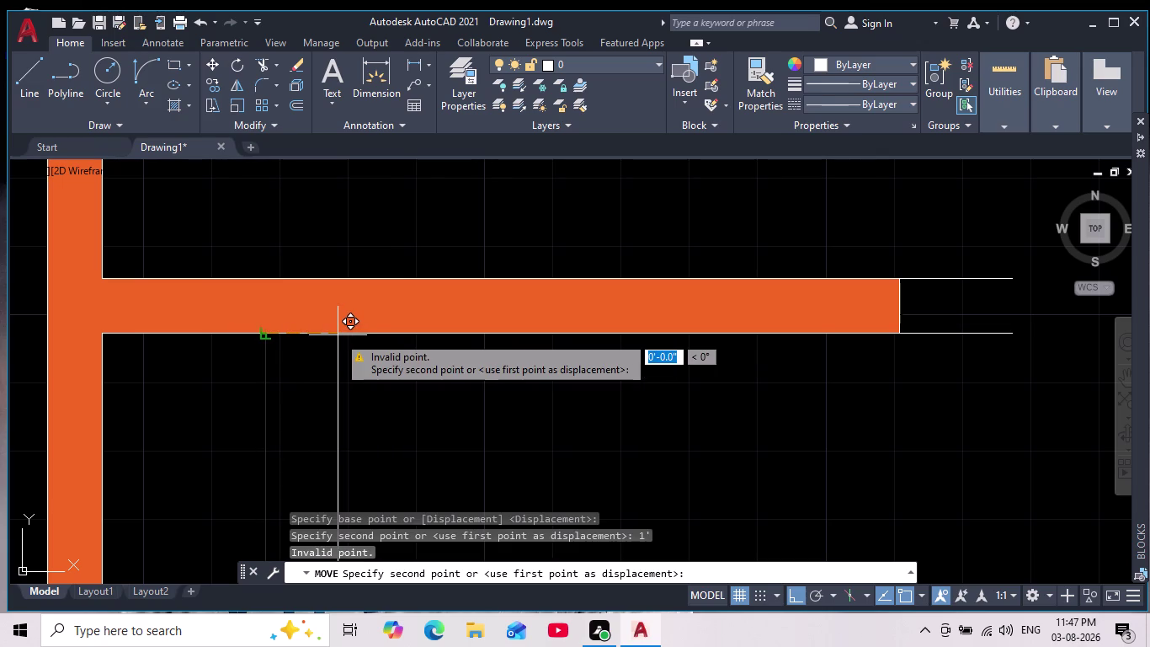
scroll(down, 3)
scroll(down, 3)
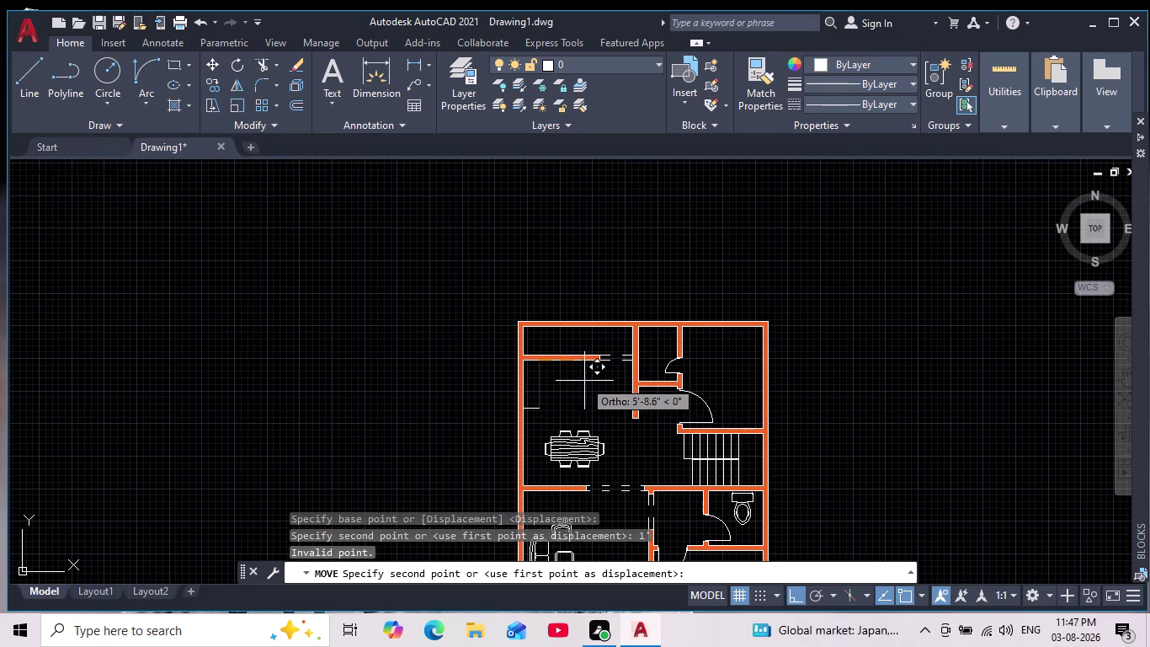
scroll(up, 3)
key(Escape)
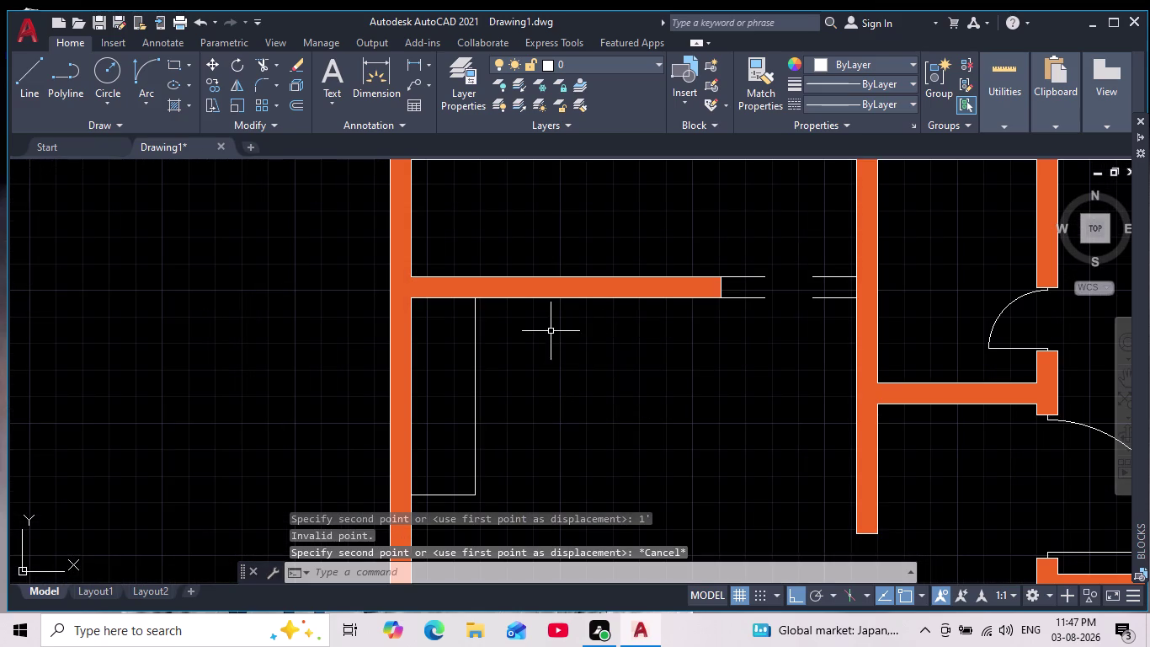
Reselect the vertical edge and delete it.
click(479, 345)
click(473, 347)
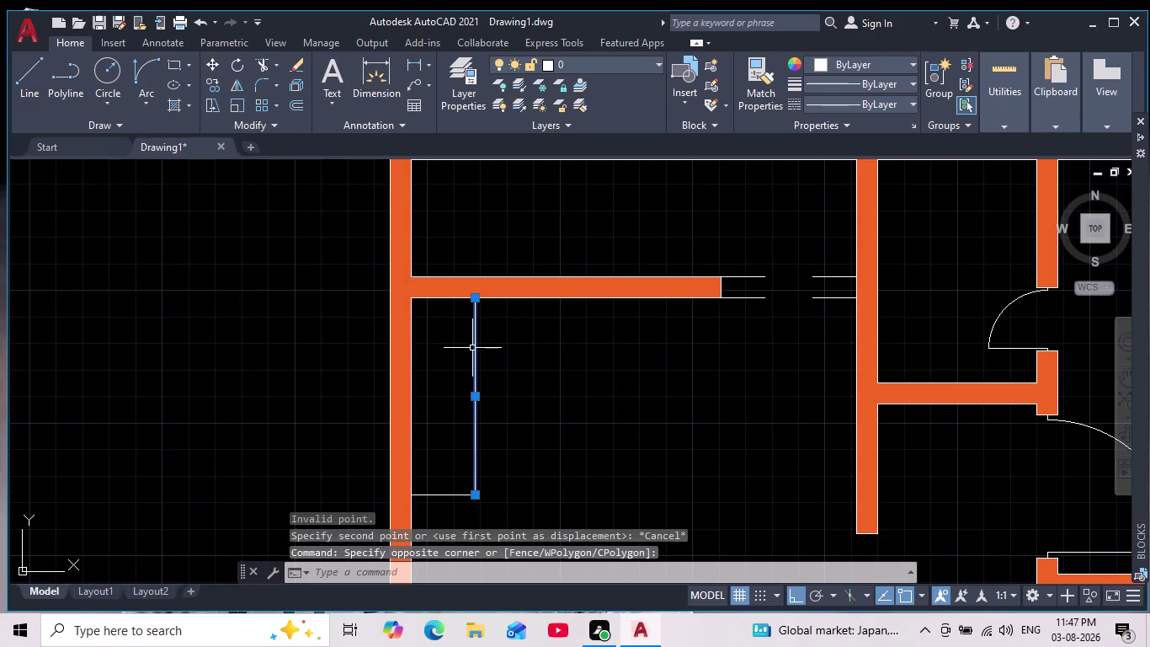
key(Escape)
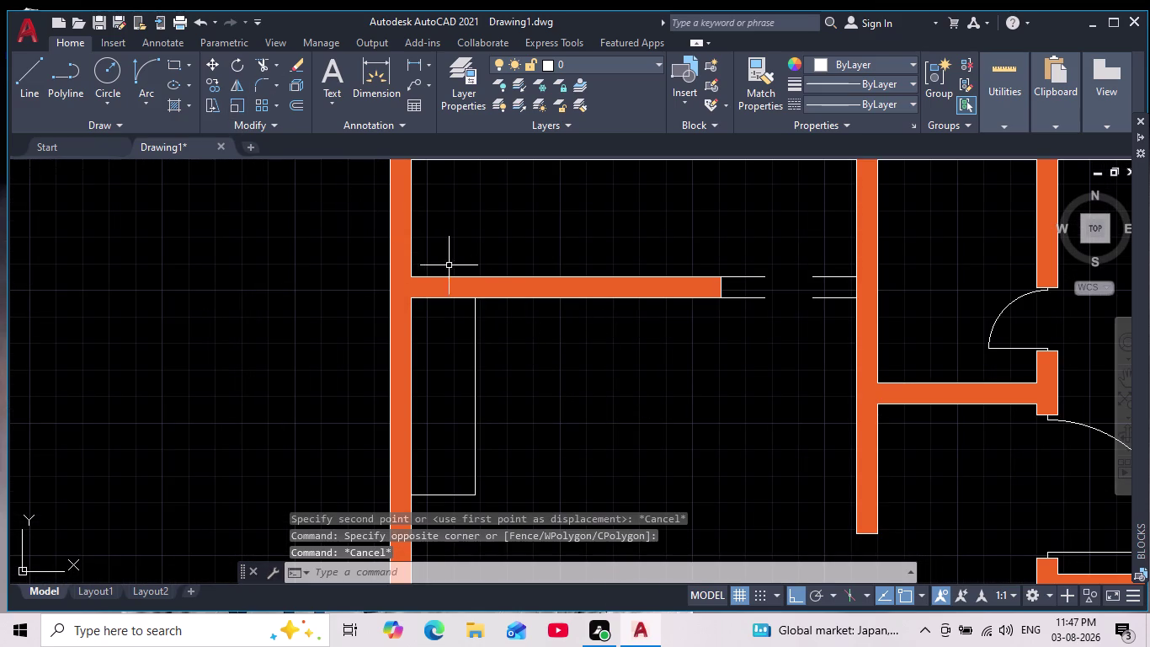
click(485, 333)
click(443, 365)
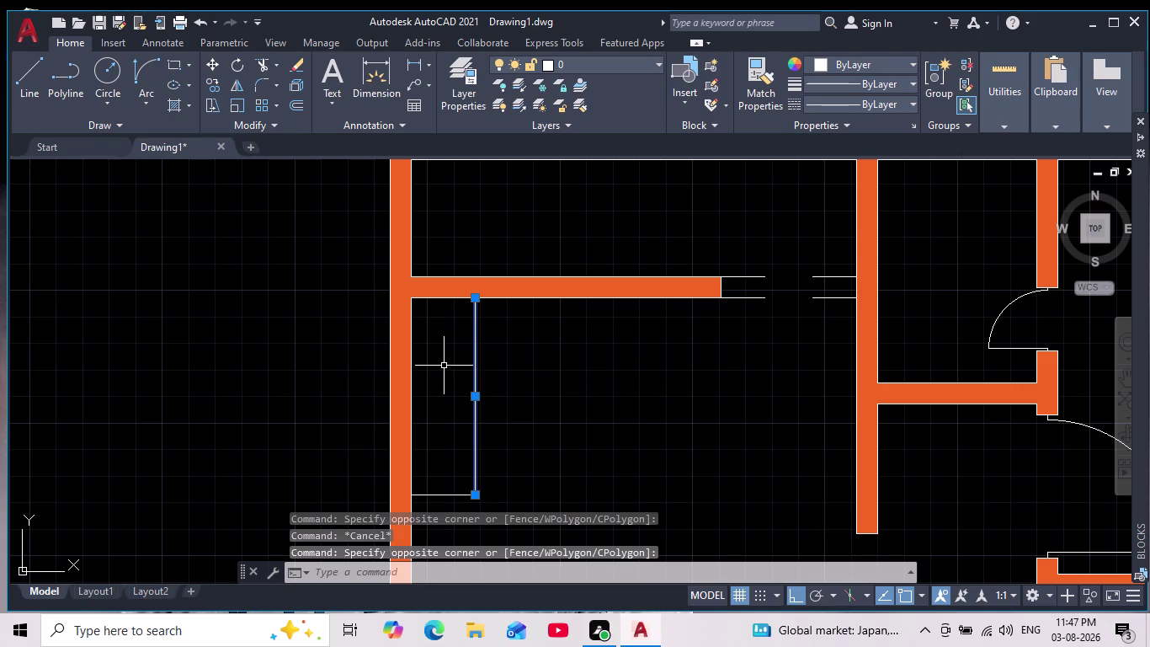
key(Delete)
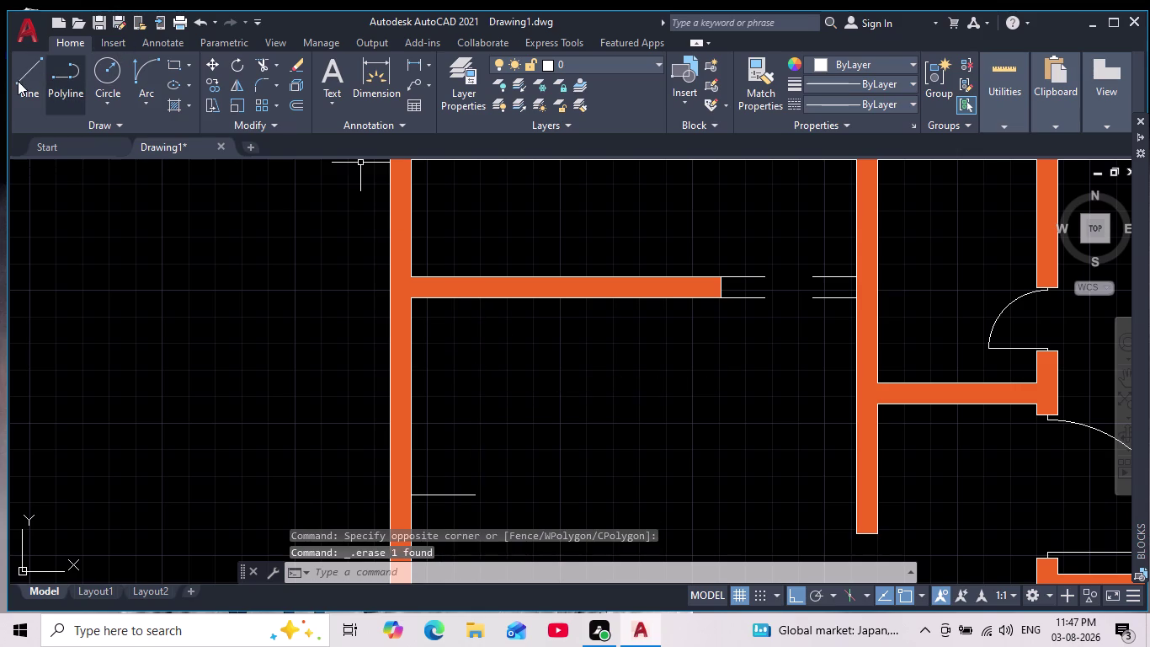
Draw a vertical line starting 3' from the wall corner, running downward.
click(30, 74)
scroll(up, 3)
middle_drag(485, 328, 351, 319)
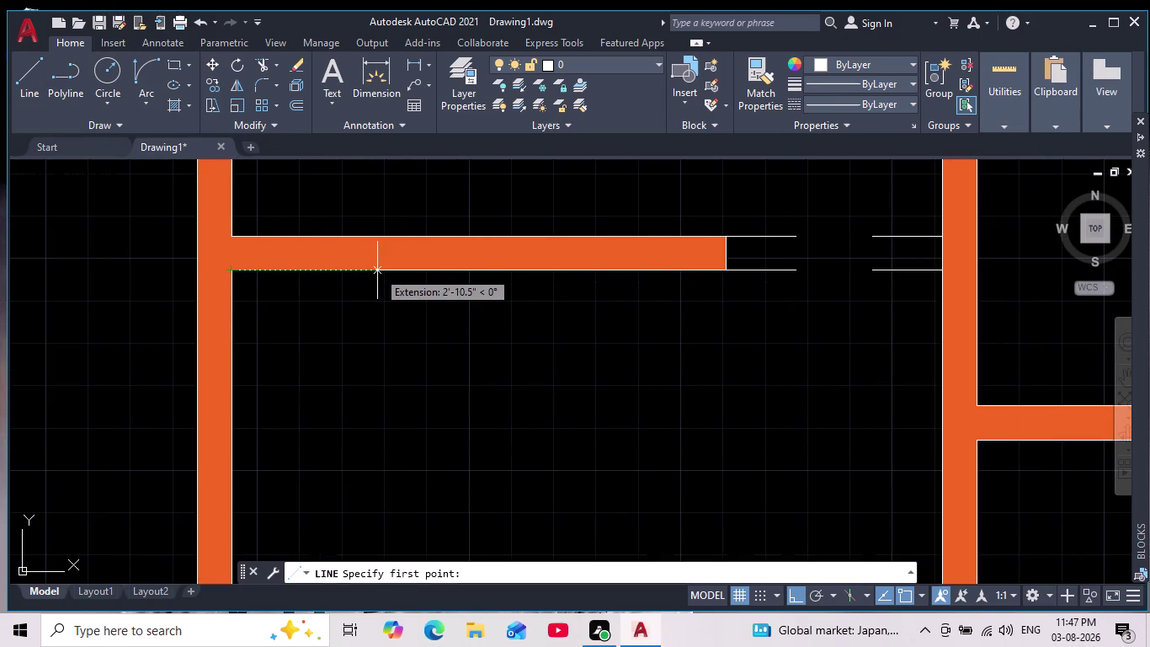
text(3')
key(Return)
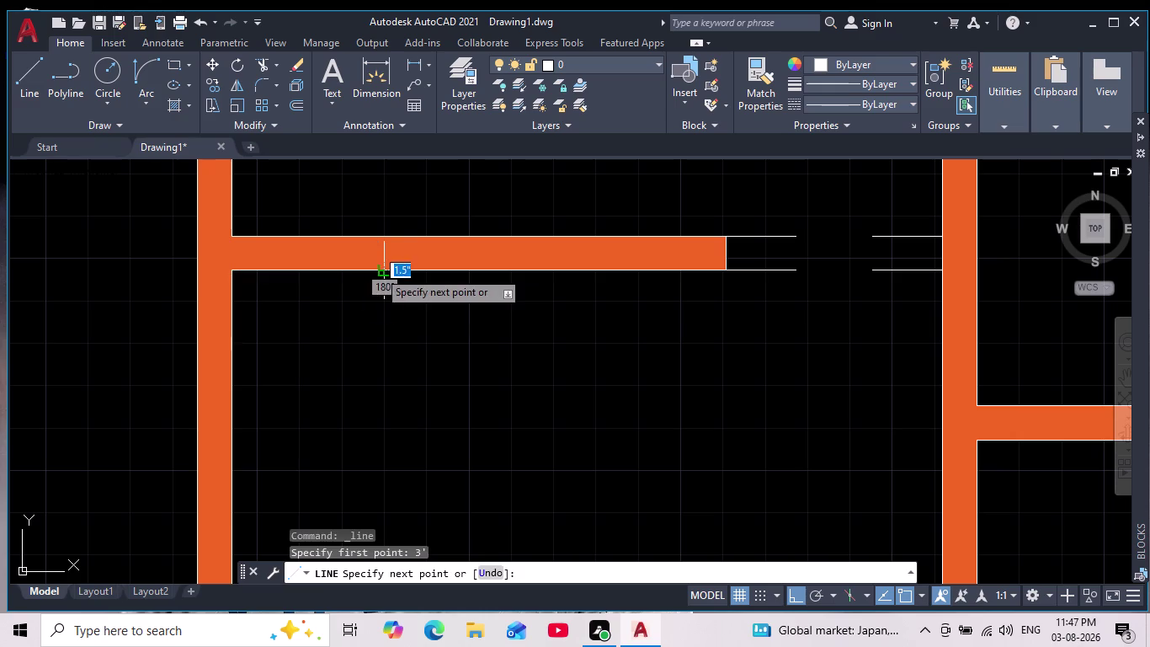
scroll(down, 3)
middle_drag(470, 330, 480, 292)
click(471, 392)
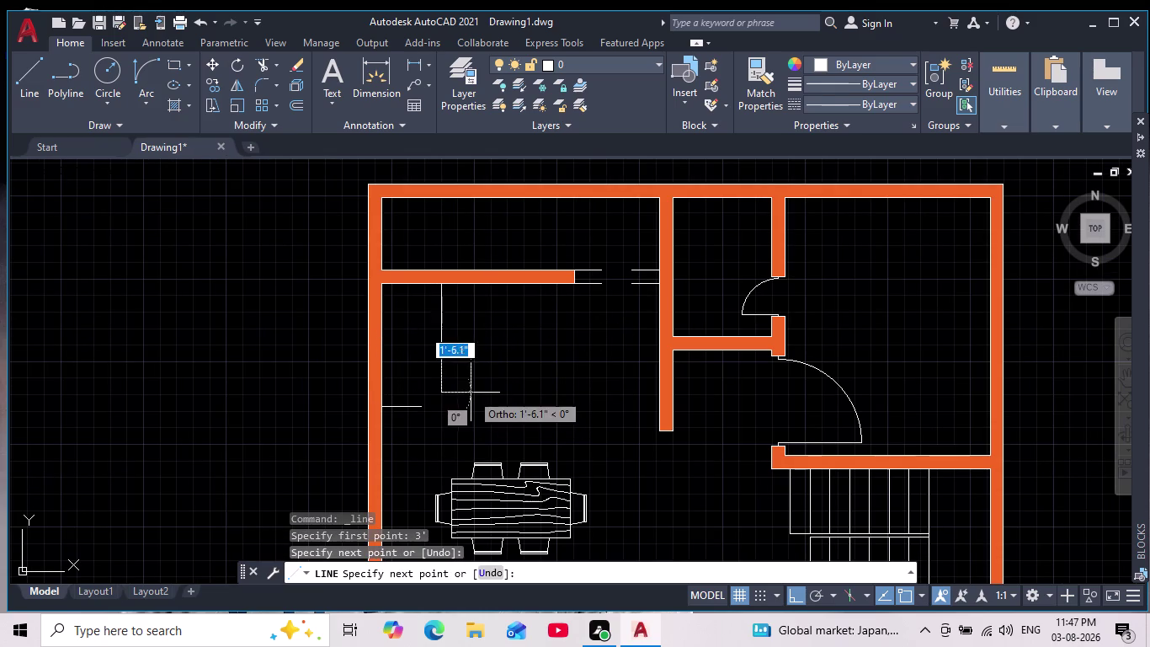
key(Escape)
Fillet the new vertical line and the horizontal stub into a corner.
click(264, 78)
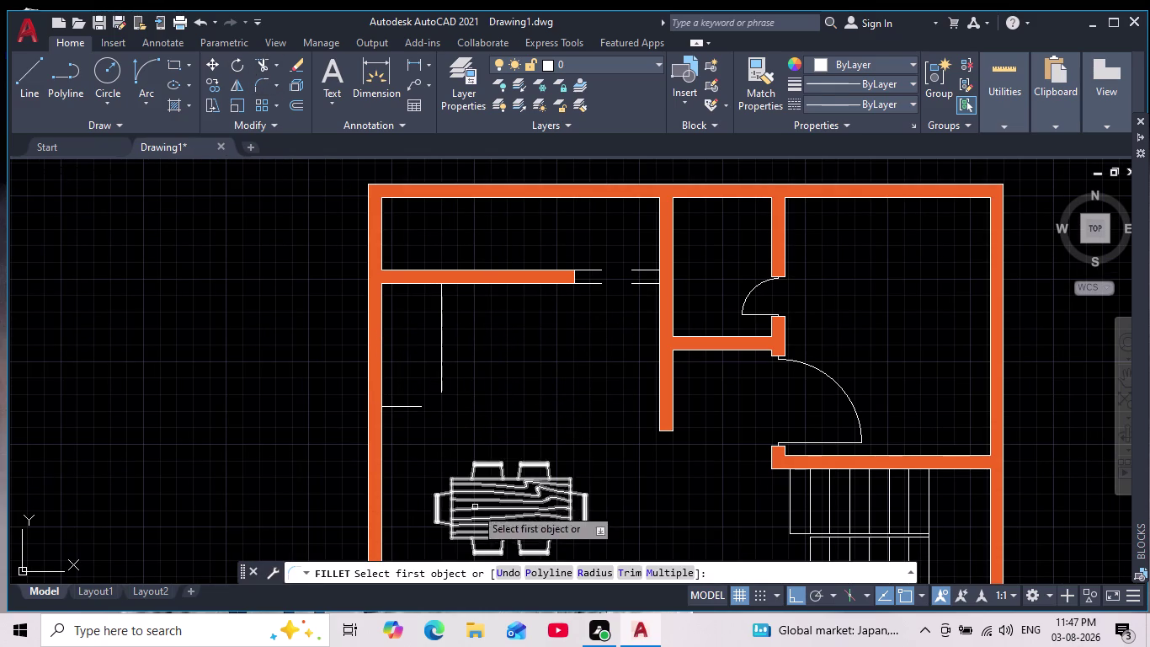
click(442, 368)
click(416, 406)
key(Escape)
scroll(down, 3)
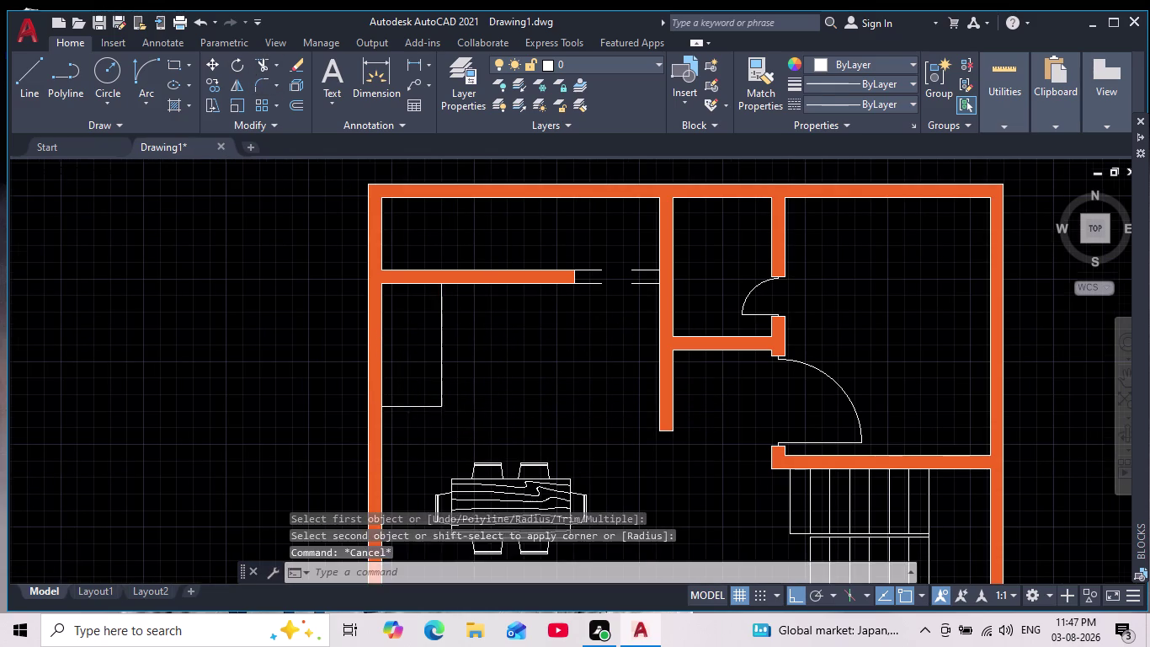
scroll(down, 3)
middle_drag(481, 392, 446, 366)
scroll(down, 3)
scroll(up, 3)
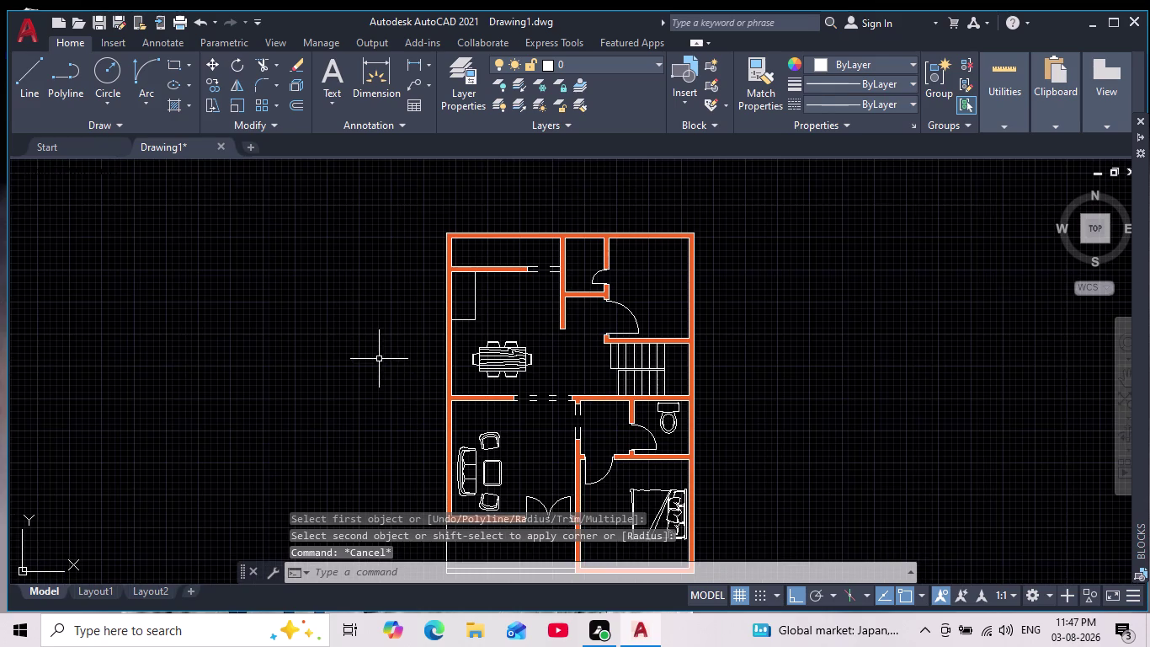
middle_drag(378, 359, 342, 389)
scroll(up, 3)
middle_drag(388, 323, 271, 320)
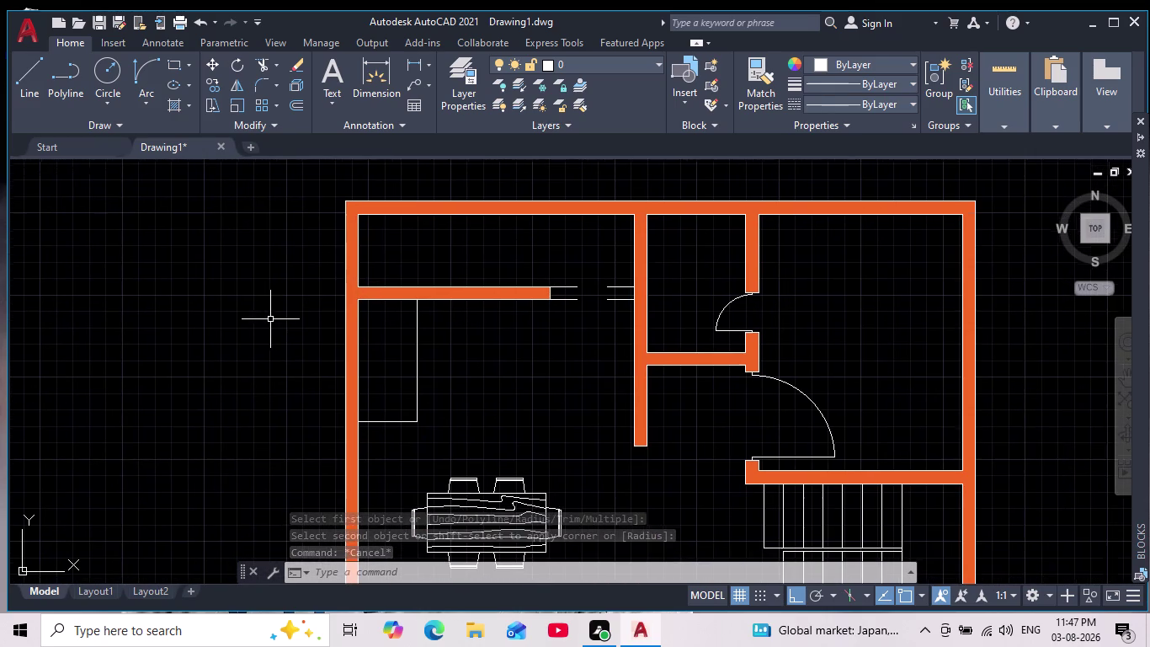
scroll(down, 3)
scroll(down, 3)
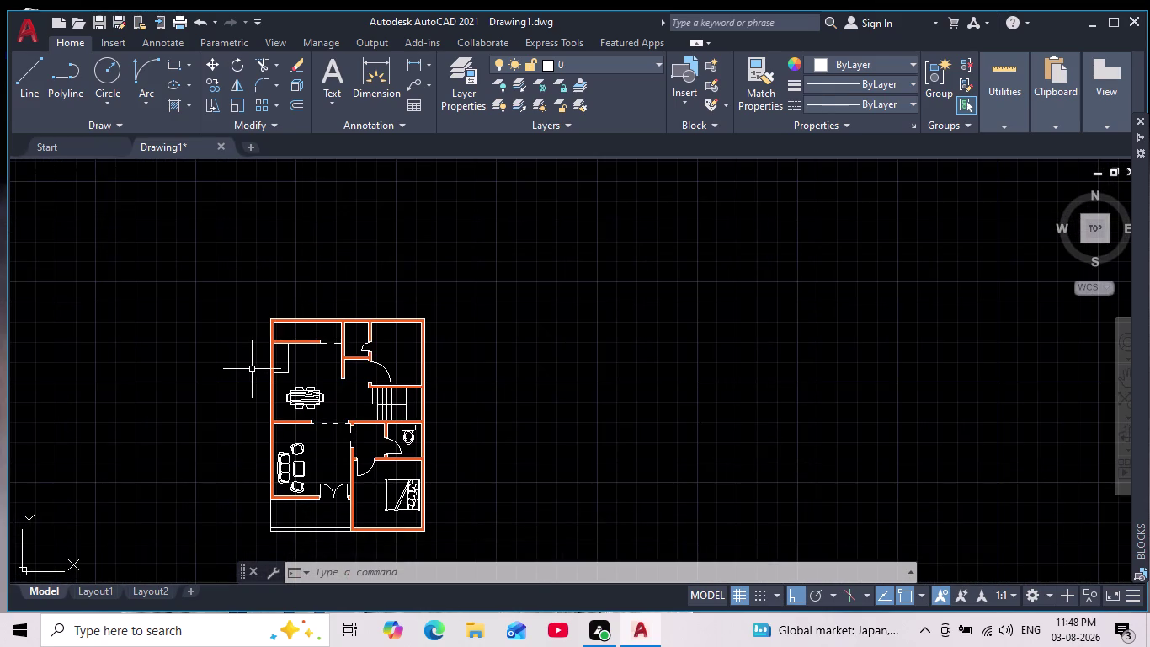
middle_drag(252, 373, 316, 353)
scroll(up, 3)
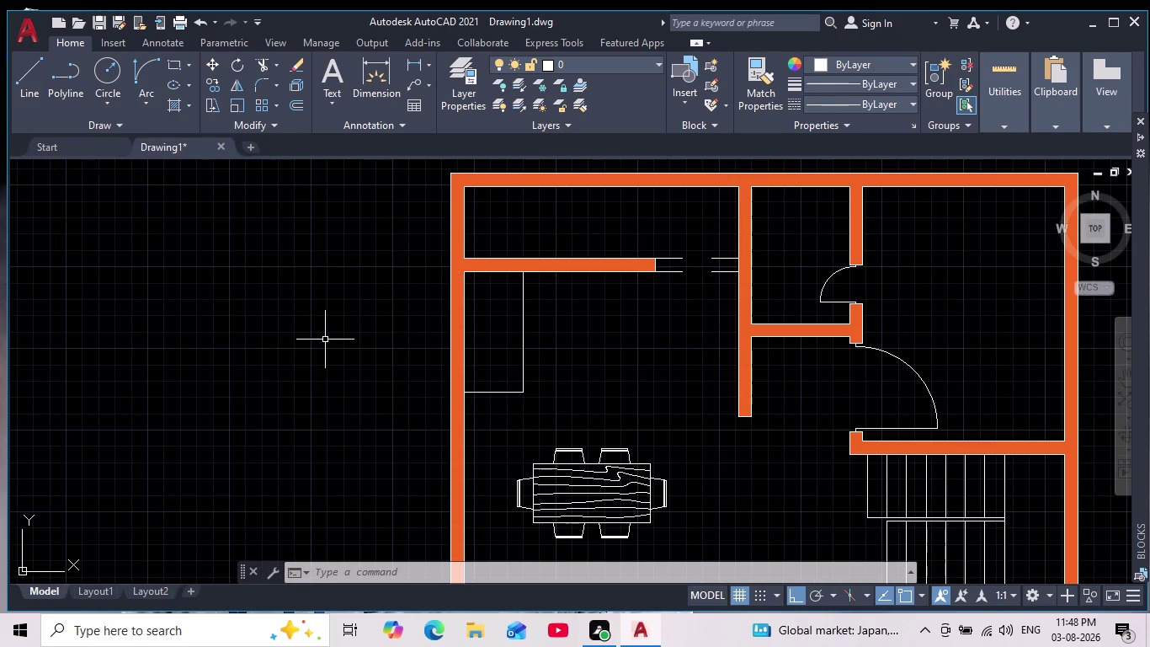
scroll(down, 3)
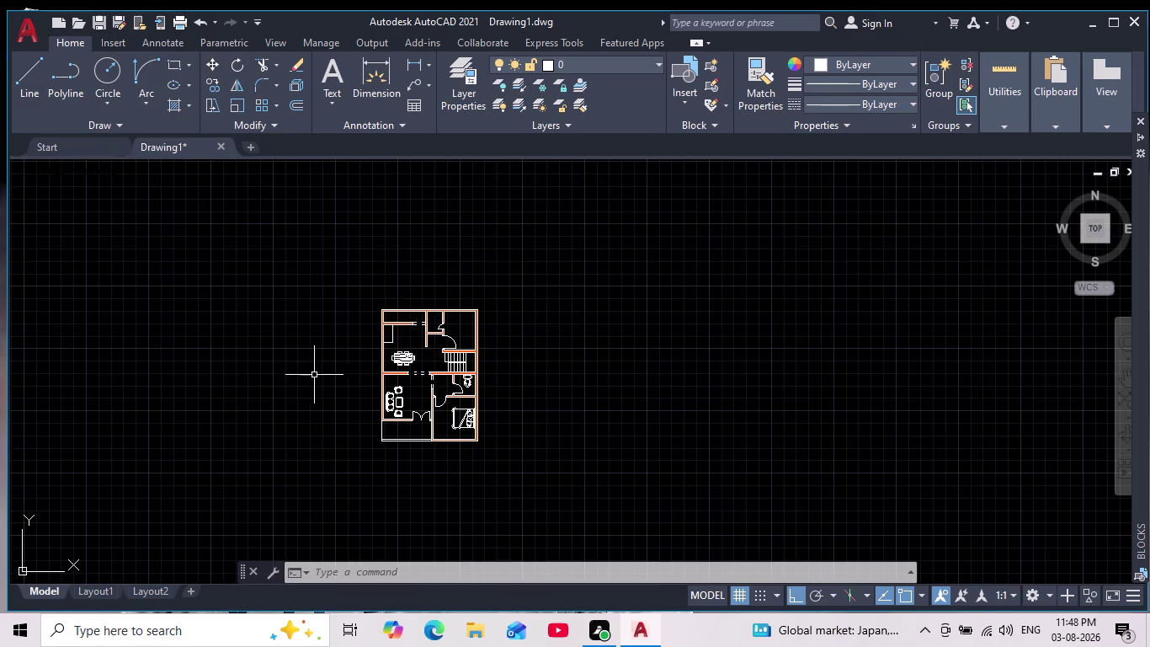
scroll(up, 3)
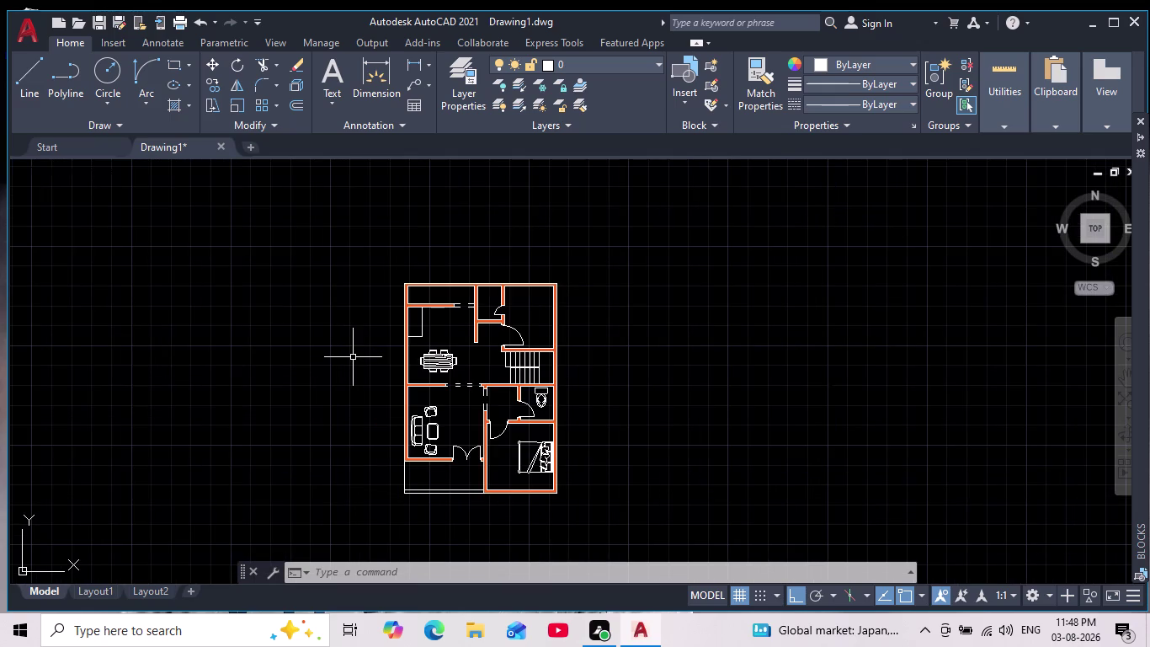
scroll(up, 3)
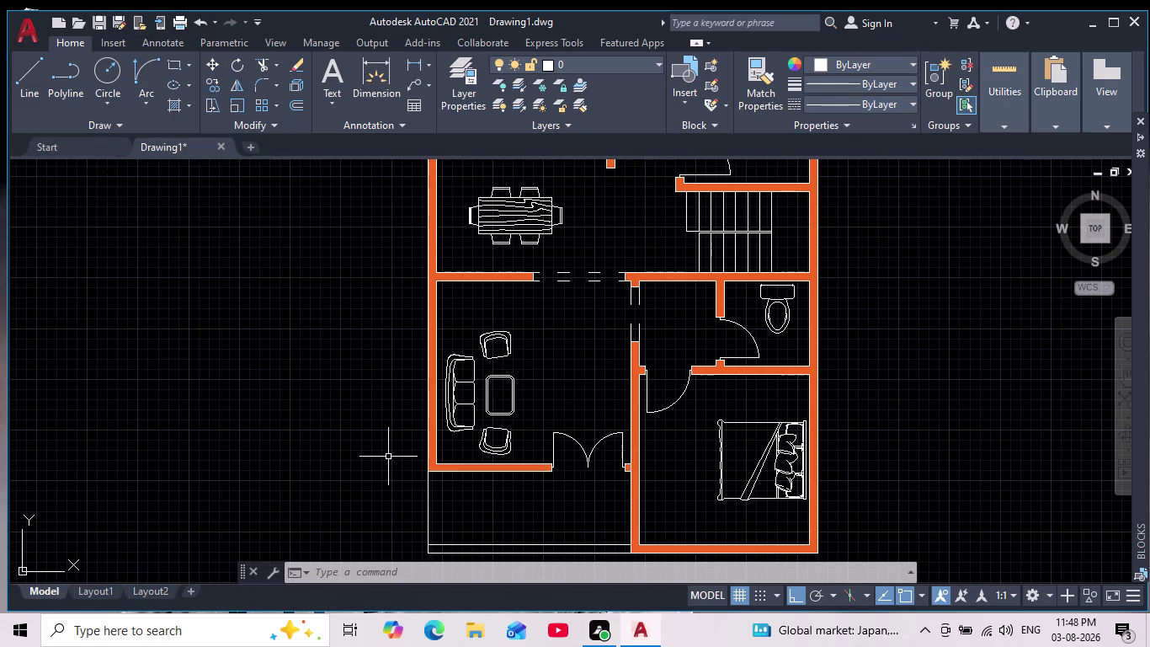
scroll(down, 3)
scroll(up, 3)
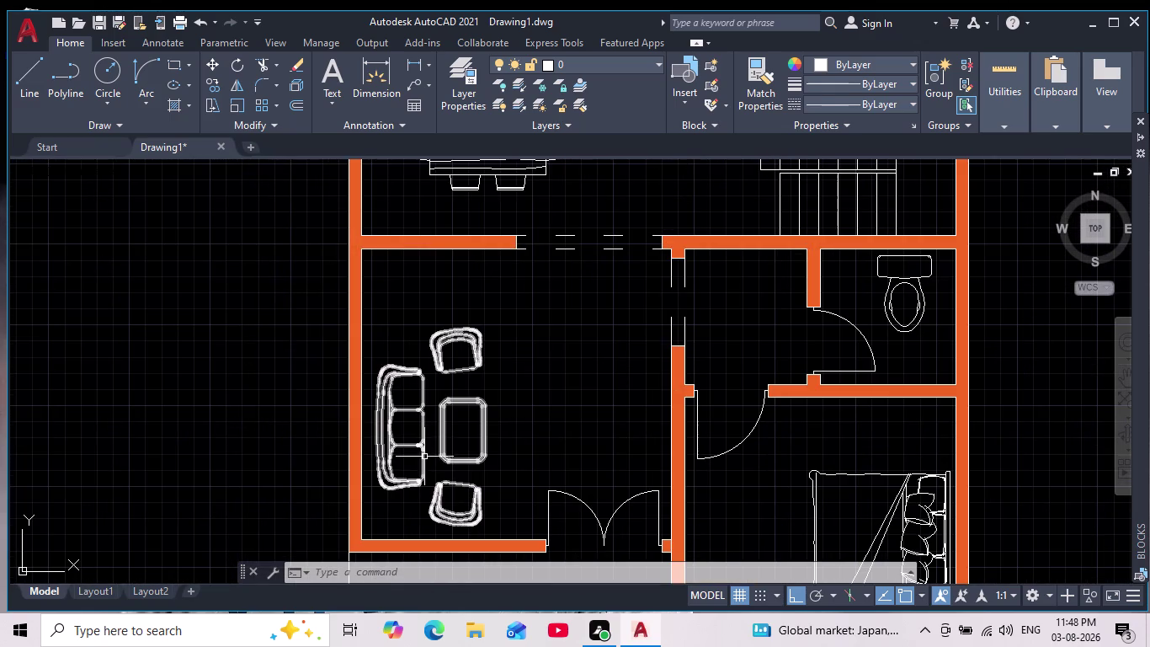
scroll(up, 3)
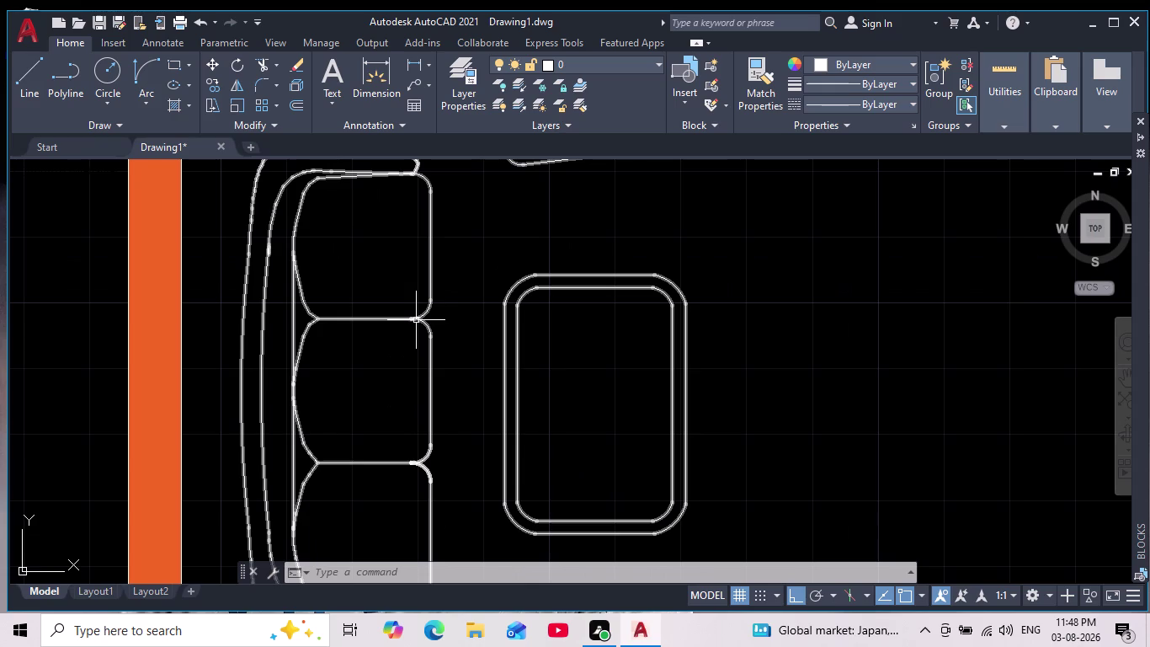
click(415, 319)
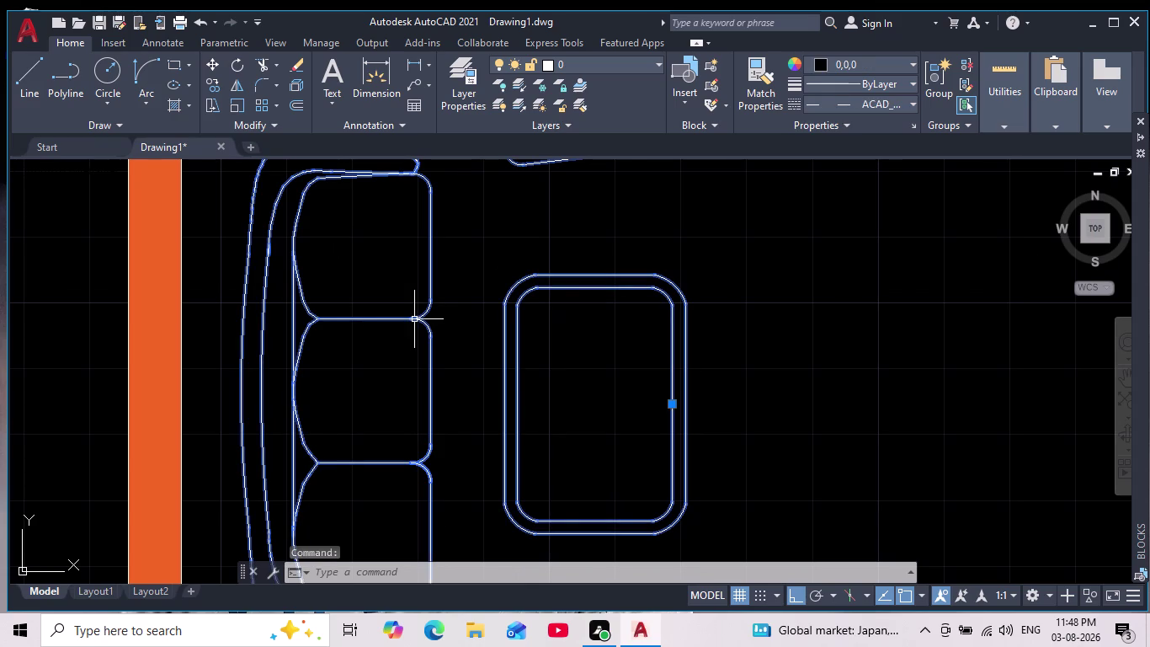
key(Escape)
key(h)
key(Return)
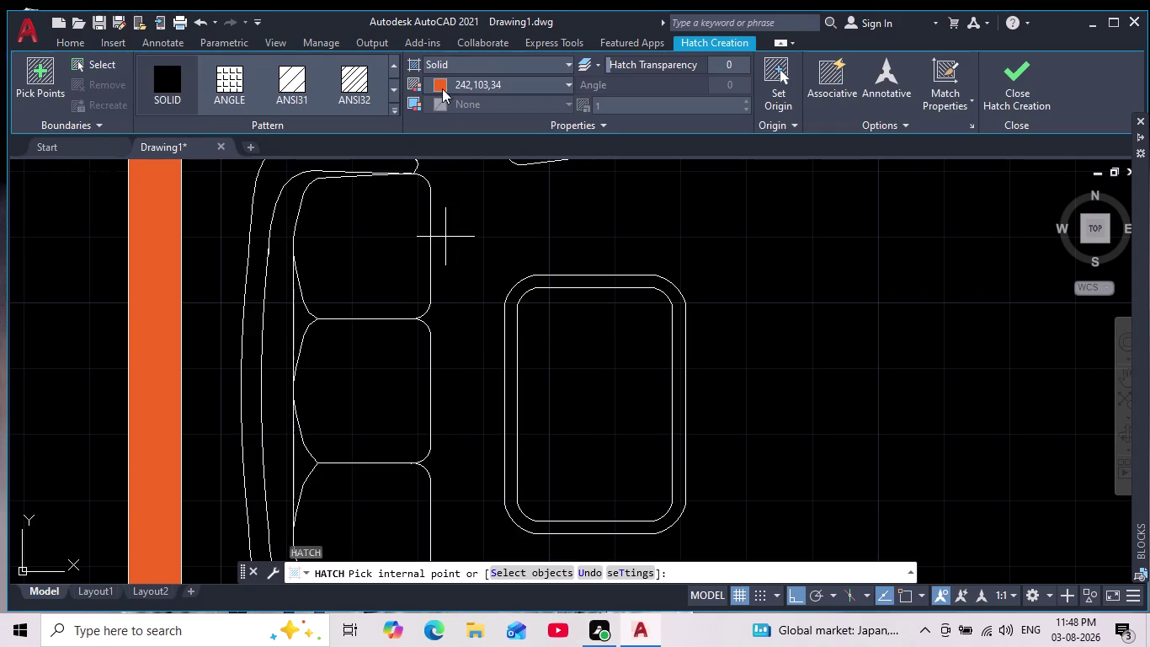
click(360, 385)
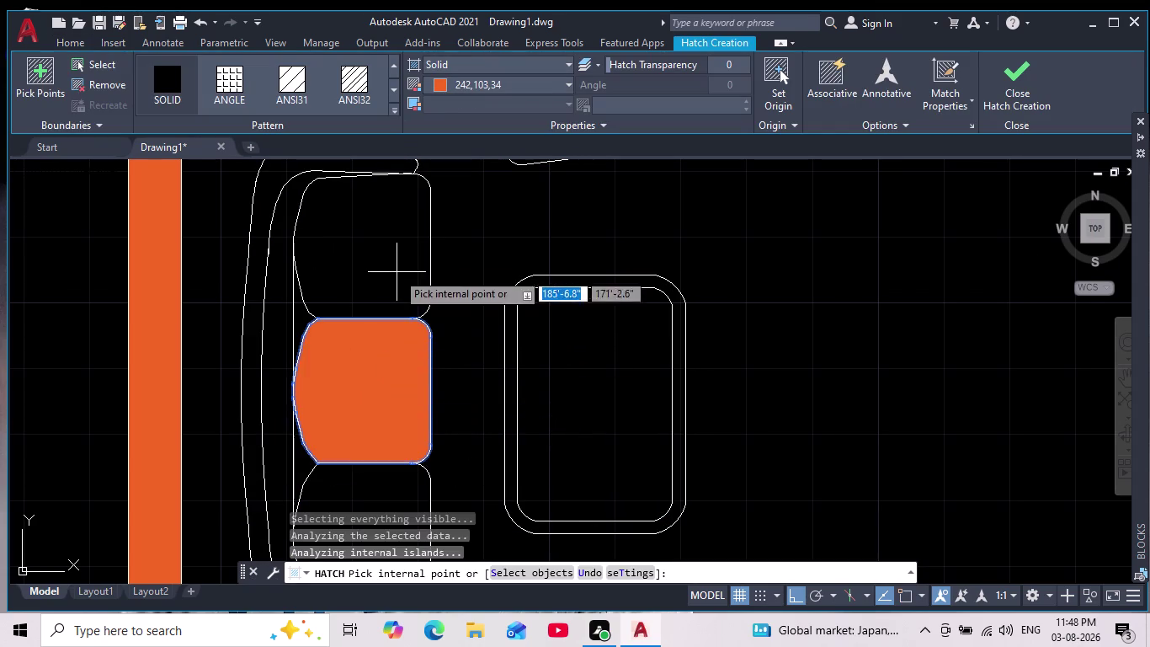
click(395, 269)
scroll(down, 3)
scroll(up, 3)
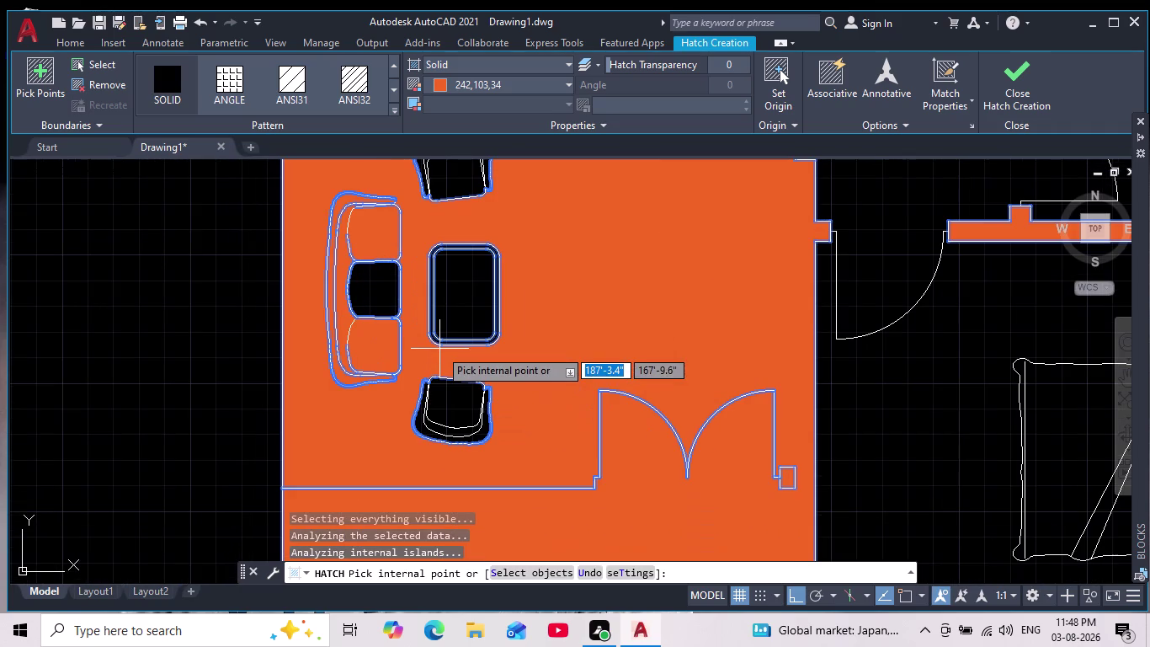
key(Escape)
scroll(down, 3)
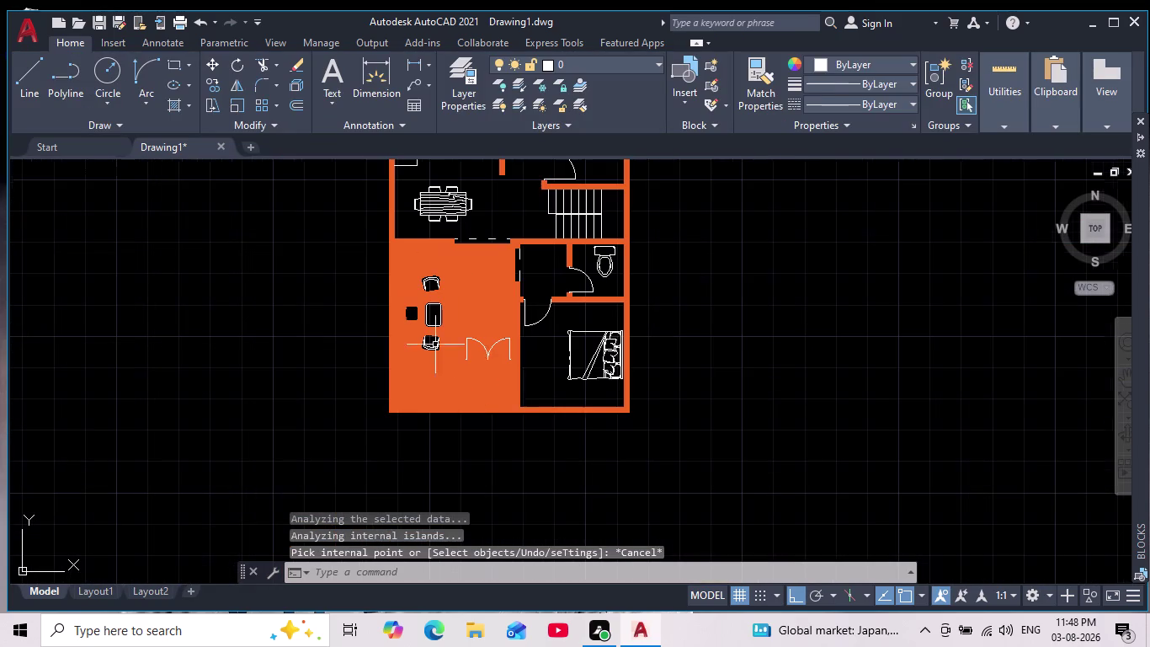
key(ctrl+z)
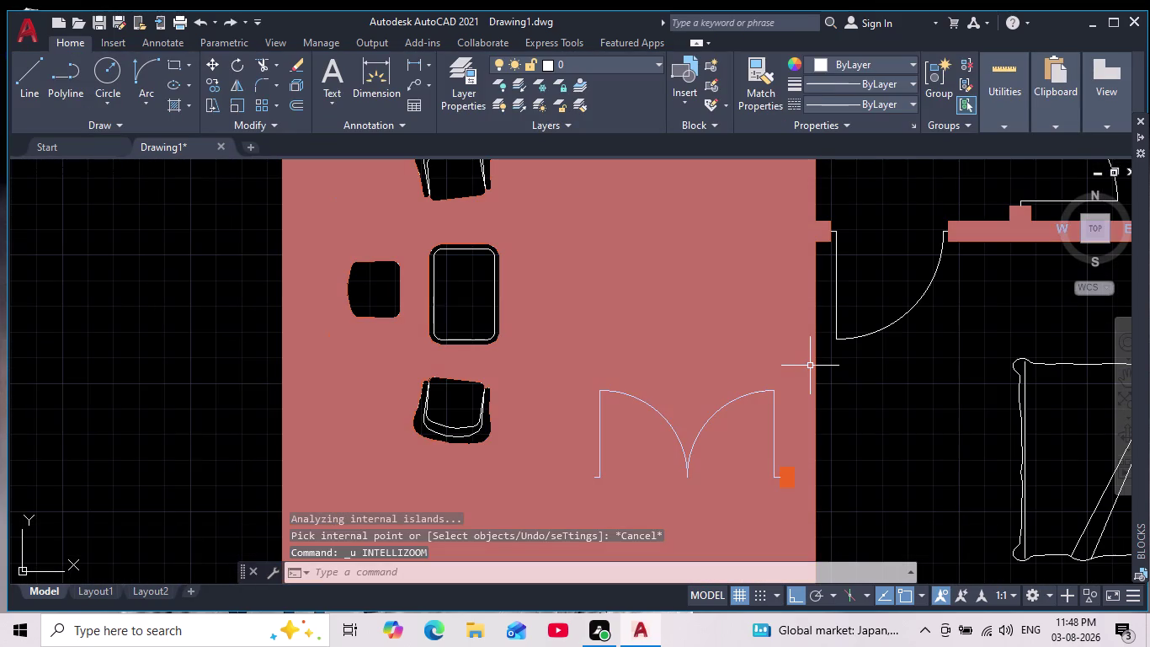
key(ctrl+z)
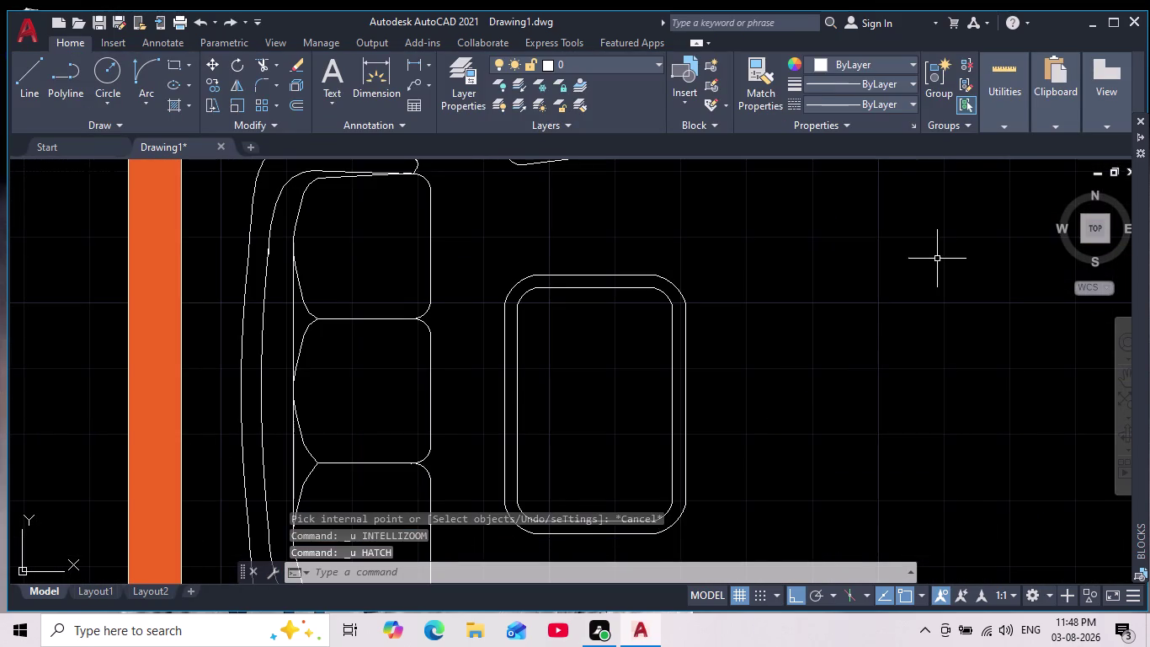
scroll(down, 3)
middle_drag(938, 282, 446, 326)
scroll(down, 3)
middle_click(452, 373)
scroll(down, 3)
scroll(up, 3)
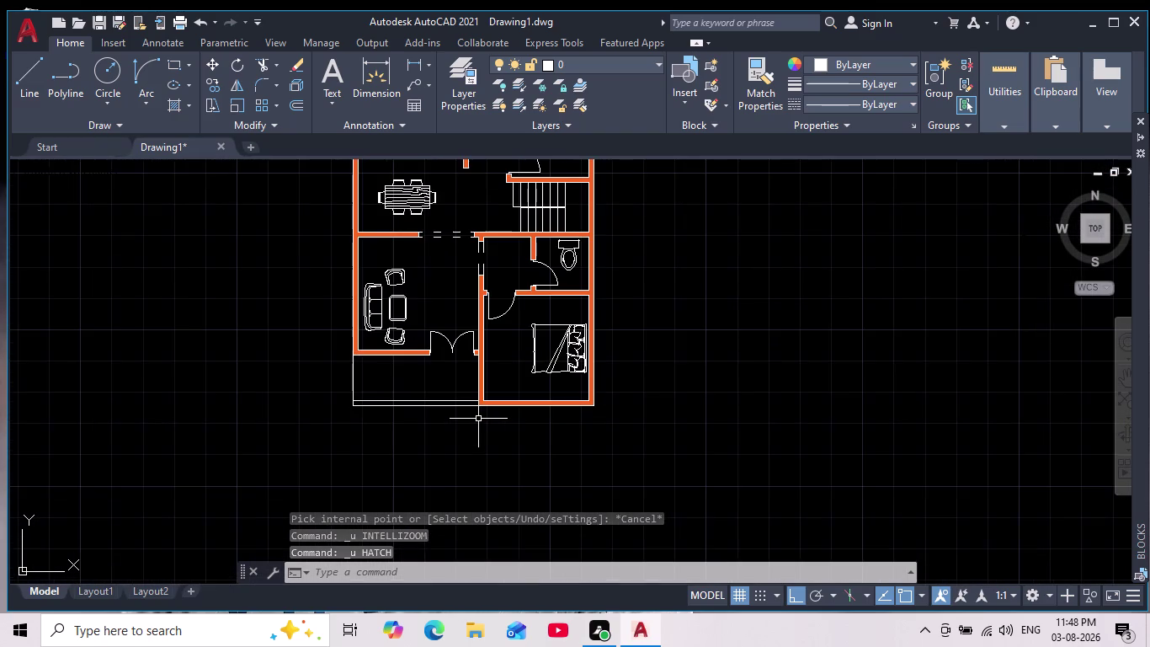
middle_drag(477, 419, 457, 463)
scroll(down, 3)
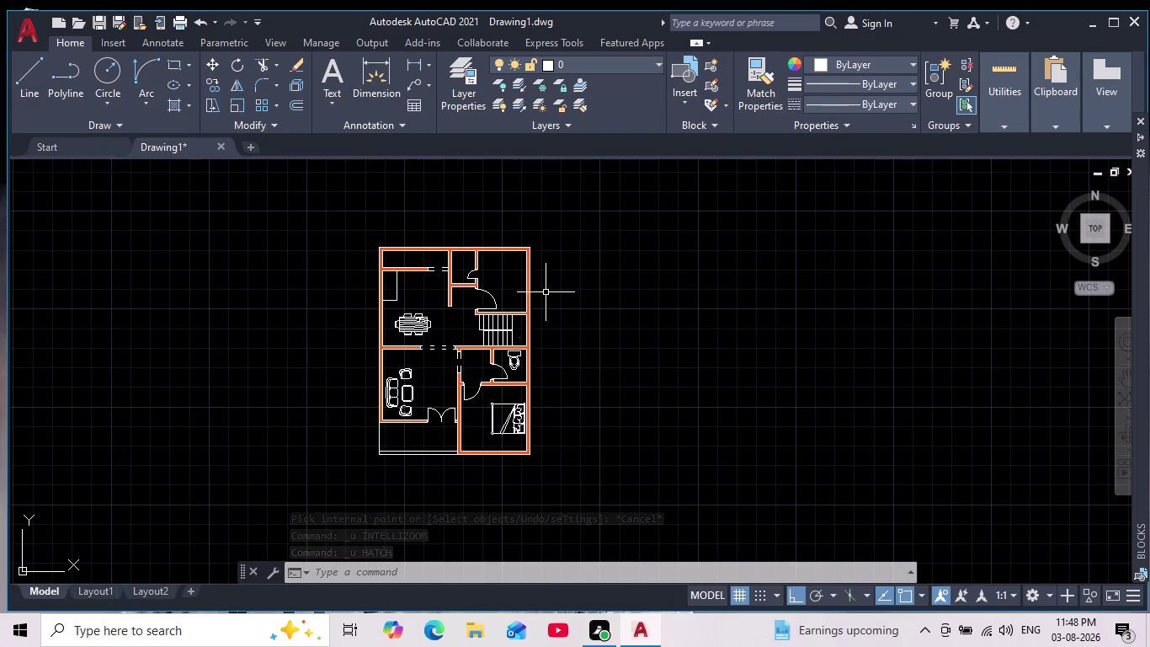
key(h)
Start a new hatch using the ANSI37 pattern with ByLayer colour.
key(Return)
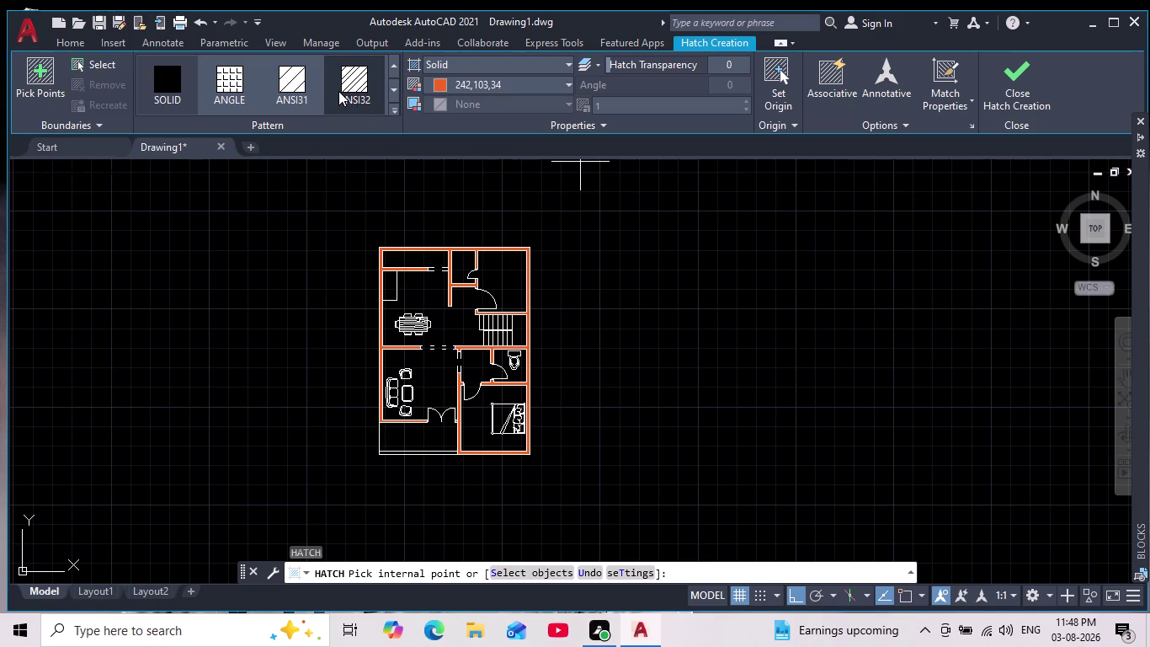
click(395, 90)
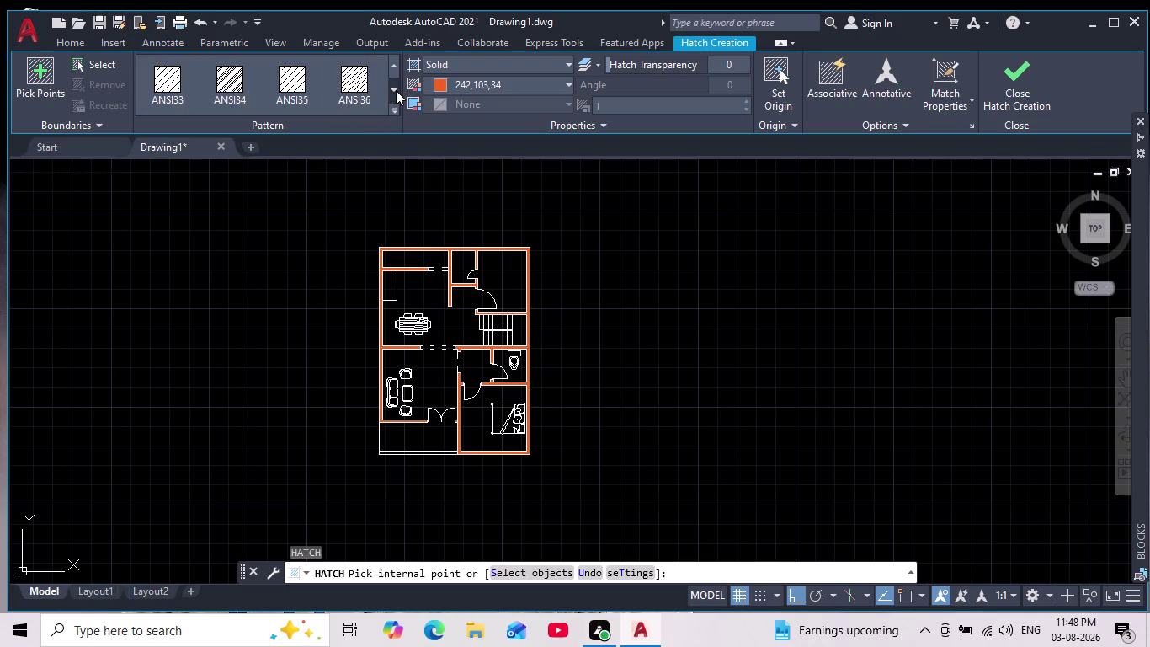
click(396, 90)
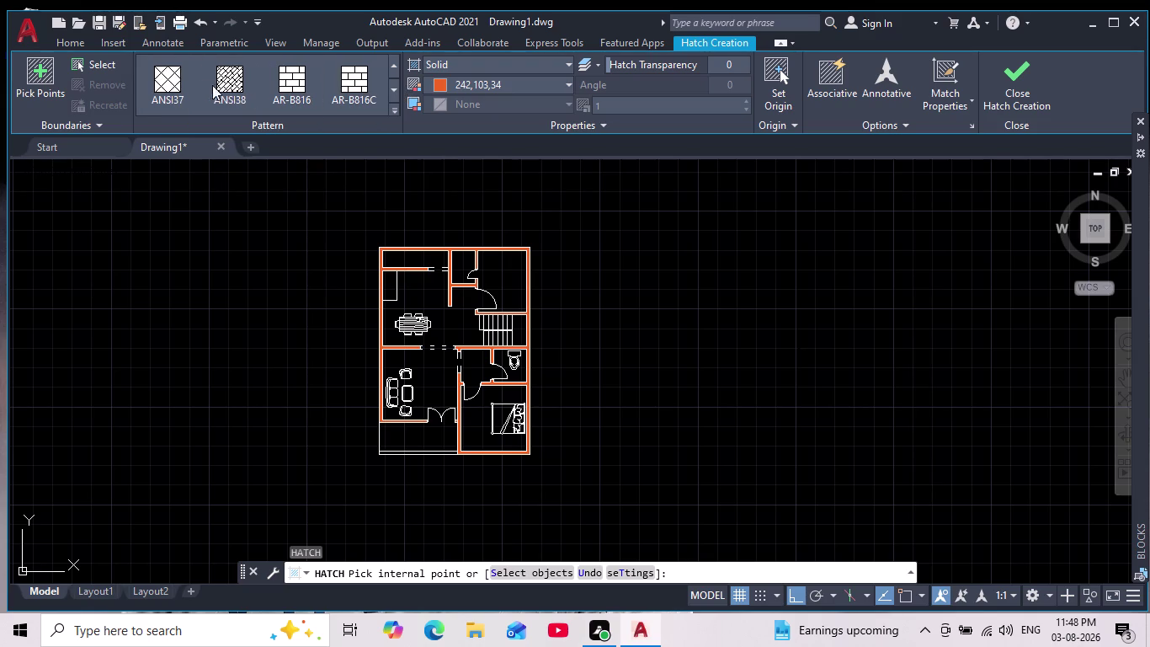
click(175, 80)
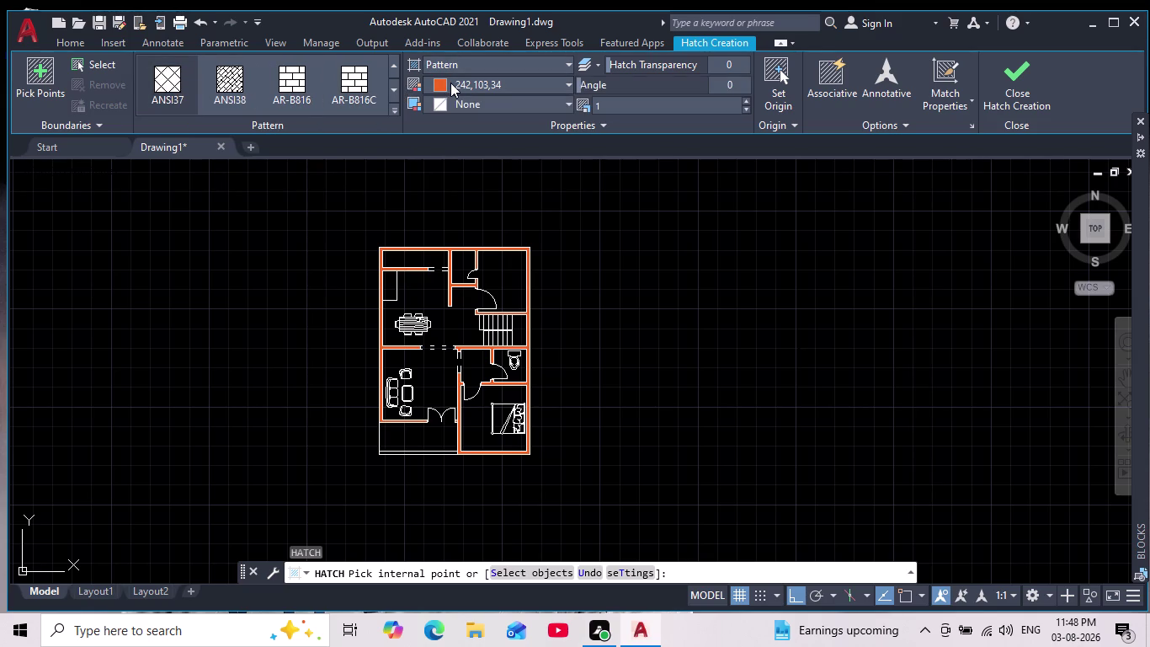
click(451, 83)
click(439, 109)
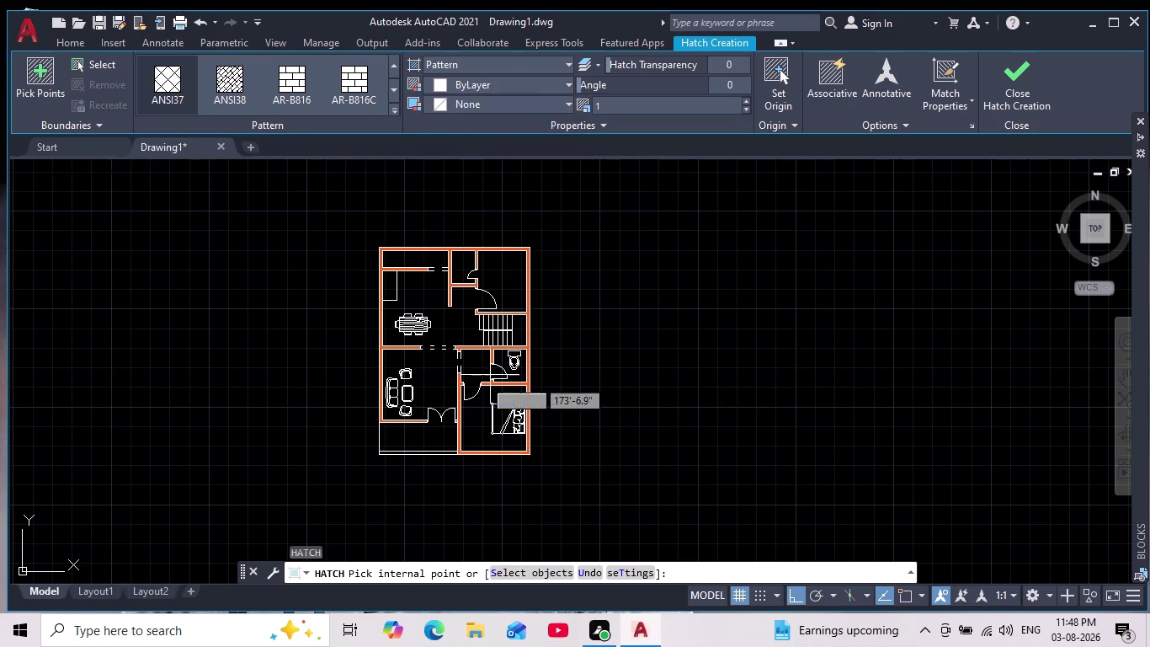
Bring the dining area into view and browse more hatch patterns.
scroll(up, 3)
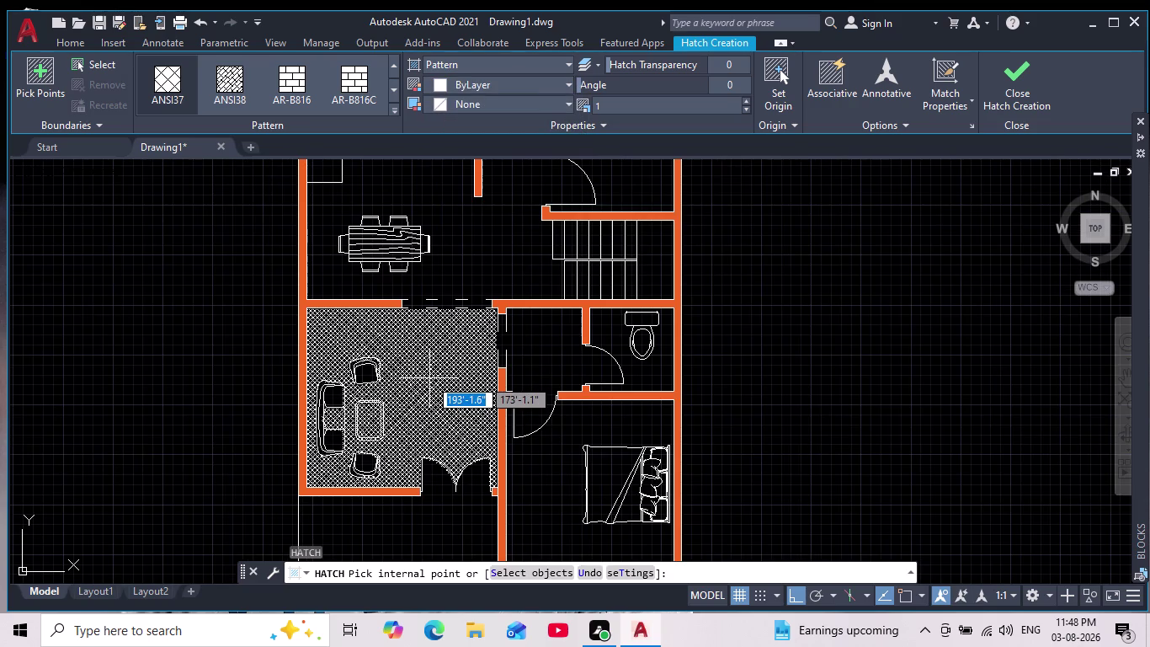
scroll(down, 3)
scroll(up, 3)
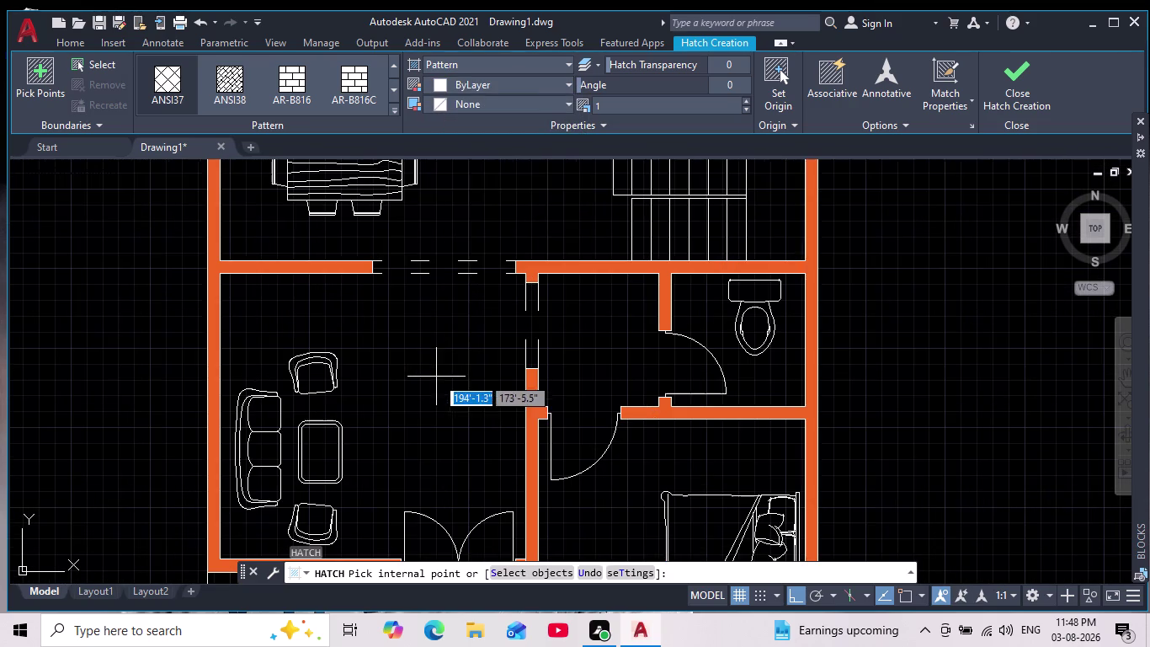
middle_drag(487, 188, 477, 281)
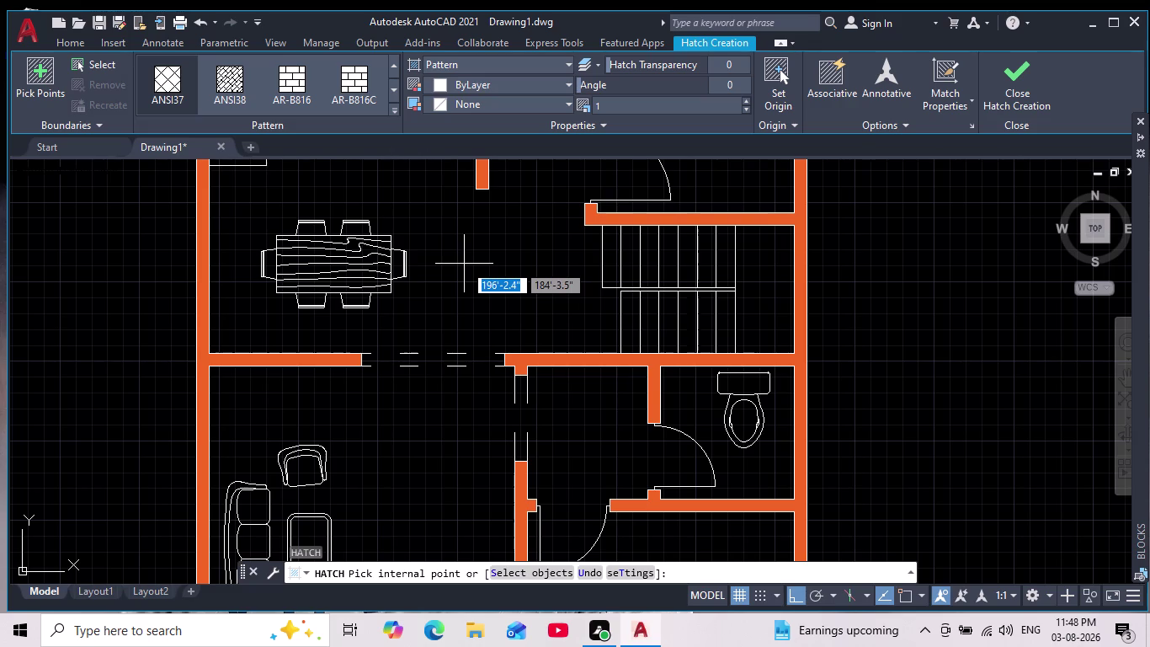
click(391, 93)
click(392, 92)
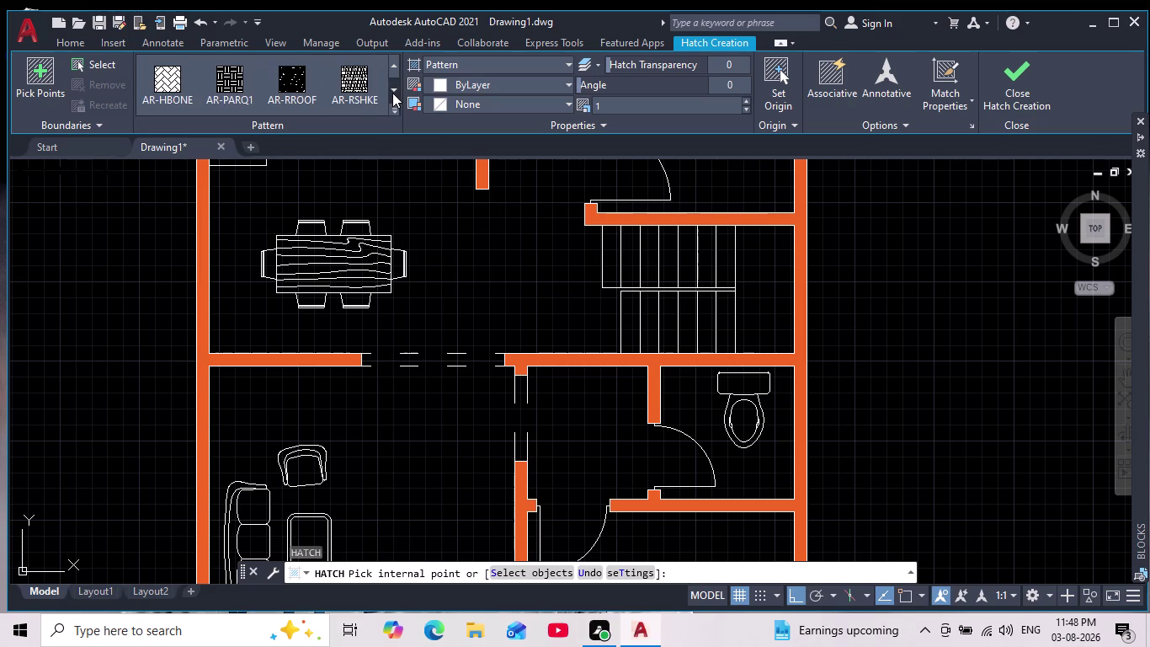
click(176, 85)
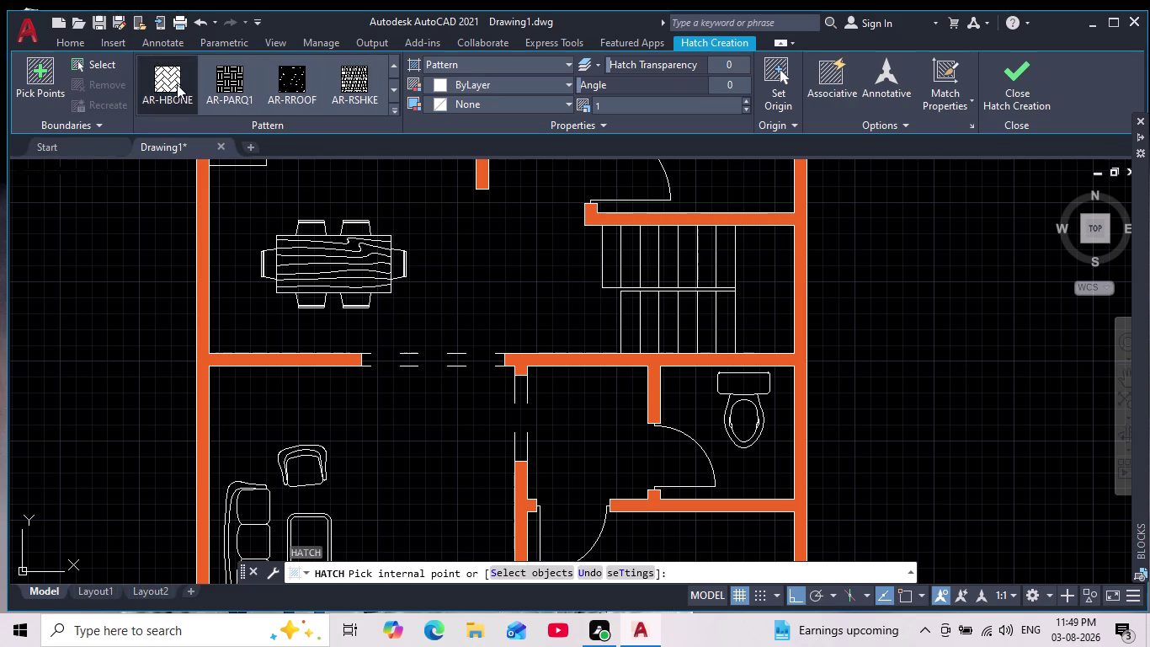
scroll(down, 3)
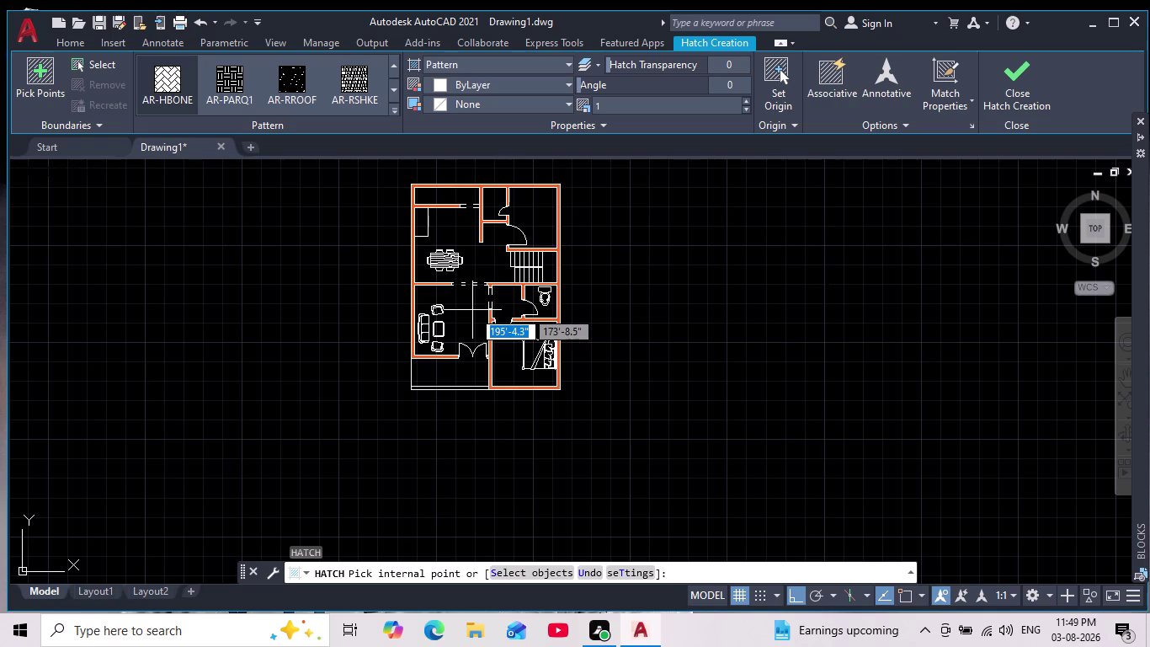
scroll(up, 3)
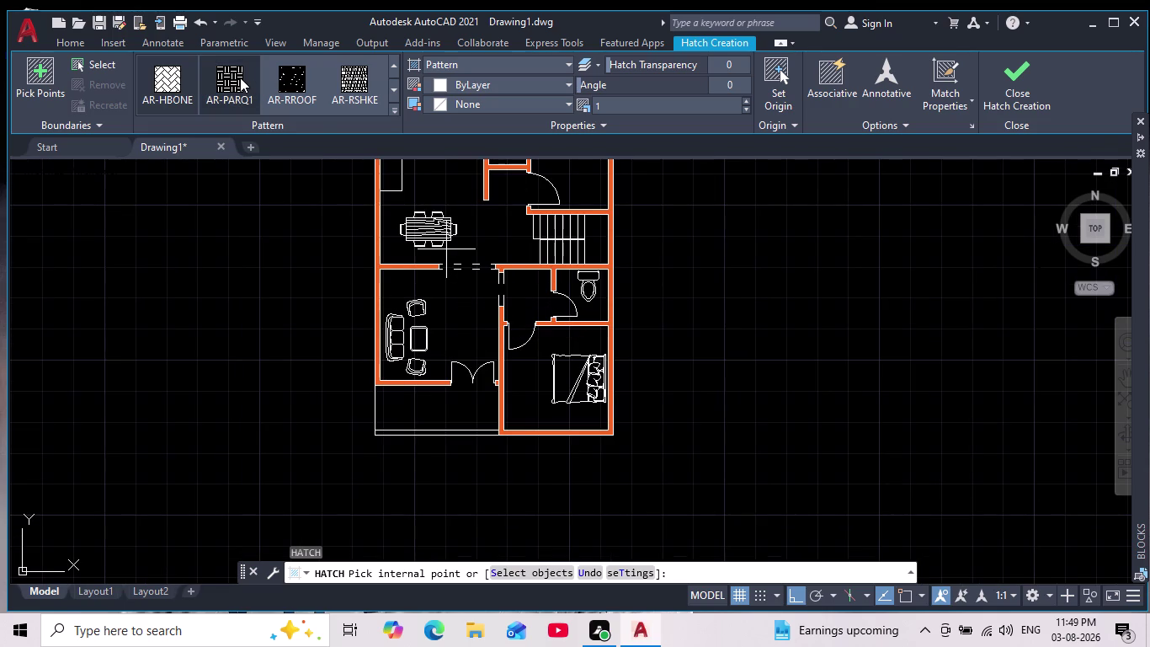
click(392, 86)
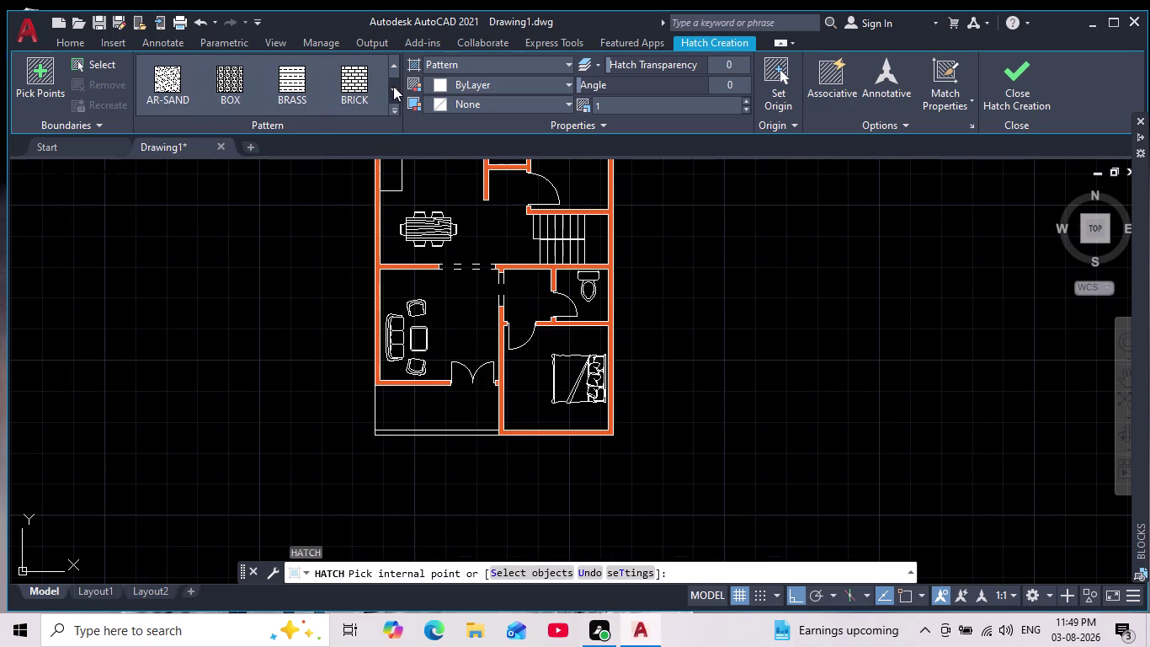
click(390, 88)
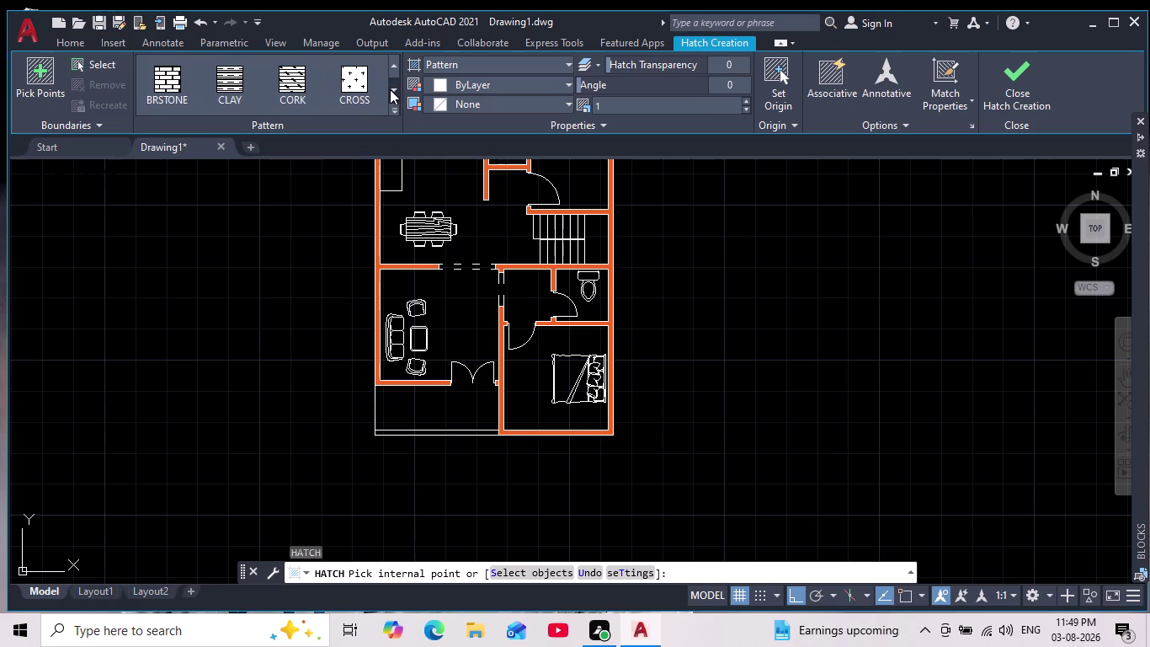
click(390, 89)
click(390, 89)
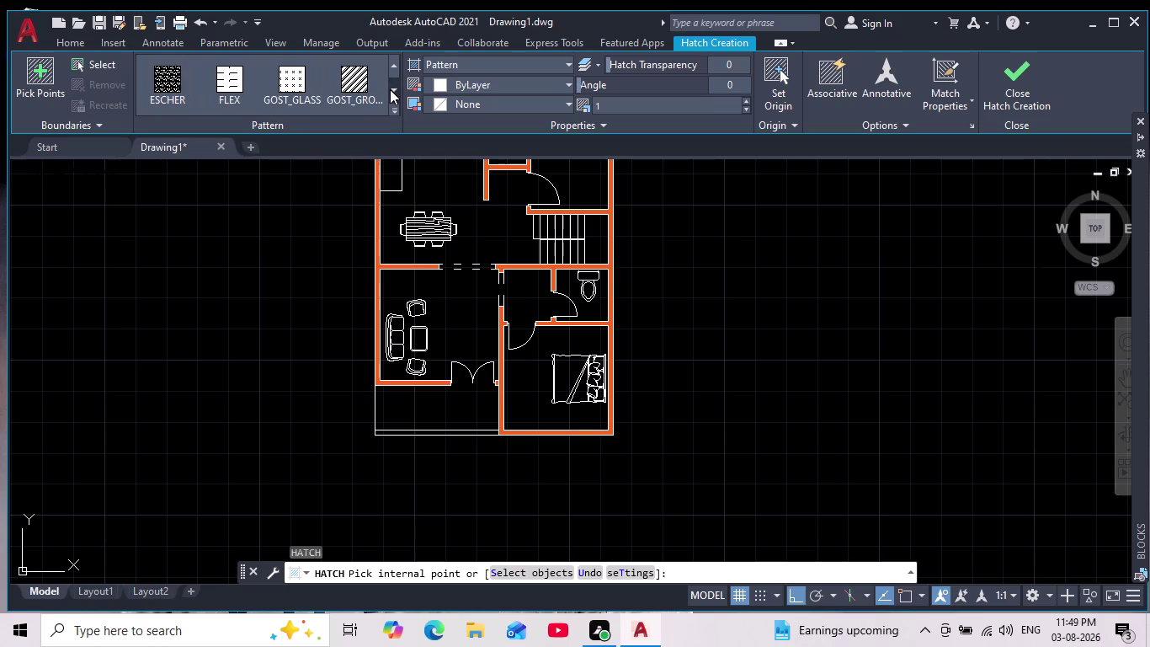
click(390, 89)
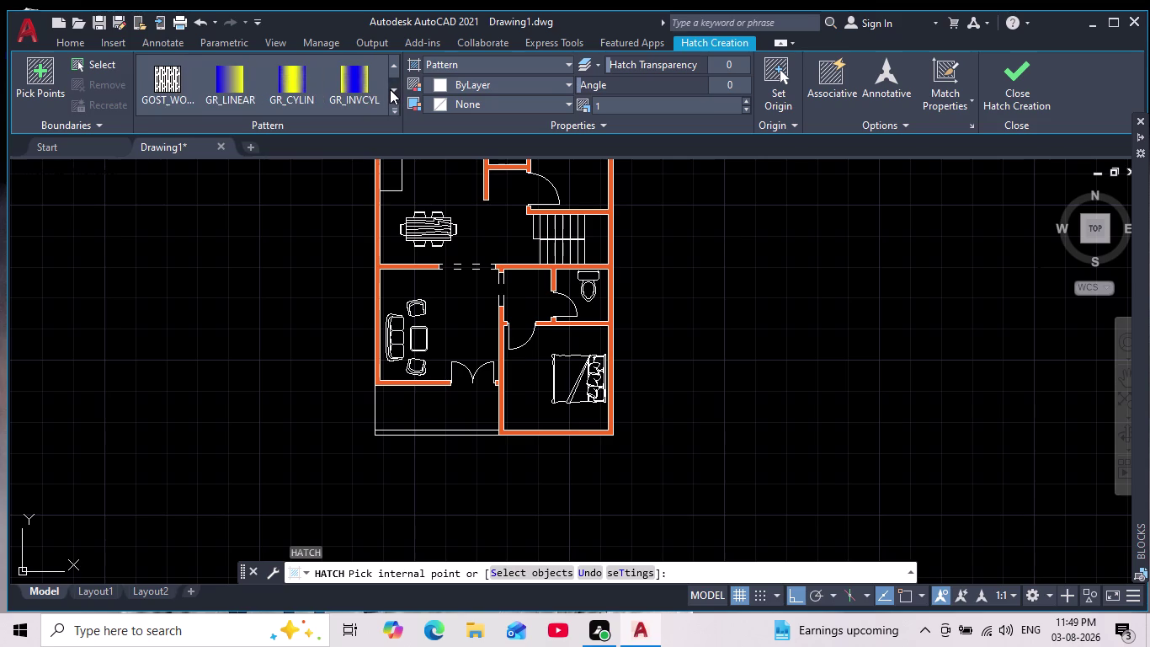
click(389, 90)
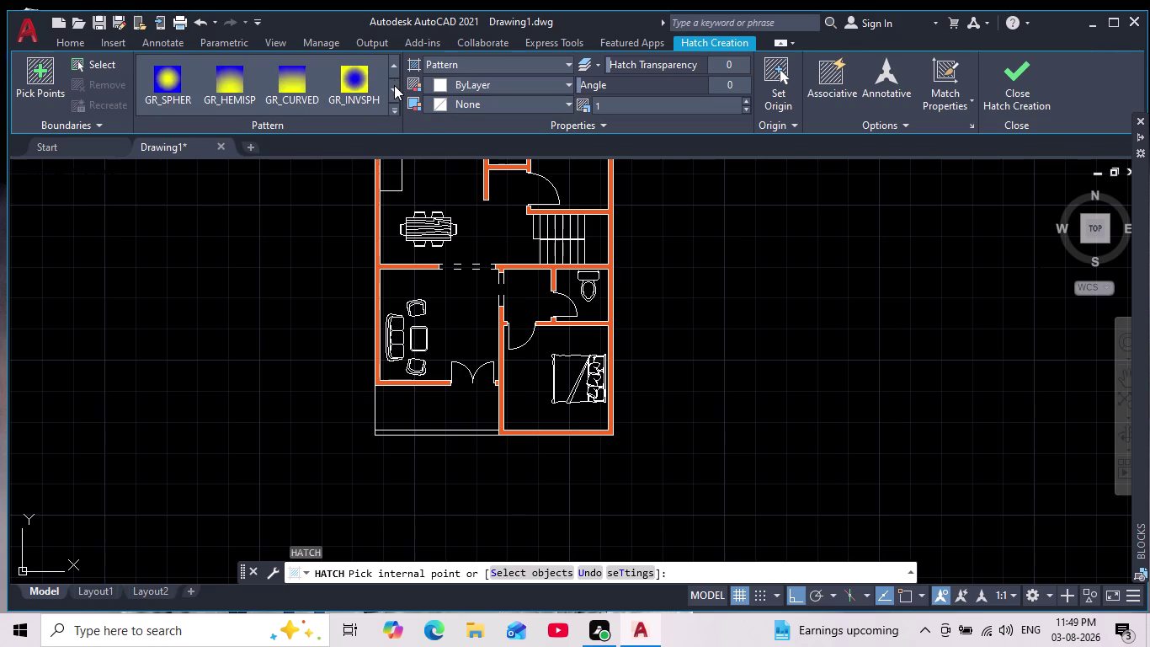
click(394, 85)
click(394, 85)
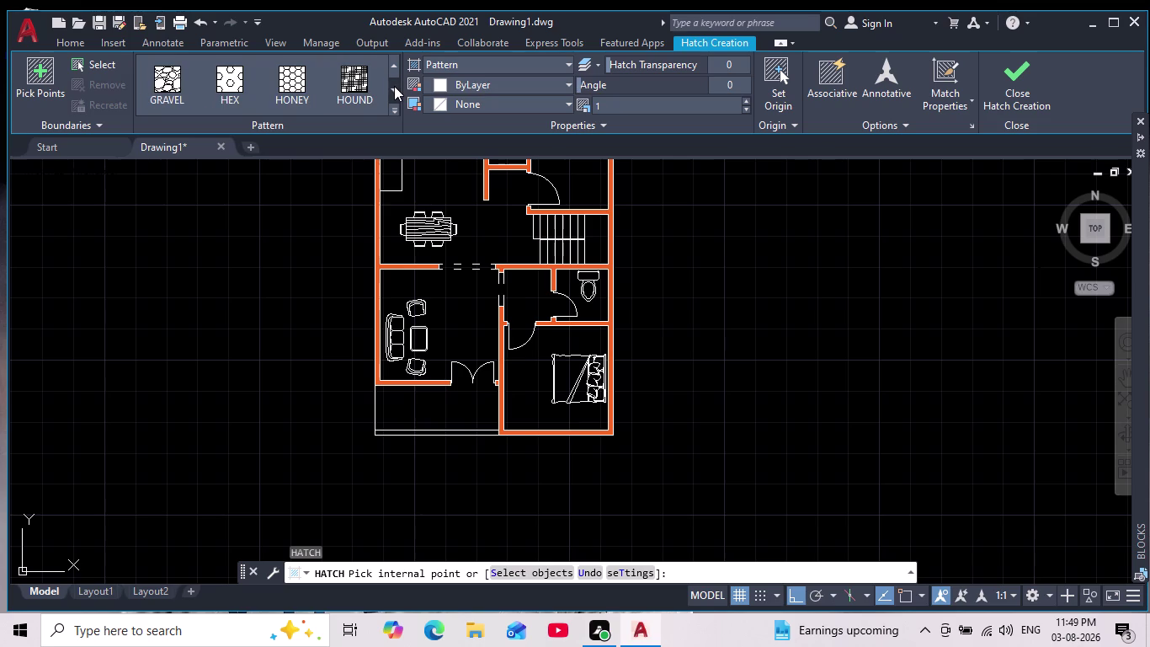
click(295, 77)
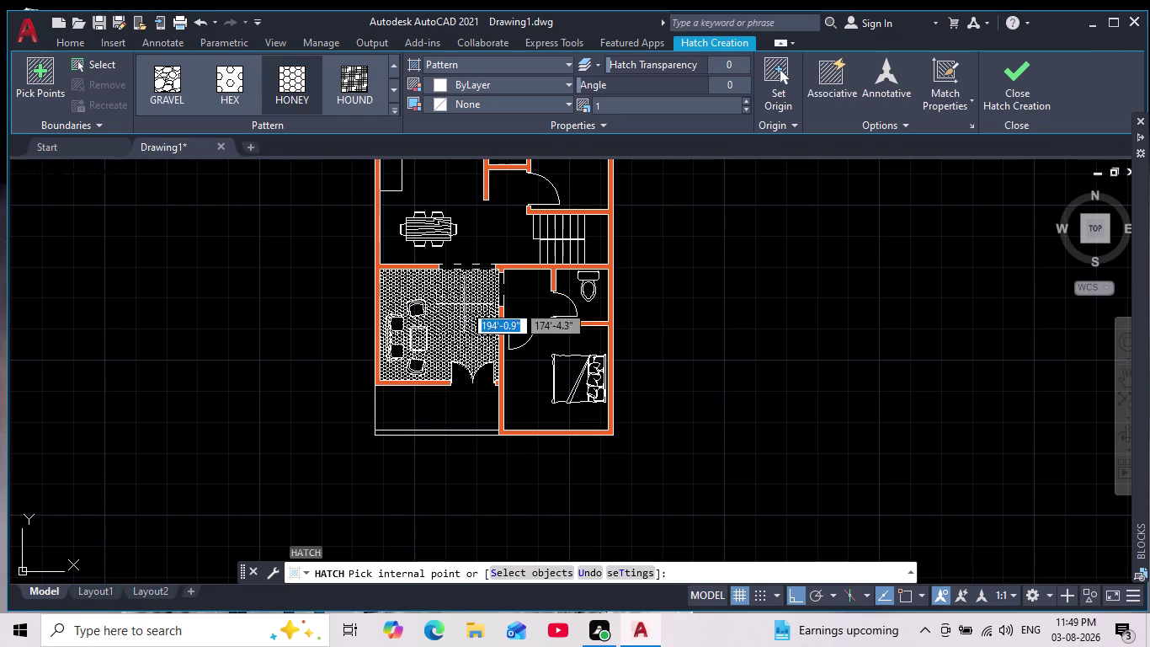
scroll(down, 3)
scroll(up, 3)
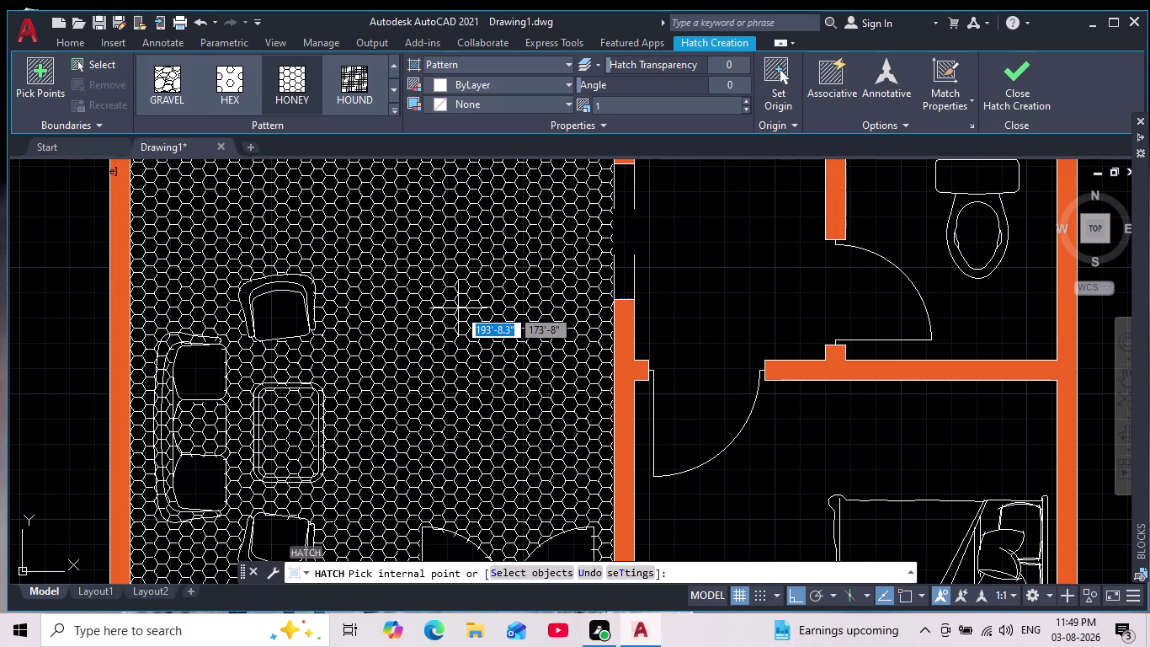
scroll(down, 3)
click(395, 87)
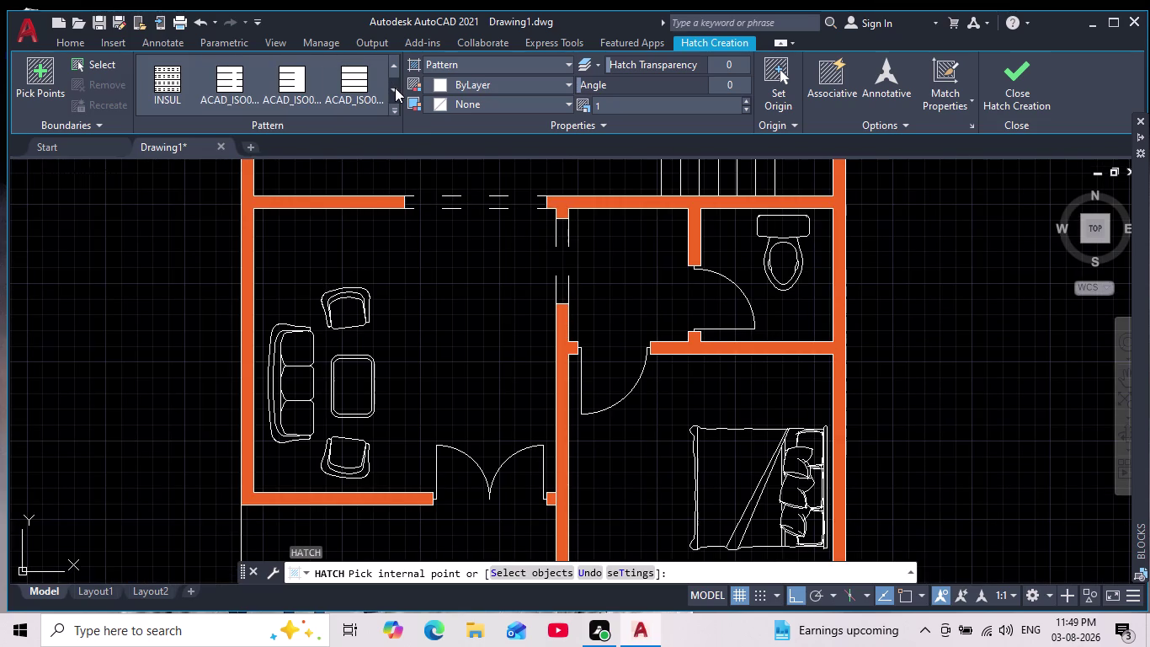
click(395, 90)
click(395, 91)
click(395, 91)
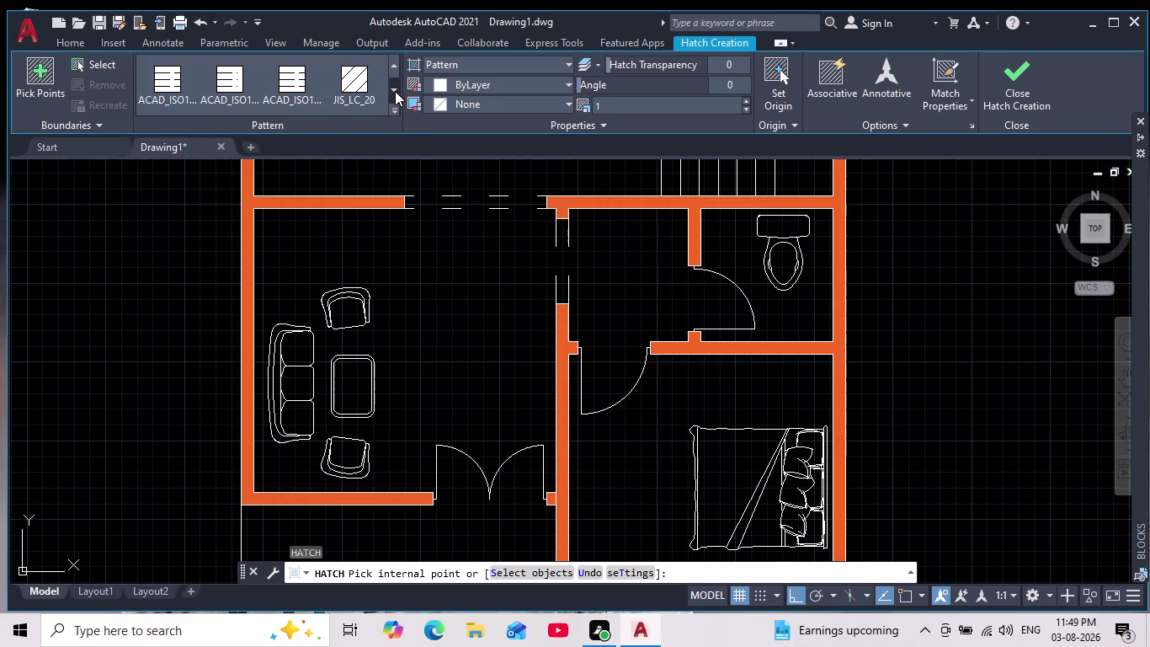
double_click(395, 91)
click(395, 91)
click(395, 91)
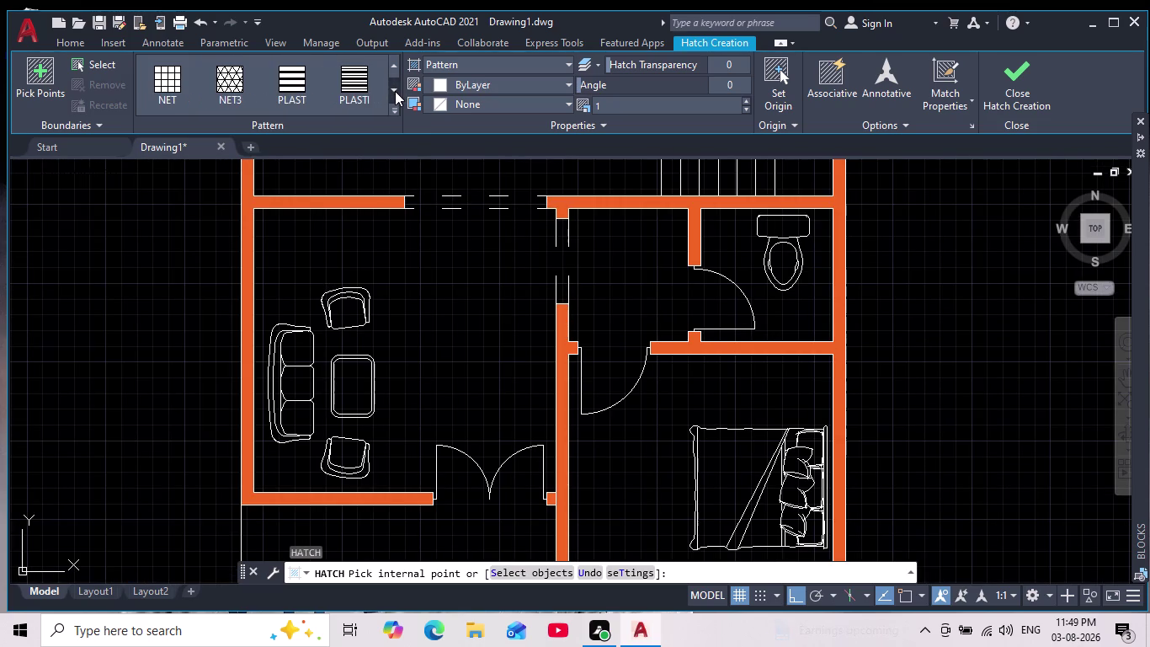
key(Escape)
scroll(down, 3)
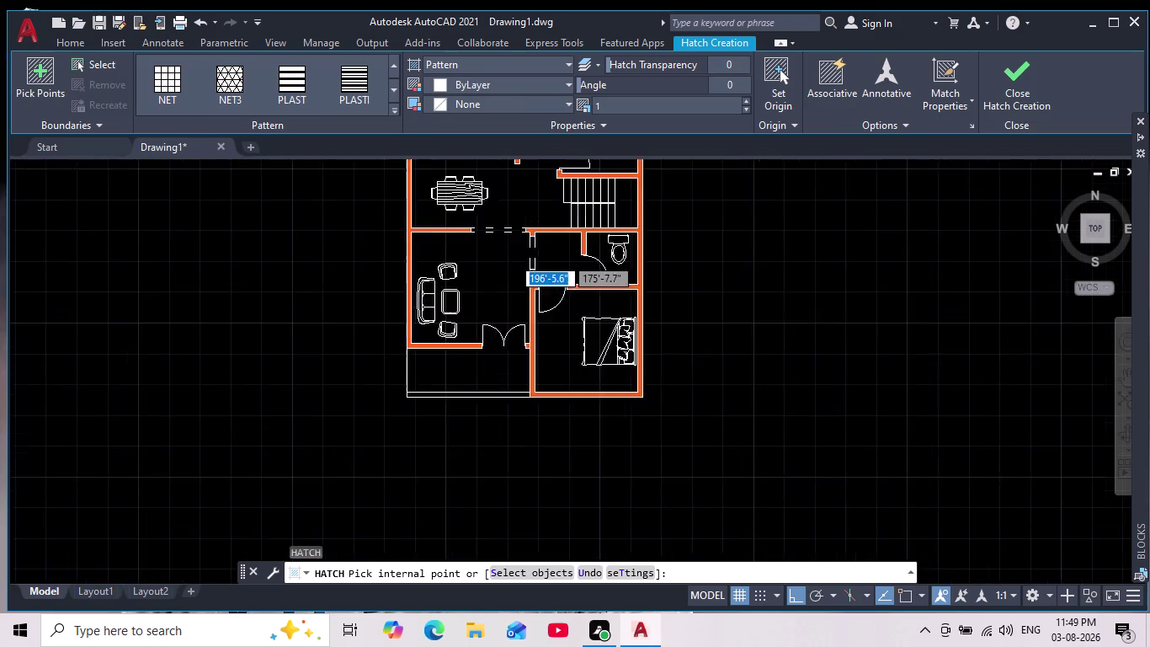
key(Escape)
key(Escape)
middle_drag(613, 311, 542, 369)
Draw a small square inside the narrow rectangle at the top-left wall corner.
scroll(down, 3)
scroll(up, 3)
scroll(up, 3)
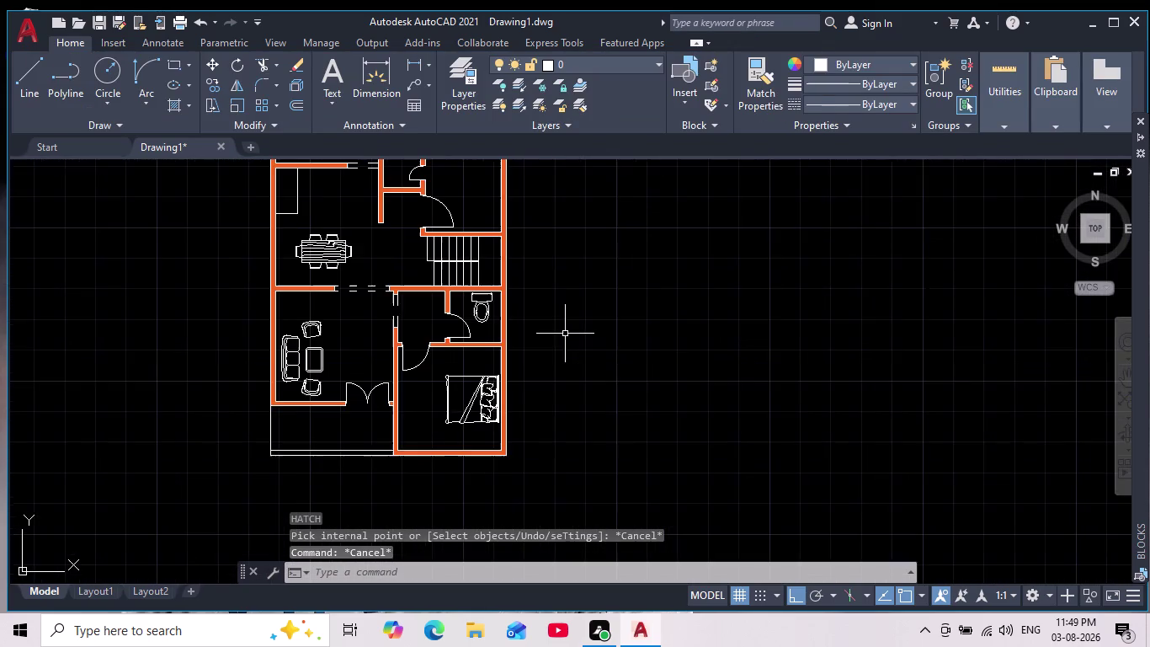
middle_drag(565, 335, 562, 375)
scroll(up, 3)
middle_drag(302, 238, 331, 279)
scroll(up, 3)
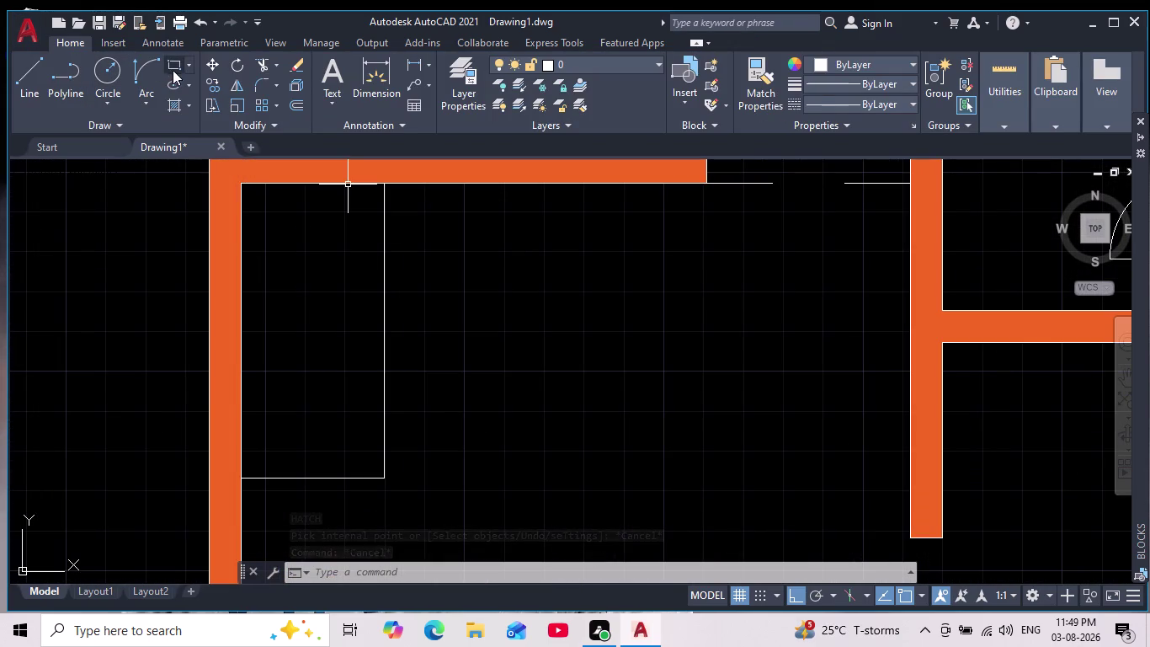
click(173, 66)
scroll(up, 3)
middle_drag(261, 220, 292, 243)
scroll(up, 3)
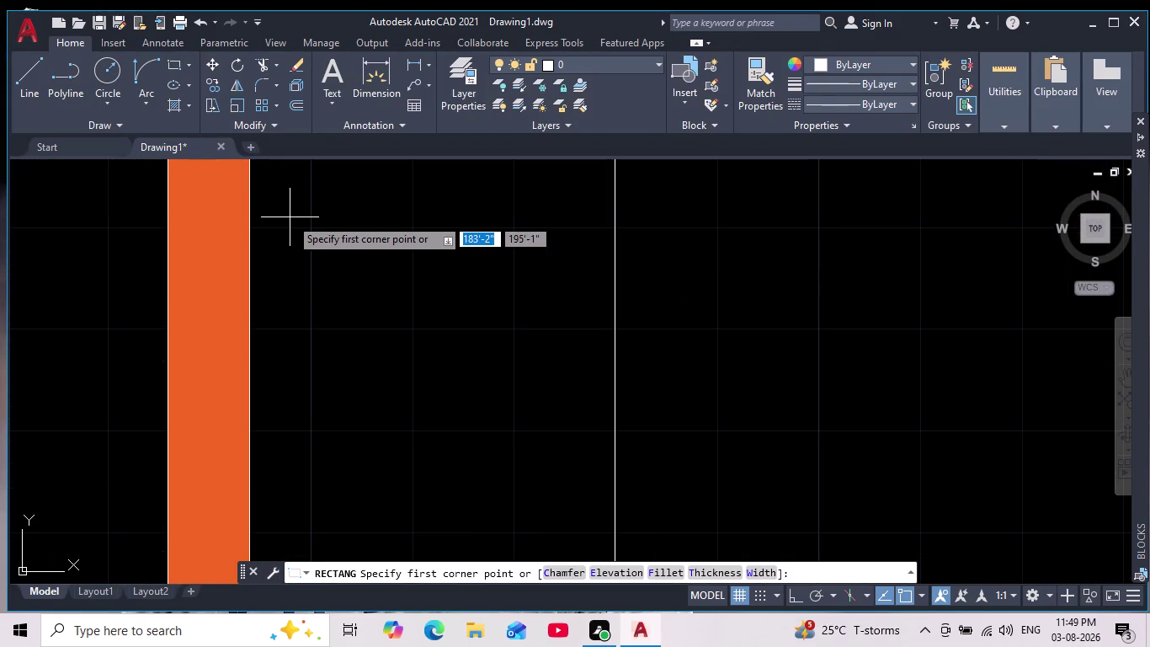
scroll(down, 3)
click(295, 220)
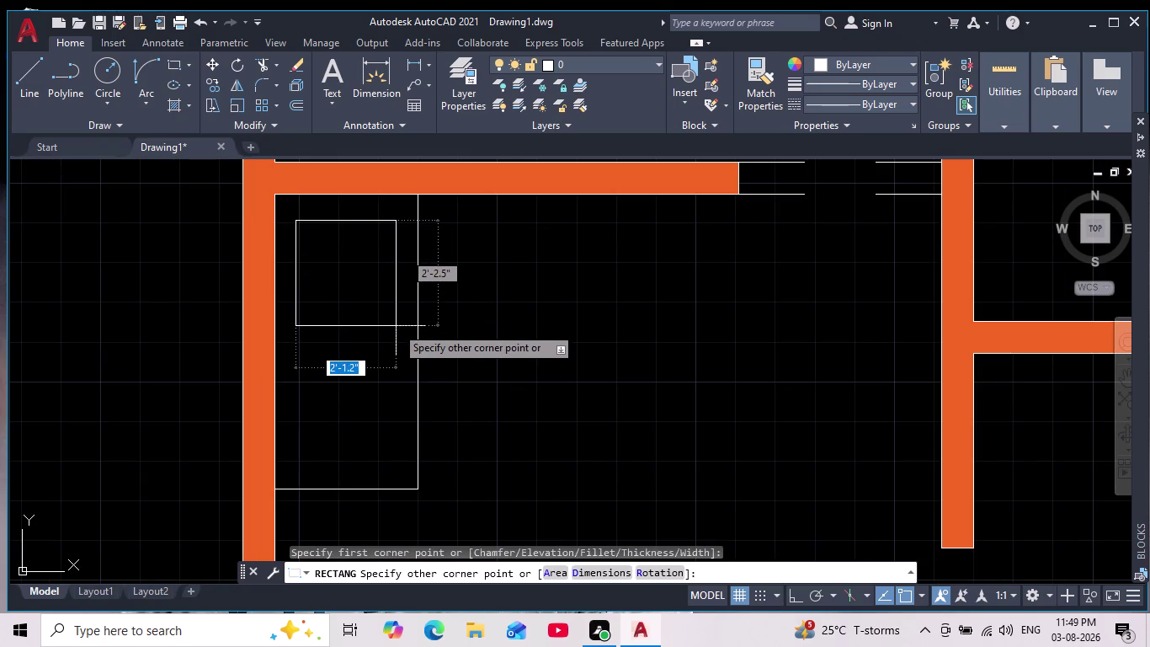
click(396, 328)
key(Escape)
Offset the square inward by 2 to create a concentric inner copy.
scroll(down, 3)
scroll(up, 3)
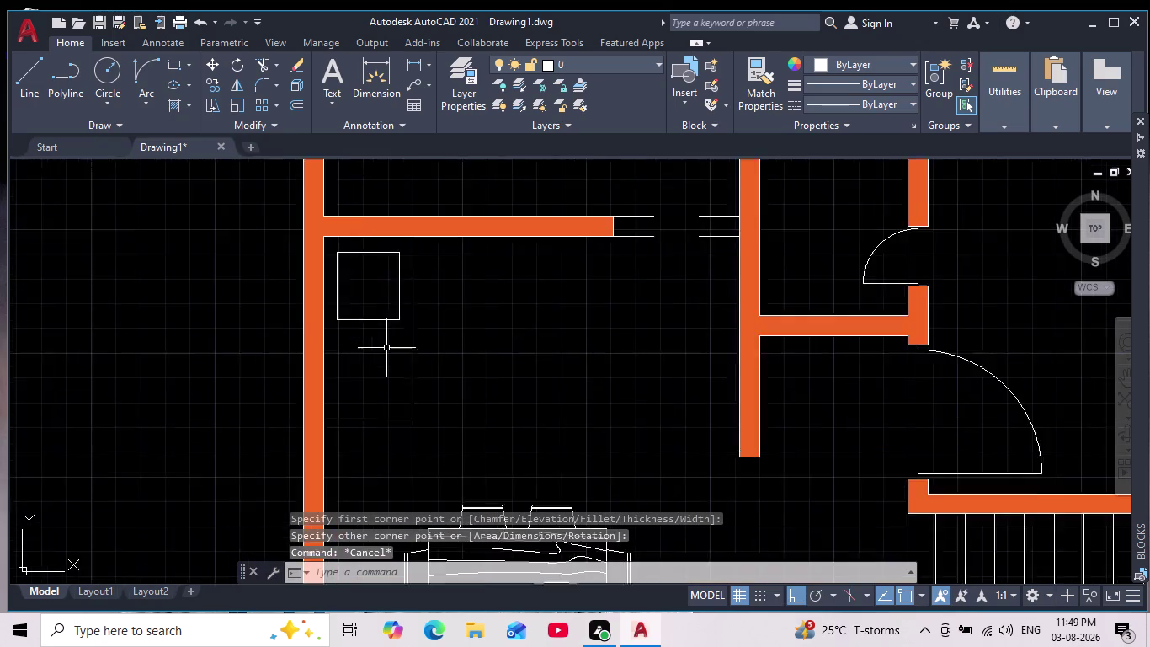
scroll(up, 3)
key(o)
key(Return)
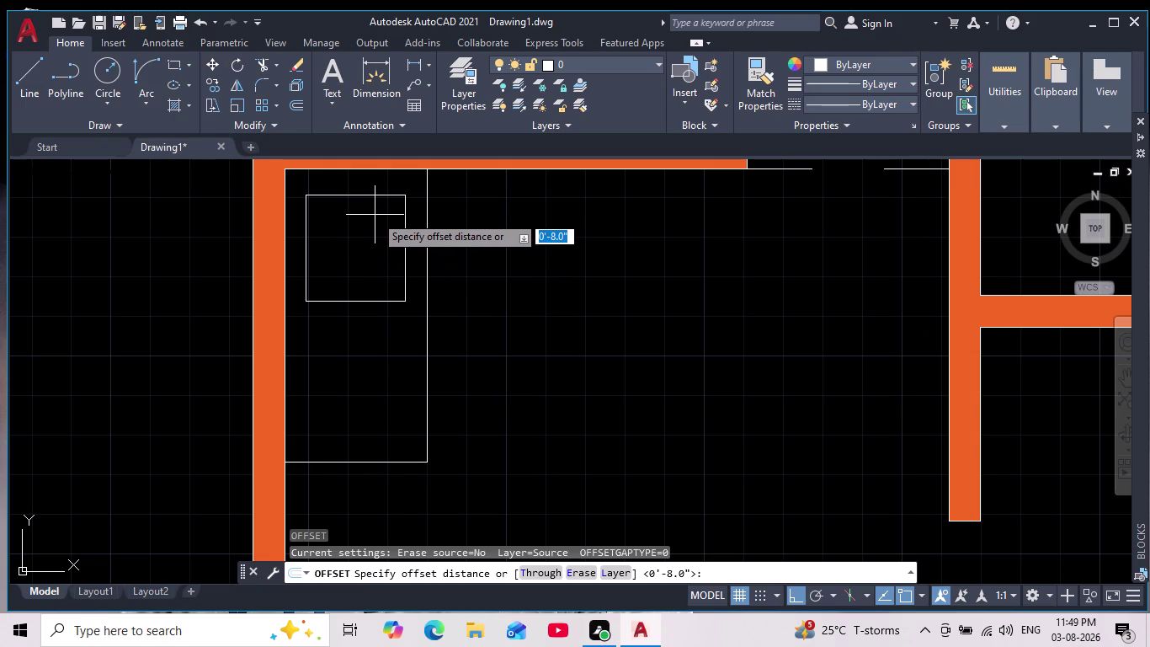
key(2)
key(Return)
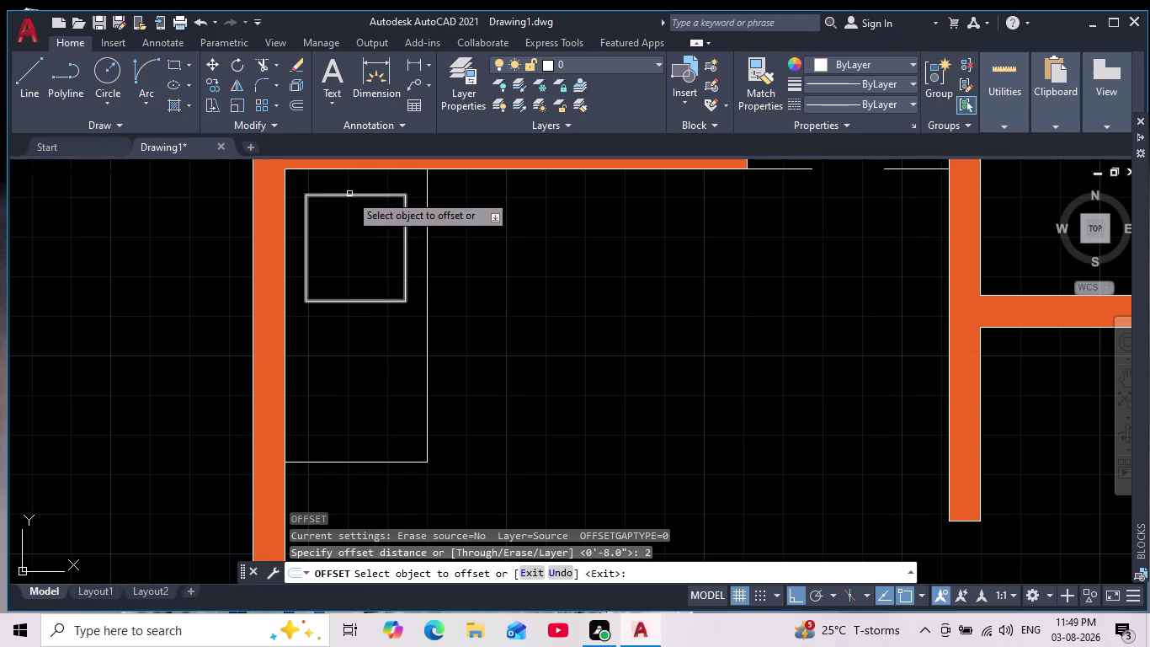
click(350, 193)
click(347, 231)
key(Escape)
key(Escape)
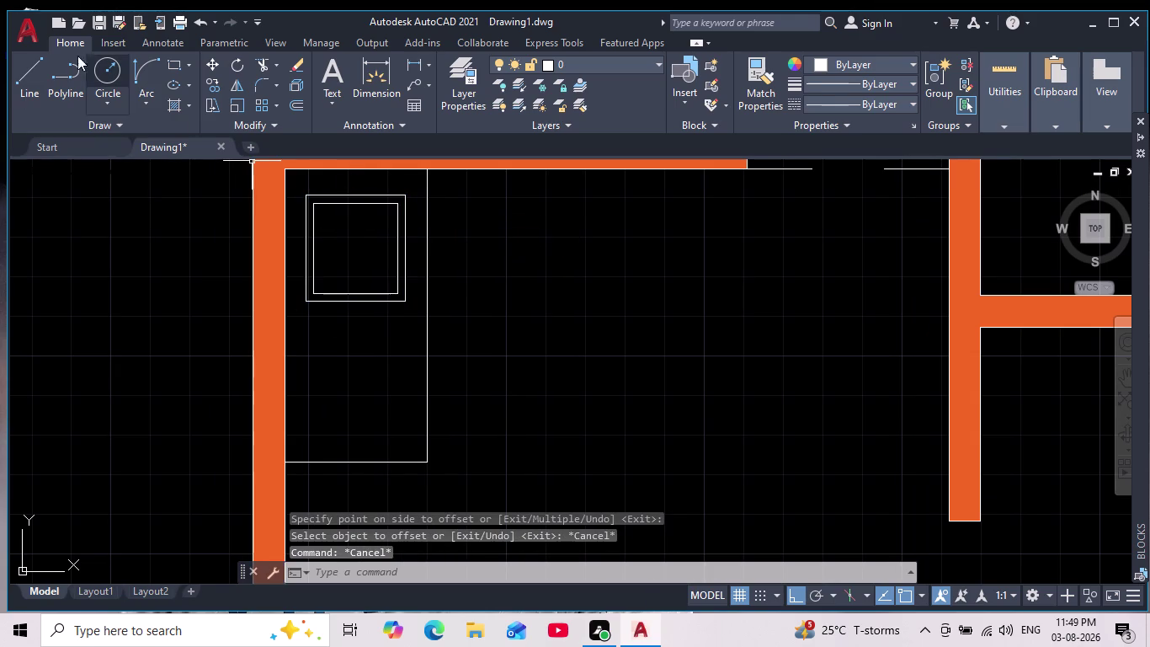
Draw two corner-to-corner diagonals across the inner square.
click(35, 67)
scroll(up, 3)
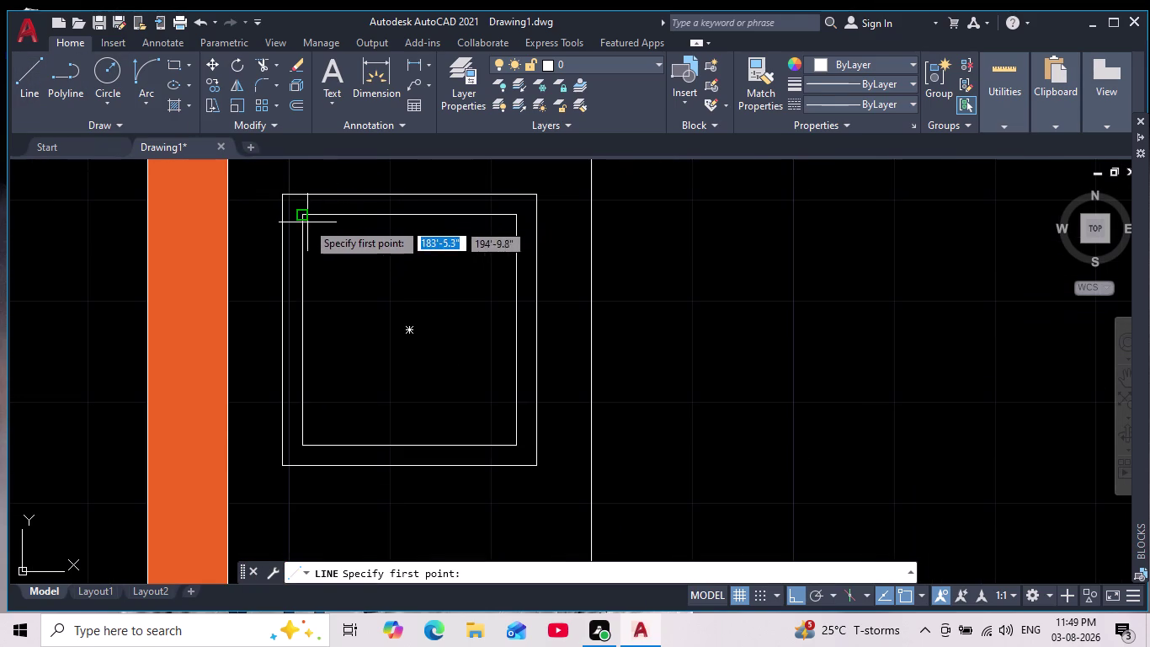
click(306, 218)
scroll(up, 3)
middle_drag(435, 354, 410, 332)
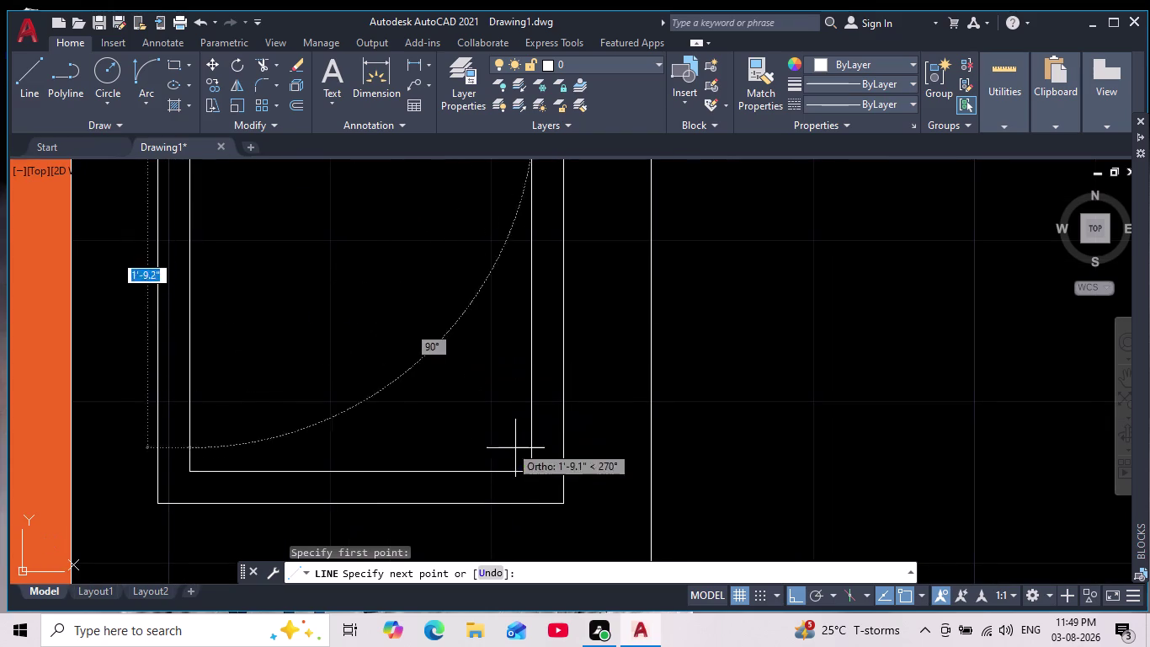
click(535, 465)
key(space)
scroll(down, 3)
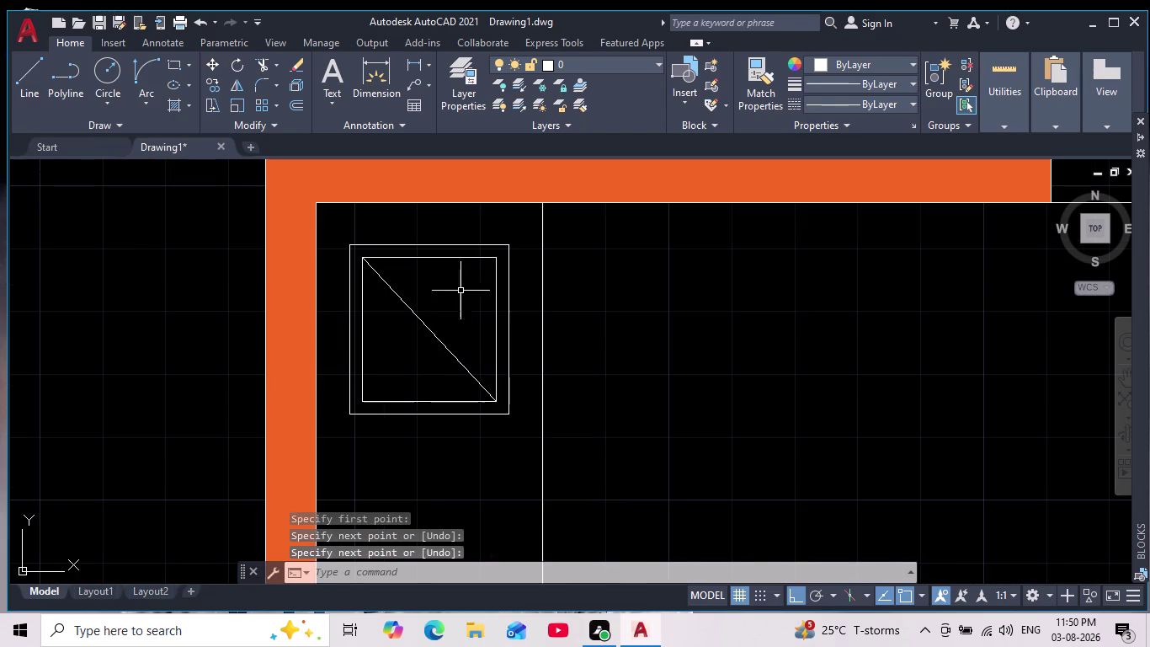
key(space)
click(491, 255)
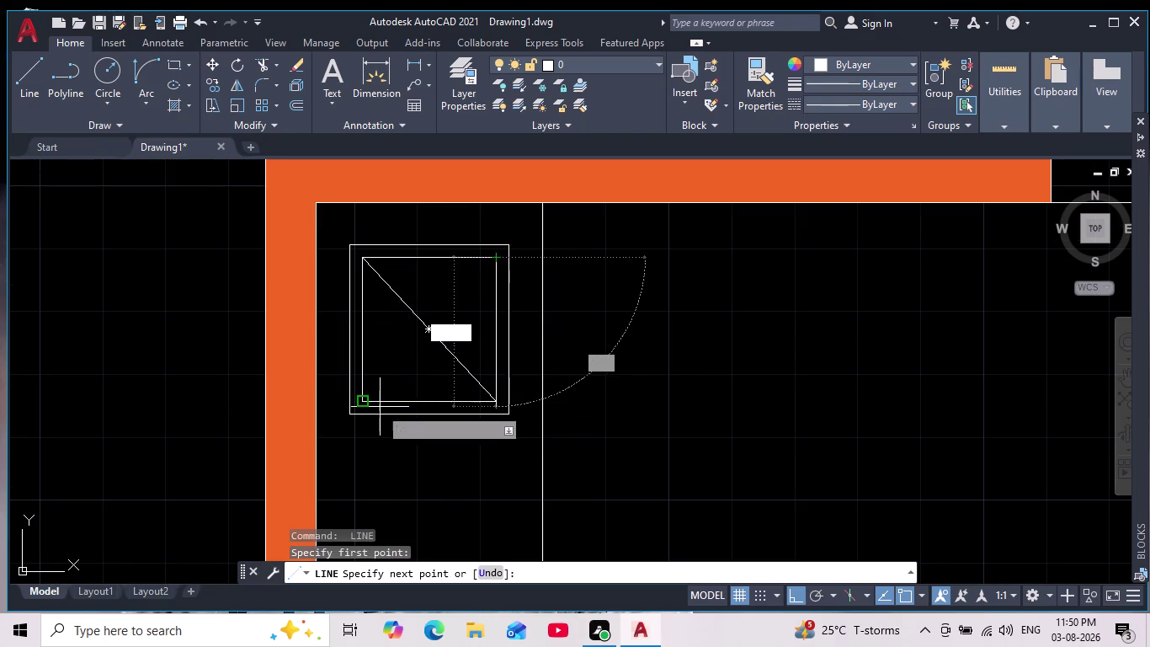
click(371, 404)
key(space)
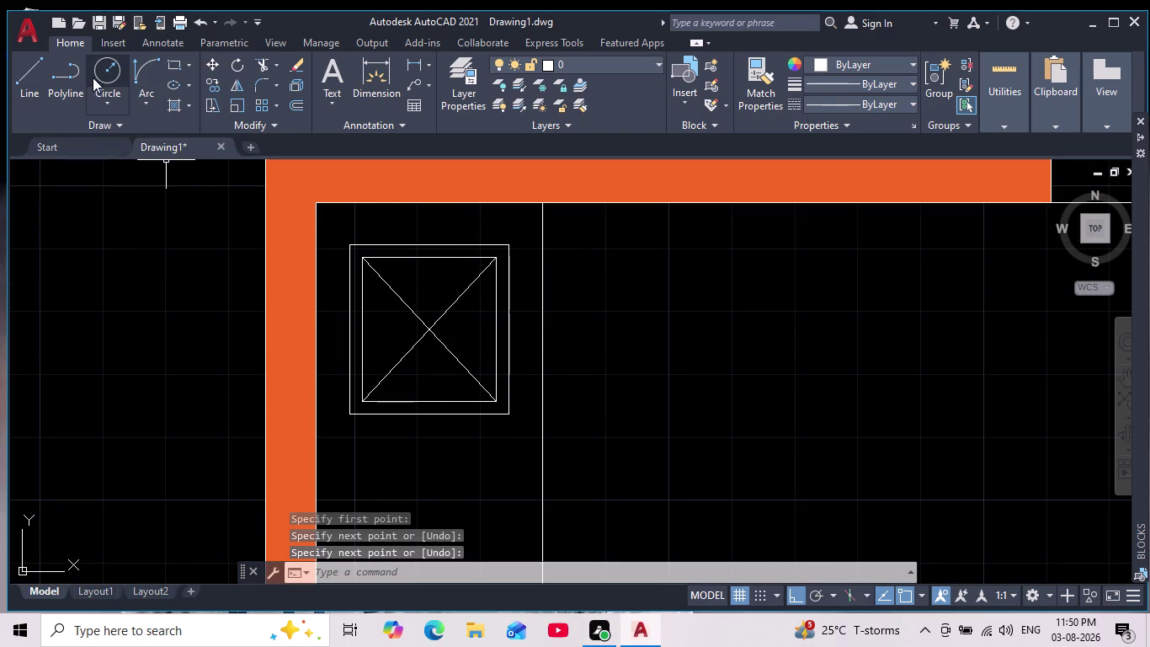
Draw a small circle centred where the diagonals cross.
click(117, 72)
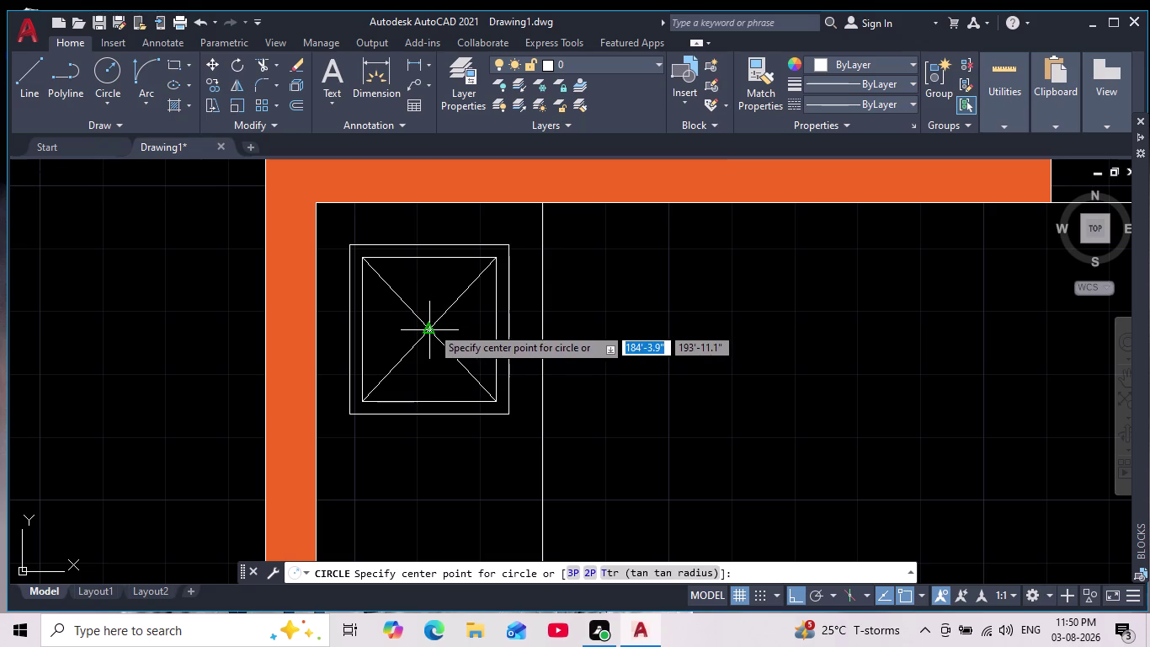
click(431, 326)
click(441, 327)
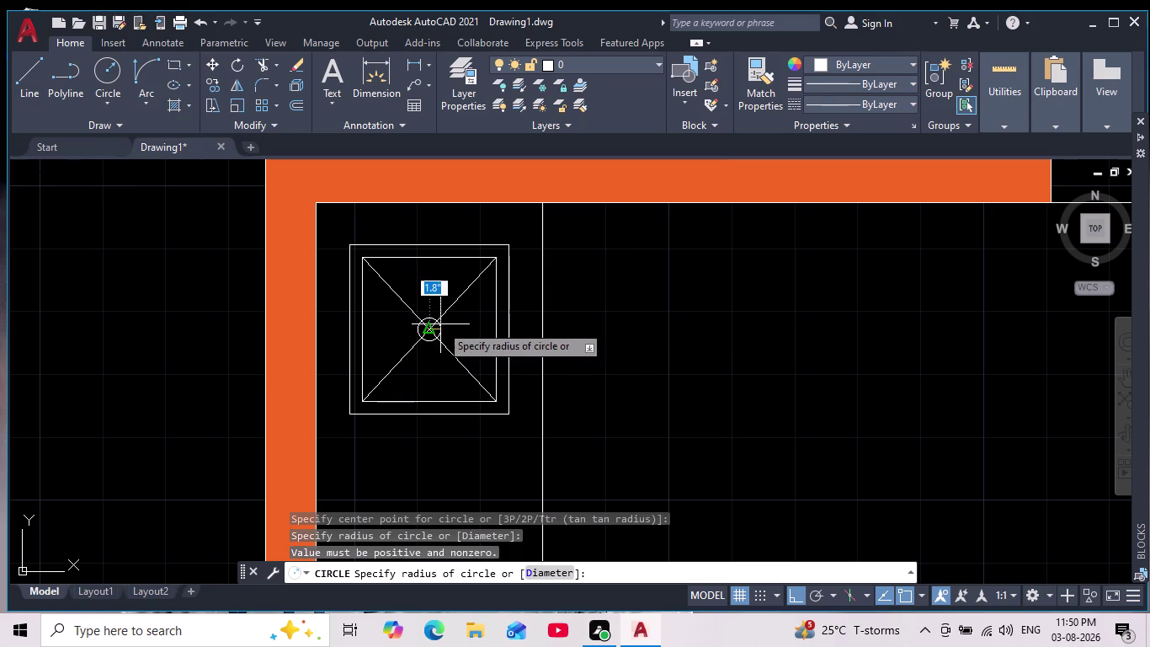
key(Escape)
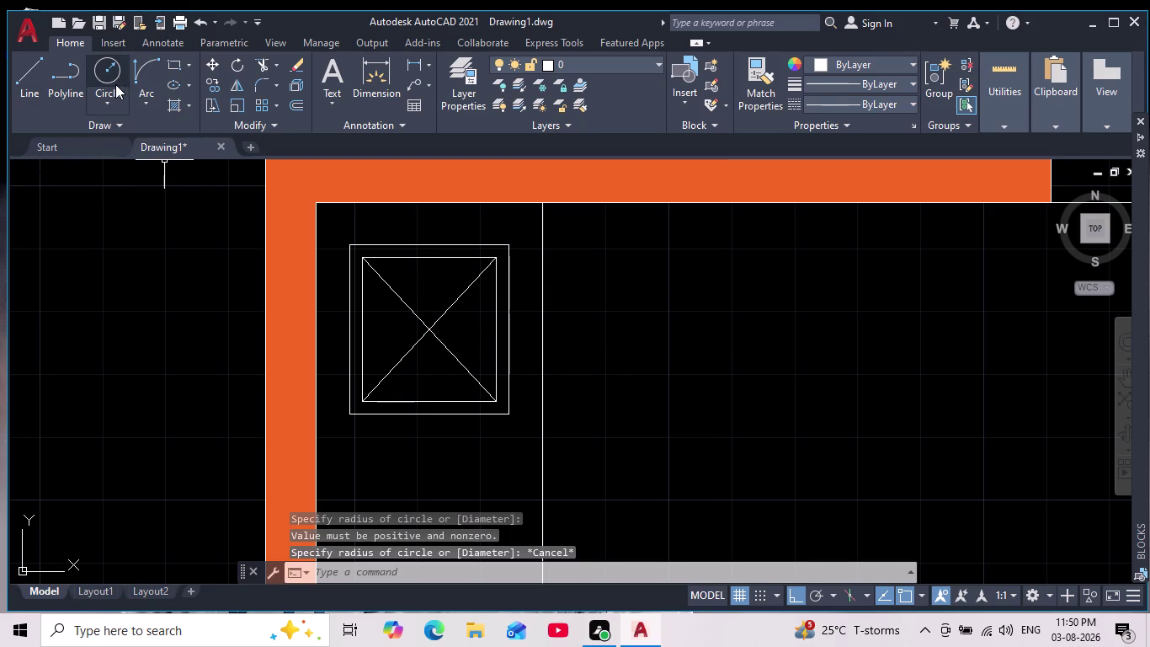
click(110, 71)
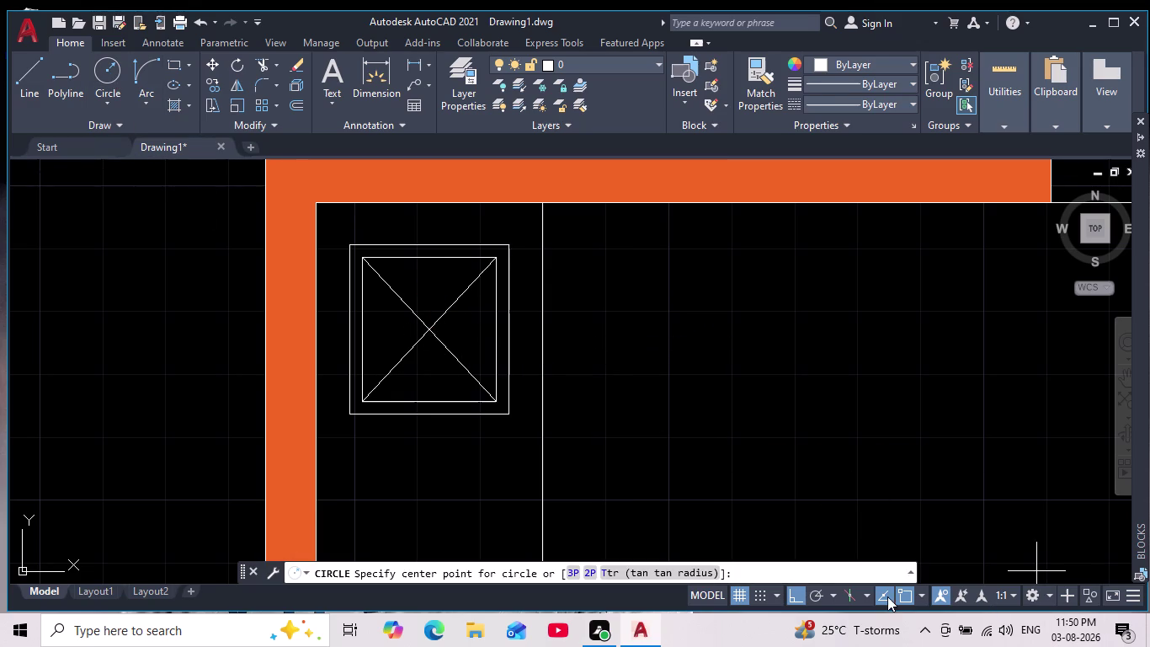
click(903, 593)
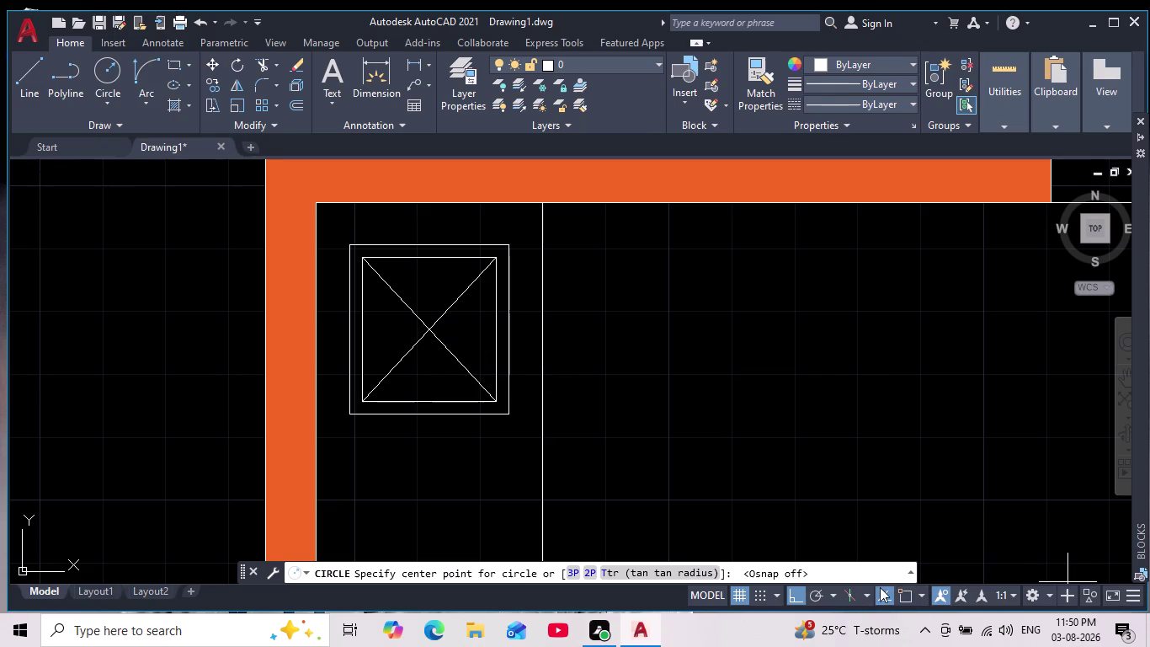
click(904, 591)
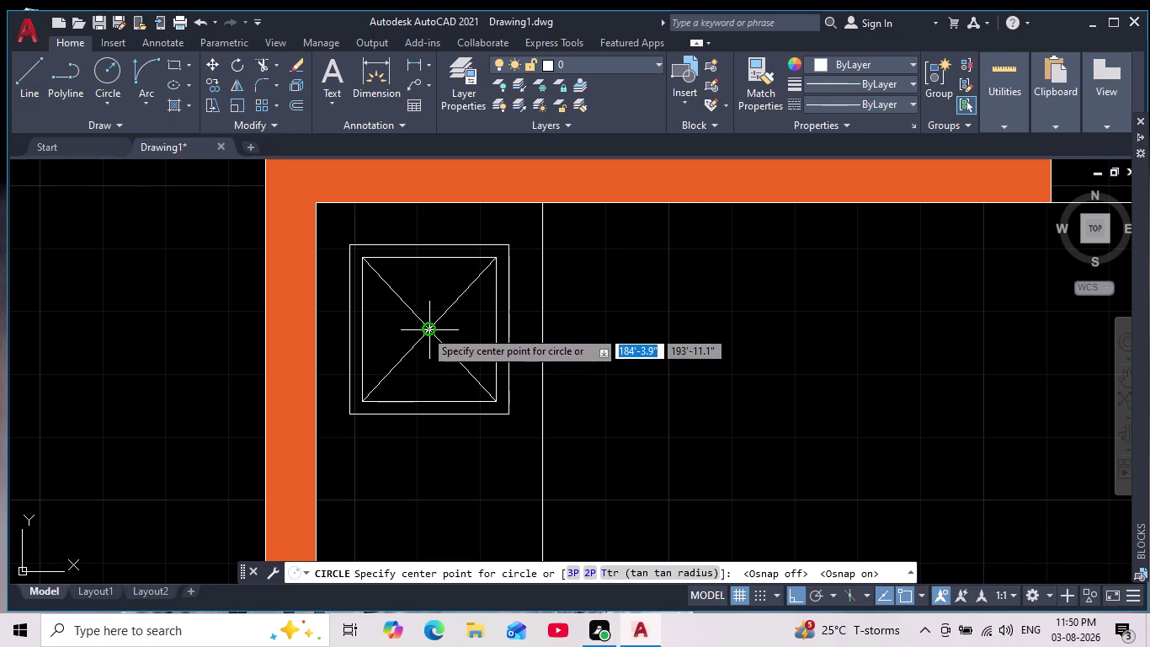
click(429, 328)
click(901, 592)
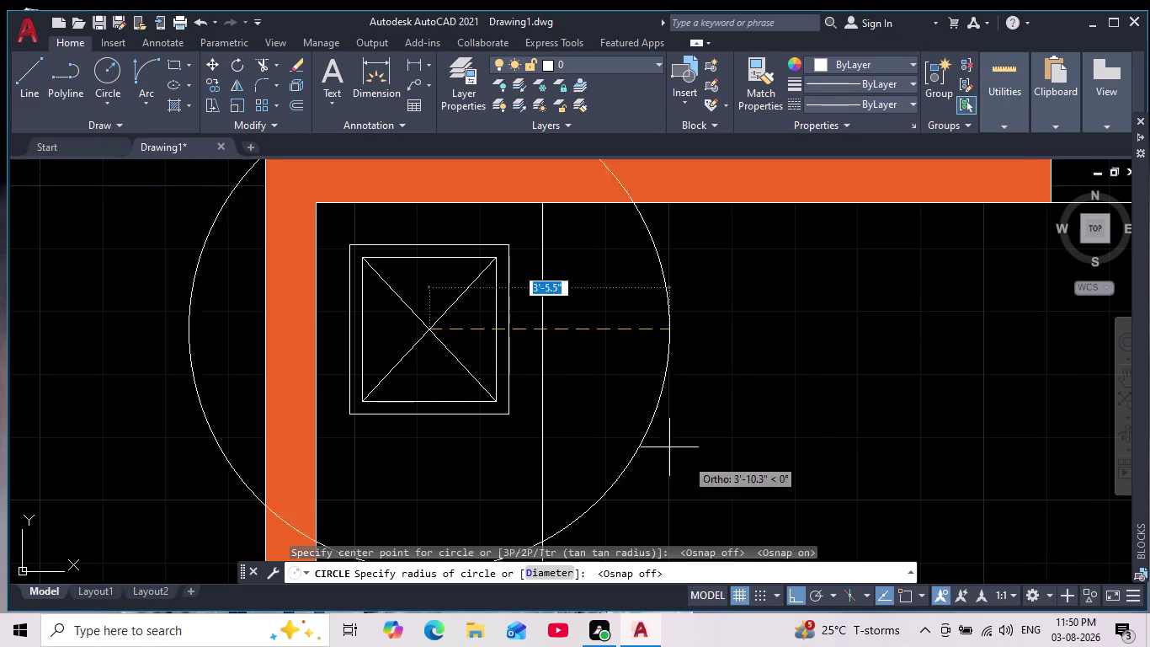
click(436, 344)
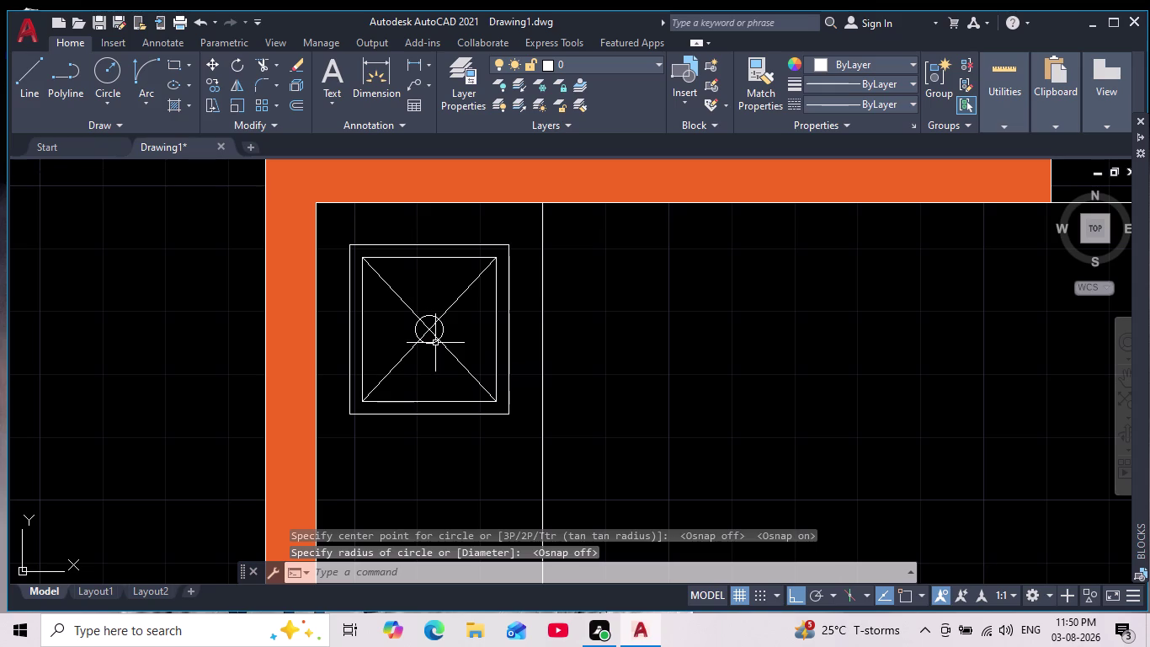
key(Escape)
key(Escape)
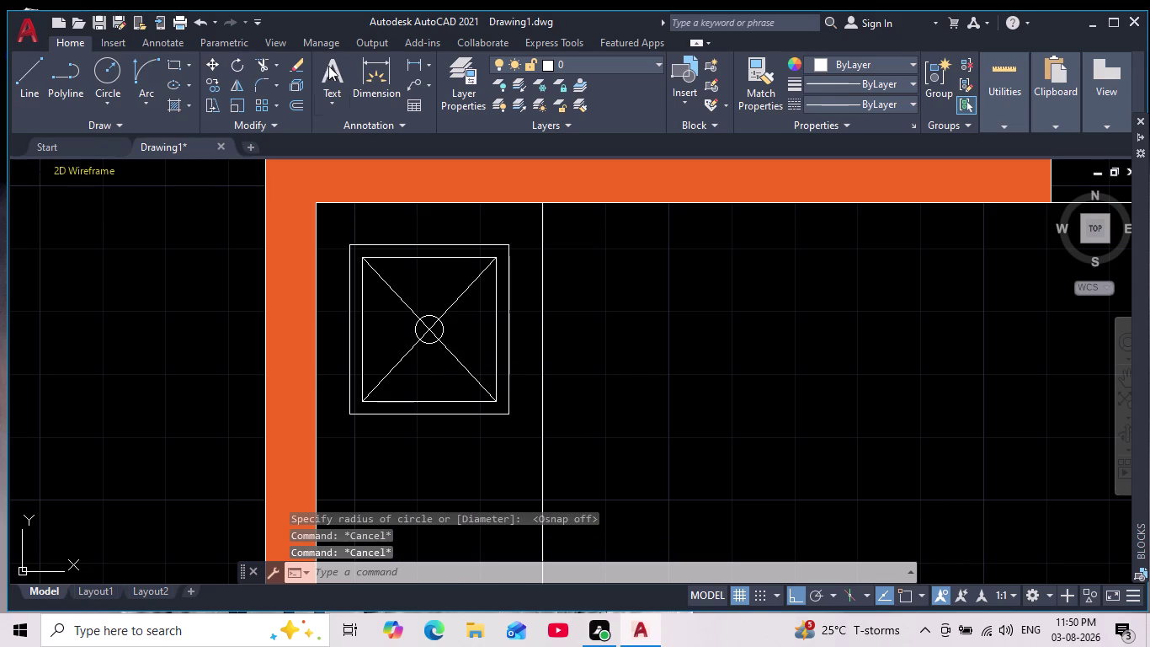
Trim the diagonal segments inside the circle and return to the floor plan view.
click(261, 65)
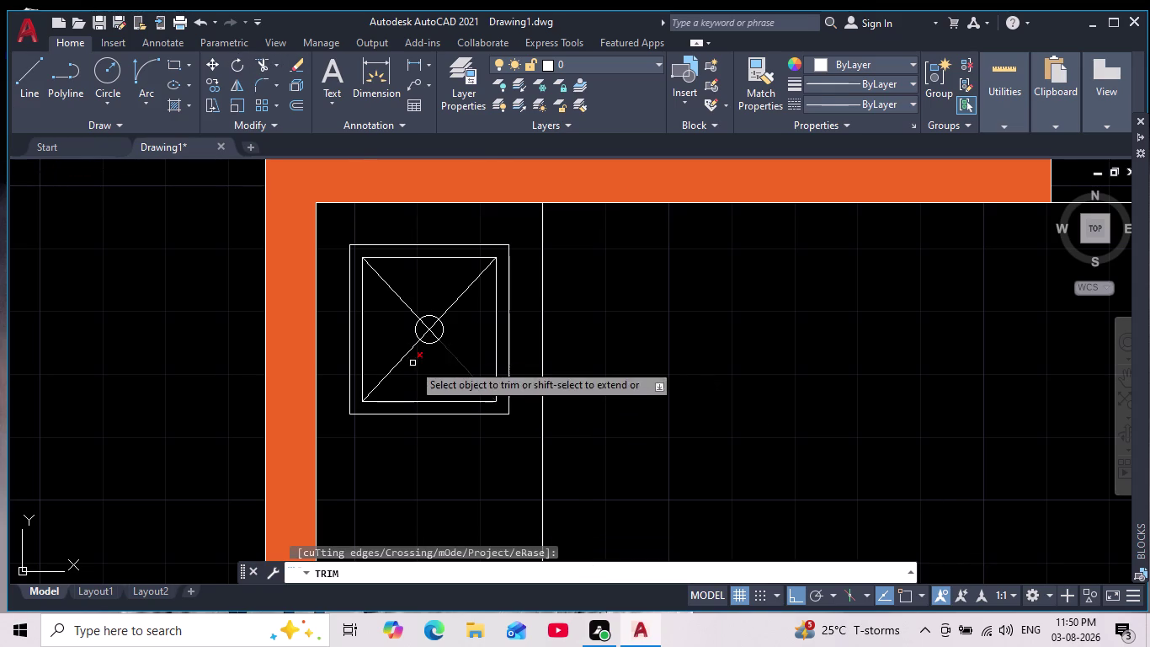
scroll(up, 3)
middle_drag(456, 256, 418, 378)
scroll(down, 3)
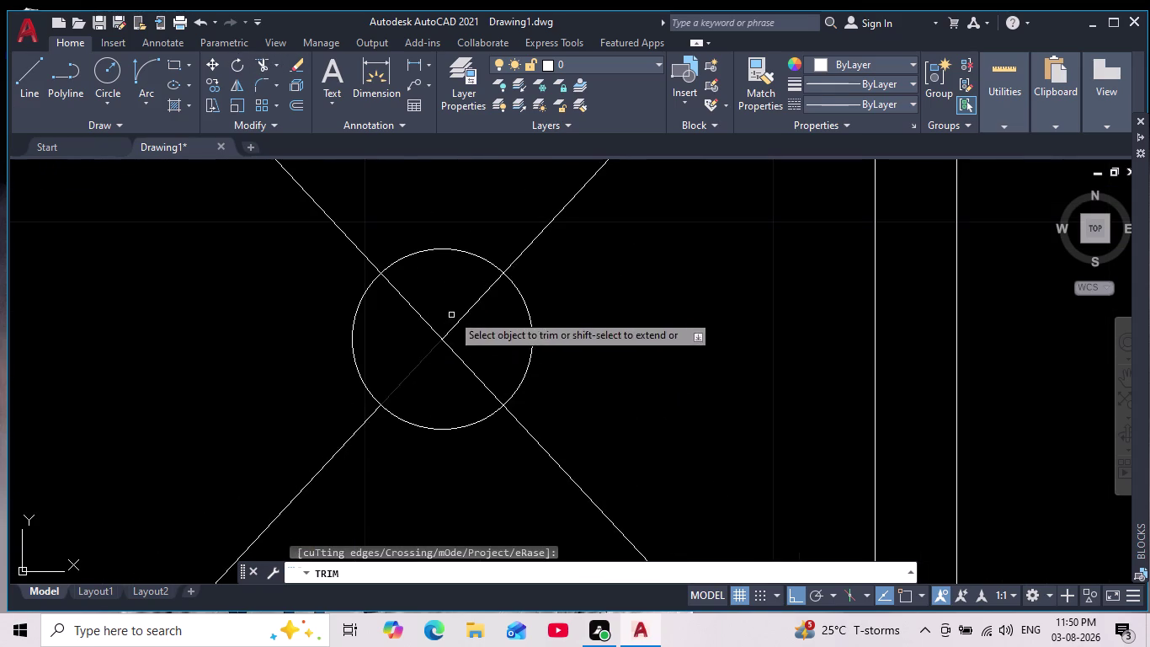
drag(453, 308, 446, 297)
key(Escape)
key(Escape)
key(Escape)
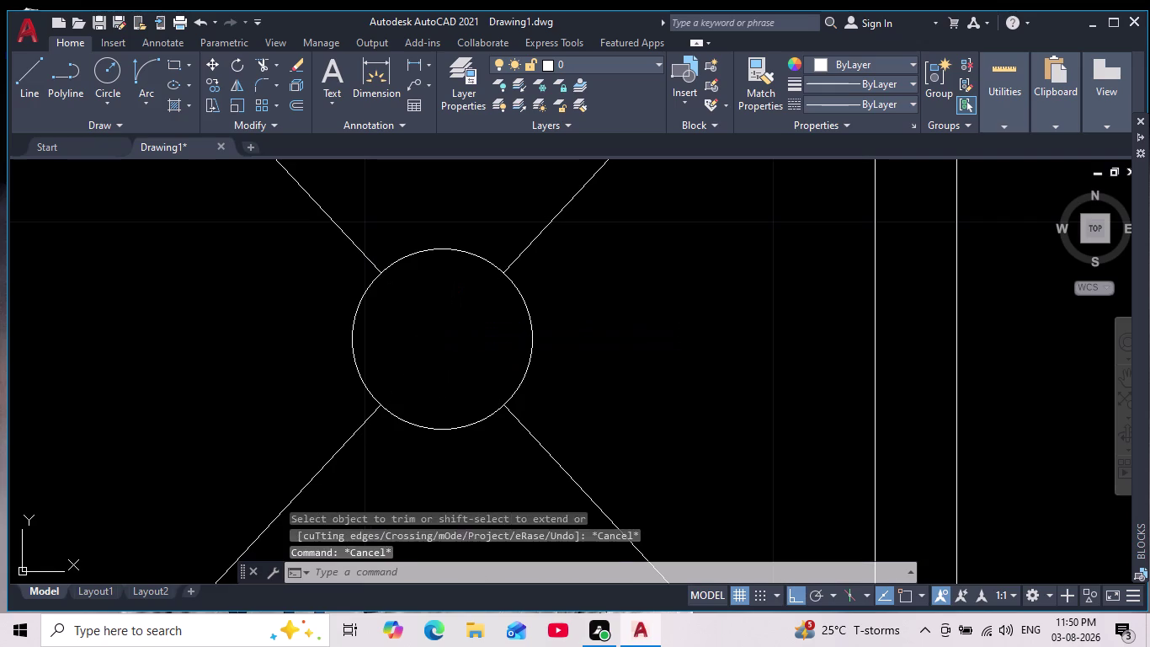
key(Escape)
key(Escape)
key(Escape)
scroll(down, 3)
middle_drag(567, 375, 487, 366)
scroll(down, 3)
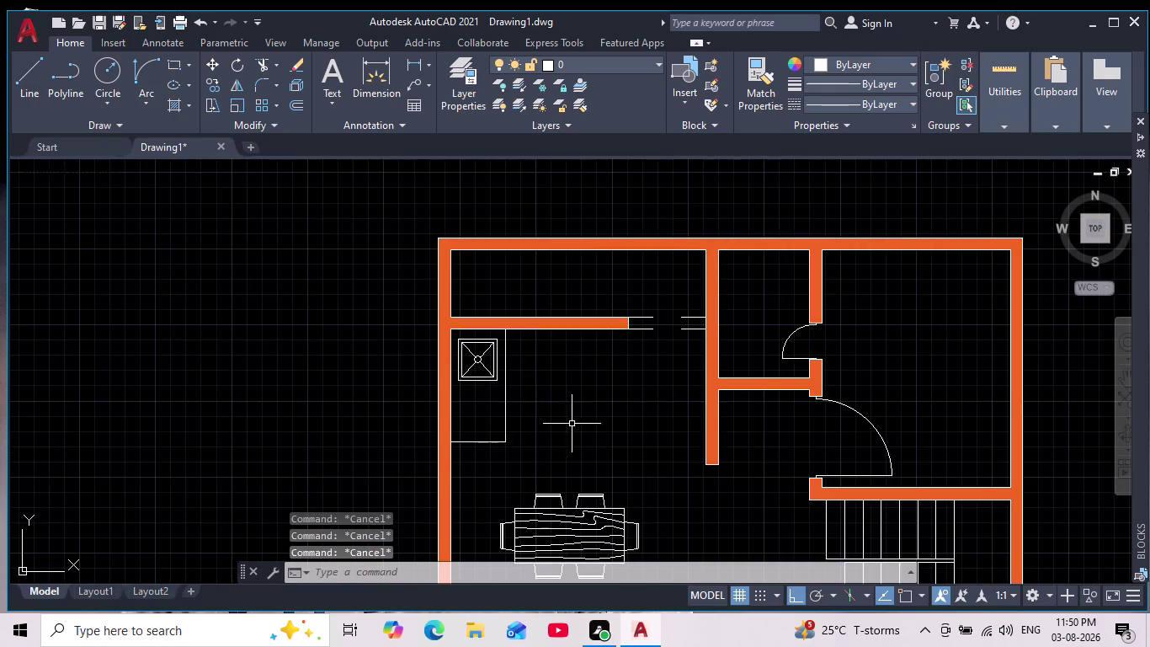
Open the existing 1BHK drawing.
middle_drag(572, 424, 472, 348)
scroll(down, 3)
scroll(up, 3)
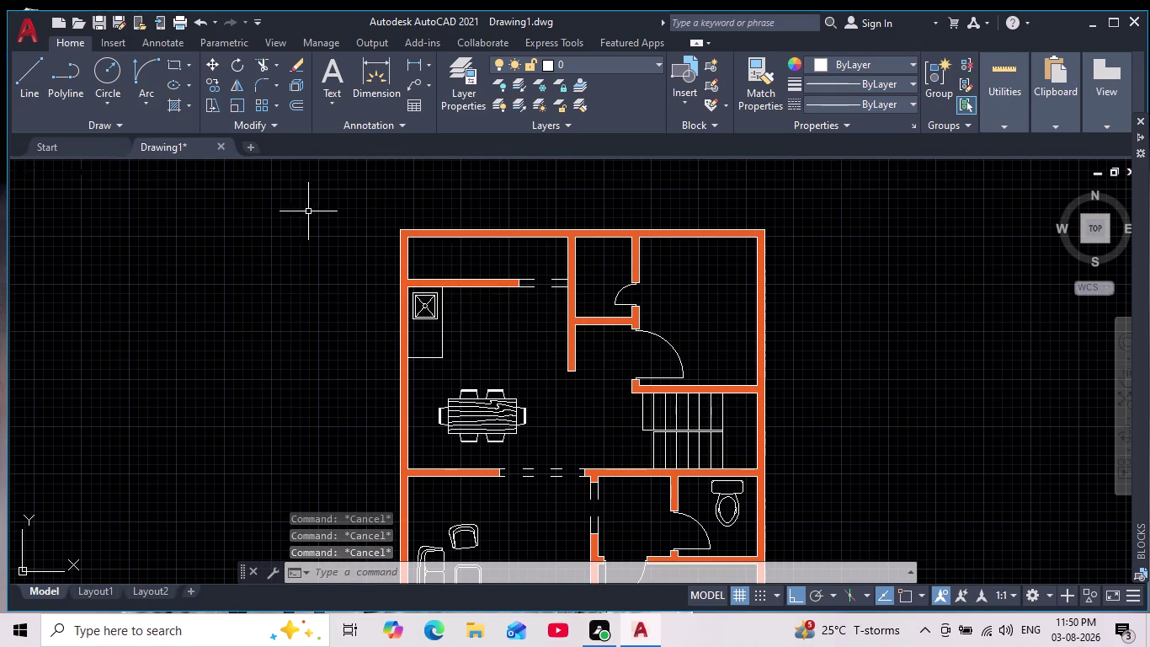
click(33, 33)
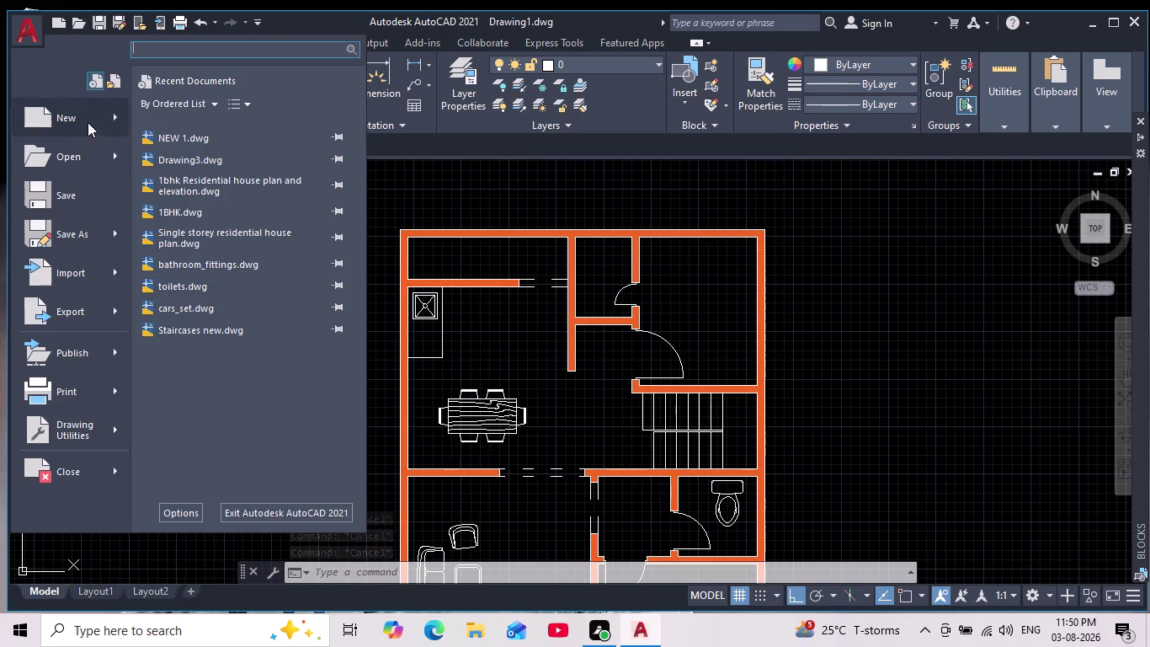
click(115, 157)
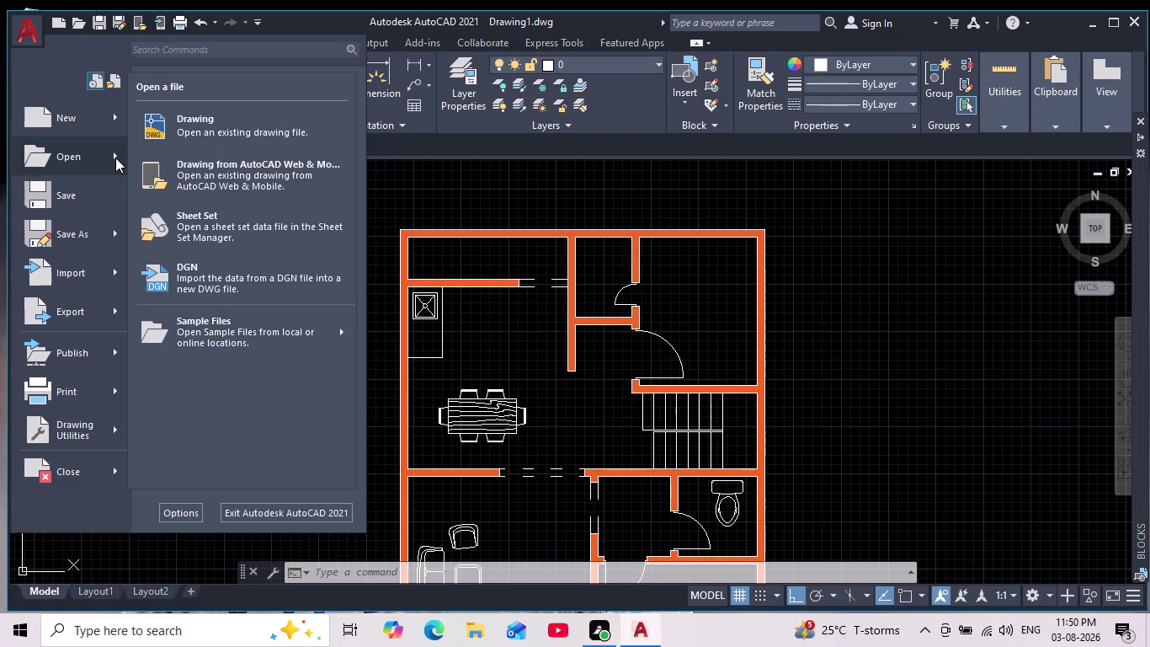
click(250, 138)
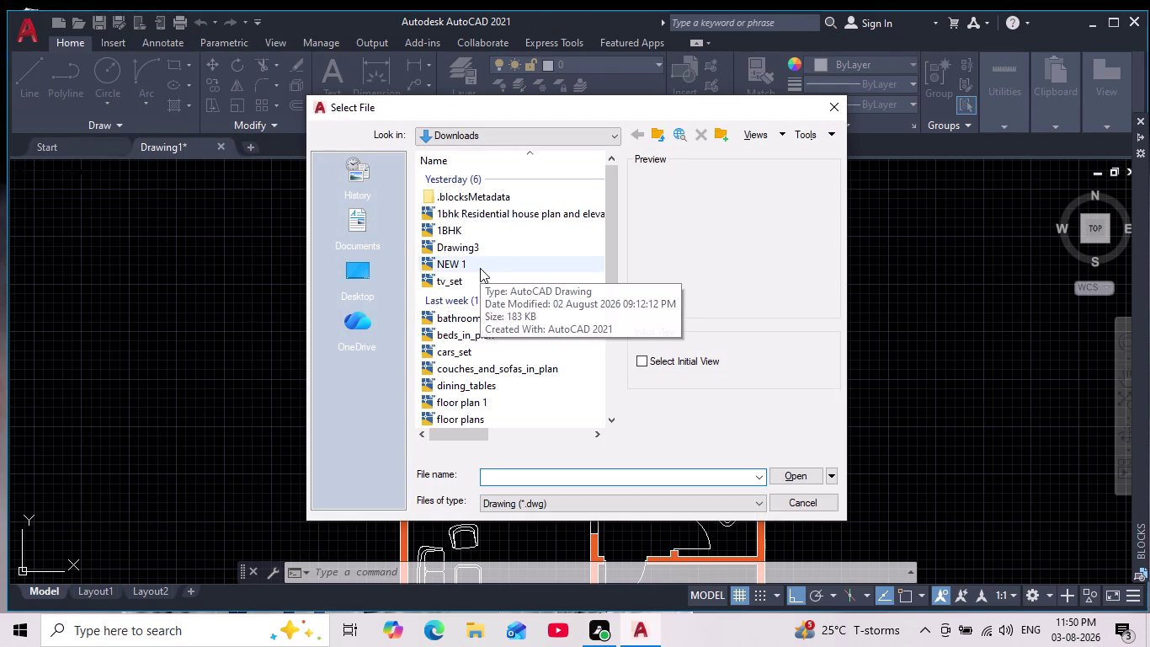
double_click(463, 228)
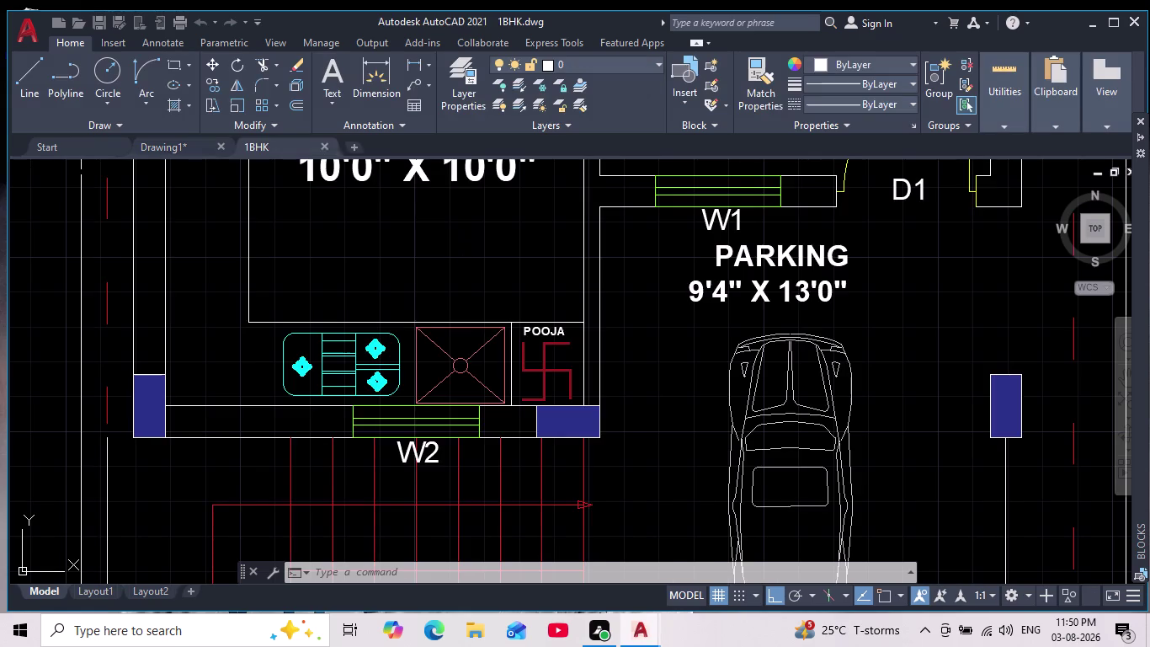
Copy the kitchen stove to the clipboard and switch back to the house plan.
scroll(down, 3)
middle_drag(467, 261, 481, 318)
scroll(down, 3)
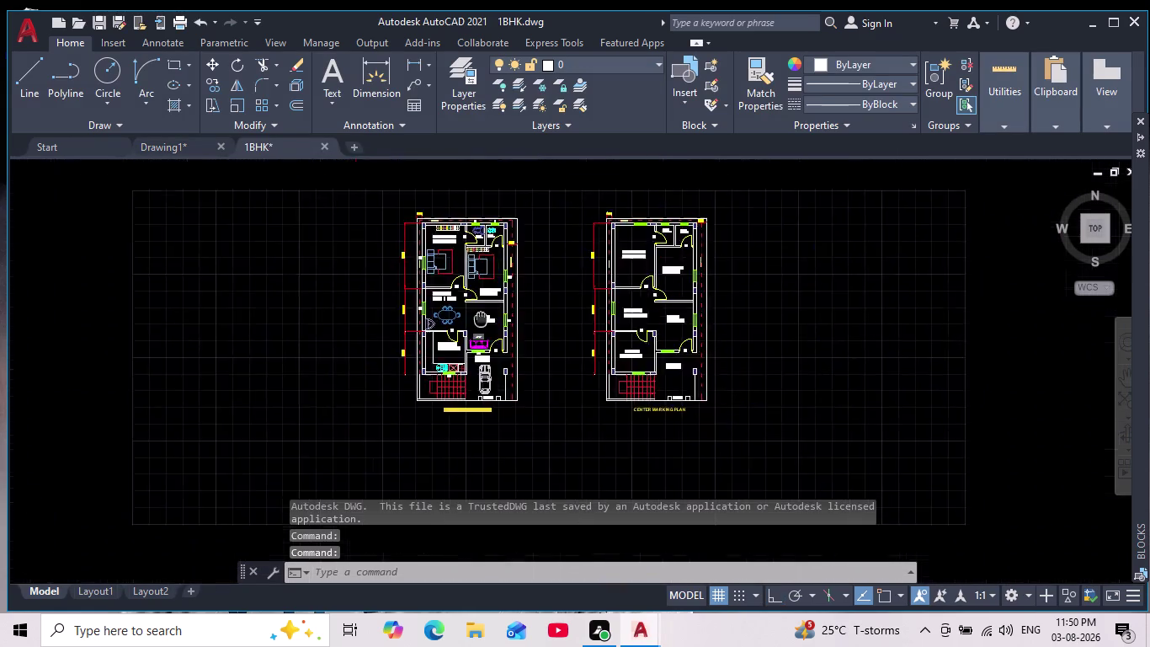
middle_drag(480, 319, 482, 320)
scroll(down, 3)
scroll(up, 3)
scroll(up, 3)
middle_drag(387, 456, 387, 456)
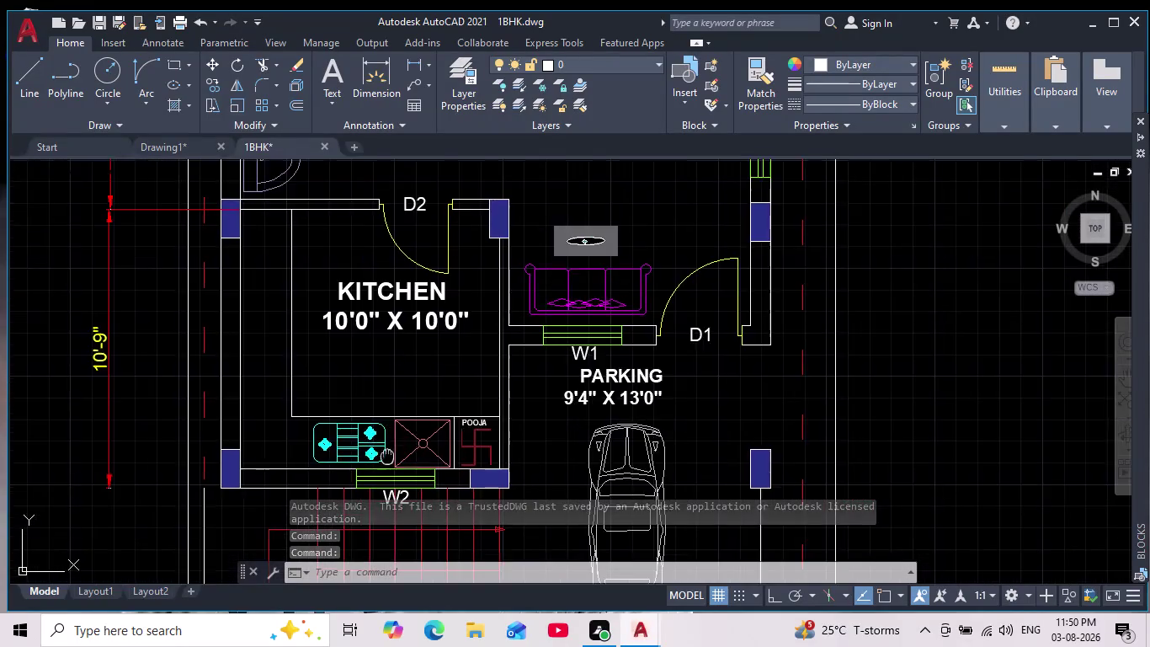
middle_drag(387, 455, 416, 375)
scroll(up, 3)
click(350, 320)
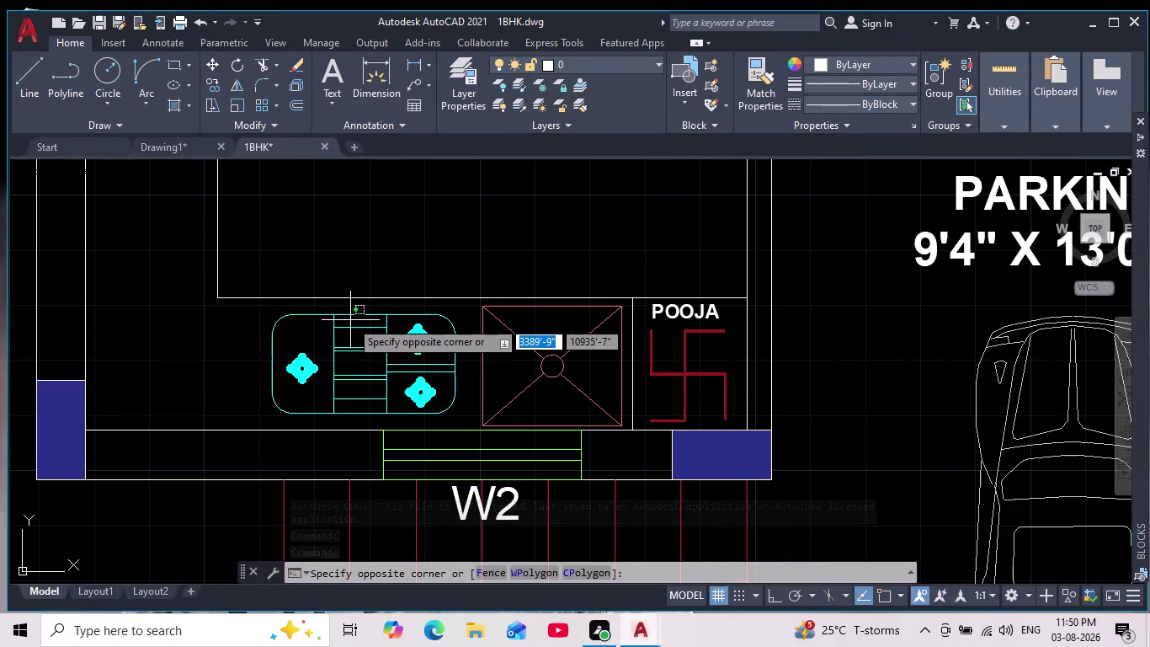
click(281, 329)
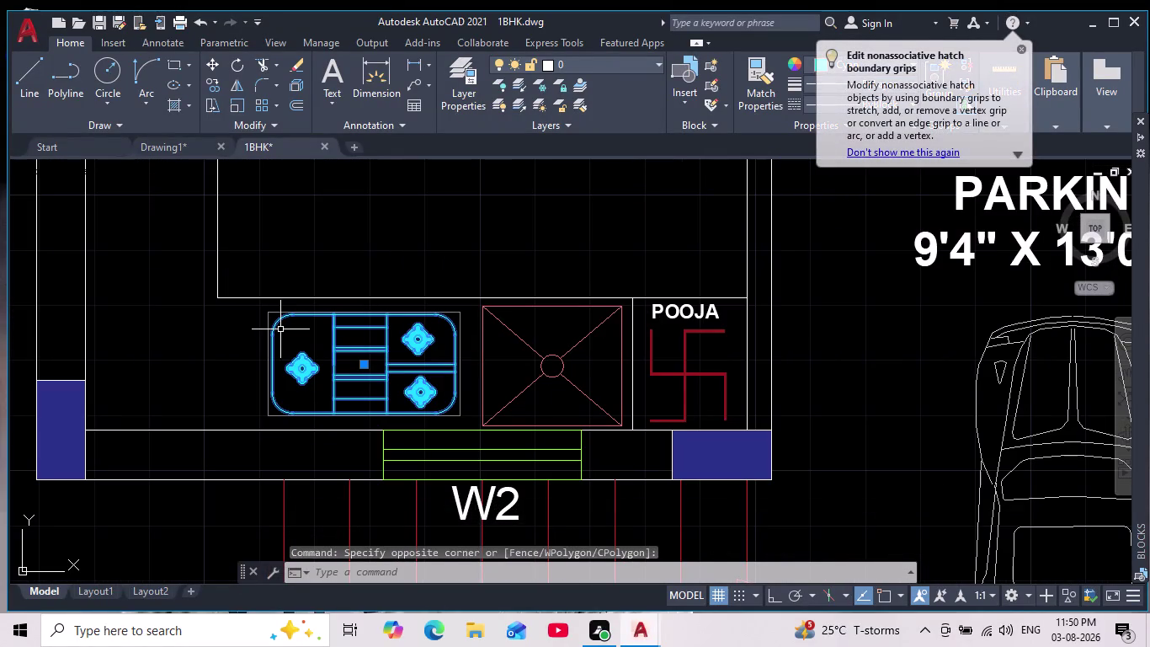
key(ctrl+c)
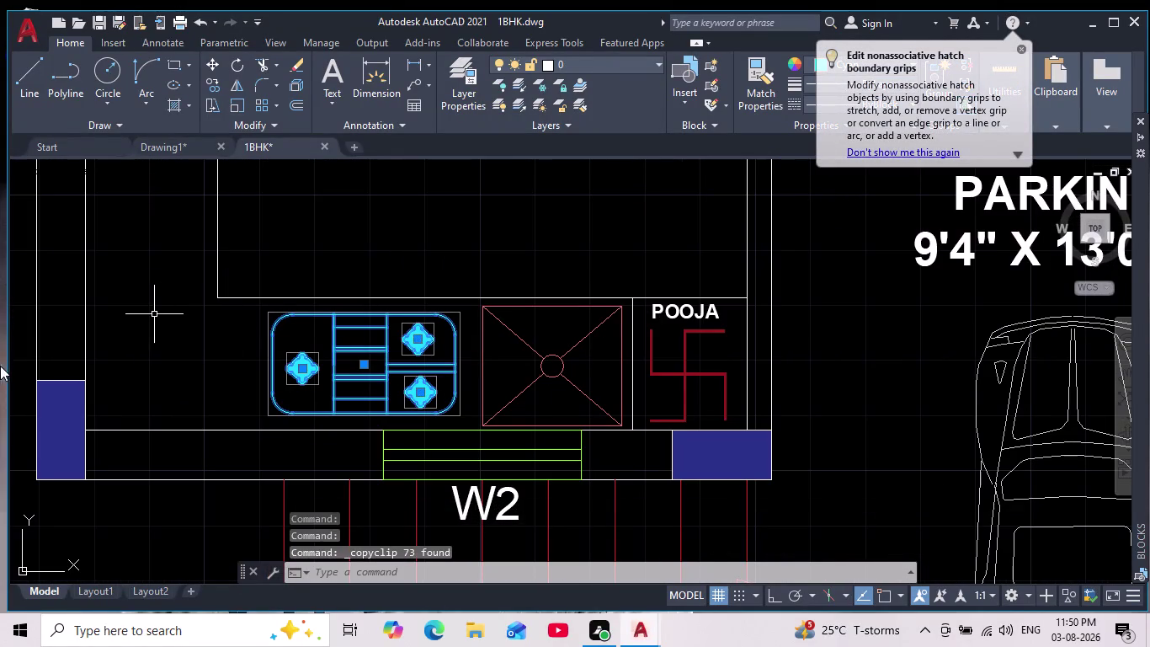
click(166, 145)
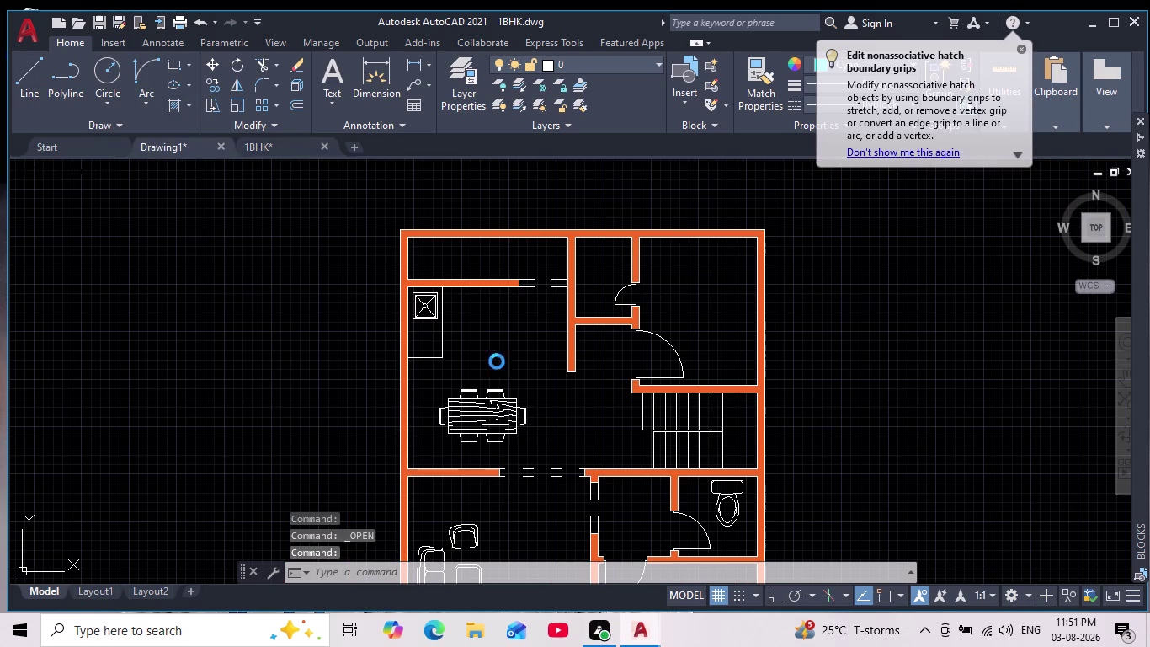
Paste the copied stove near the kitchen counter.
scroll(up, 3)
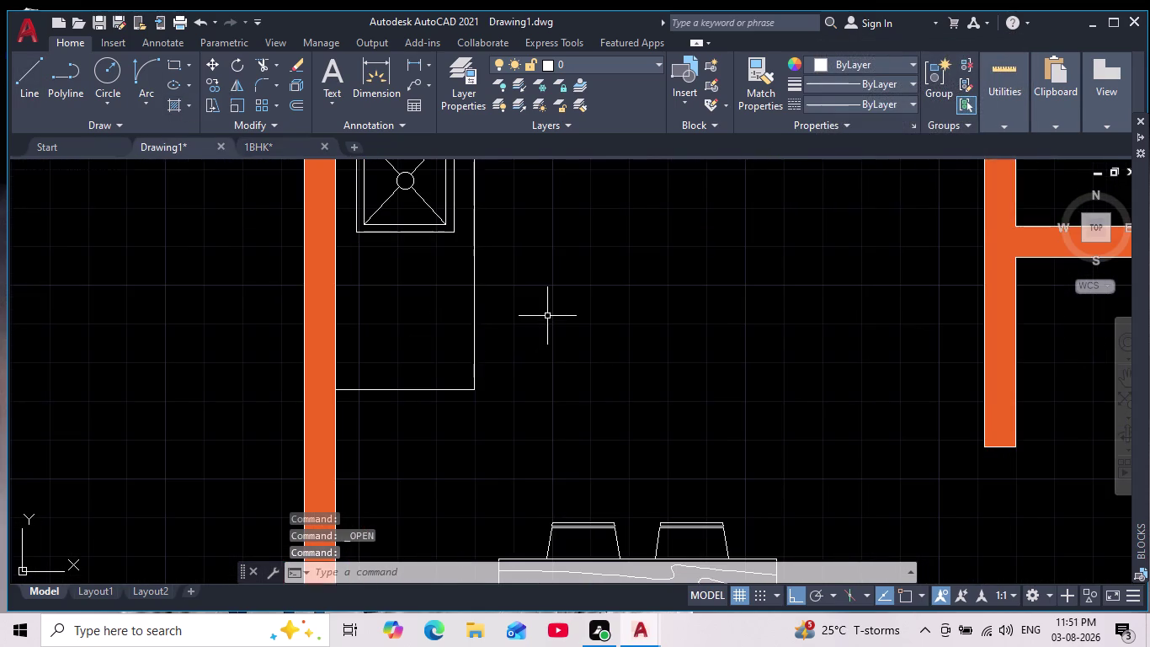
scroll(down, 3)
key(ctrl+v)
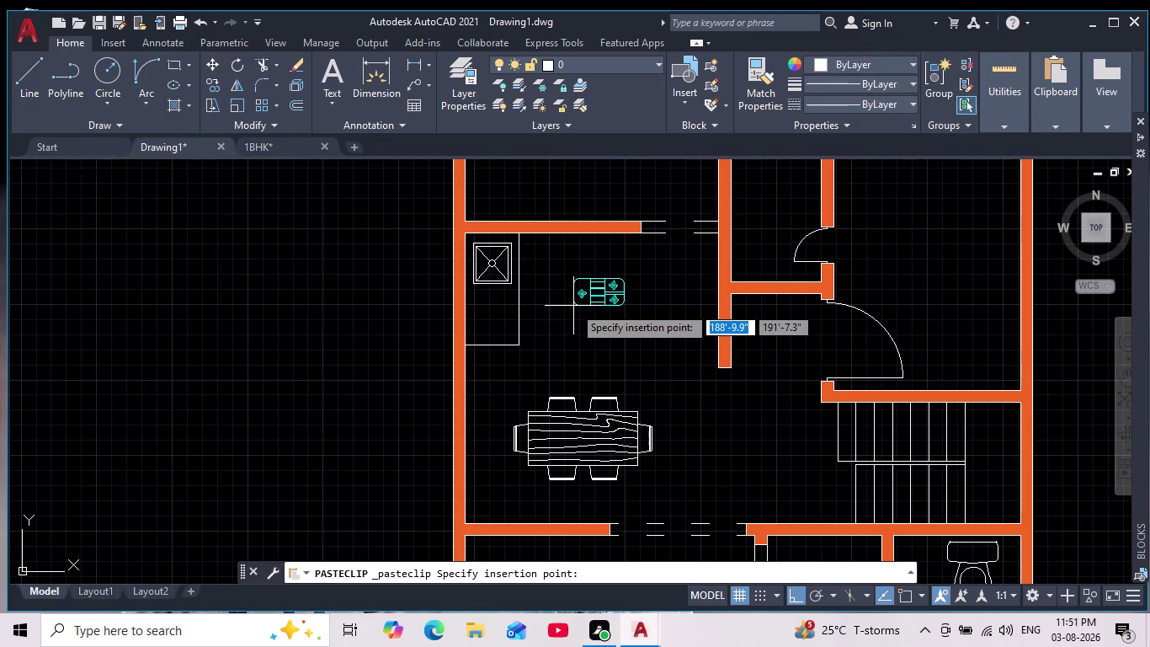
scroll(up, 3)
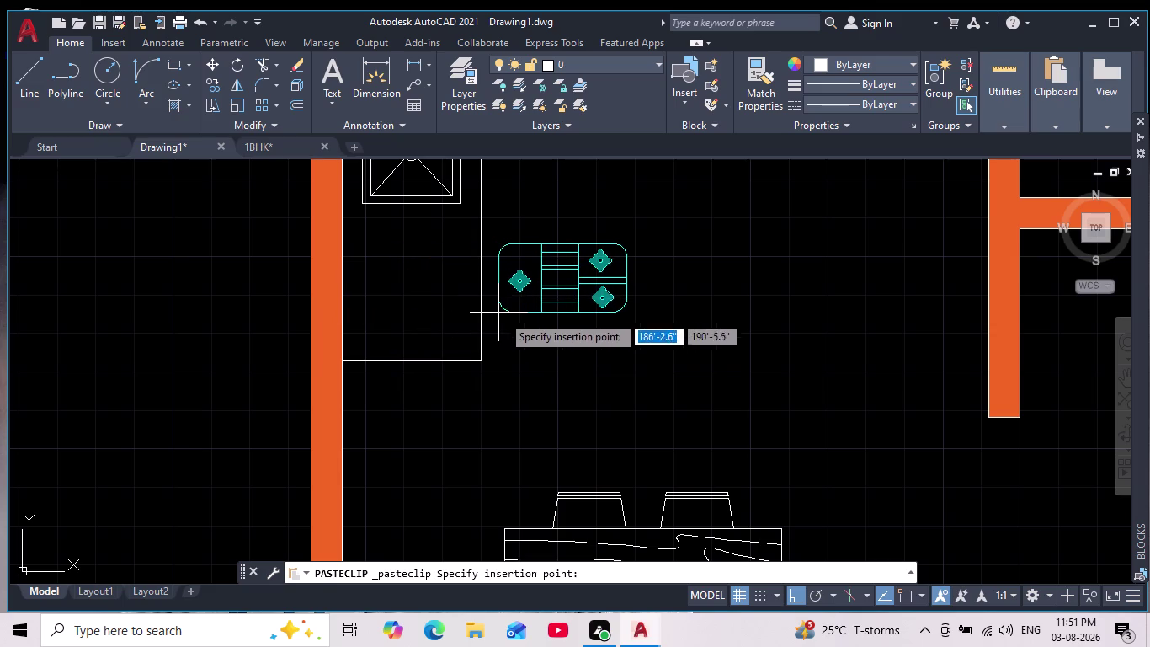
click(506, 319)
key(Escape)
Select all pieces of the pasted stove and group them together.
click(567, 247)
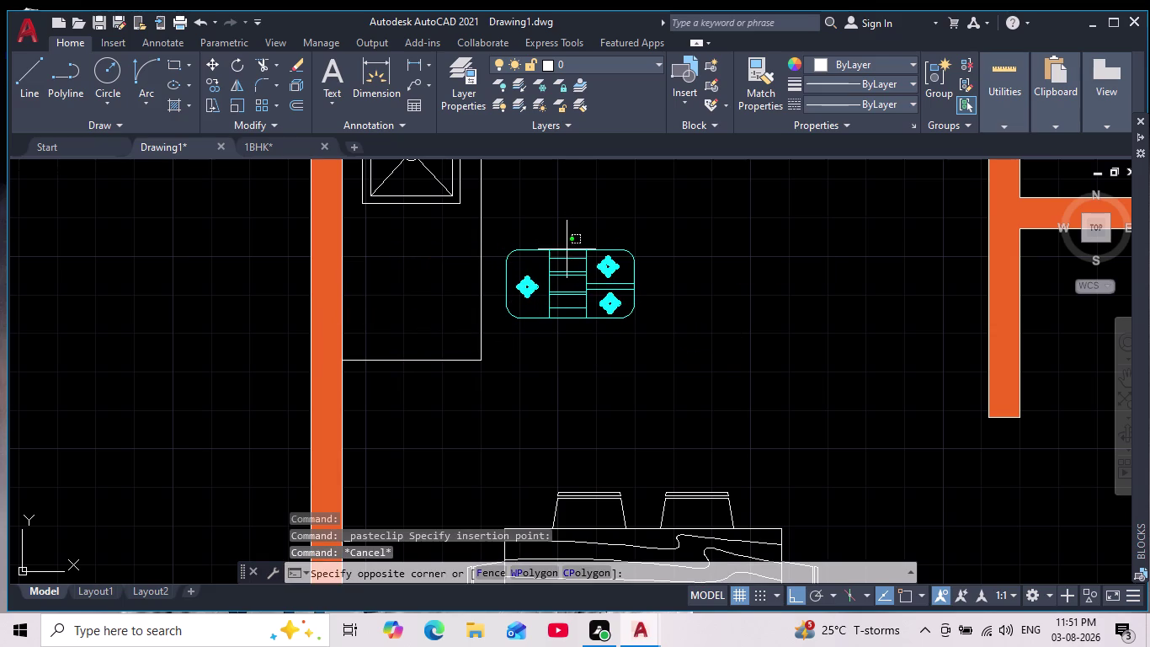
click(569, 288)
click(559, 284)
click(506, 243)
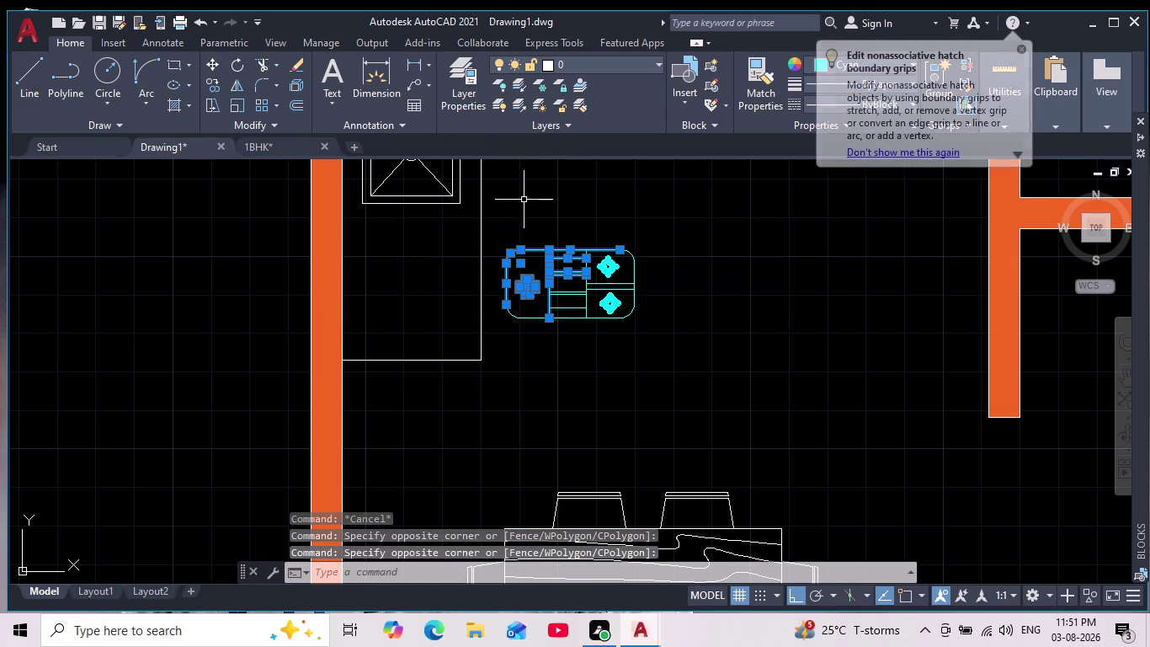
key(Escape)
drag(663, 220, 656, 250)
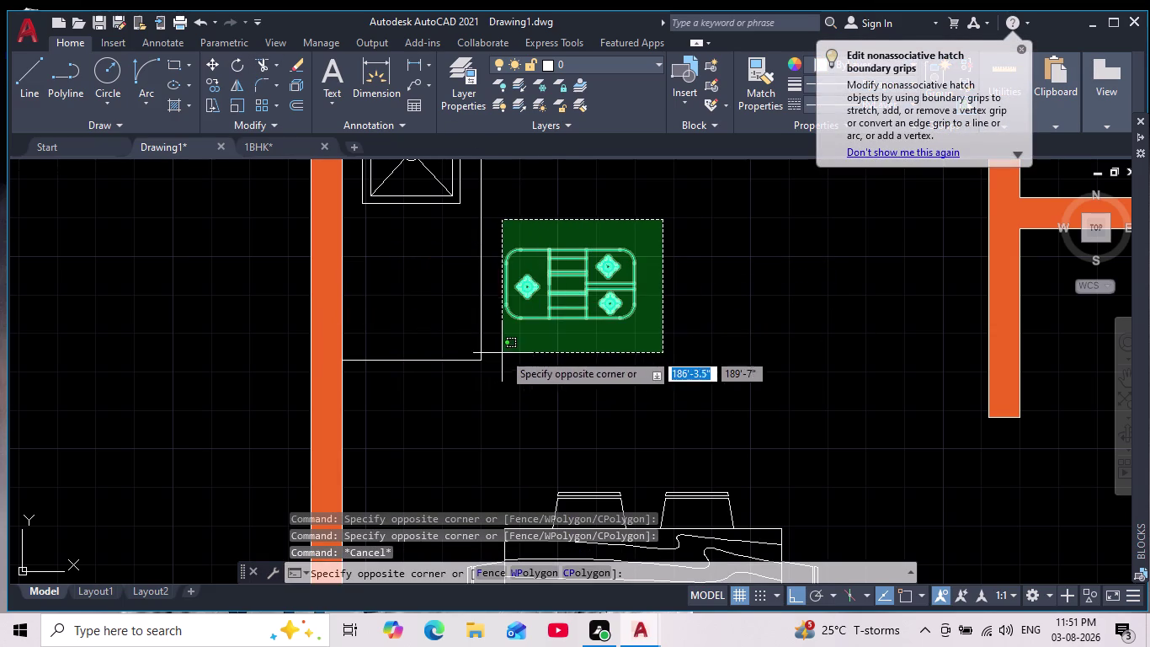
click(503, 352)
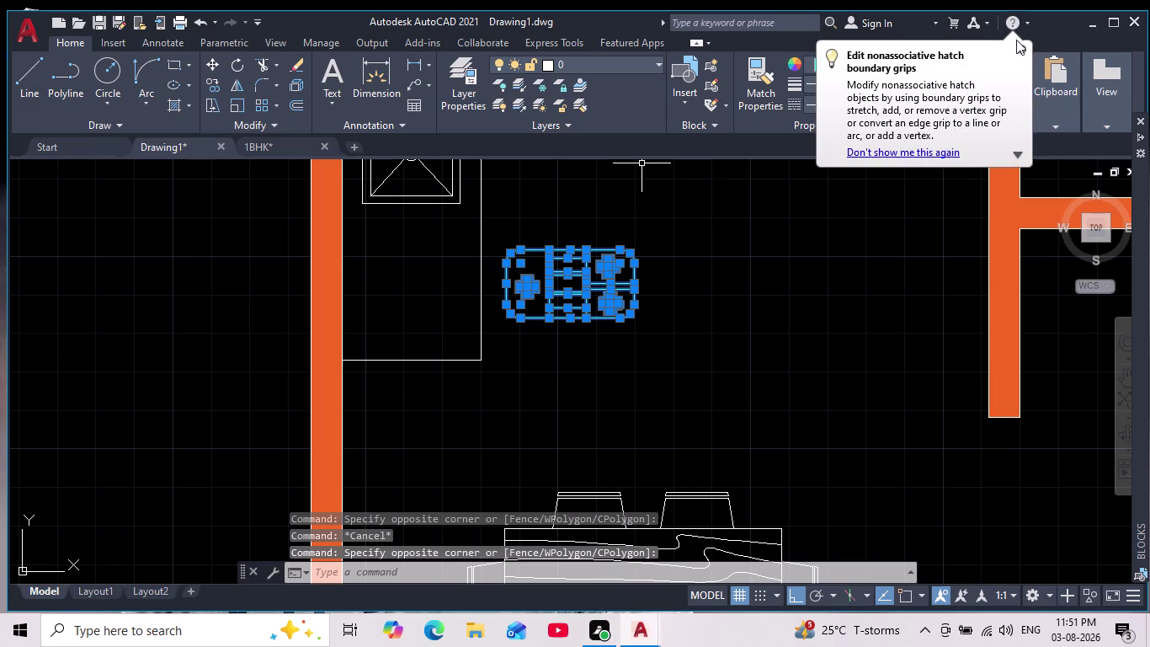
click(1018, 51)
click(935, 90)
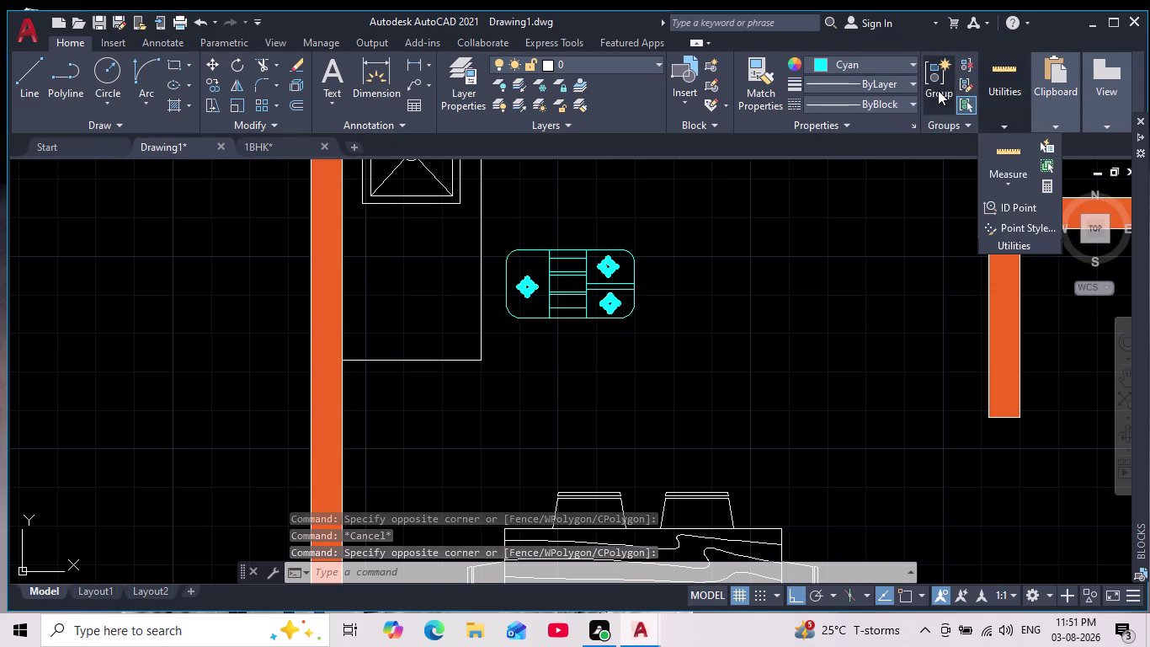
Rotate the grouped stove 90 degrees upright beside the kitchen counter.
click(568, 253)
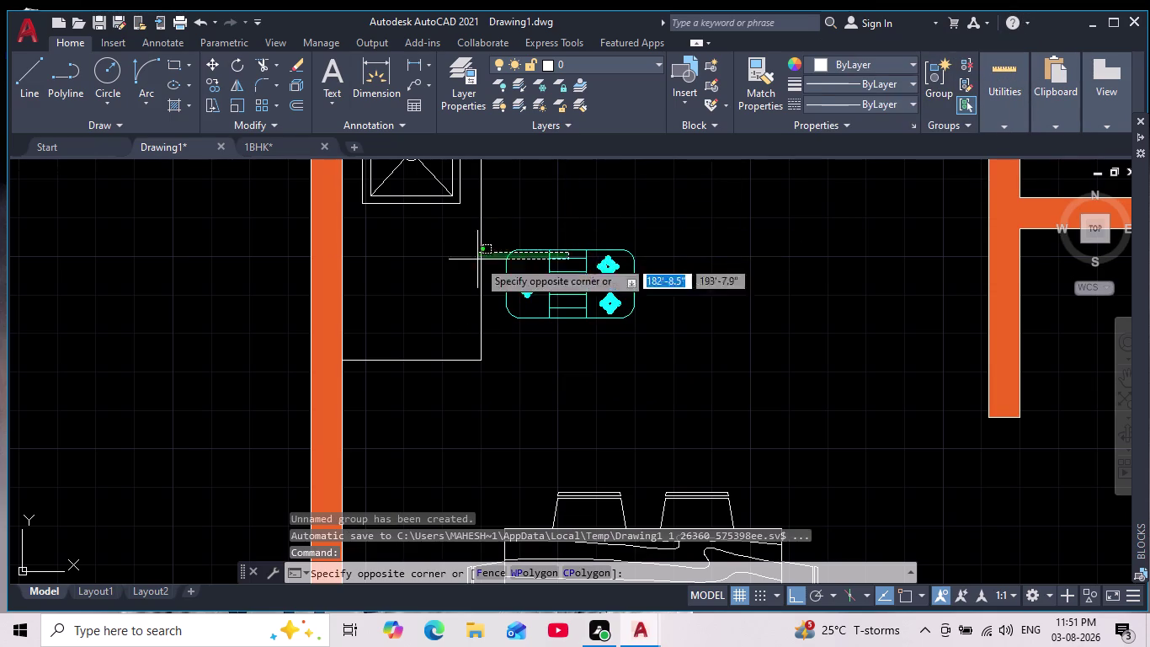
click(560, 343)
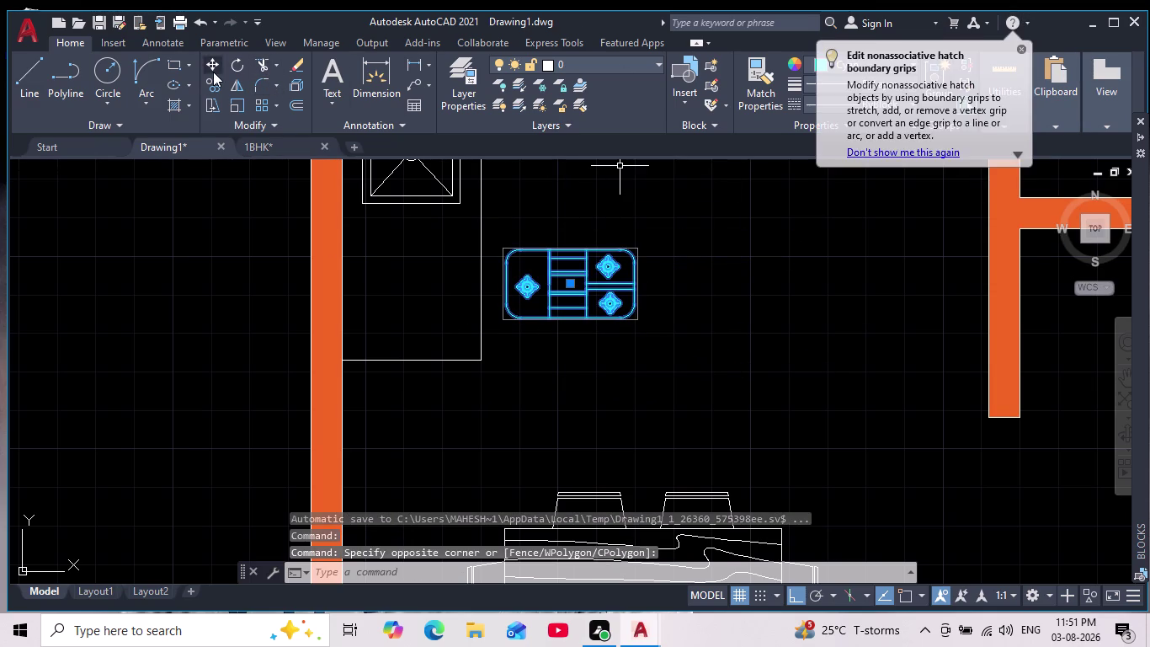
click(214, 65)
key(Escape)
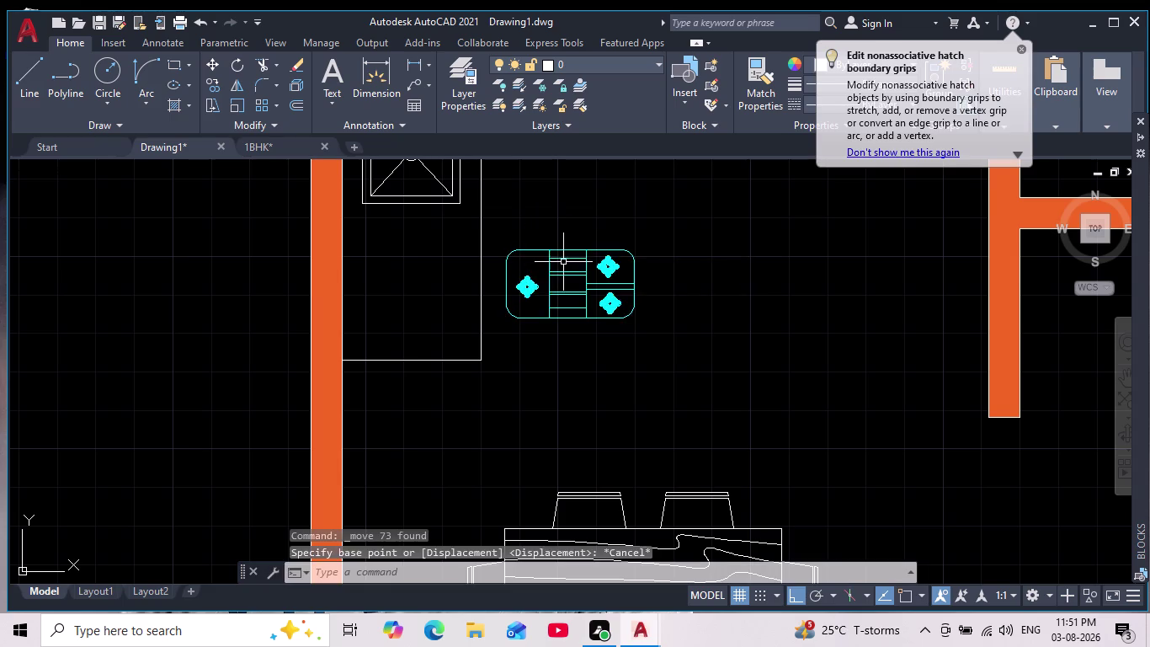
click(574, 276)
click(238, 61)
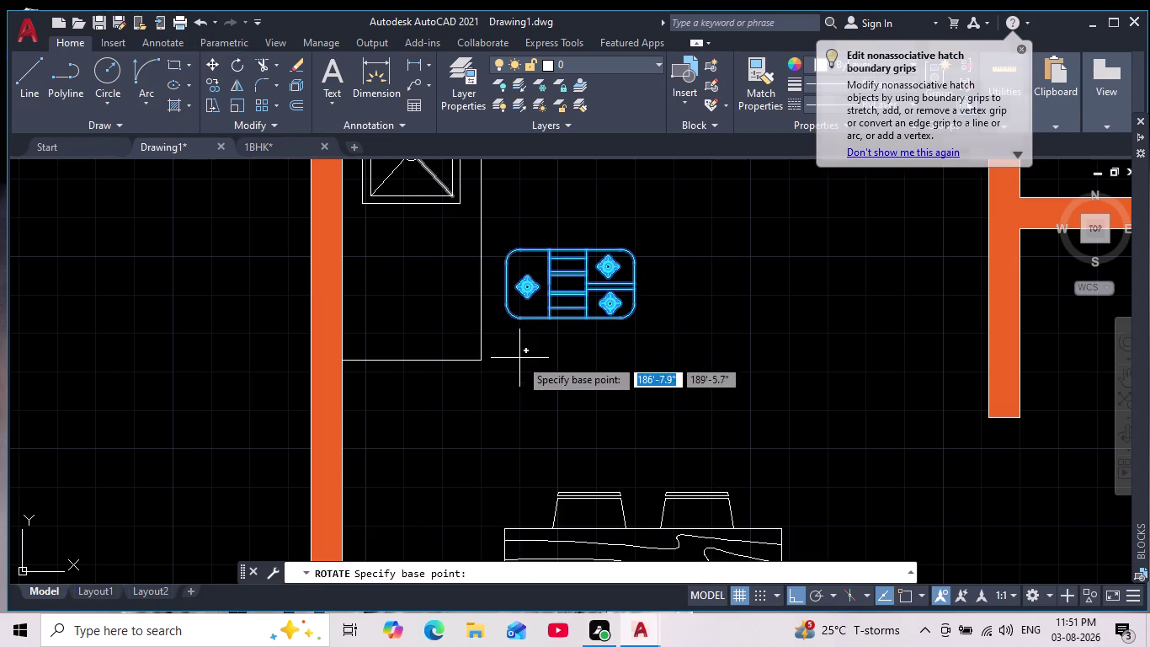
click(511, 335)
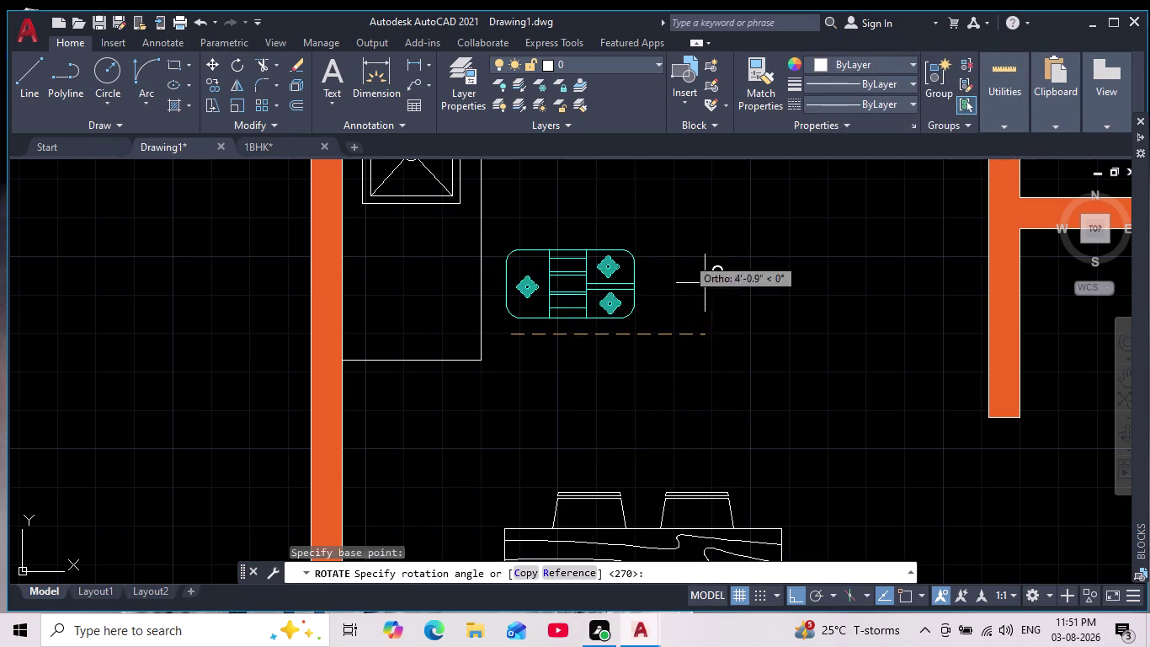
scroll(up, 3)
middle_drag(469, 195, 433, 313)
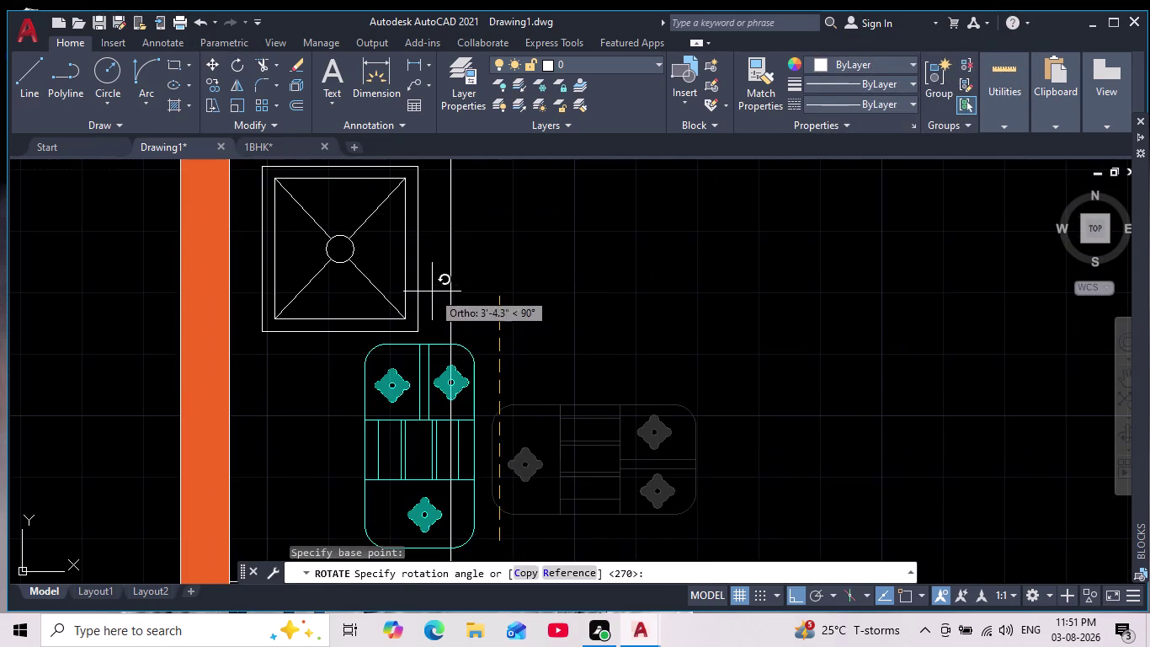
click(436, 257)
key(Escape)
Select the rotated stove.
click(466, 371)
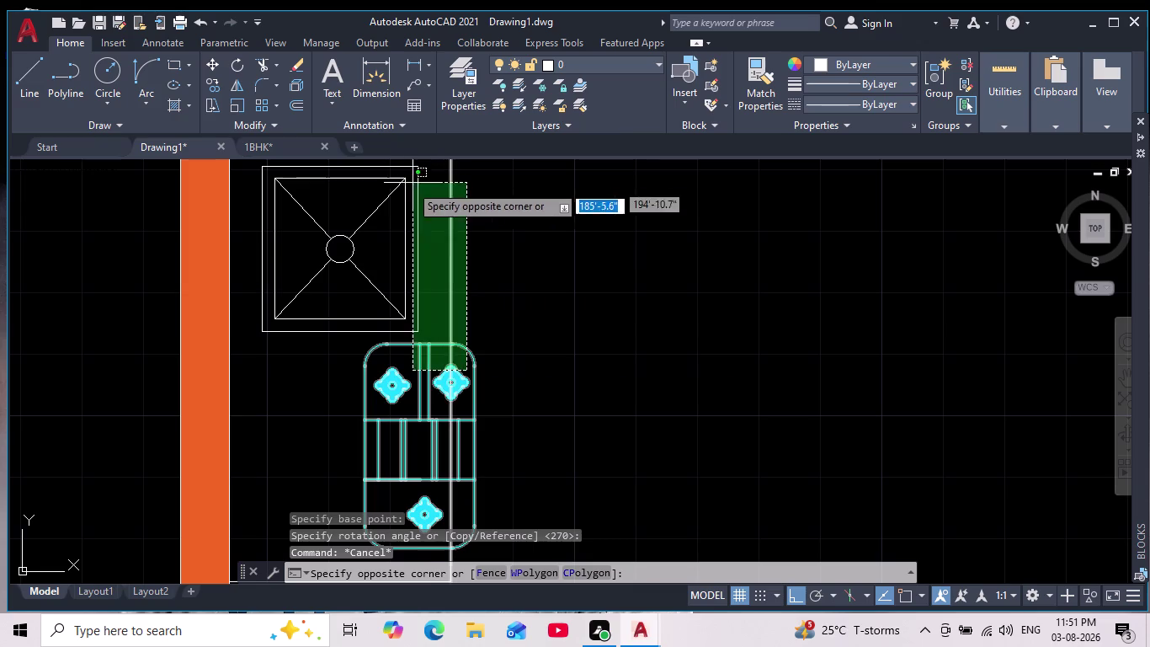
click(366, 469)
scroll(down, 3)
key(Escape)
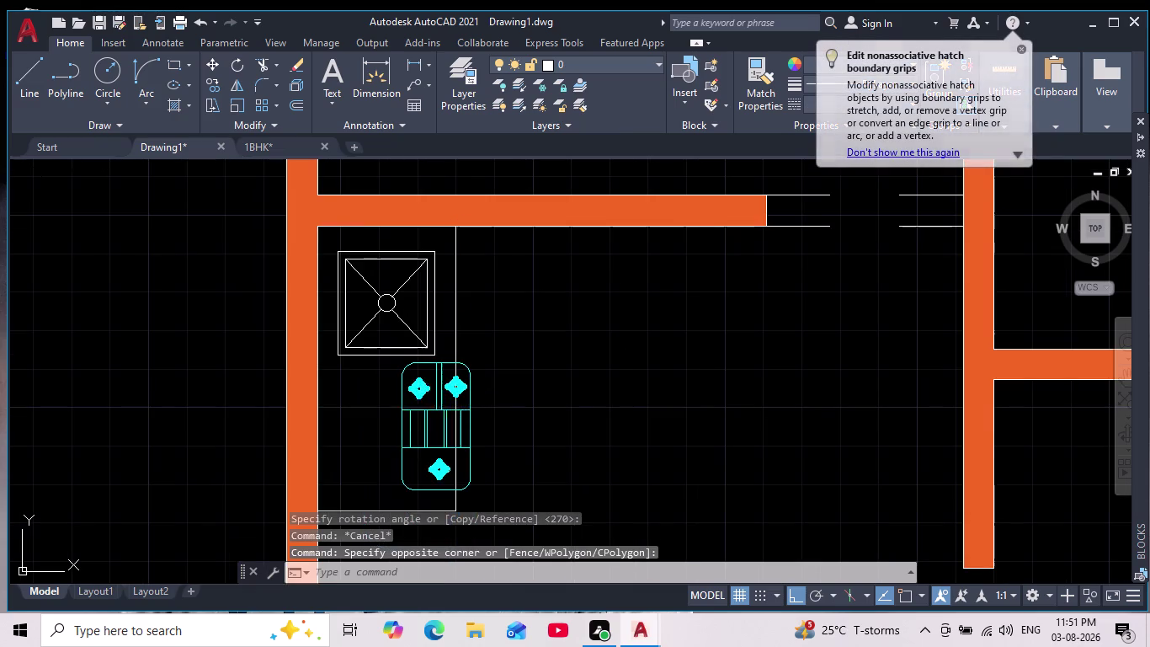
click(425, 407)
click(412, 401)
click(417, 406)
click(389, 411)
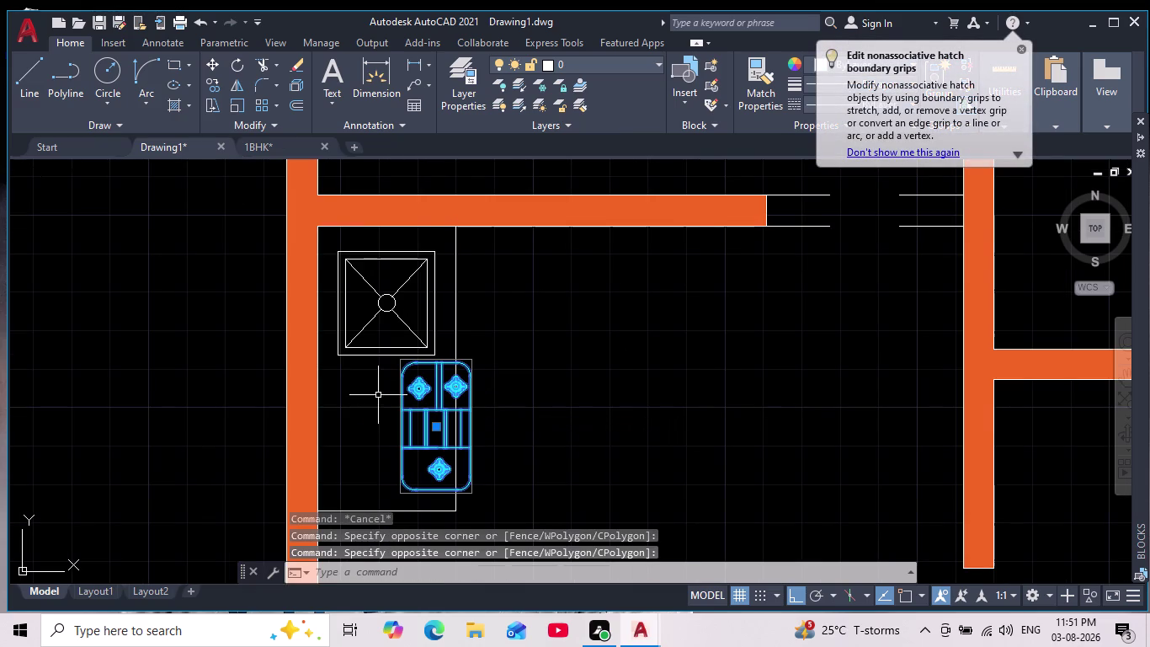
Try moving the stove toward the sink with Ortho off, then abandon the move.
click(212, 60)
click(446, 429)
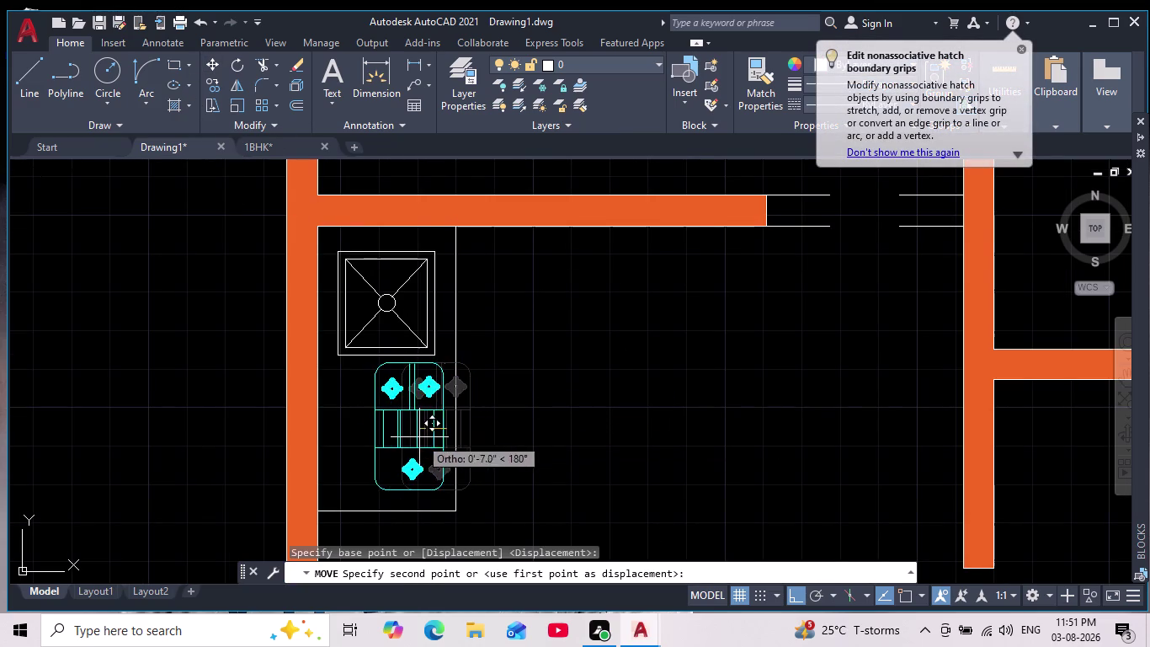
click(793, 598)
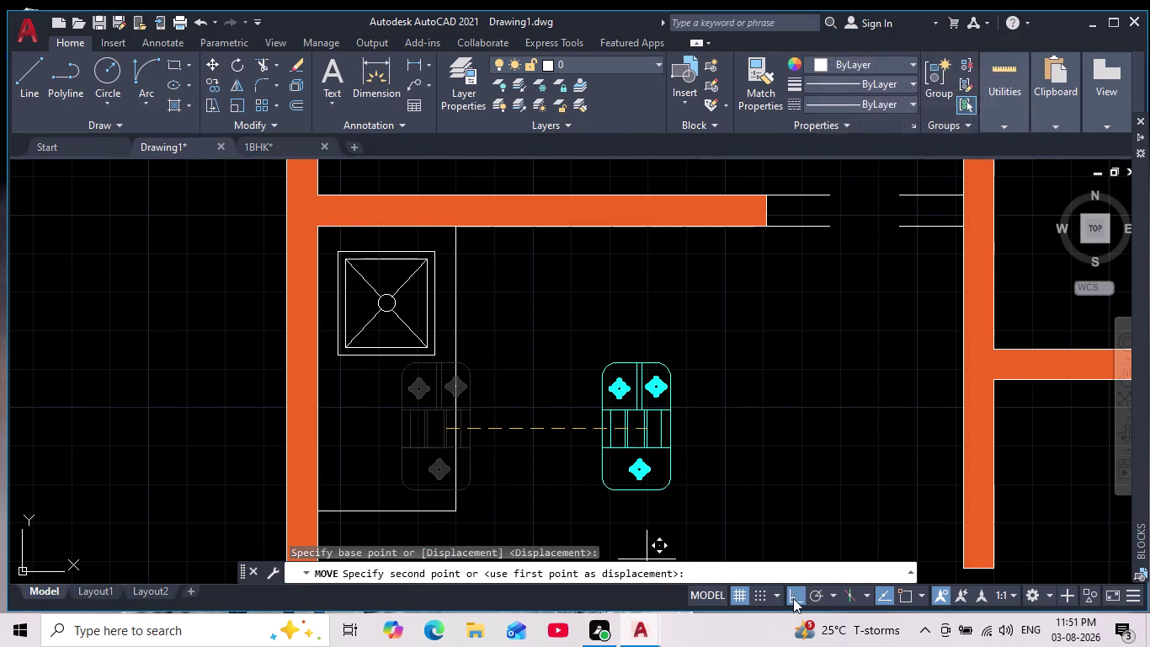
scroll(down, 3)
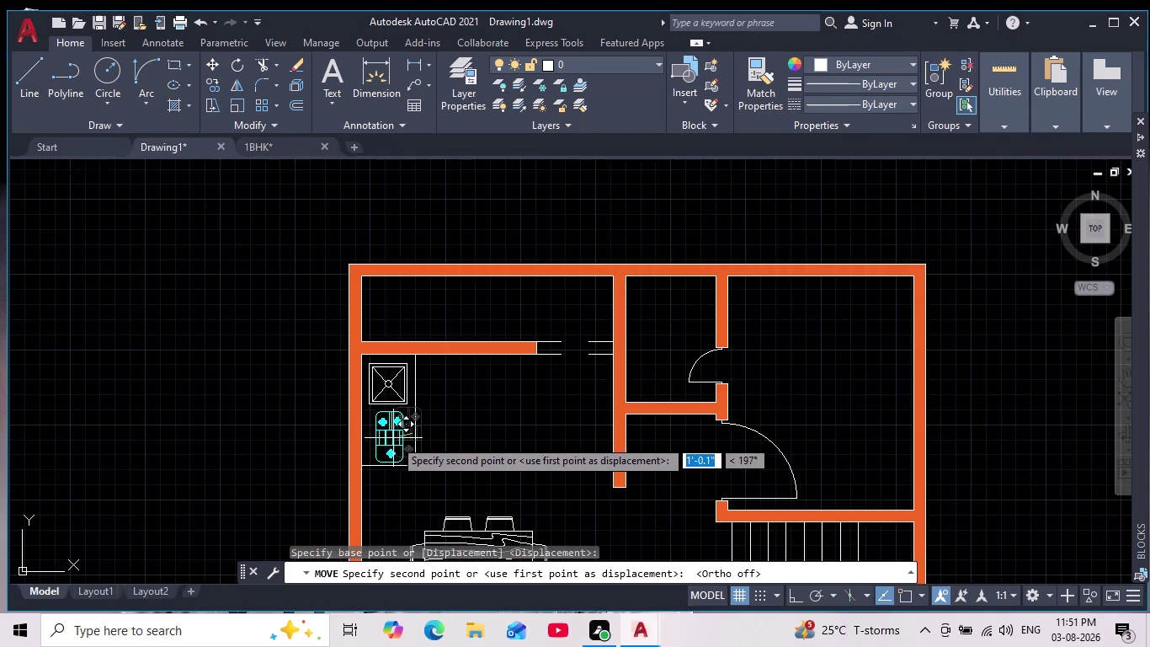
scroll(up, 3)
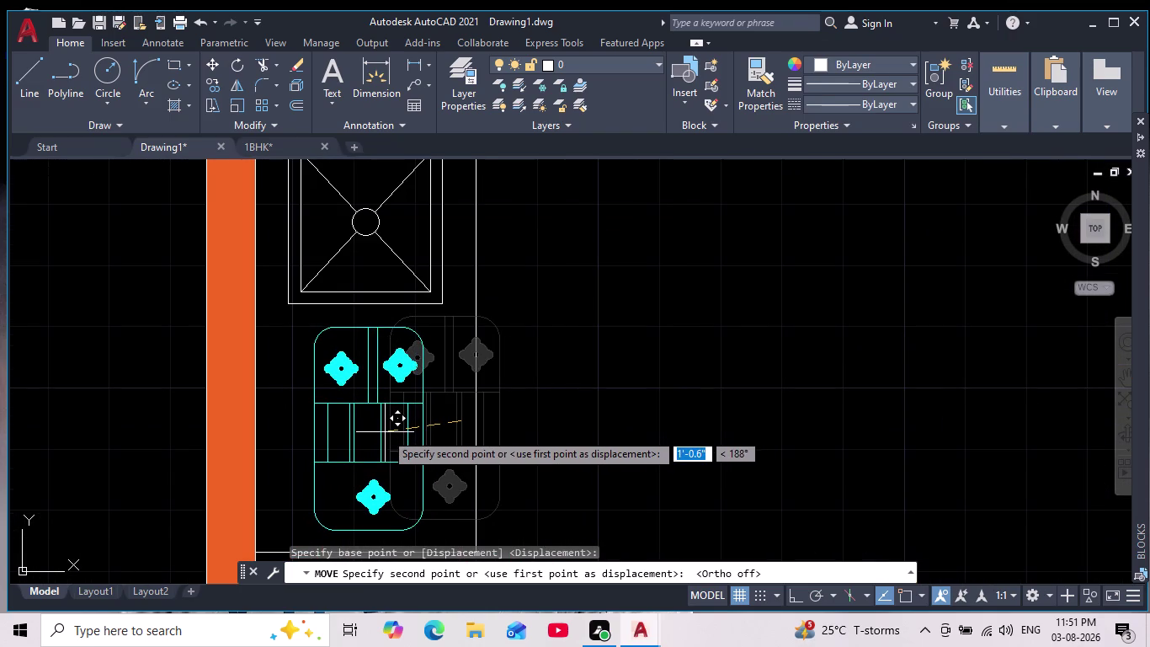
click(385, 435)
scroll(down, 3)
key(Escape)
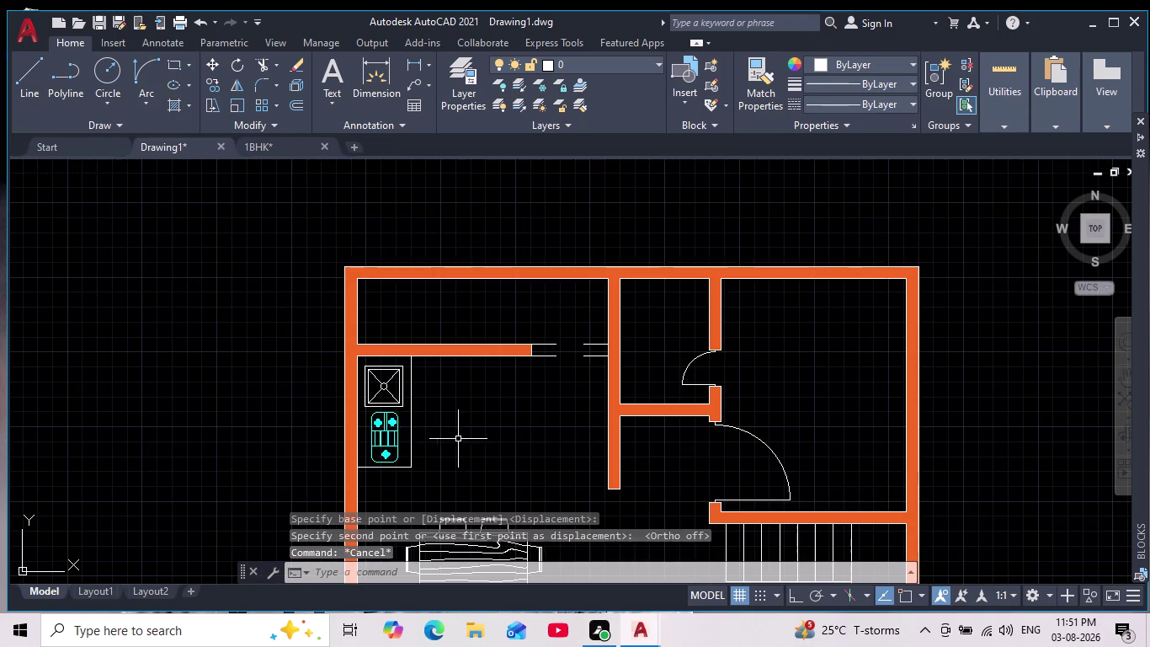
Bring the kitchen into view and scale the stove from its centre.
scroll(down, 3)
middle_drag(474, 449, 313, 351)
scroll(down, 3)
scroll(up, 3)
middle_drag(480, 408, 491, 410)
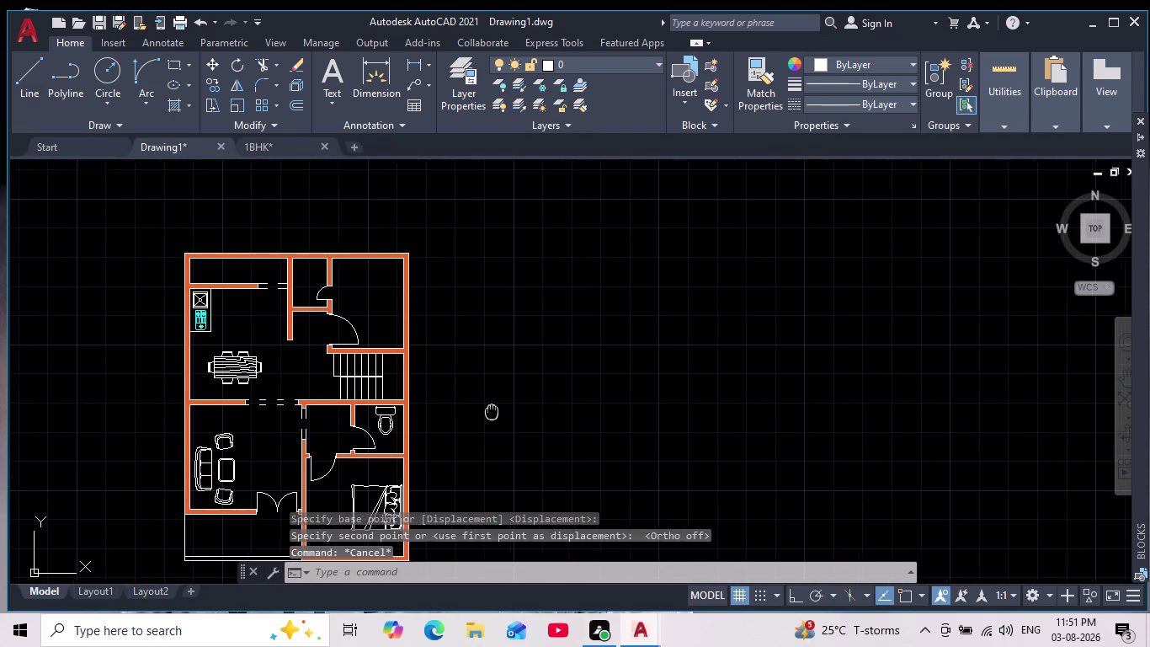
middle_drag(491, 410, 510, 405)
scroll(up, 3)
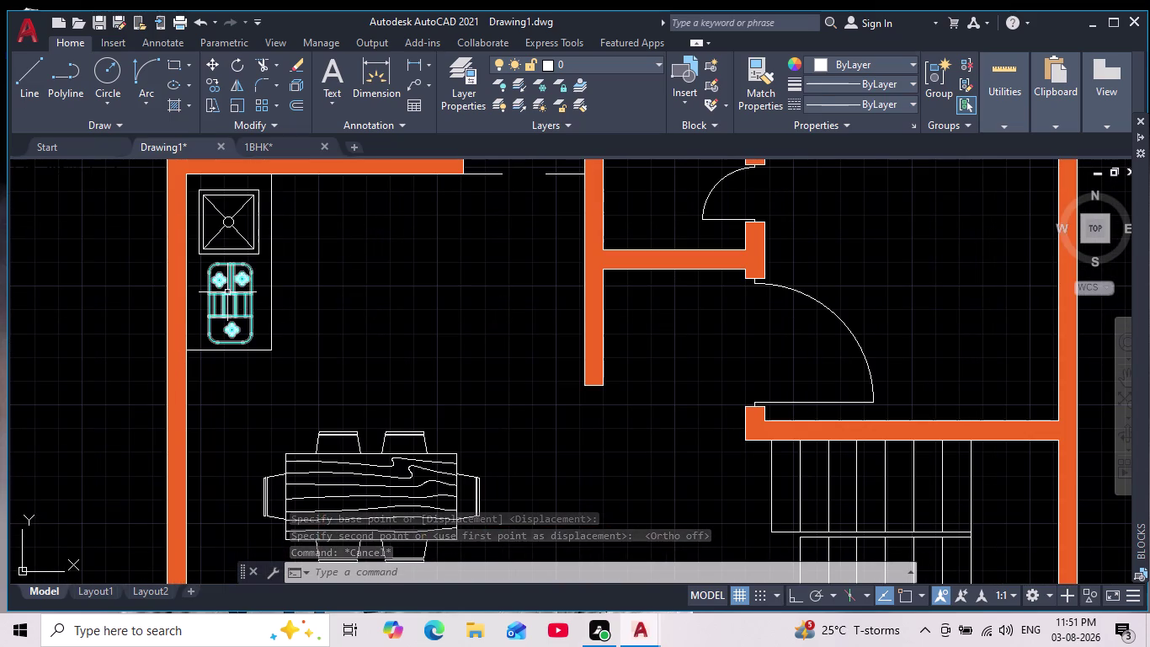
click(228, 292)
click(237, 105)
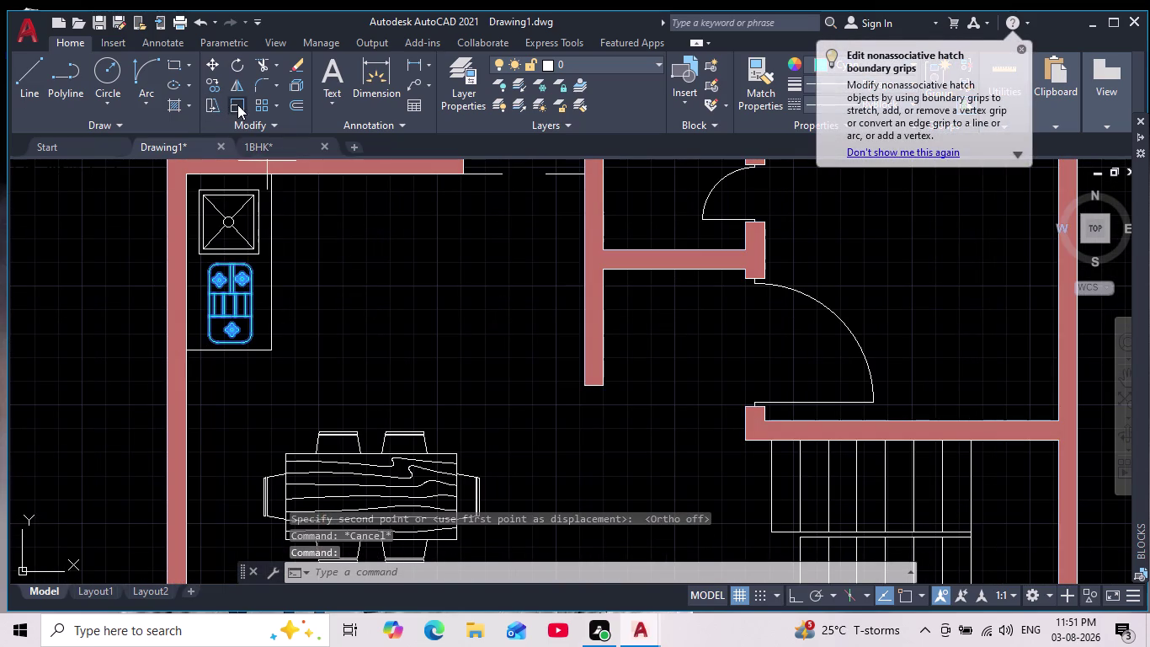
scroll(up, 3)
click(202, 377)
scroll(down, 3)
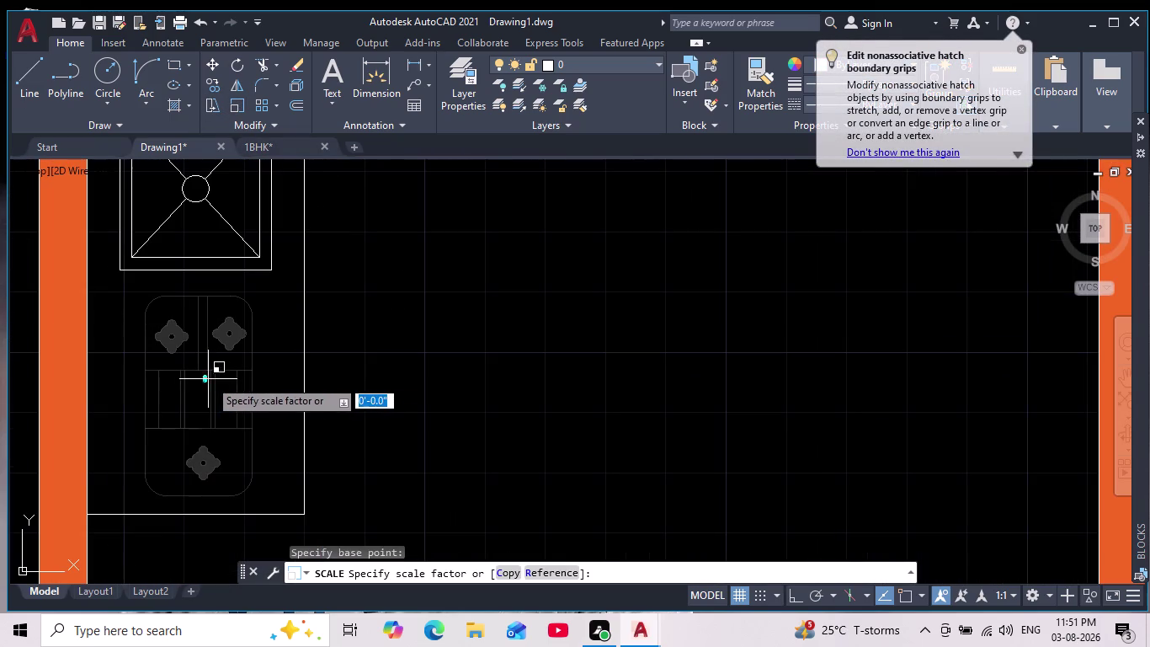
click(256, 451)
Pan across the floor plan to check the stove's placement.
scroll(down, 3)
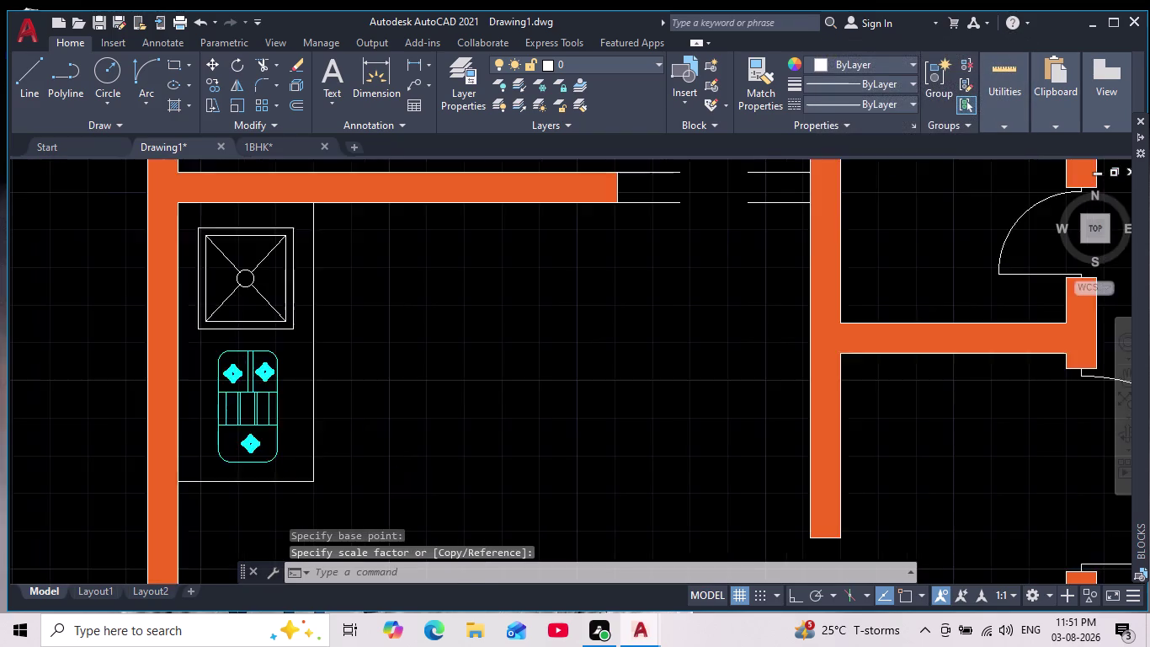
scroll(down, 3)
middle_drag(349, 429, 276, 353)
middle_drag(543, 429, 458, 295)
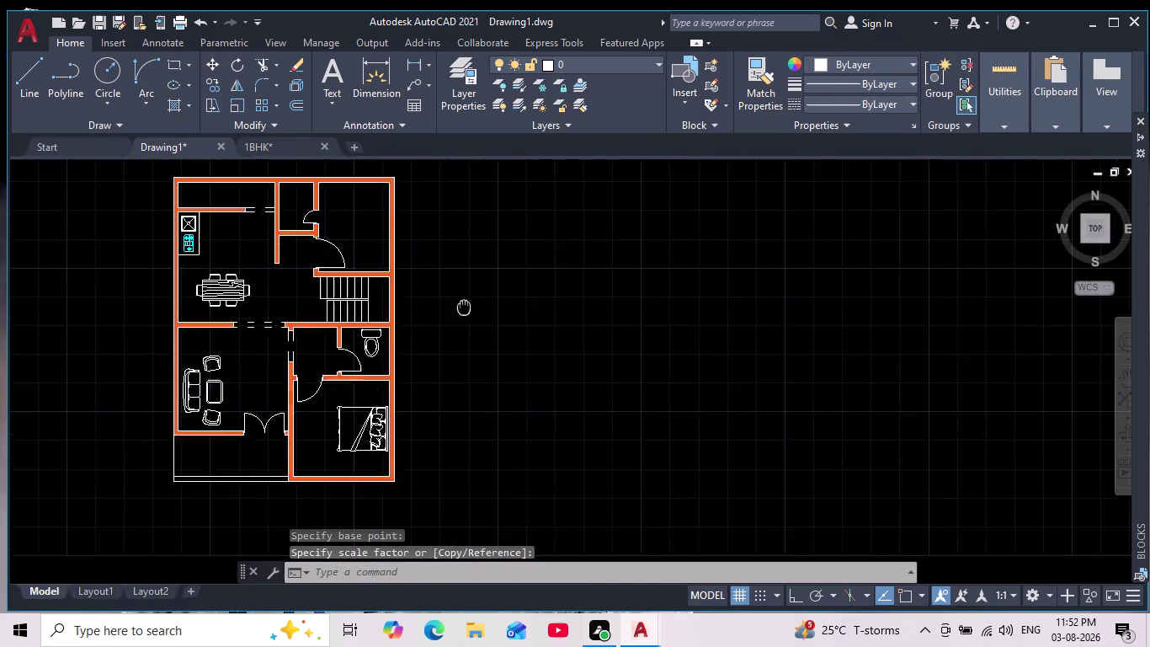
middle_drag(458, 295, 456, 286)
scroll(down, 3)
Select the bathroom toilet and start copying it from a base point.
middle_drag(467, 314, 495, 395)
scroll(up, 3)
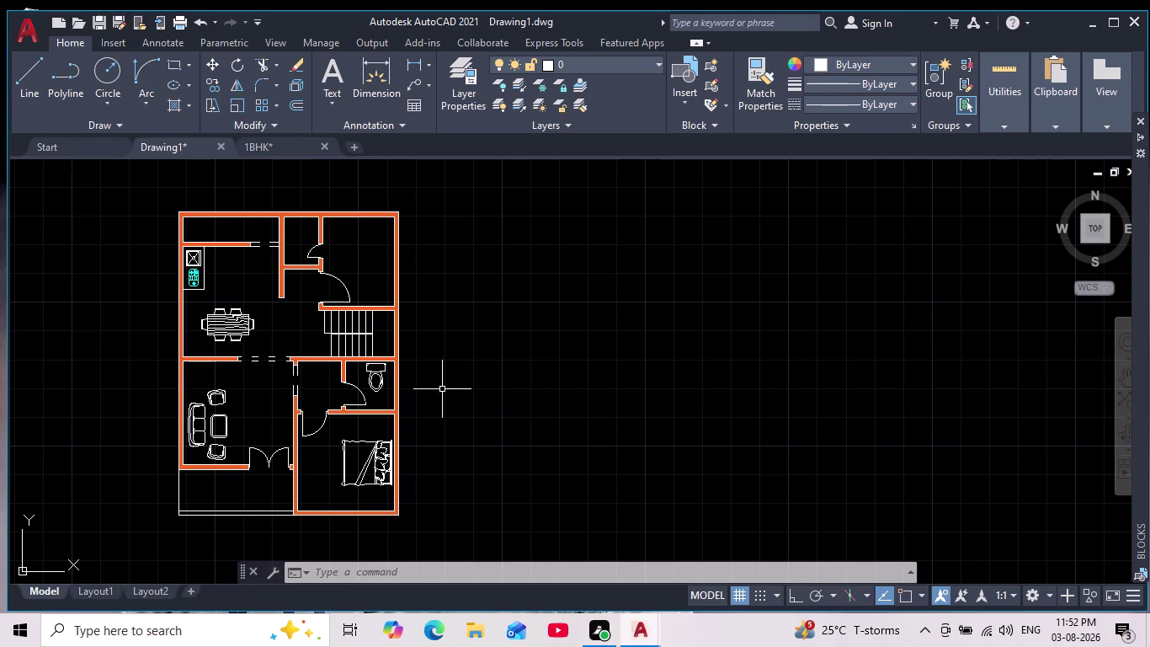
click(374, 381)
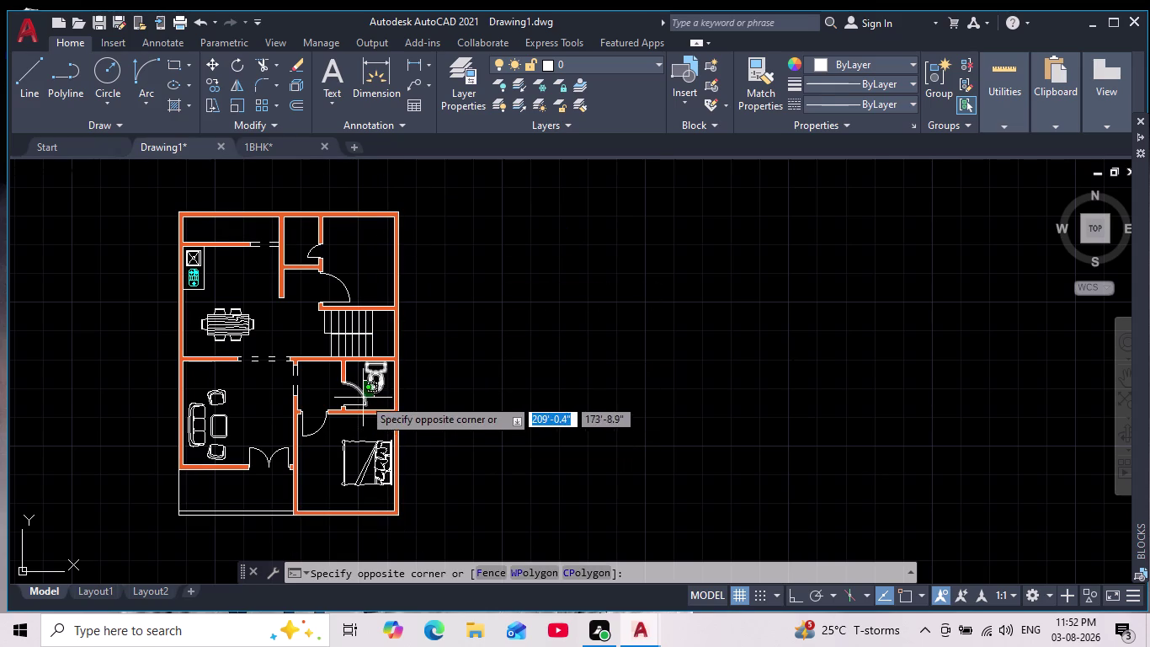
click(377, 390)
click(371, 383)
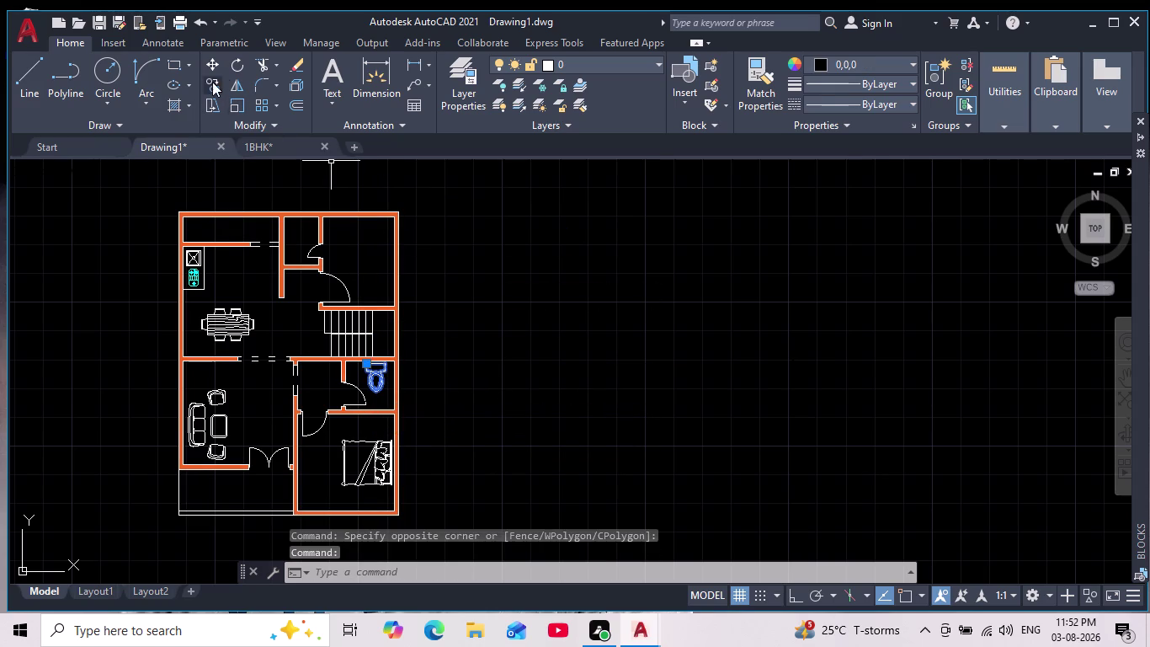
click(214, 79)
scroll(up, 3)
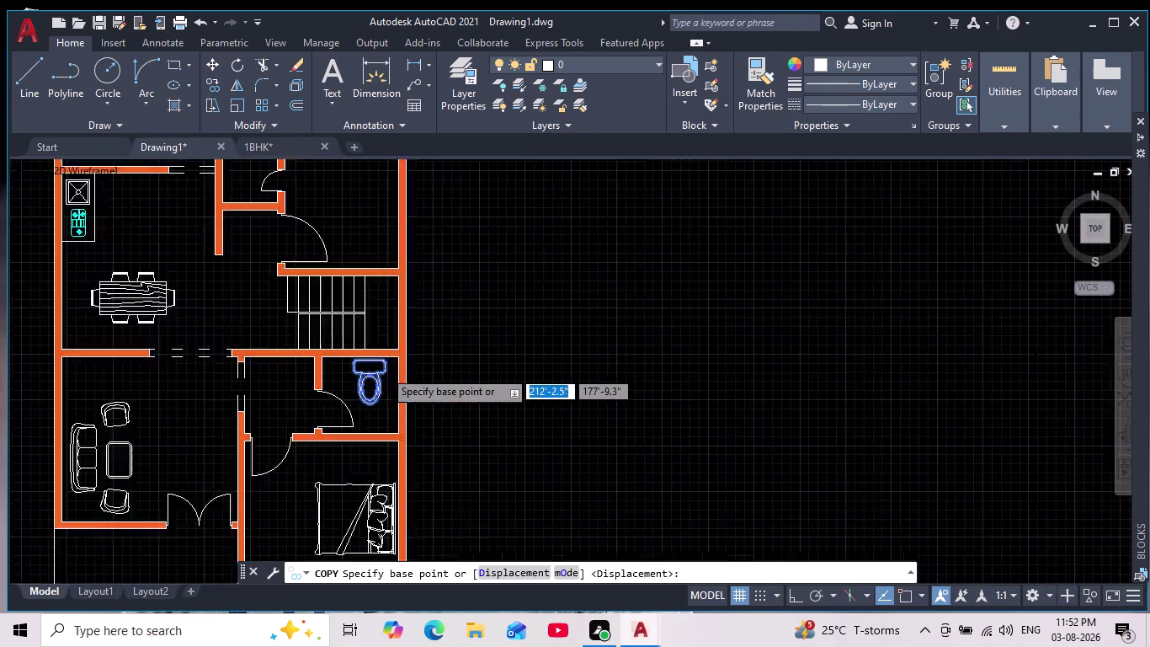
scroll(up, 3)
click(340, 377)
Place the toilet copy in the small top-right room above the staircase.
middle_drag(262, 206, 325, 288)
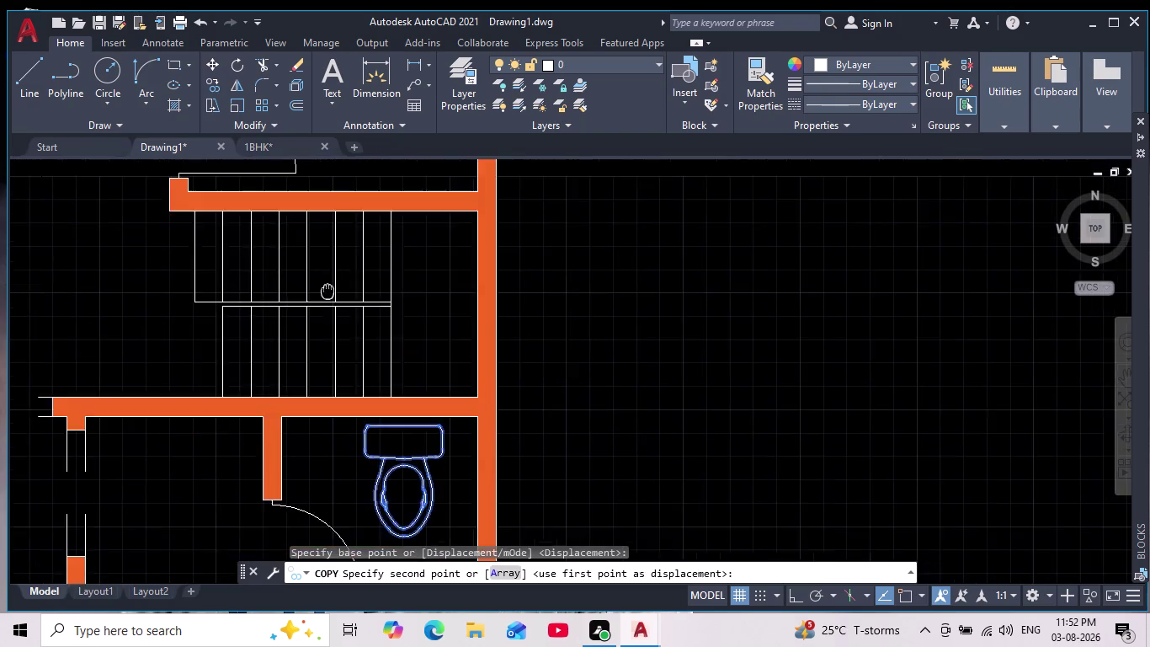
middle_drag(325, 288, 422, 386)
scroll(down, 3)
scroll(up, 3)
scroll(down, 3)
middle_drag(338, 234, 375, 322)
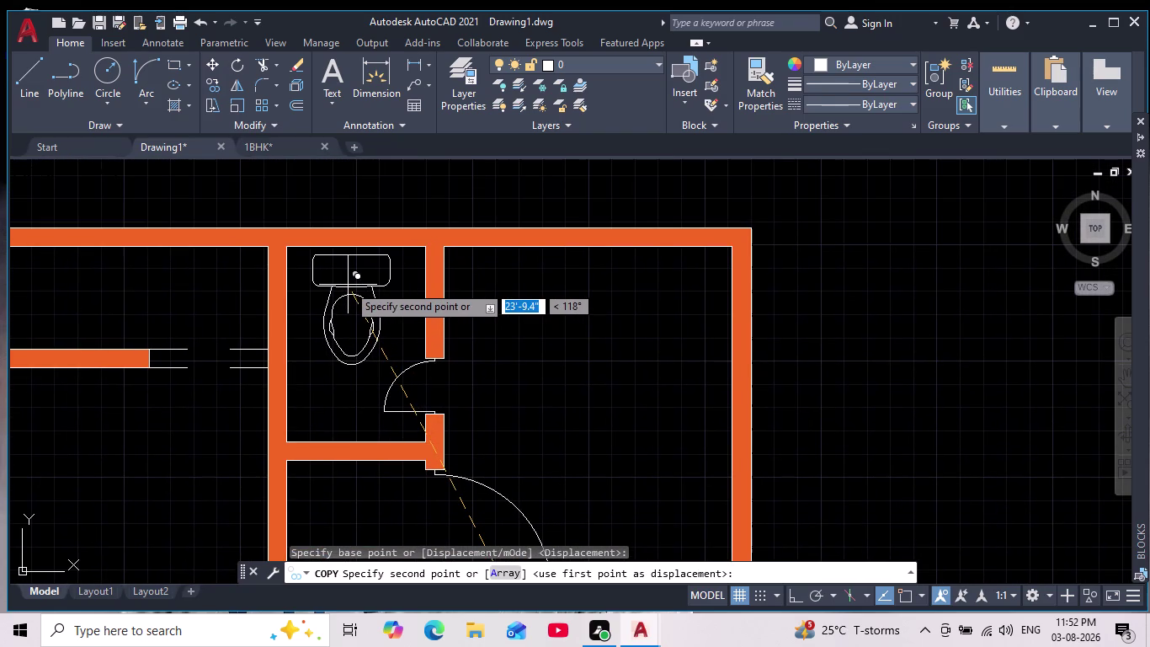
click(348, 282)
key(Escape)
scroll(down, 3)
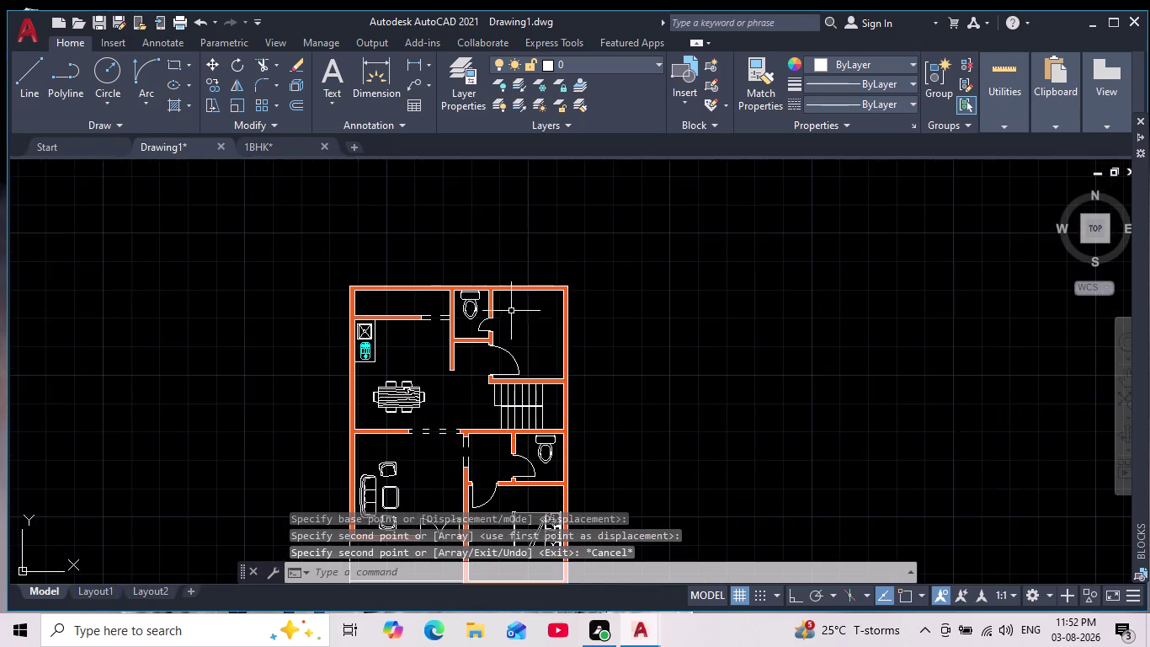
middle_drag(553, 357, 477, 324)
scroll(down, 3)
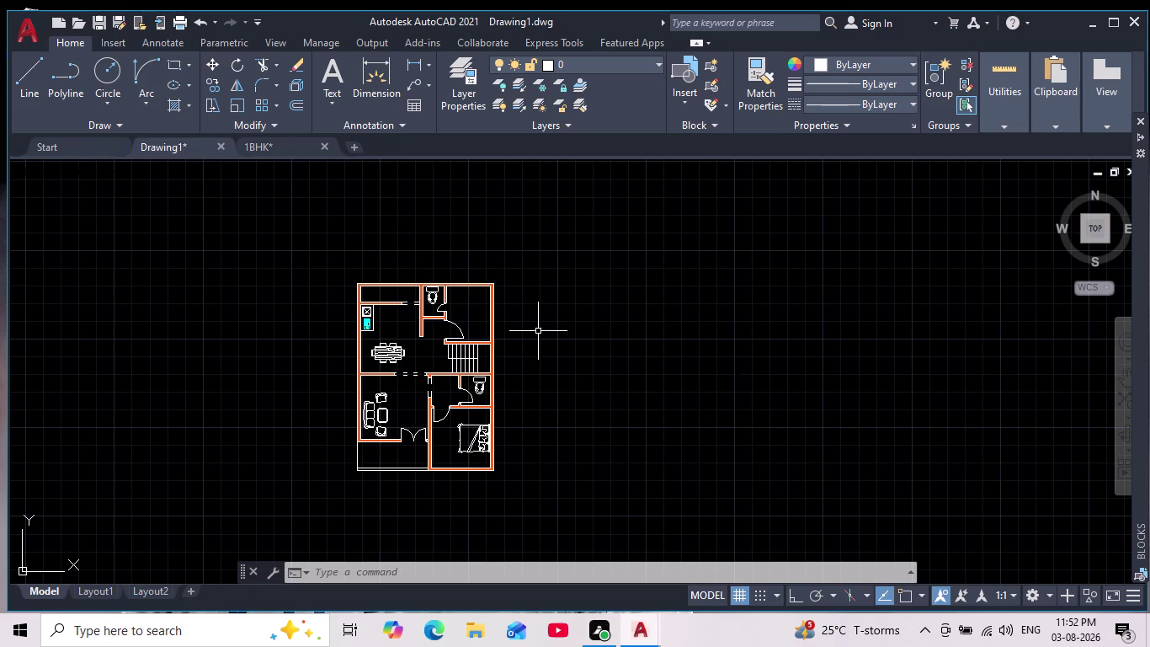
Copy the double bed to an empty area outside the plan.
scroll(up, 3)
scroll(down, 3)
middle_click(507, 374)
click(565, 463)
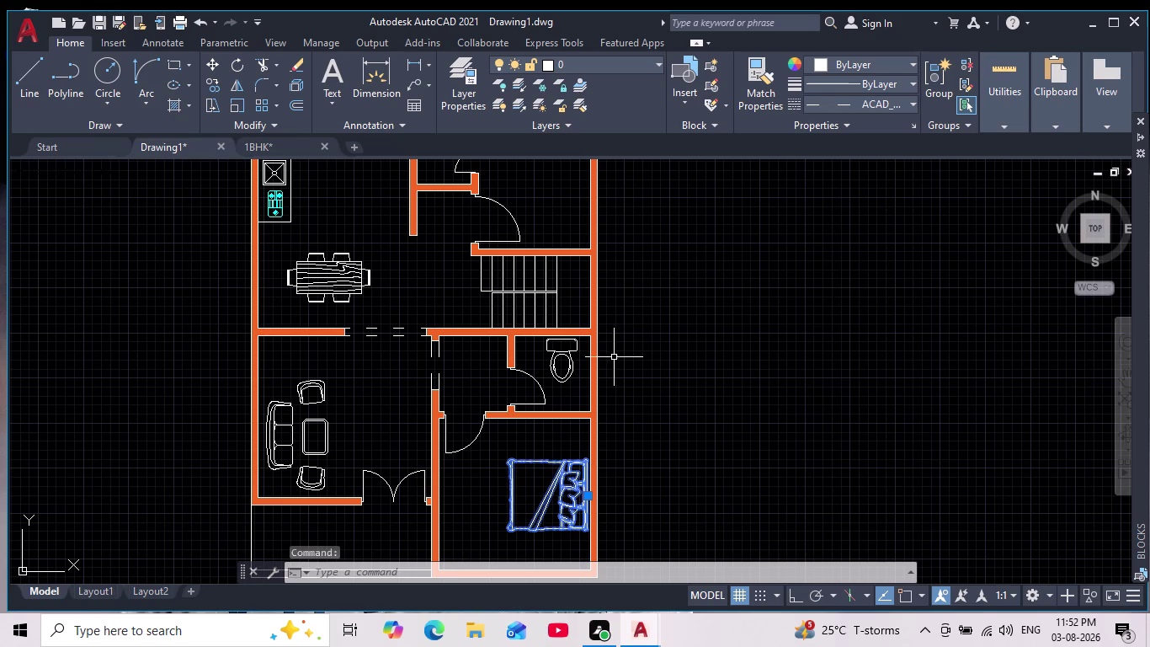
click(216, 85)
click(567, 498)
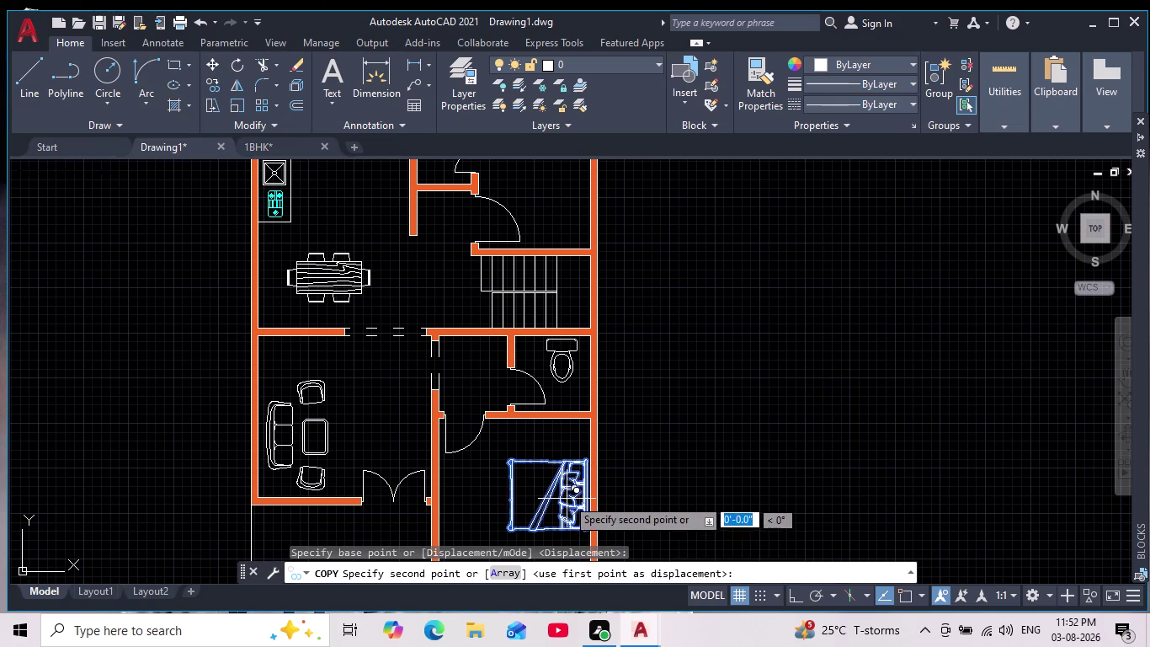
middle_drag(560, 286, 564, 492)
scroll(down, 3)
scroll(up, 3)
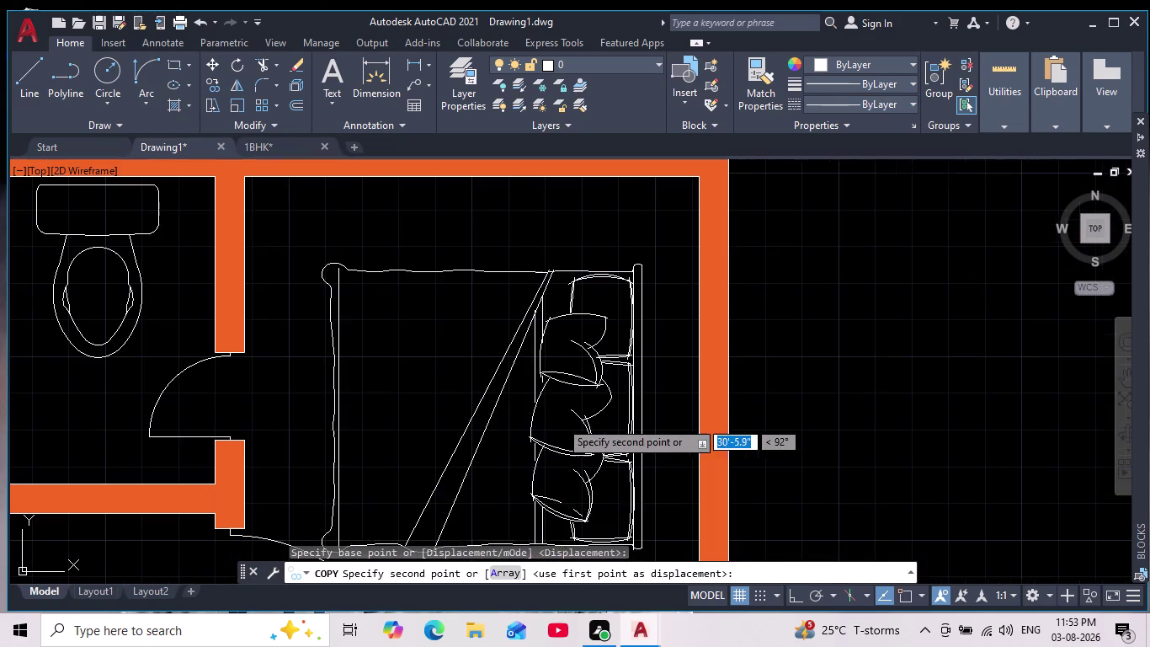
scroll(down, 3)
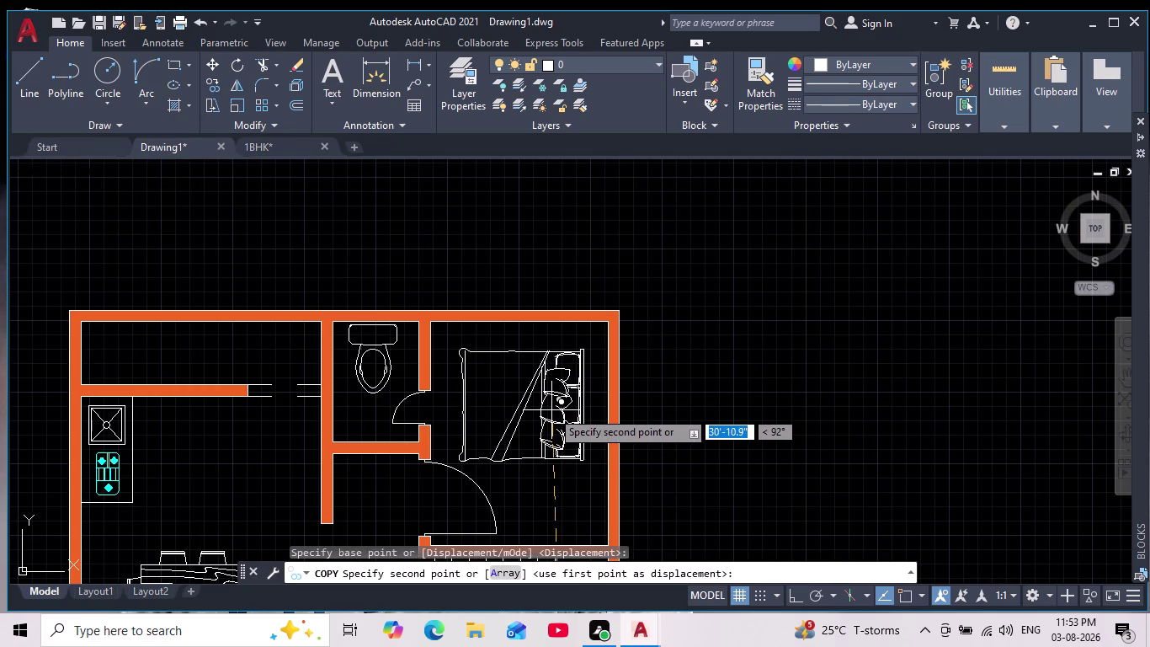
click(763, 417)
key(Escape)
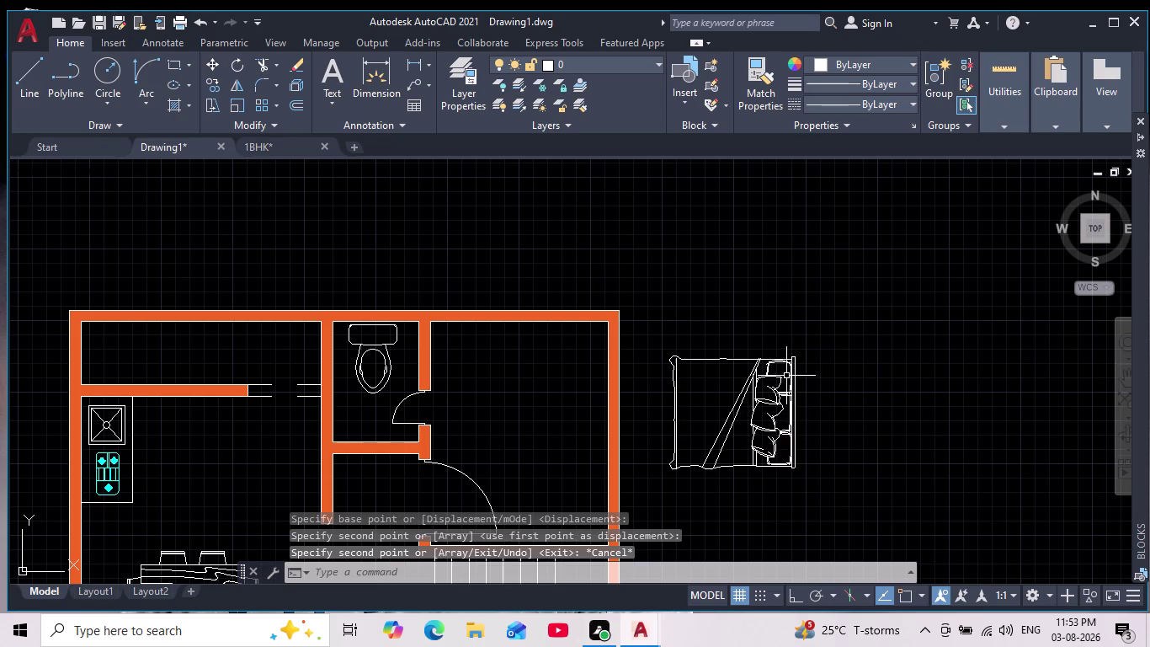
Rotate the copied bed a quarter turn with Ortho on.
click(787, 375)
click(754, 364)
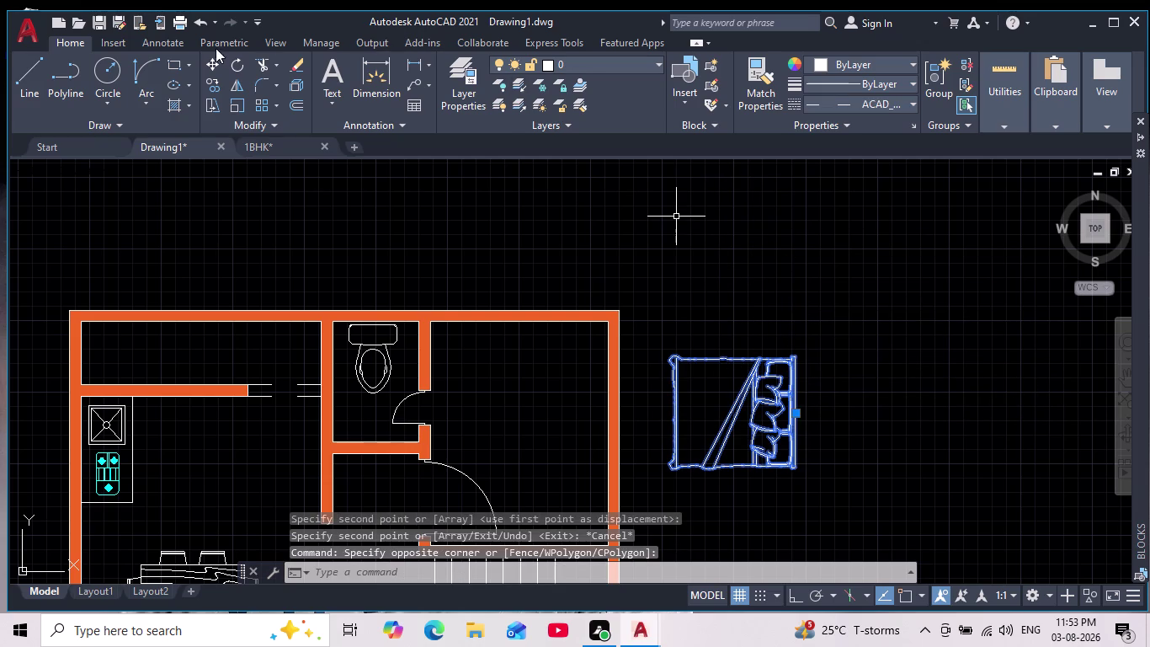
click(233, 68)
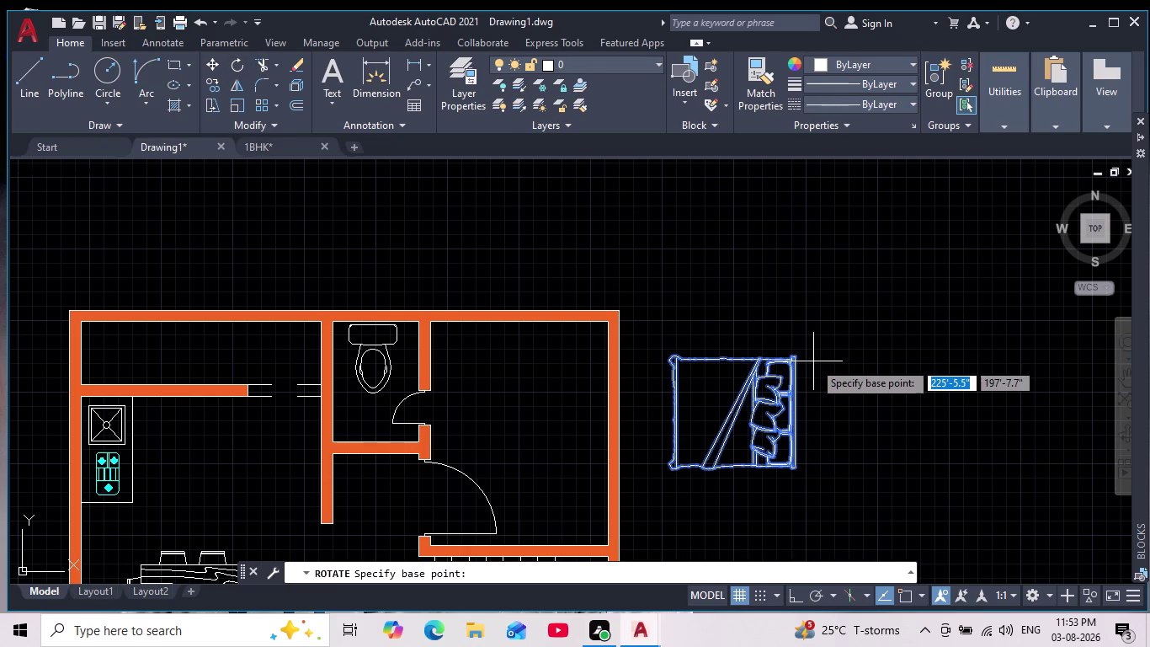
click(804, 599)
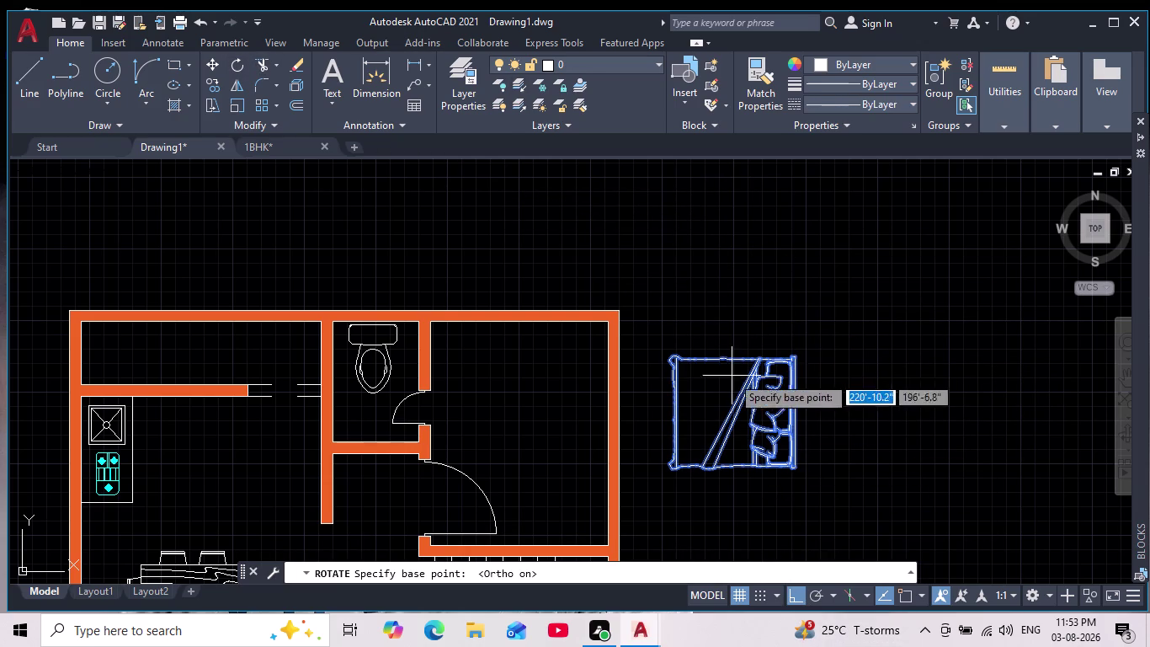
click(705, 337)
click(657, 272)
key(Escape)
click(809, 265)
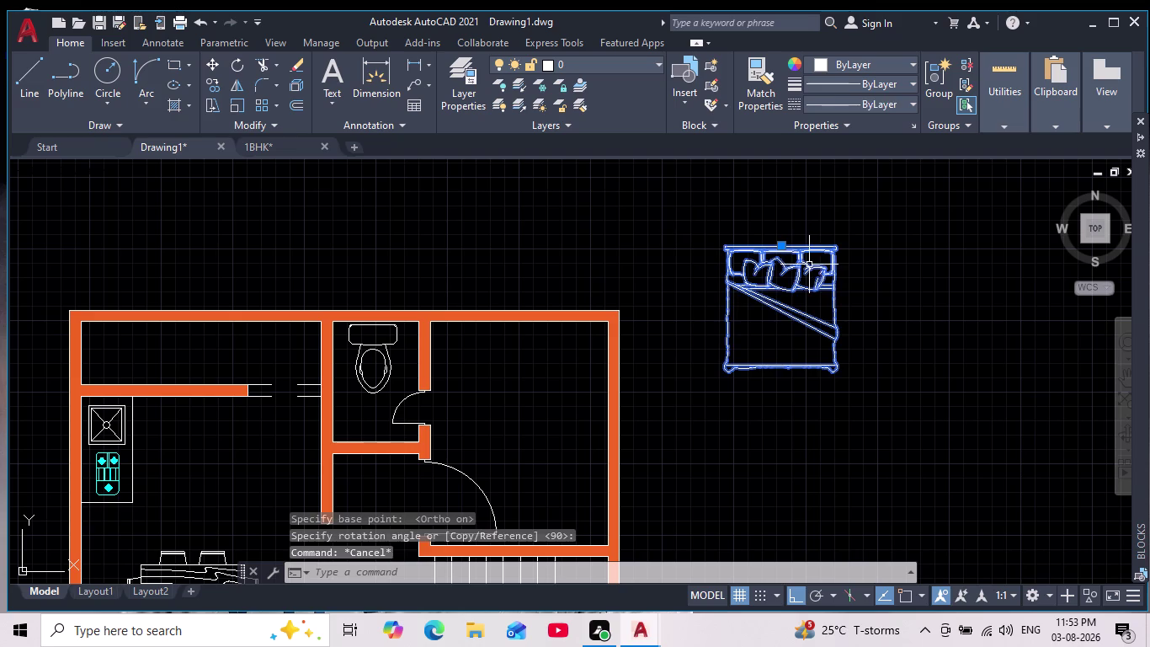
Move the rotated bed into the top-right room with Ortho off.
click(211, 60)
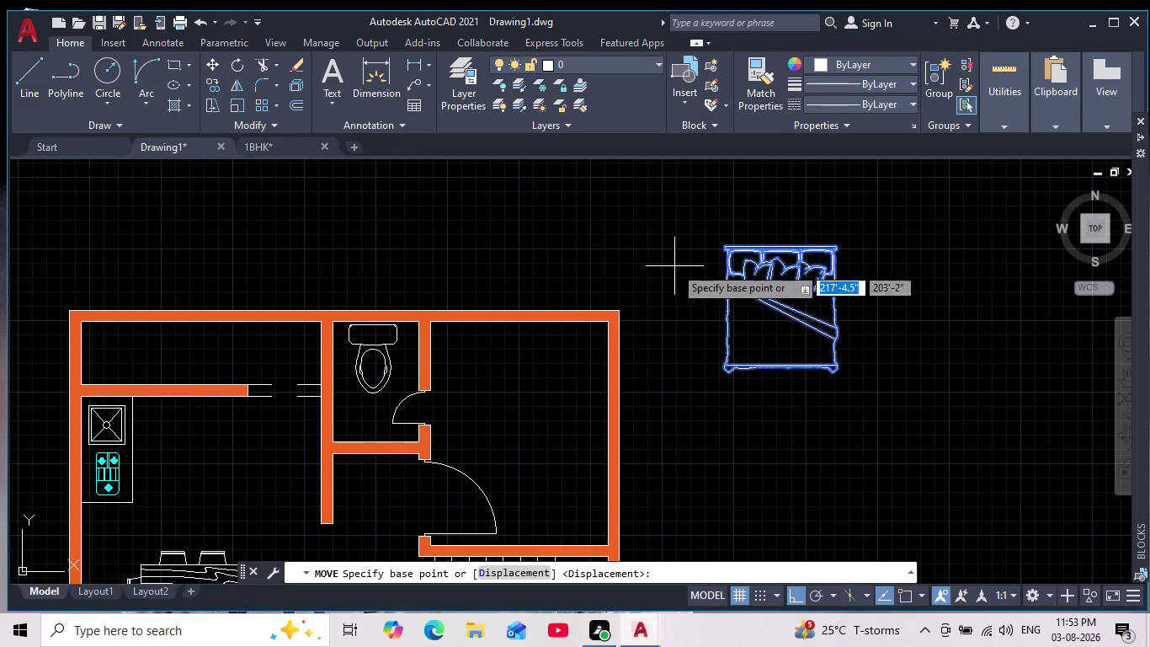
click(778, 303)
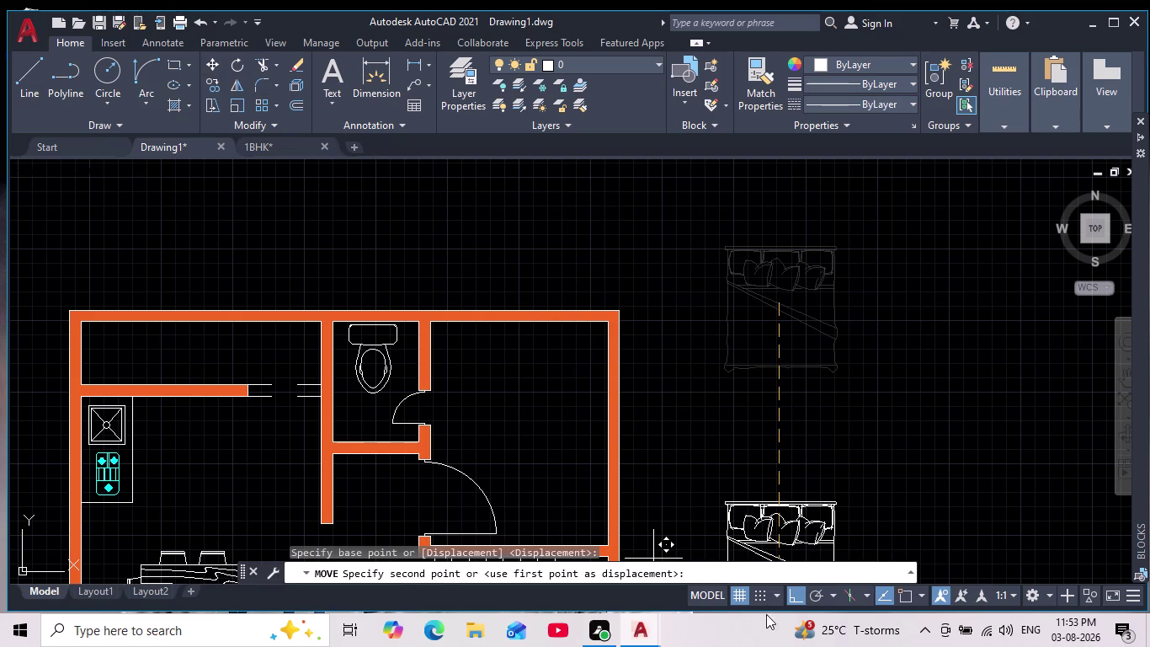
click(792, 596)
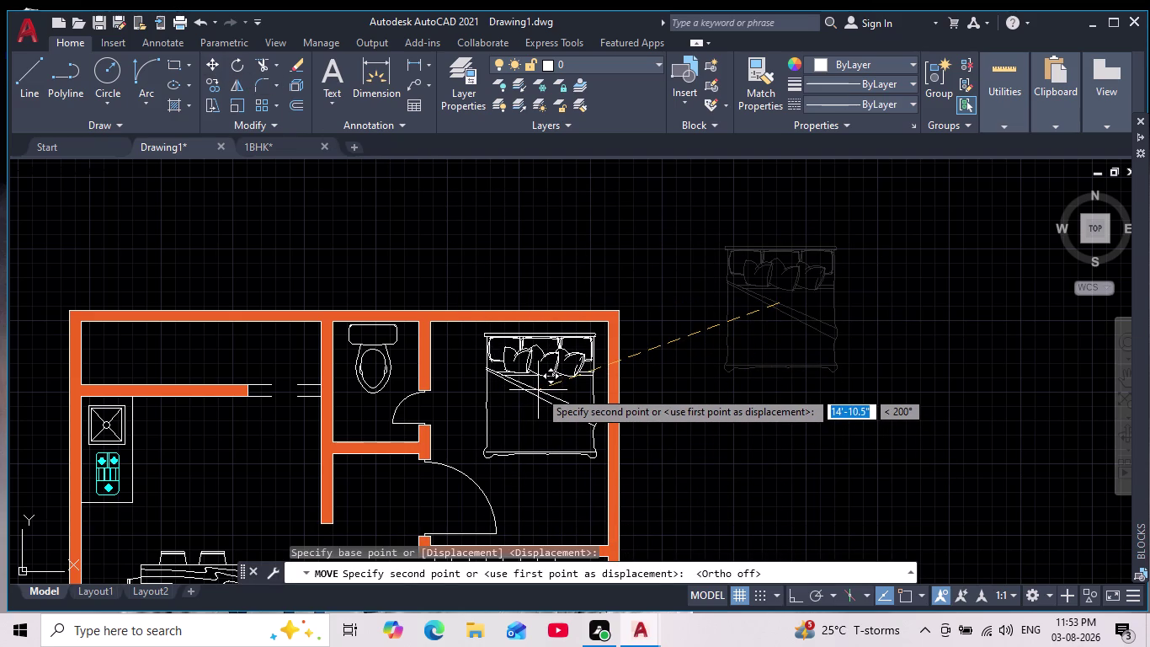
click(539, 390)
key(Escape)
scroll(down, 3)
middle_drag(658, 413, 592, 313)
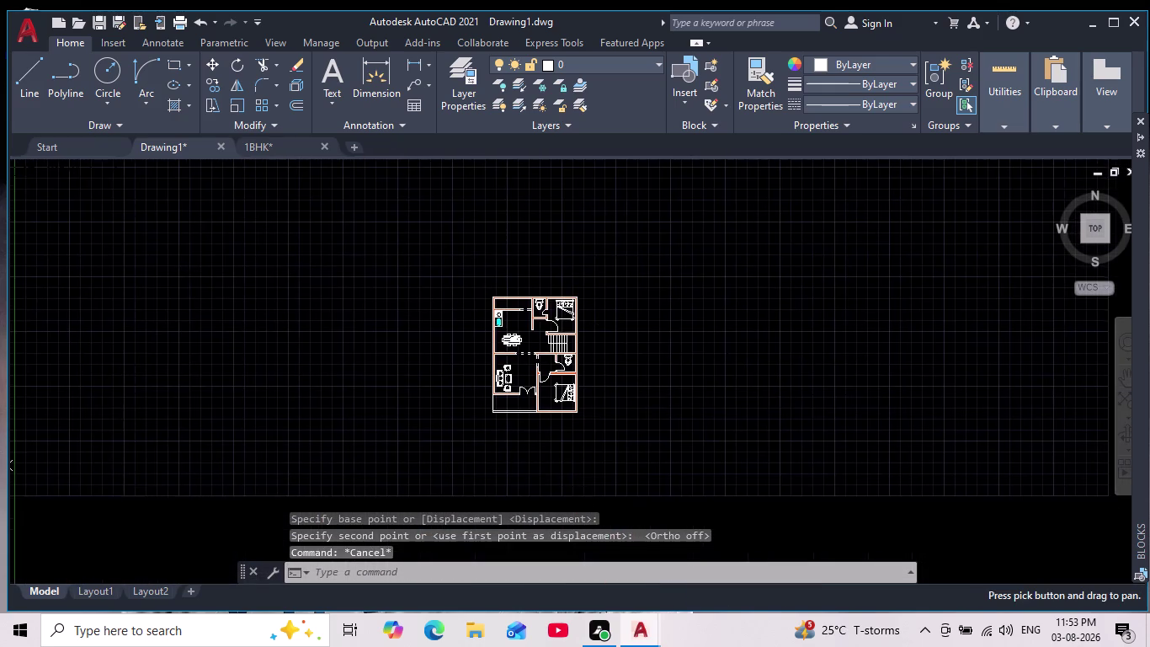
scroll(up, 3)
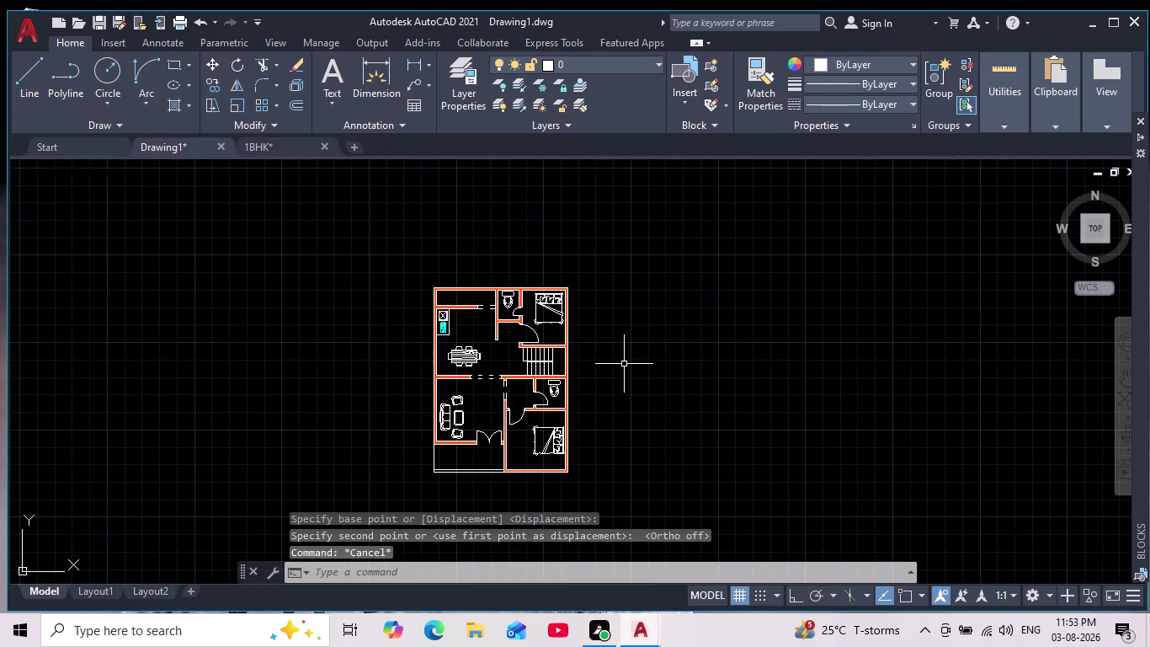
scroll(up, 3)
Scale the bed down in the upper-right bedroom.
click(509, 262)
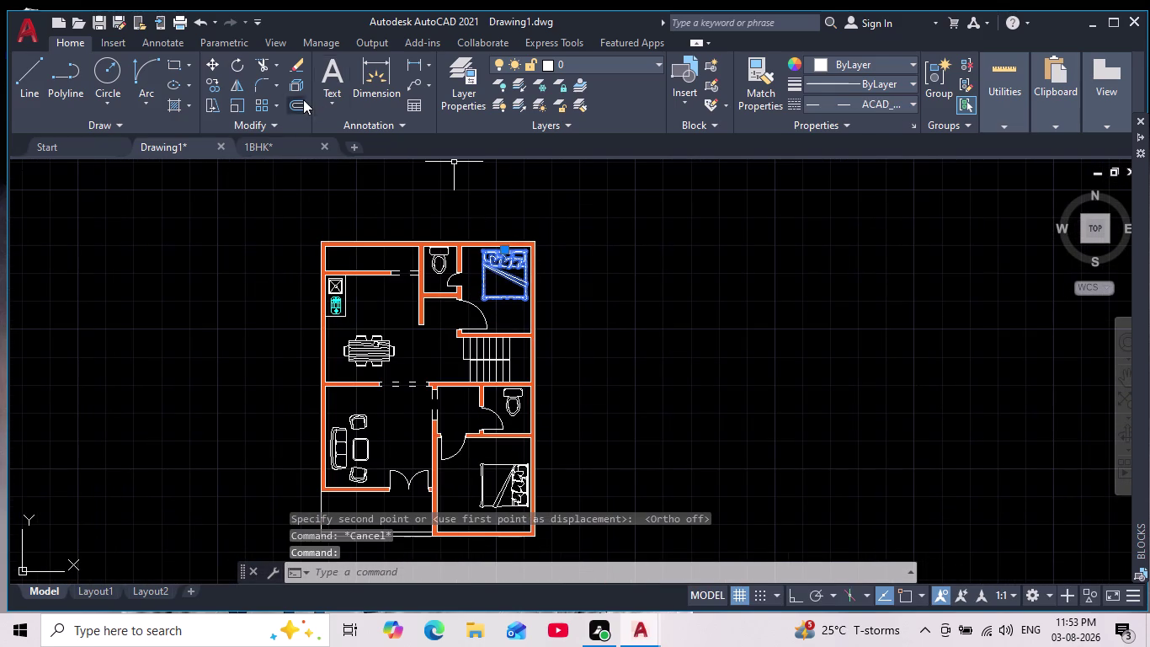
click(240, 102)
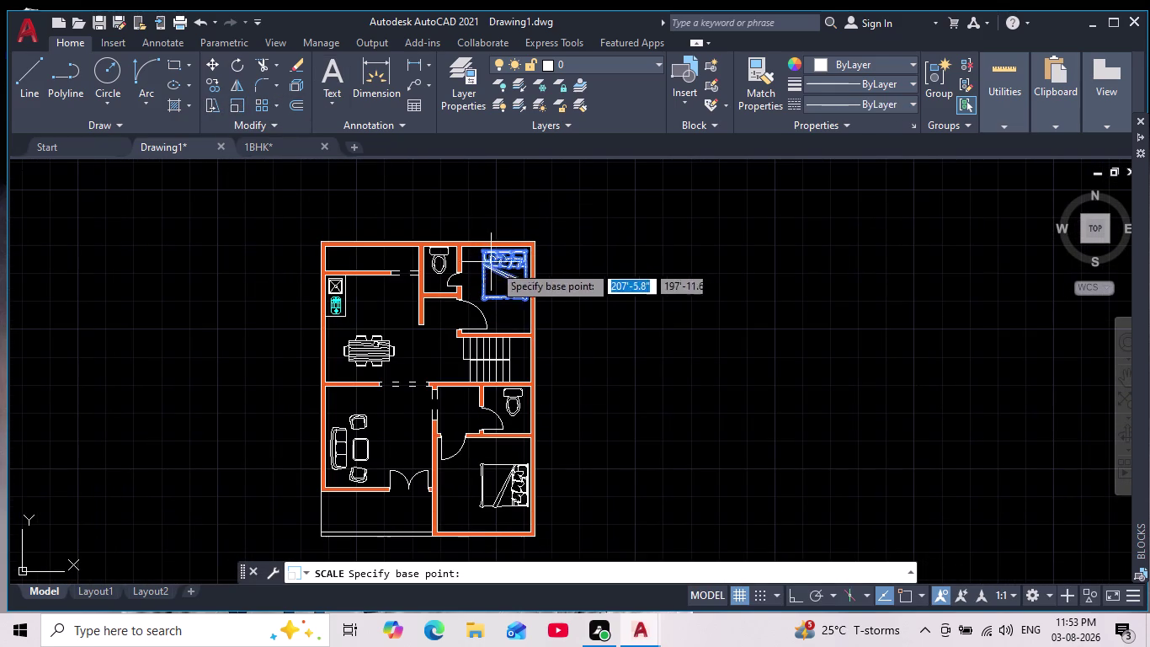
click(509, 277)
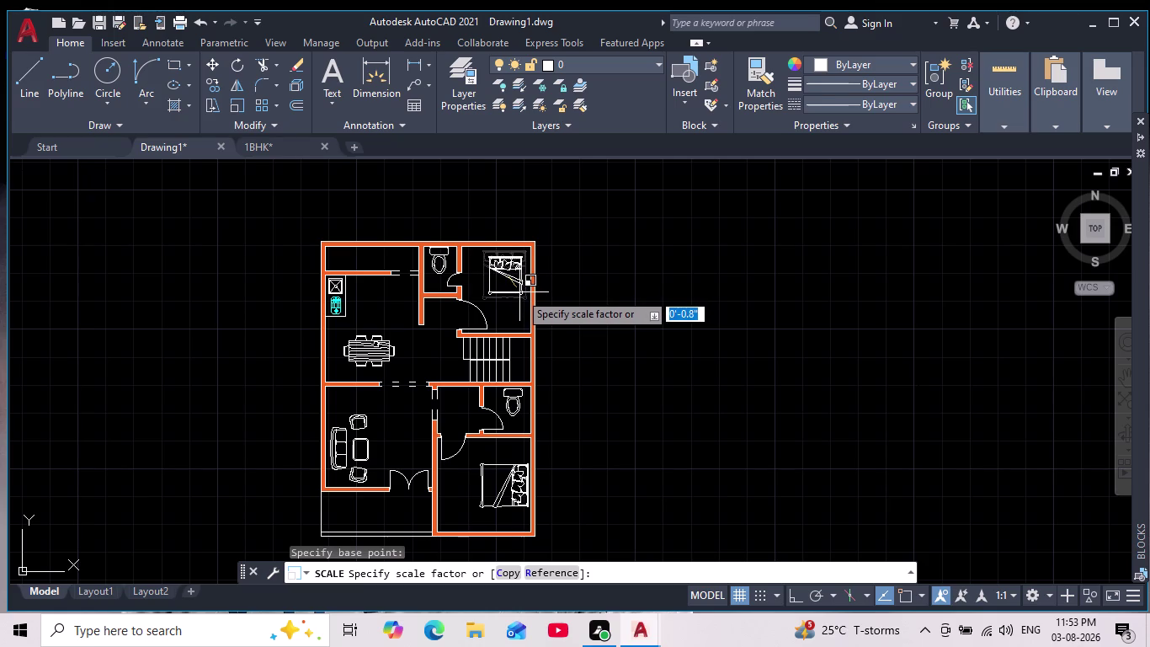
click(519, 292)
scroll(up, 3)
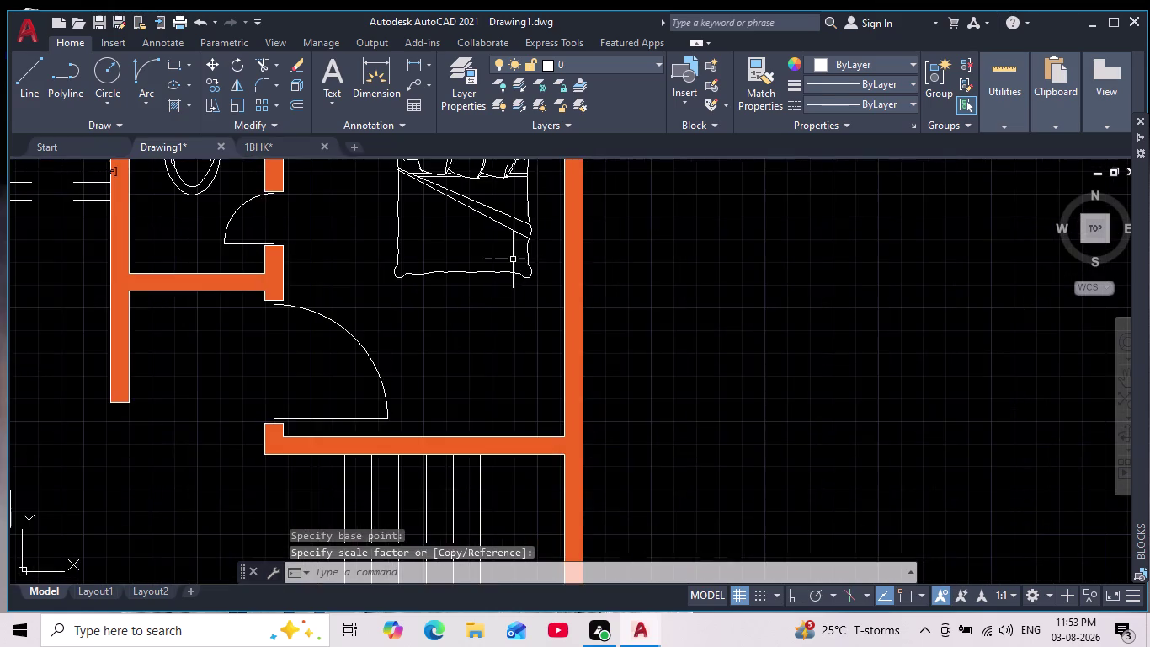
middle_drag(515, 266, 514, 392)
scroll(down, 3)
scroll(up, 3)
Move the resized bed up against the bedroom's top wall.
click(488, 341)
click(450, 331)
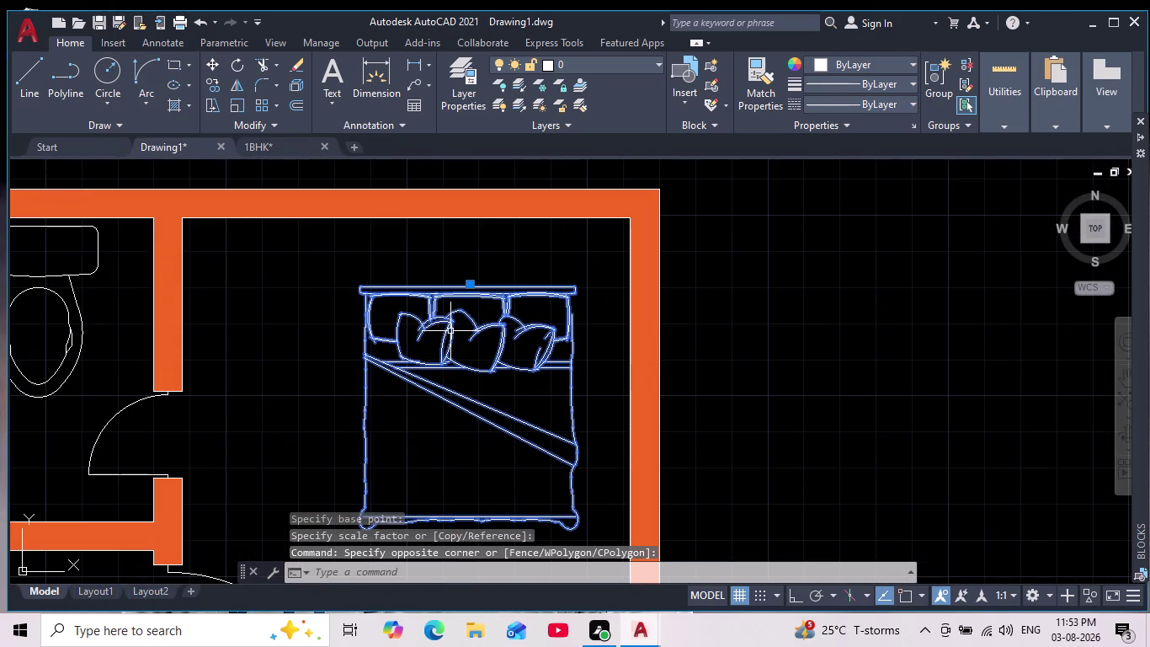
click(222, 62)
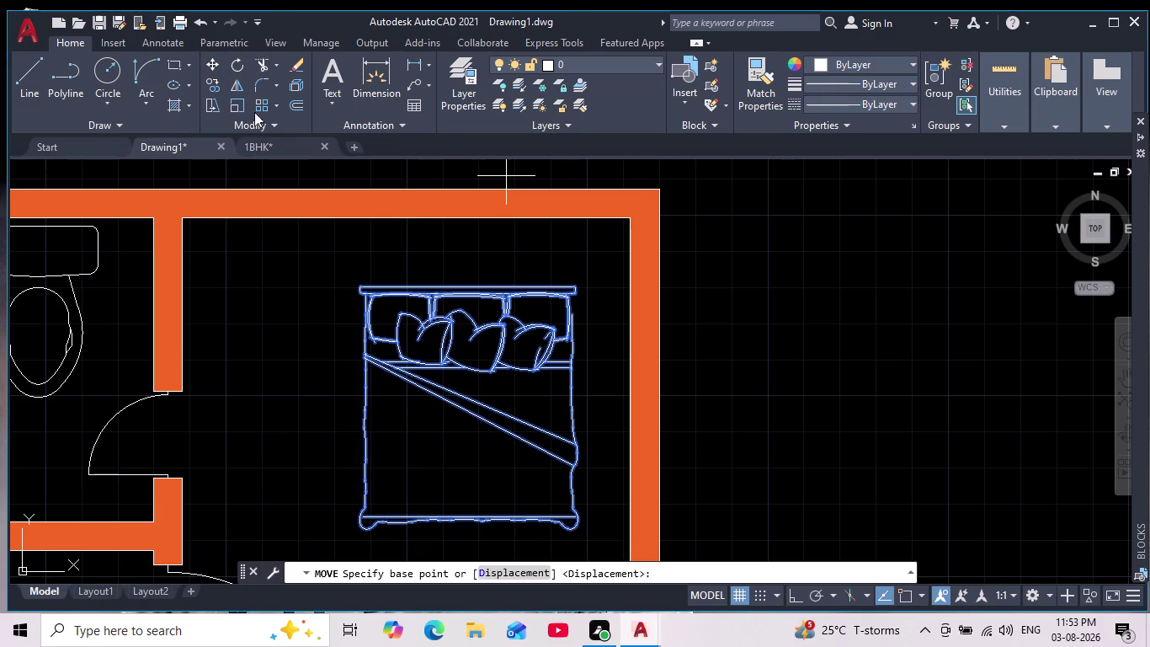
click(517, 335)
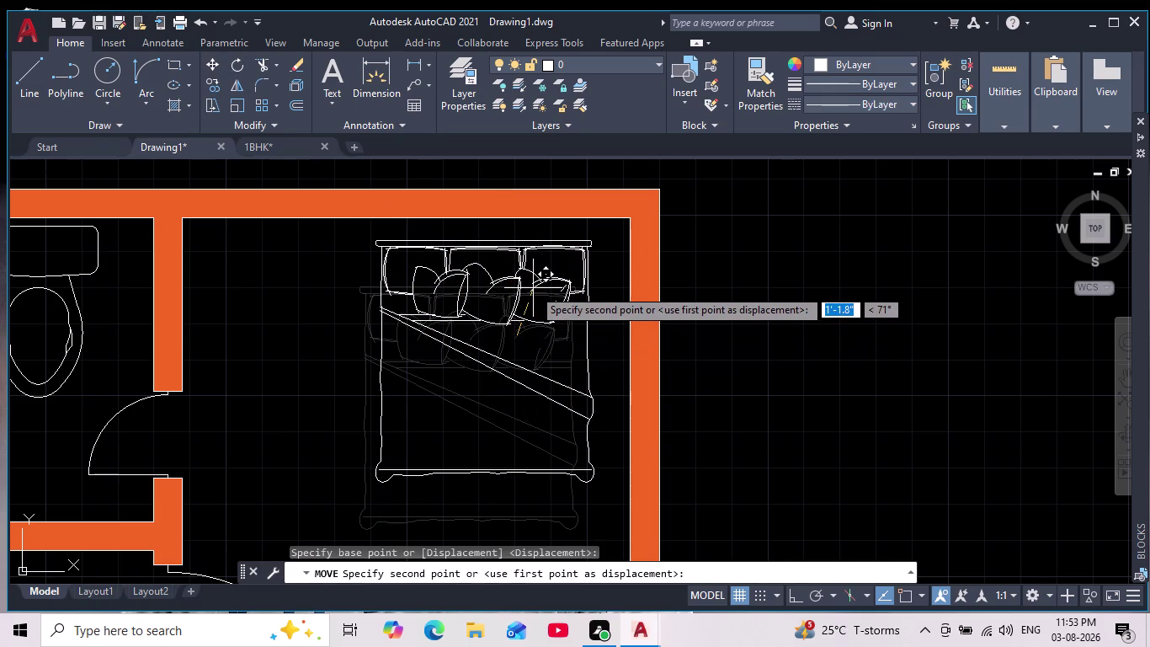
click(533, 288)
scroll(down, 3)
middle_click(702, 391)
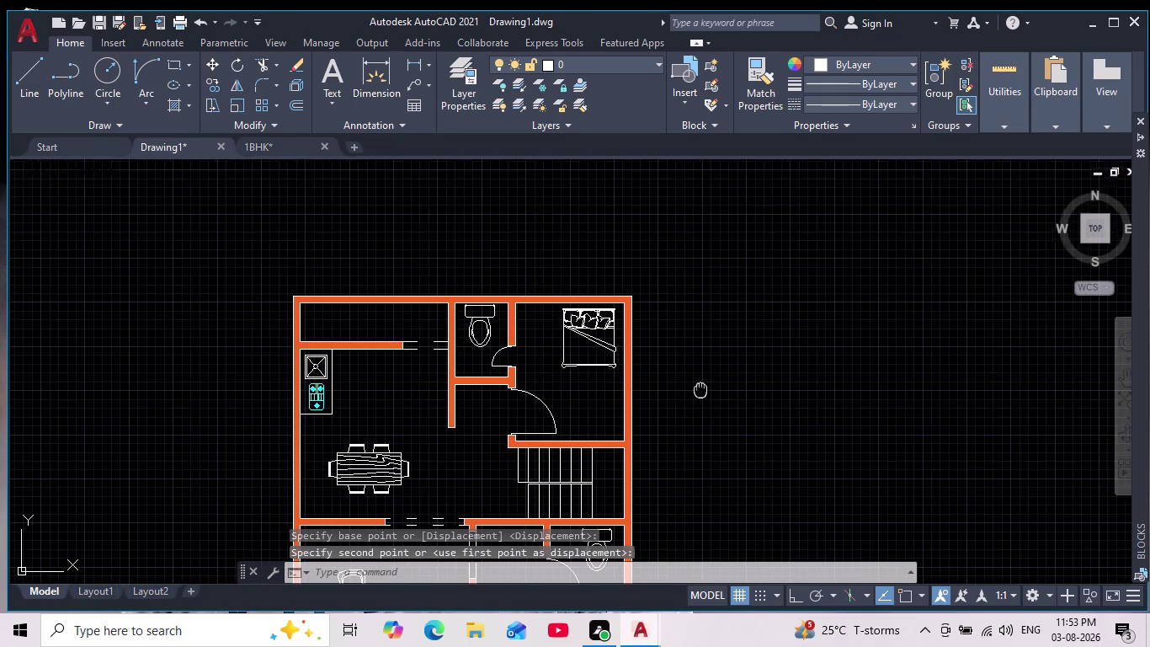
scroll(down, 3)
scroll(up, 3)
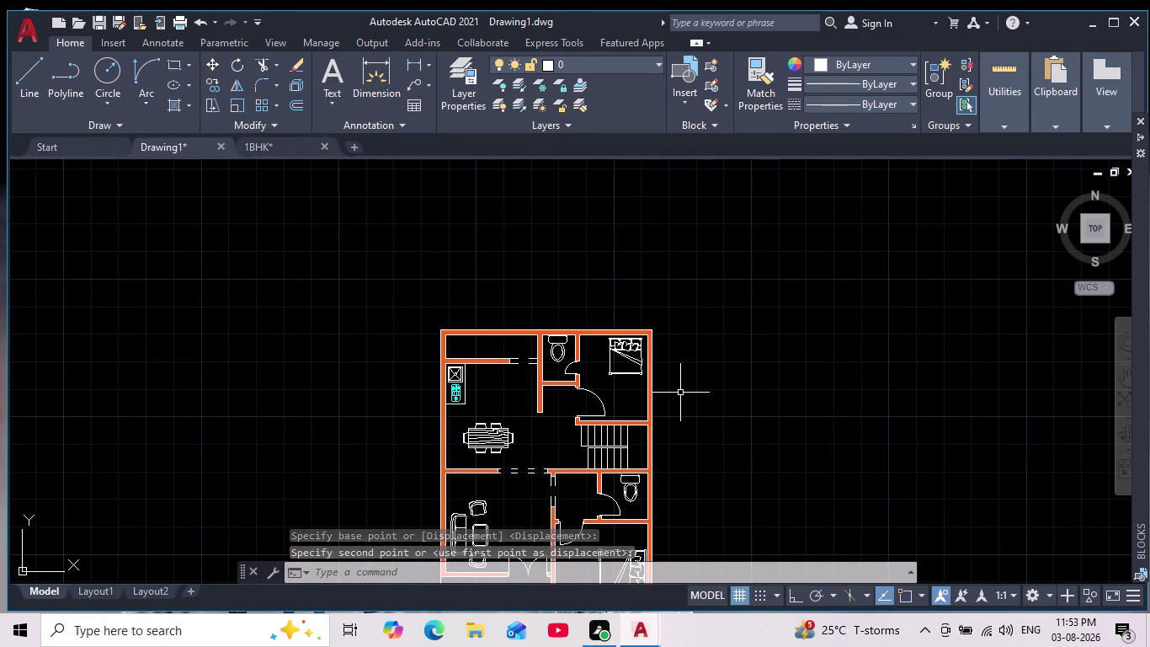
Pan and zoom to review the whole floor plan and the lower rooms.
middle_drag(695, 418, 655, 389)
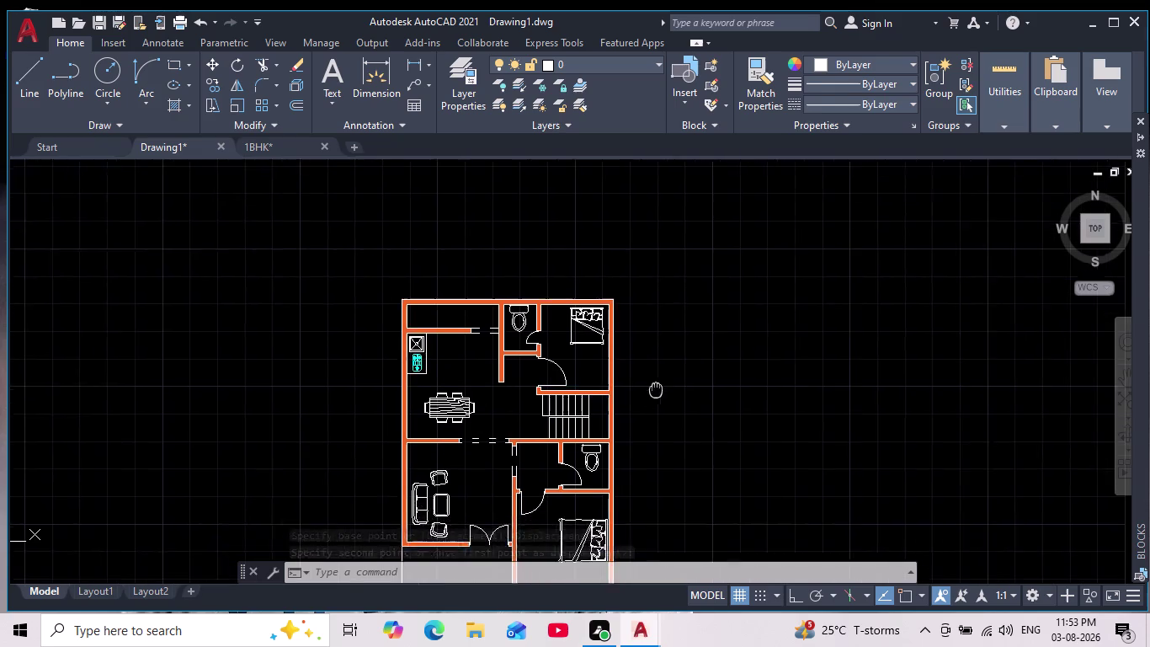
middle_drag(655, 389, 645, 376)
scroll(down, 3)
middle_drag(679, 431, 620, 357)
scroll(up, 3)
scroll(up, 3)
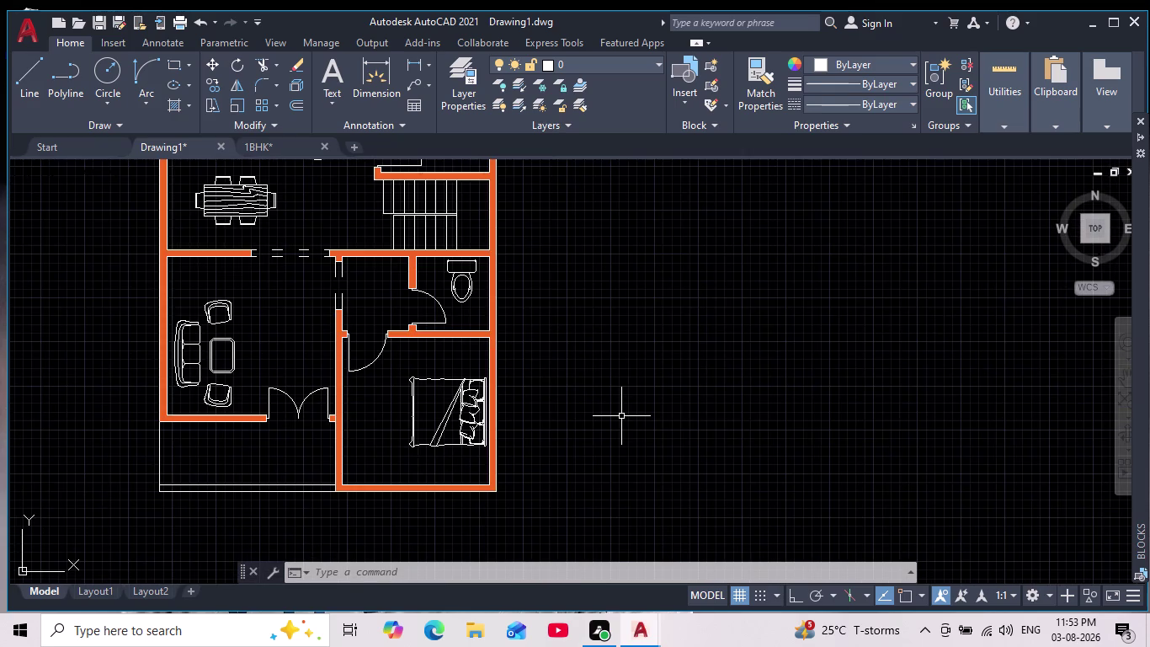
scroll(down, 3)
middle_drag(639, 464, 667, 484)
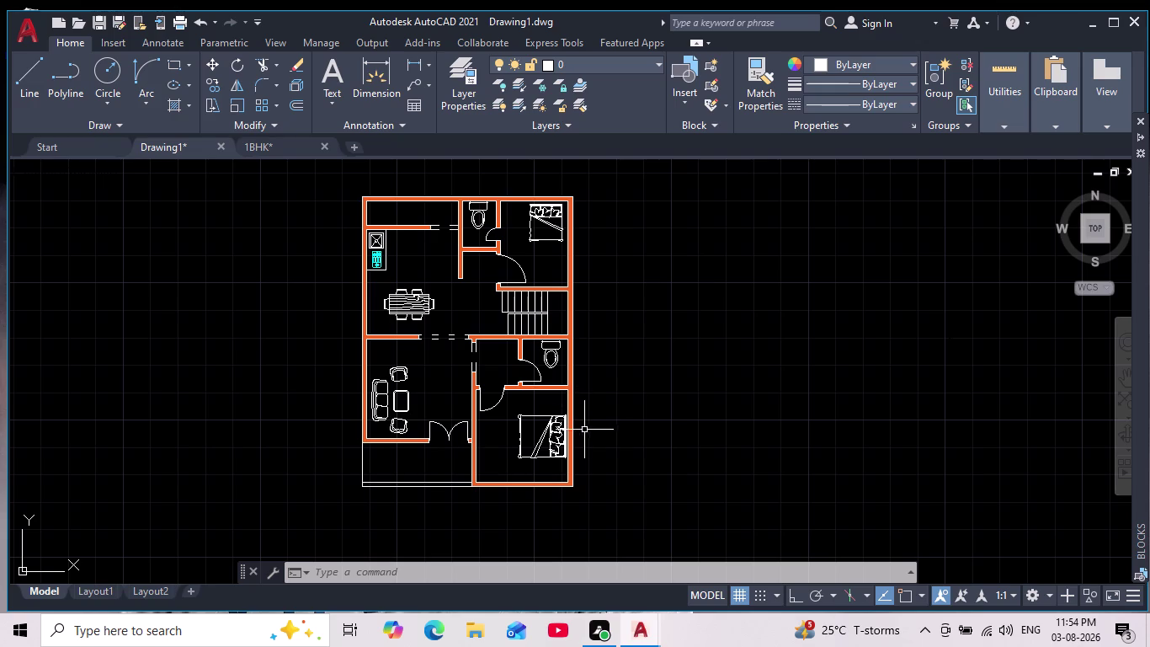
Attempt an 8-unit offset of the porch line upward, then cancel the command.
scroll(up, 3)
scroll(up, 3)
scroll(down, 3)
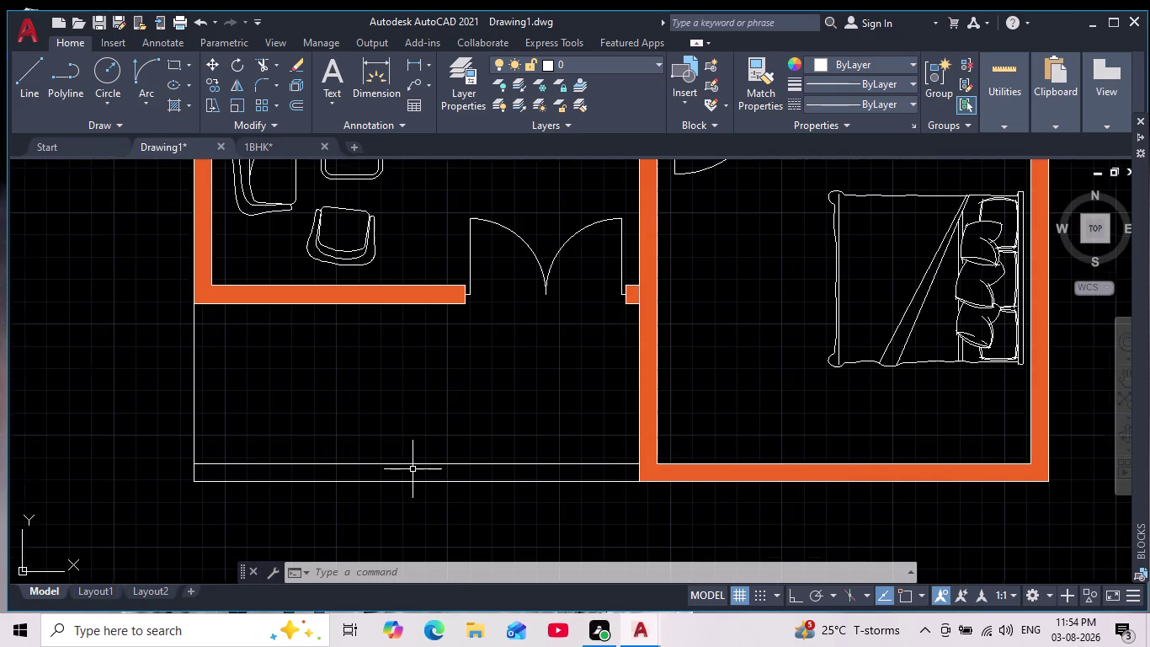
key(Escape)
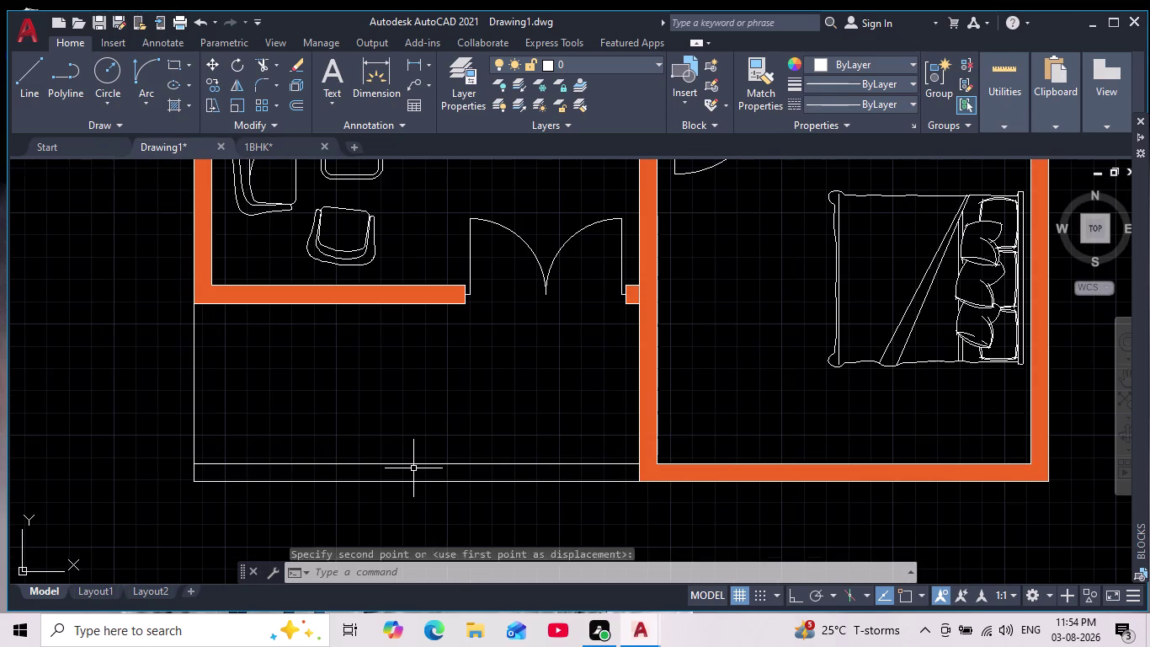
key(Escape)
key(o)
key(Return)
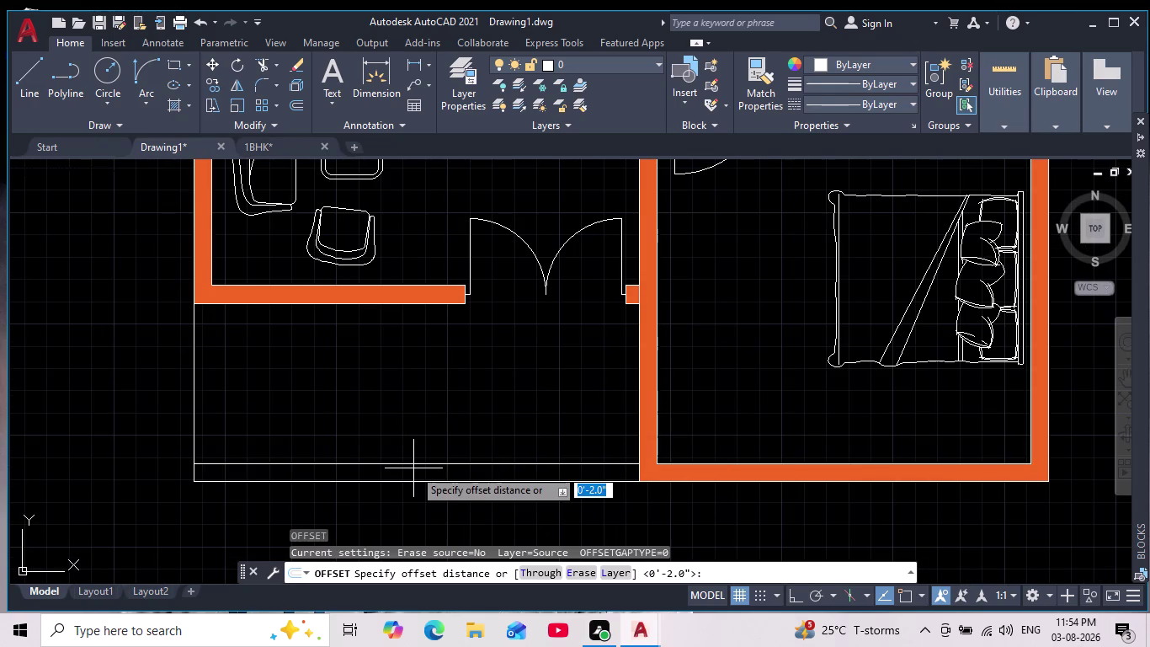
key(8)
key(Return)
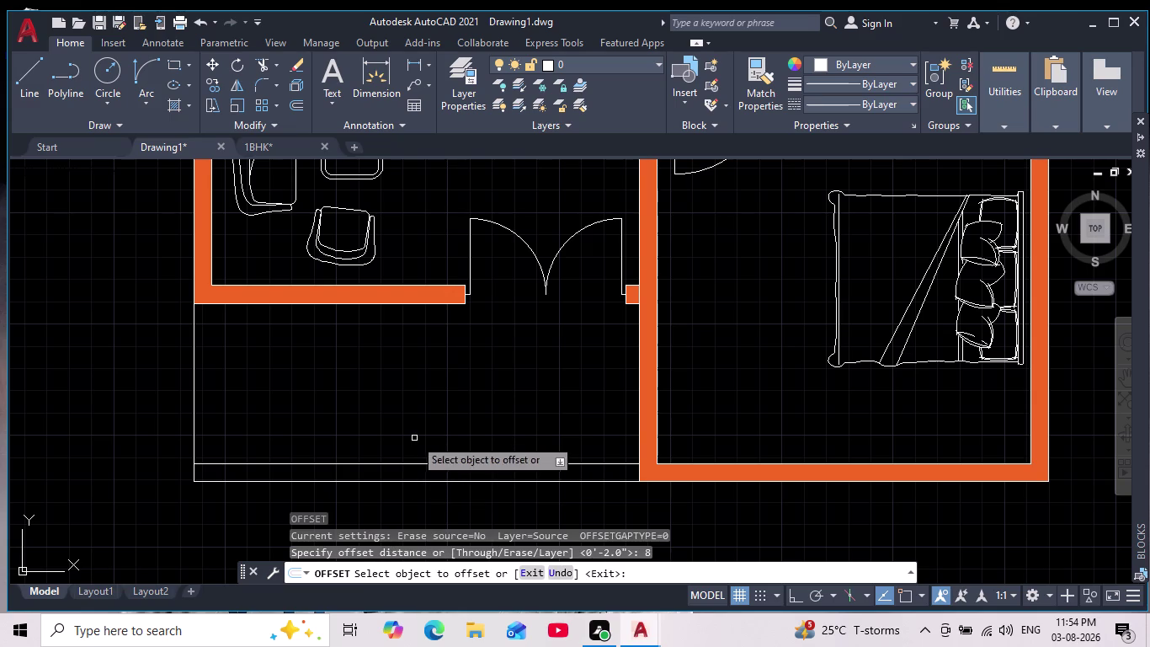
click(397, 465)
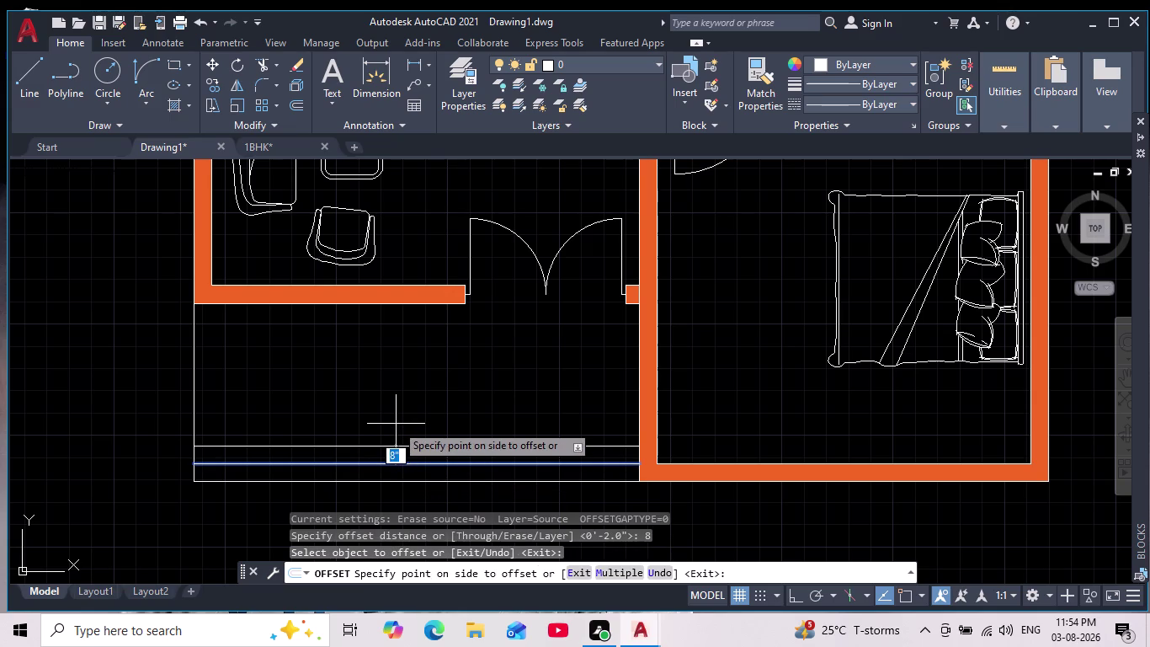
click(396, 424)
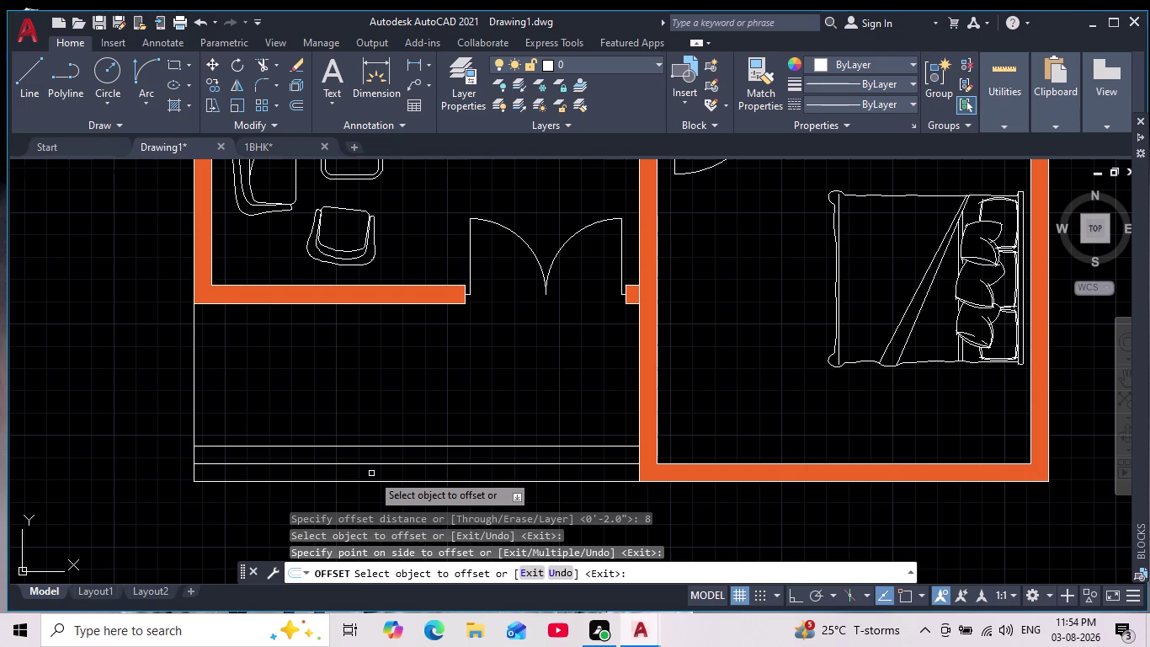
key(Escape)
key(Escape)
Pan and zoom around to recentre the floor plan in view.
scroll(down, 3)
middle_drag(387, 483, 345, 401)
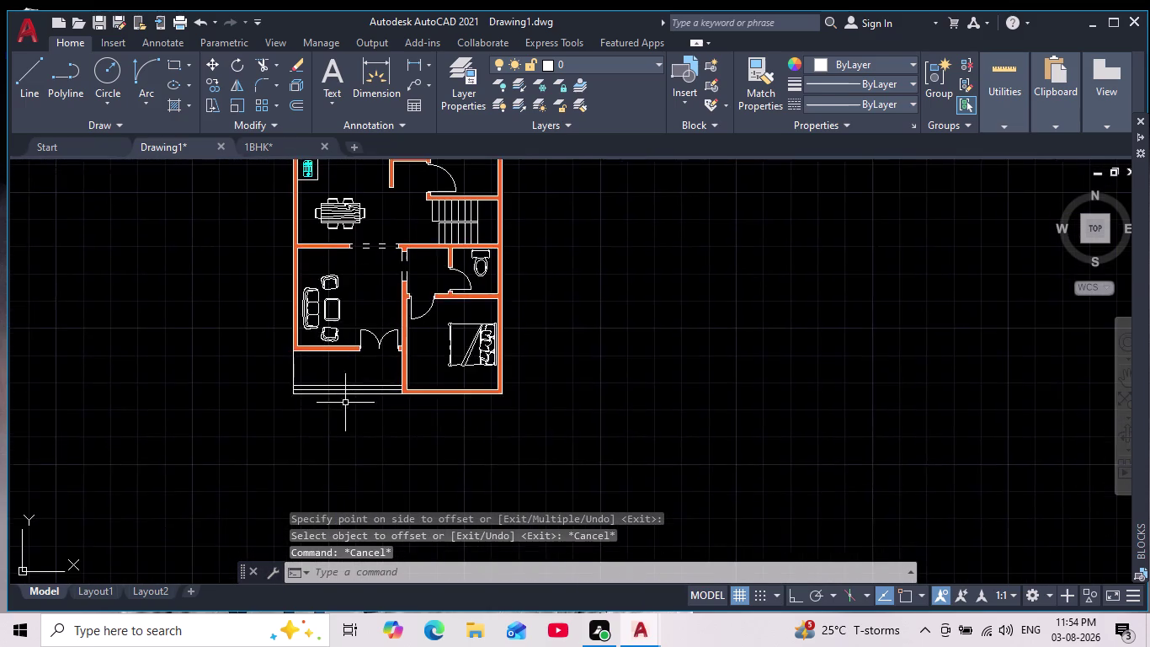
scroll(up, 3)
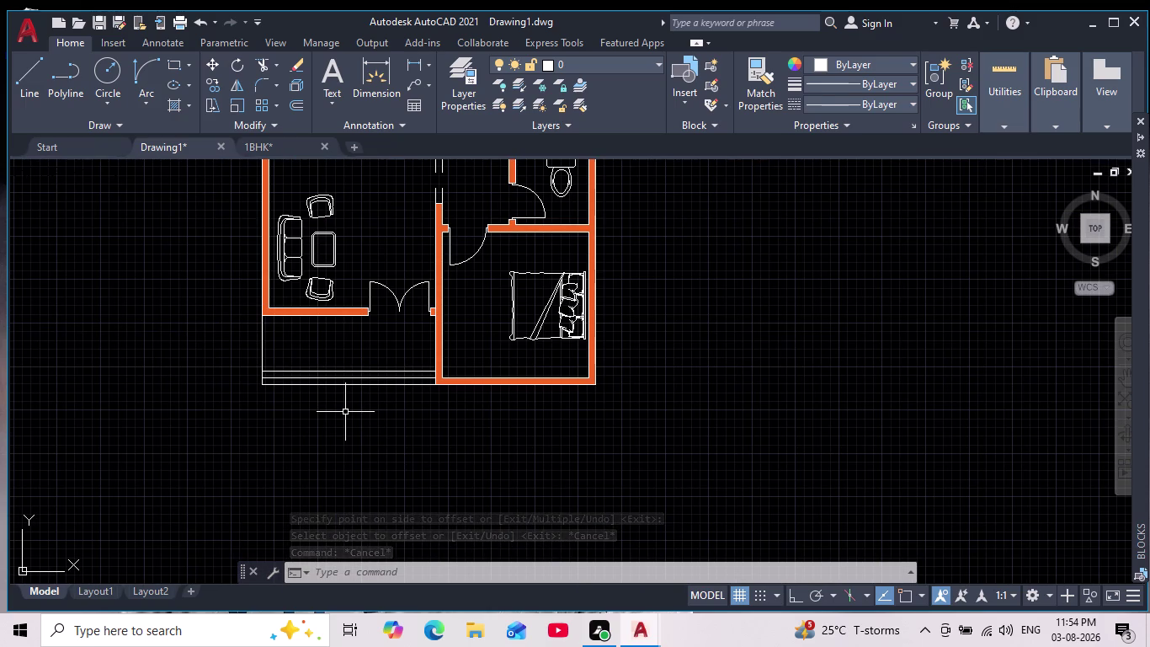
scroll(up, 3)
scroll(down, 3)
scroll(down, 3)
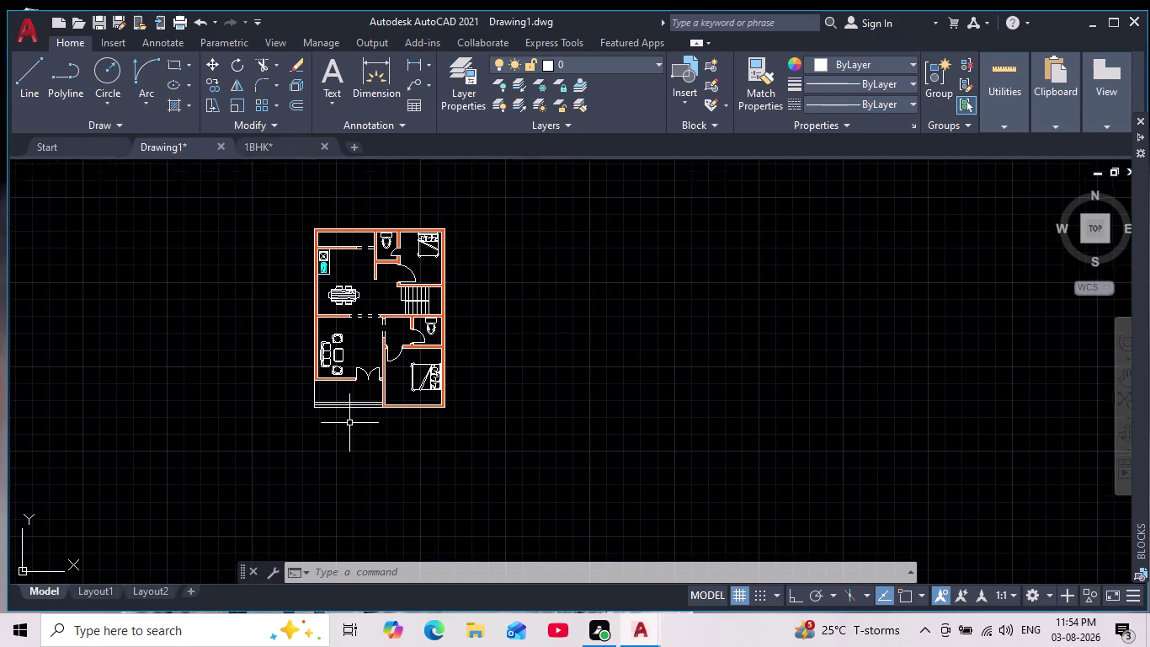
middle_drag(355, 447, 355, 481)
scroll(down, 3)
scroll(up, 3)
scroll(up, 3)
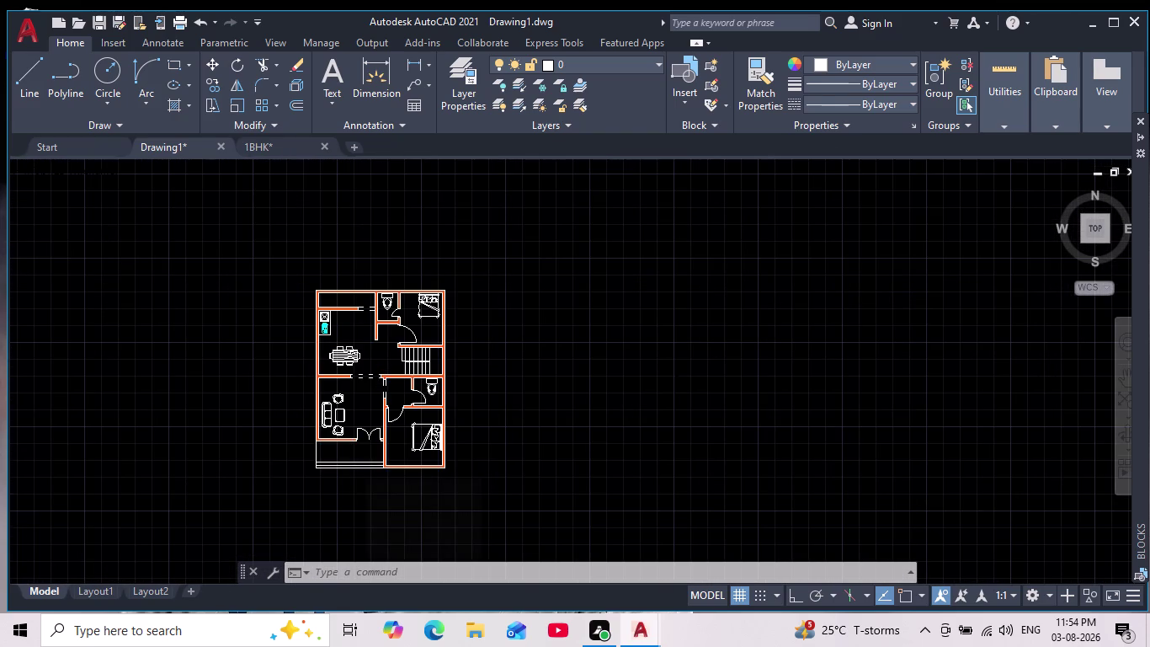
middle_click(262, 380)
scroll(up, 3)
middle_drag(279, 344, 255, 379)
scroll(down, 3)
scroll(up, 3)
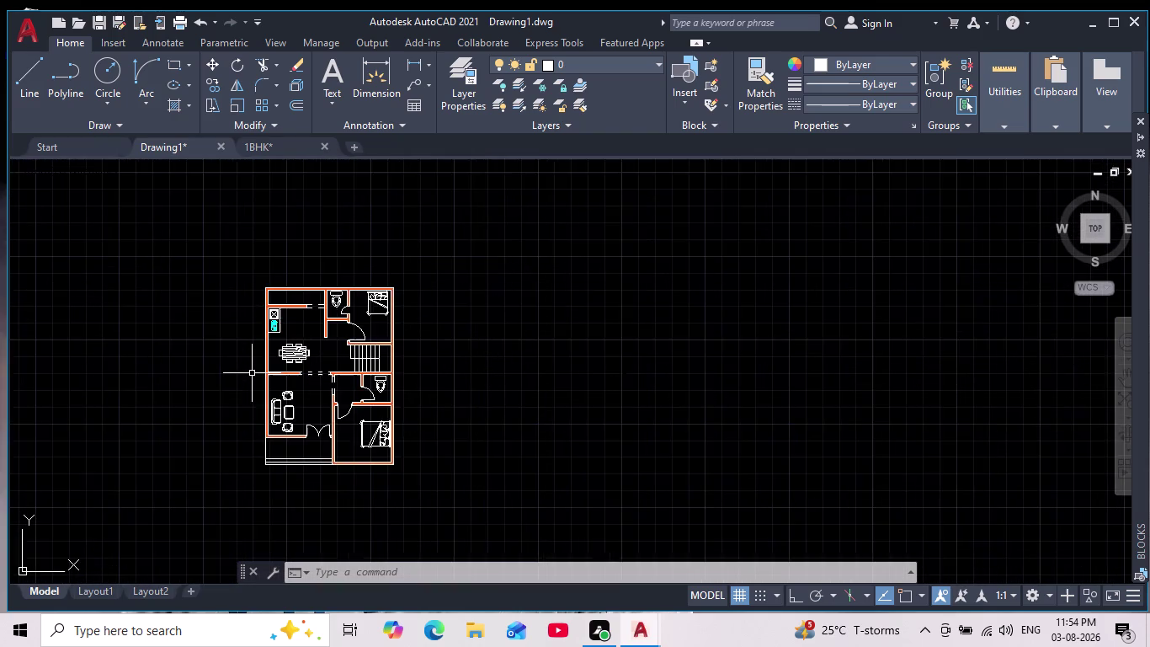
middle_drag(257, 373, 256, 307)
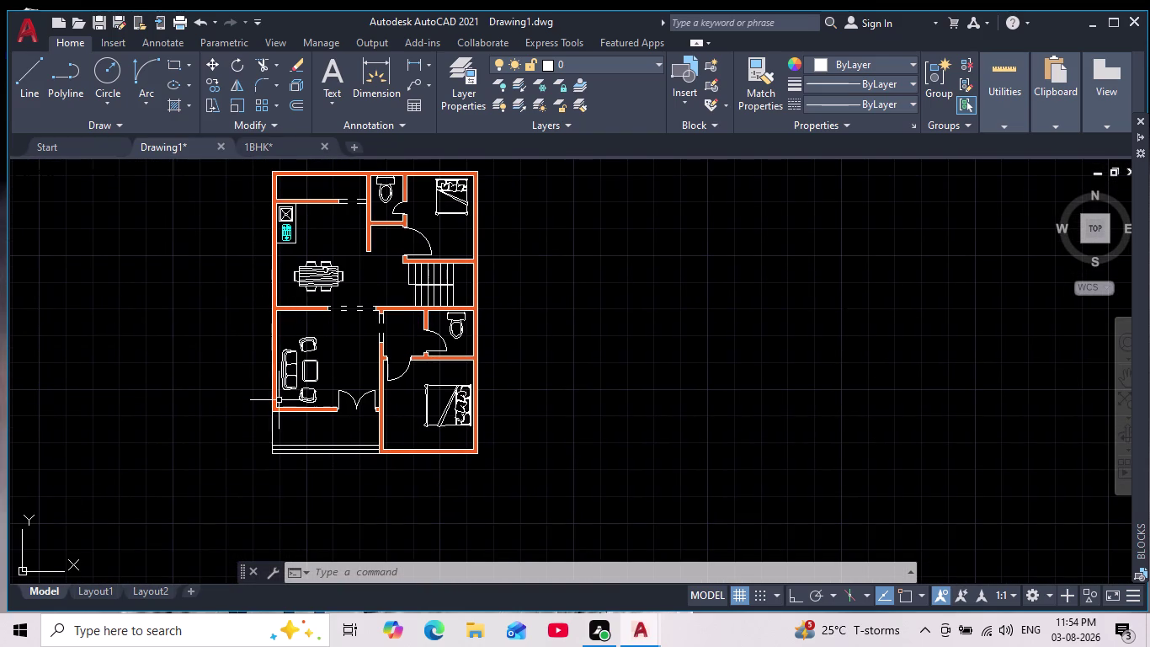
middle_drag(274, 404, 274, 445)
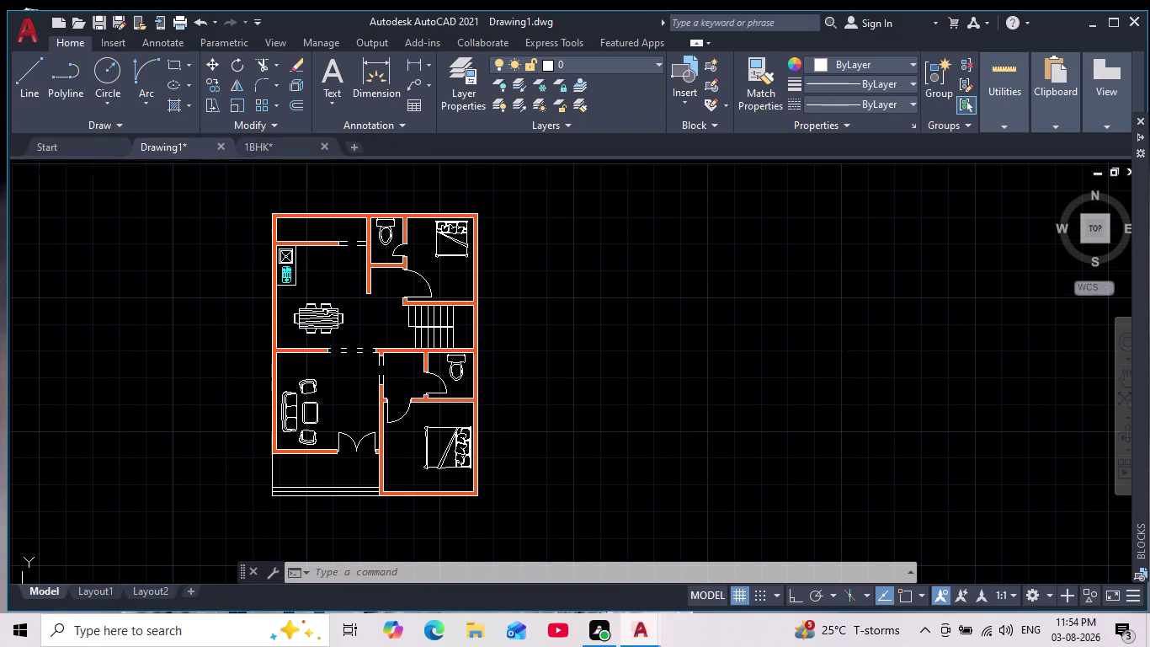
scroll(down, 3)
scroll(up, 3)
middle_drag(241, 388, 251, 398)
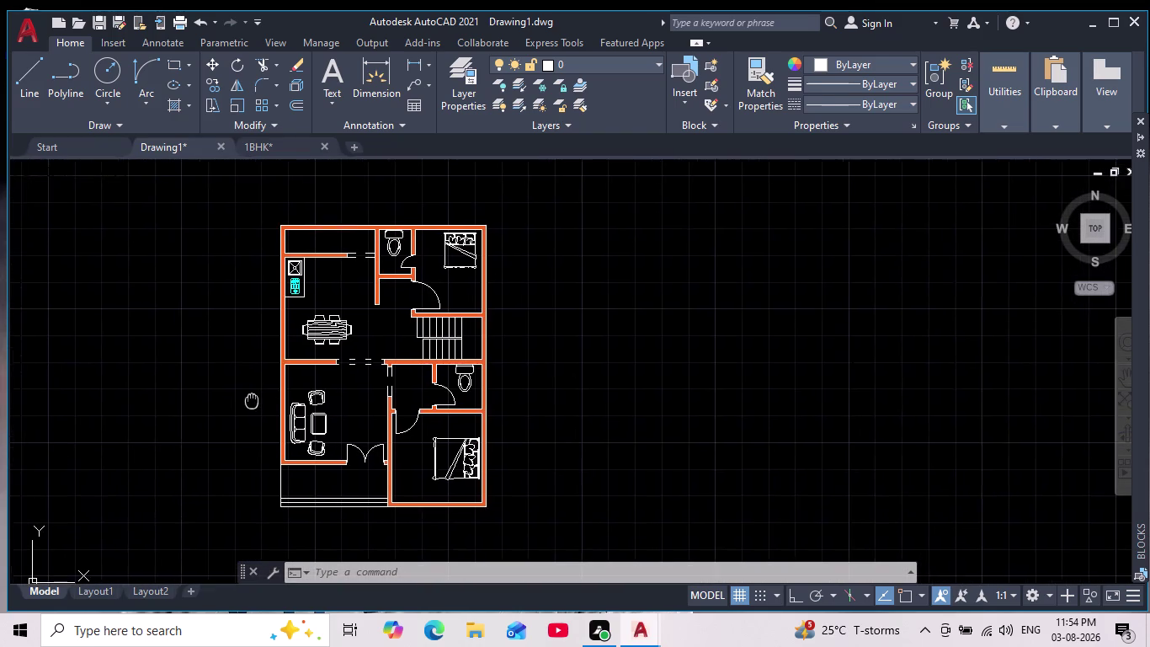
middle_drag(250, 398, 258, 397)
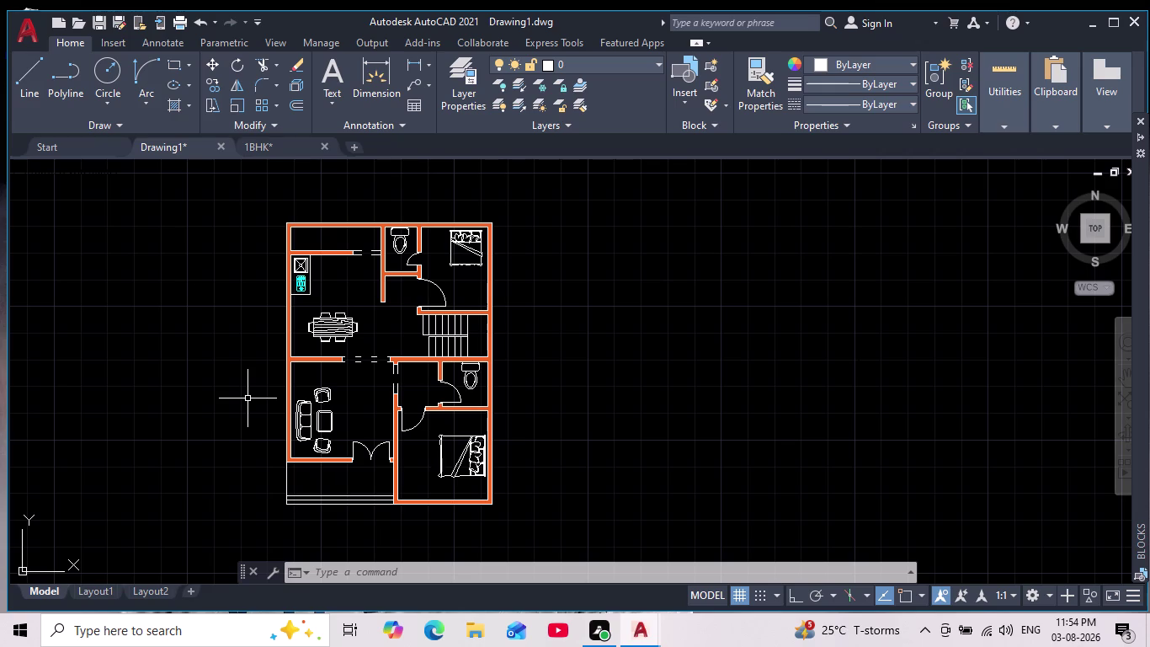
click(351, 433)
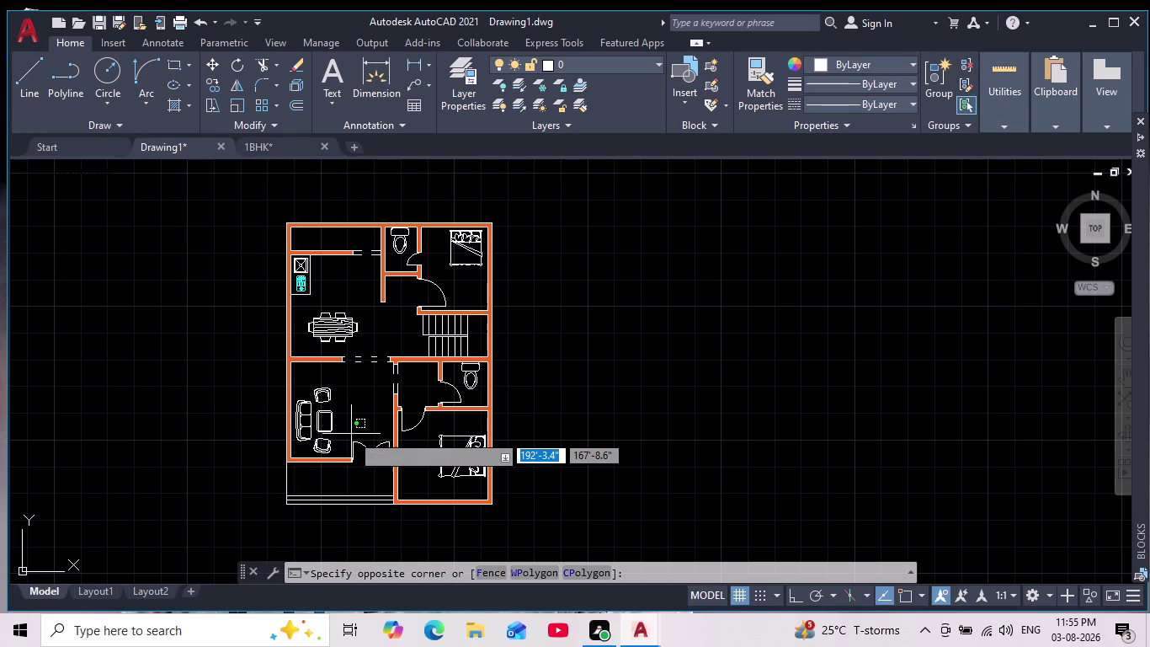
click(351, 434)
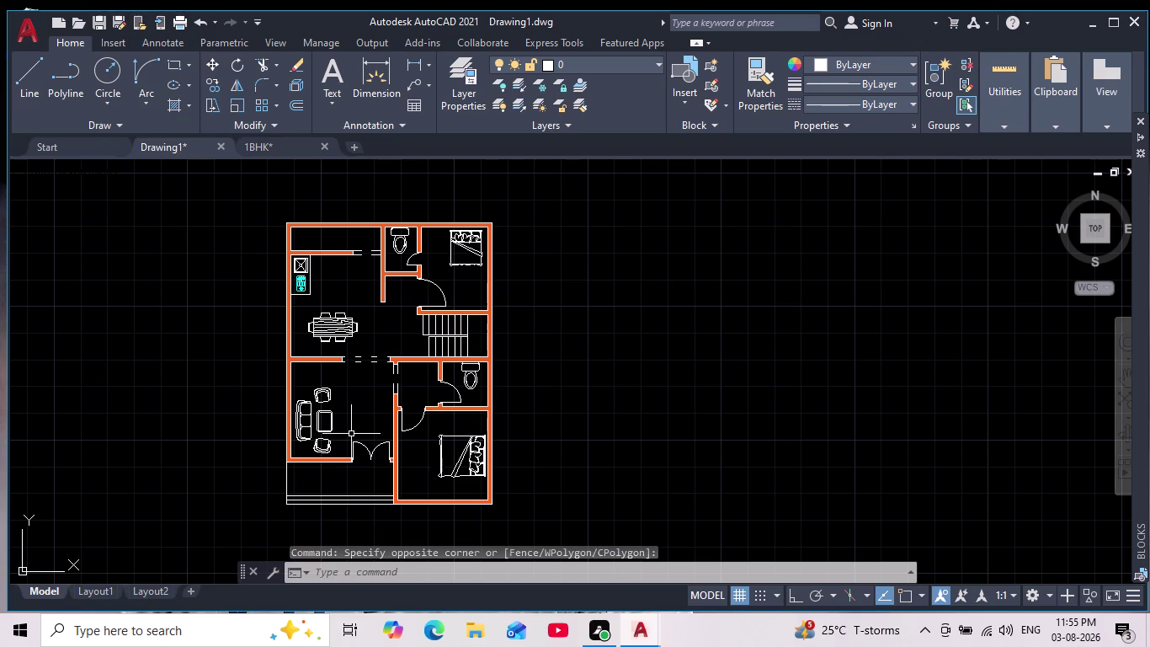
key(Escape)
key(Escape)
key(Escape)
scroll(down, 3)
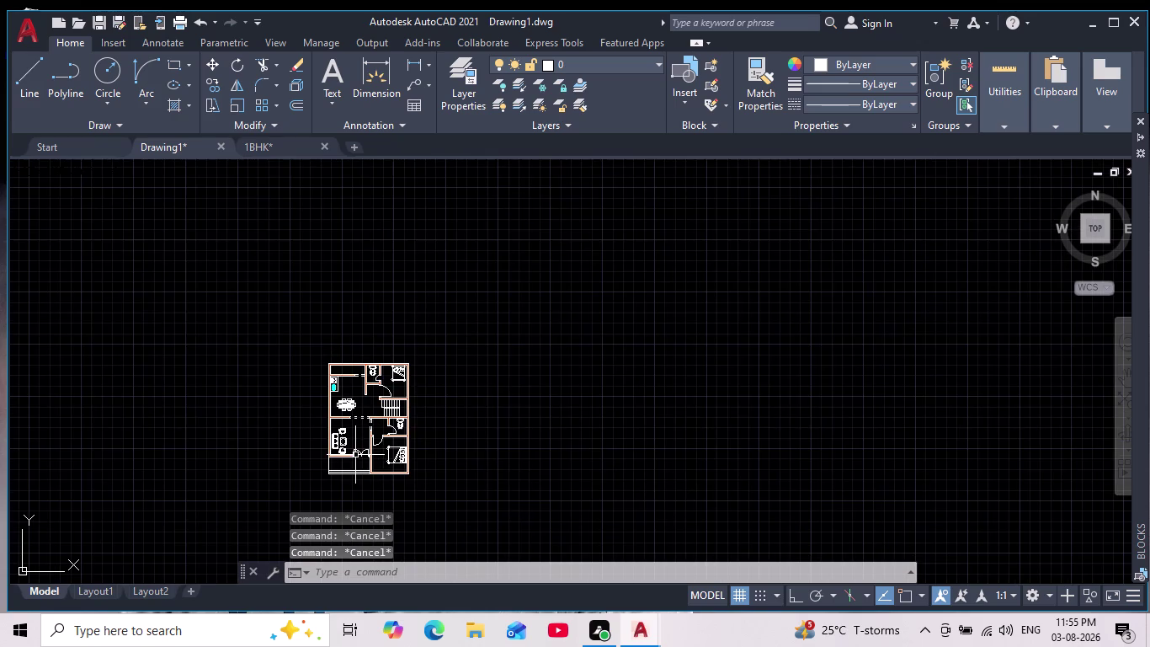
scroll(up, 3)
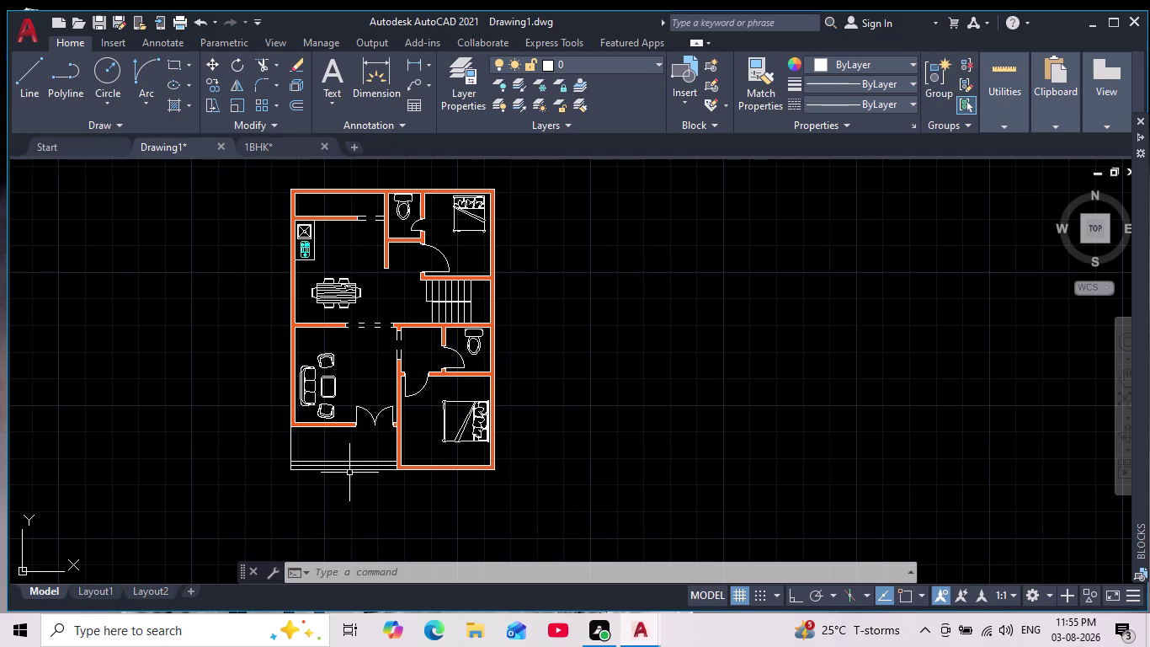
scroll(down, 3)
scroll(up, 3)
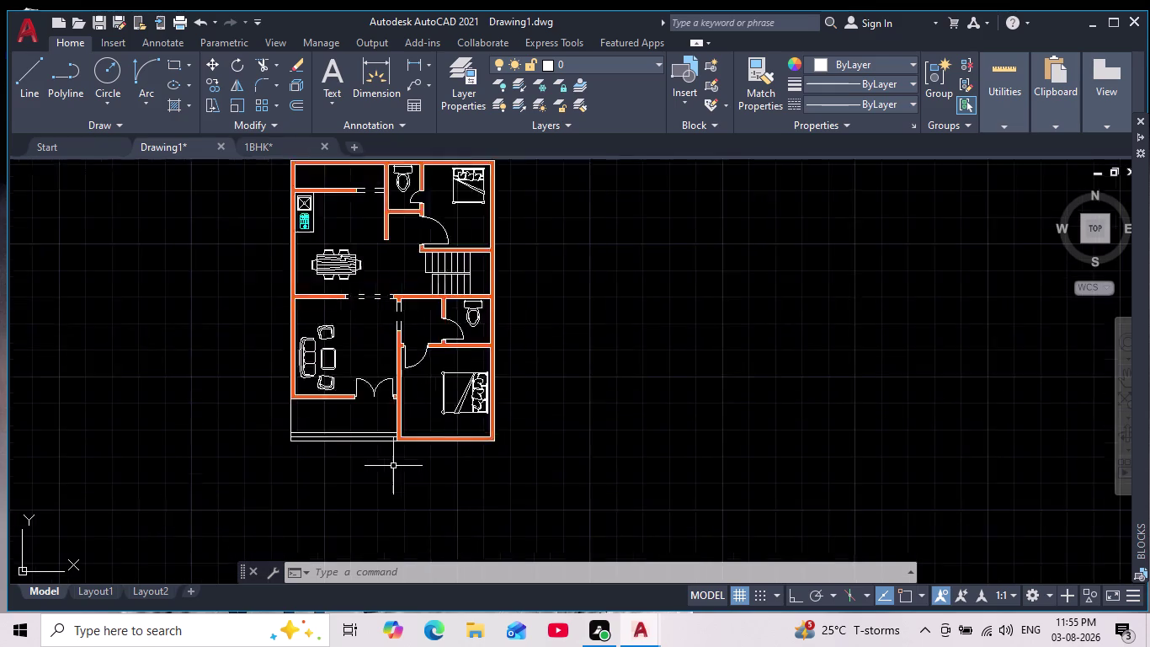
scroll(up, 3)
scroll(down, 3)
scroll(up, 3)
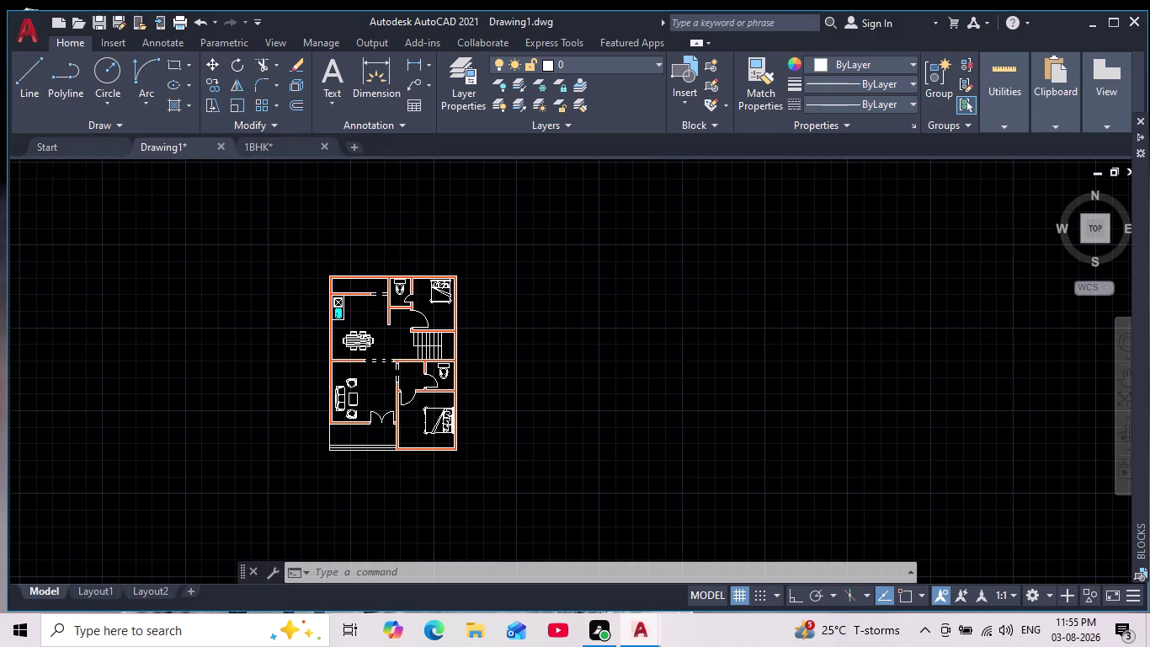
scroll(down, 3)
middle_drag(364, 416, 355, 436)
scroll(up, 3)
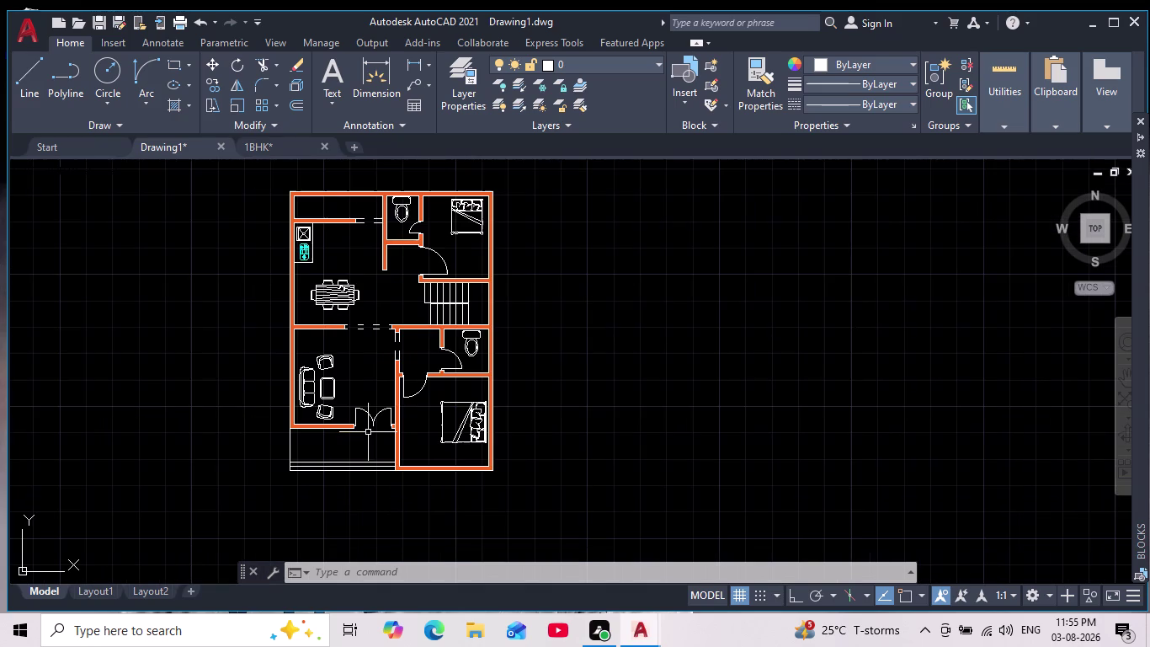
scroll(down, 3)
middle_drag(374, 393, 367, 402)
scroll(up, 3)
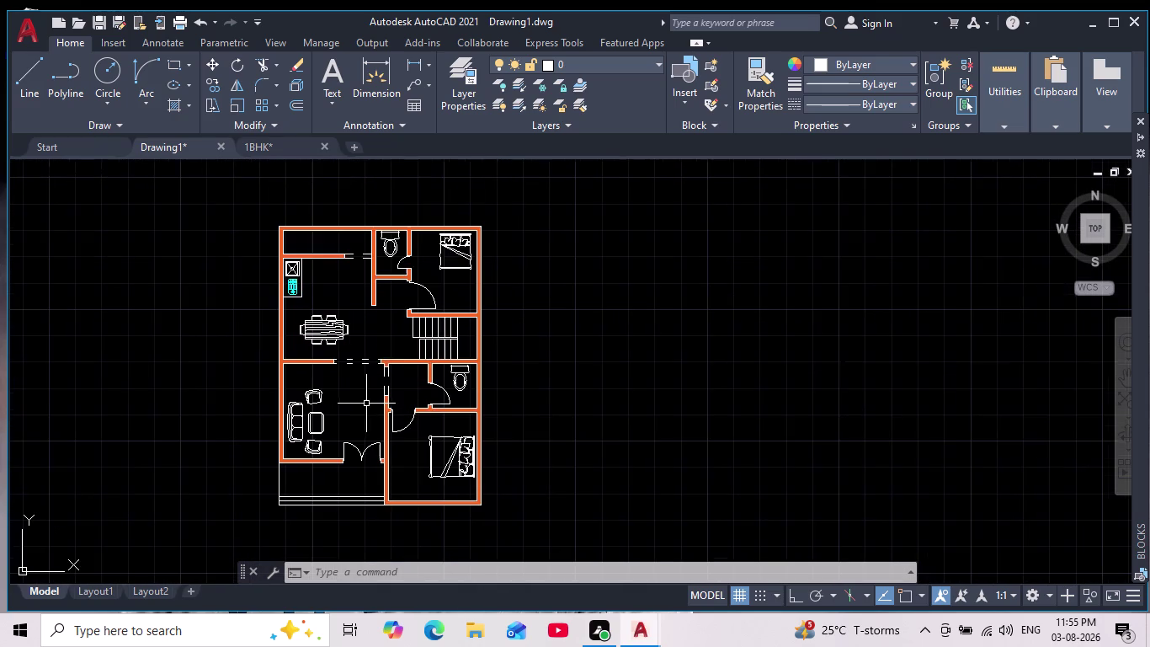
scroll(down, 3)
scroll(up, 3)
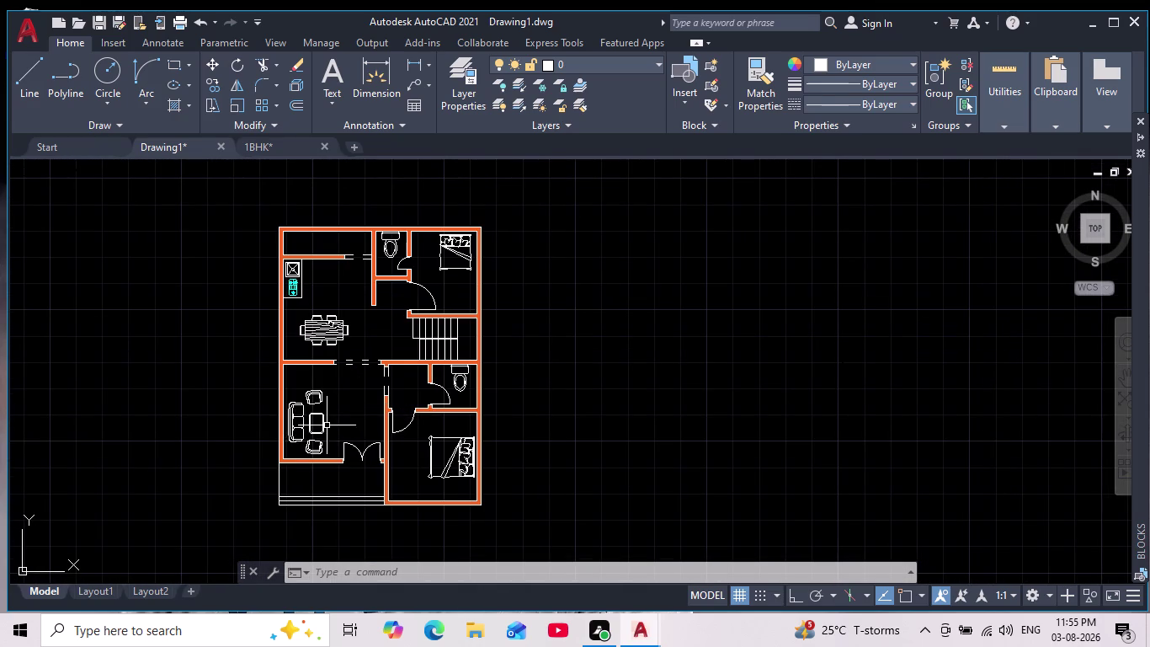
scroll(up, 3)
scroll(down, 3)
scroll(up, 3)
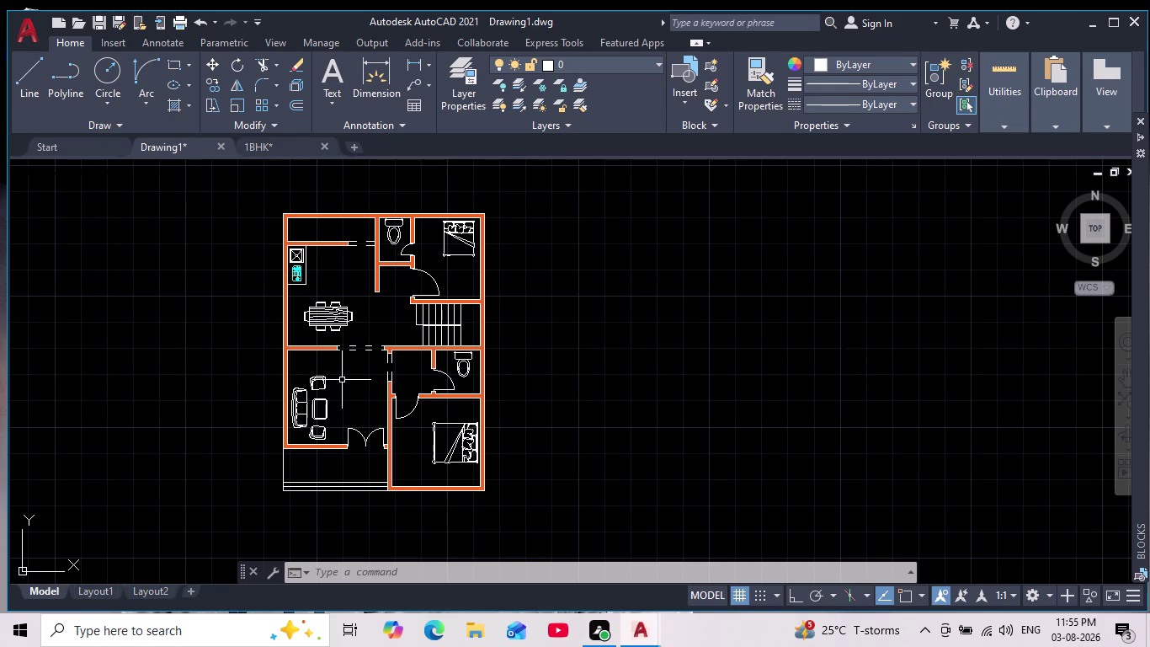
text(mt)
Place a multiline text box in the kitchen with an 8" text height.
key(Return)
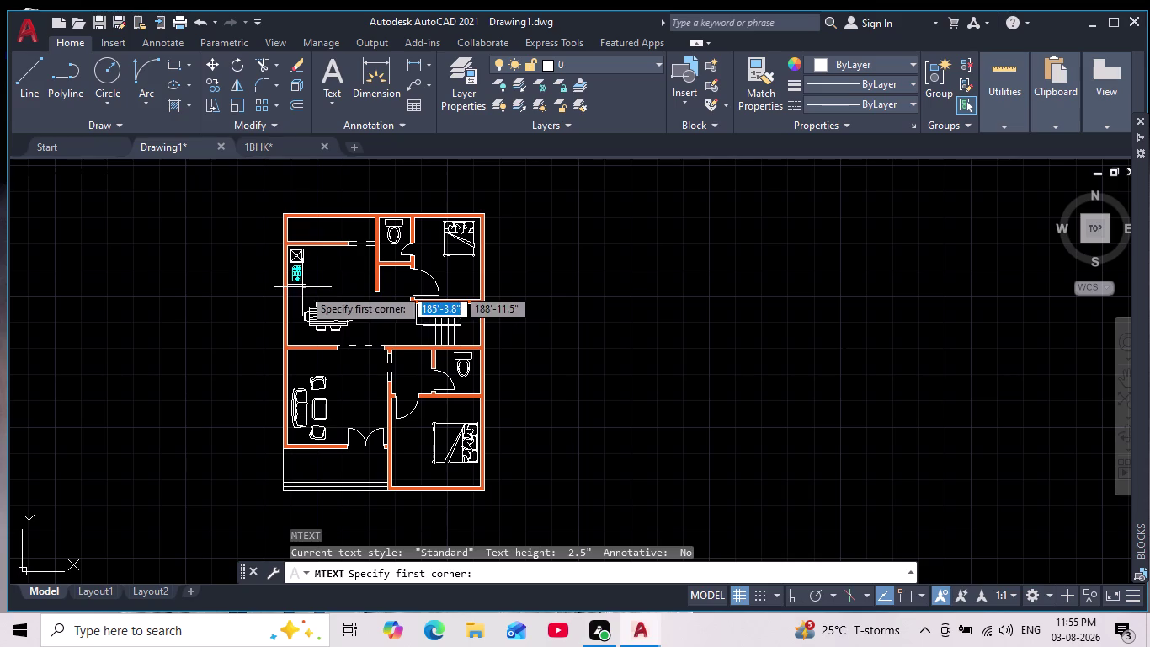
scroll(up, 3)
scroll(down, 3)
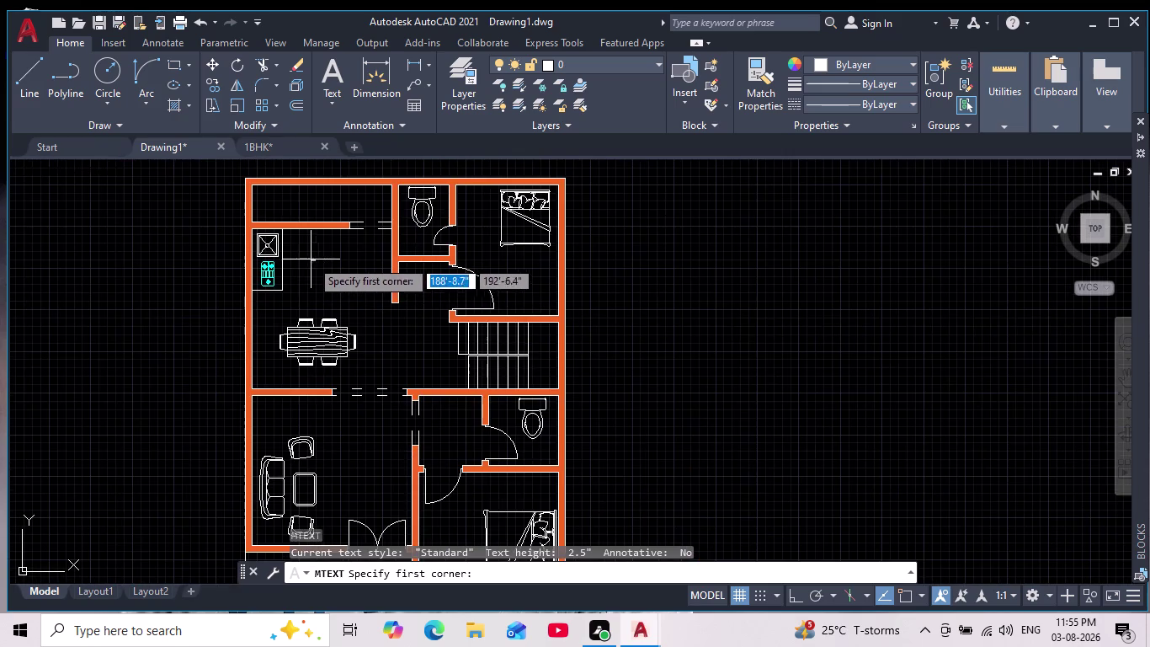
scroll(up, 3)
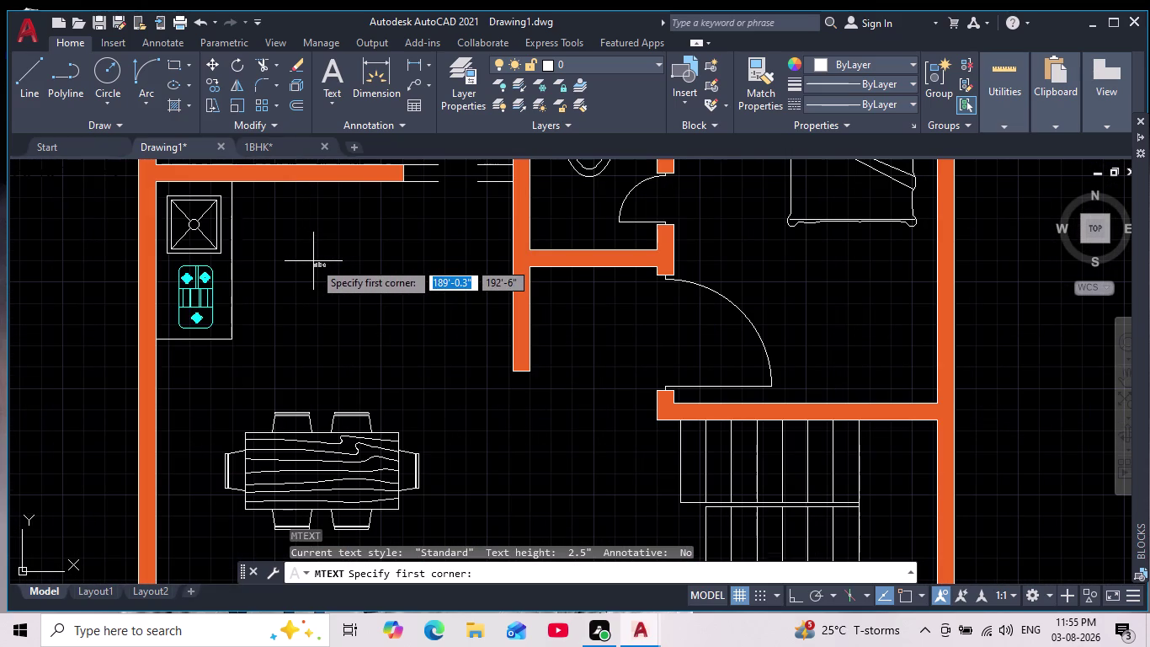
scroll(down, 3)
scroll(up, 3)
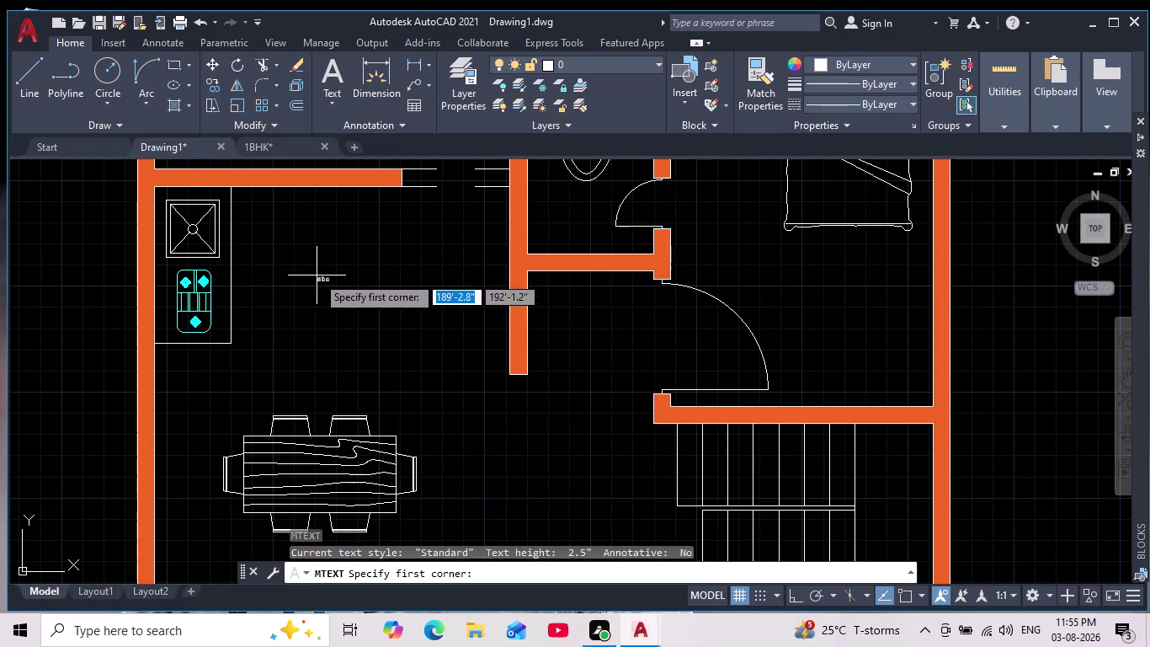
click(283, 245)
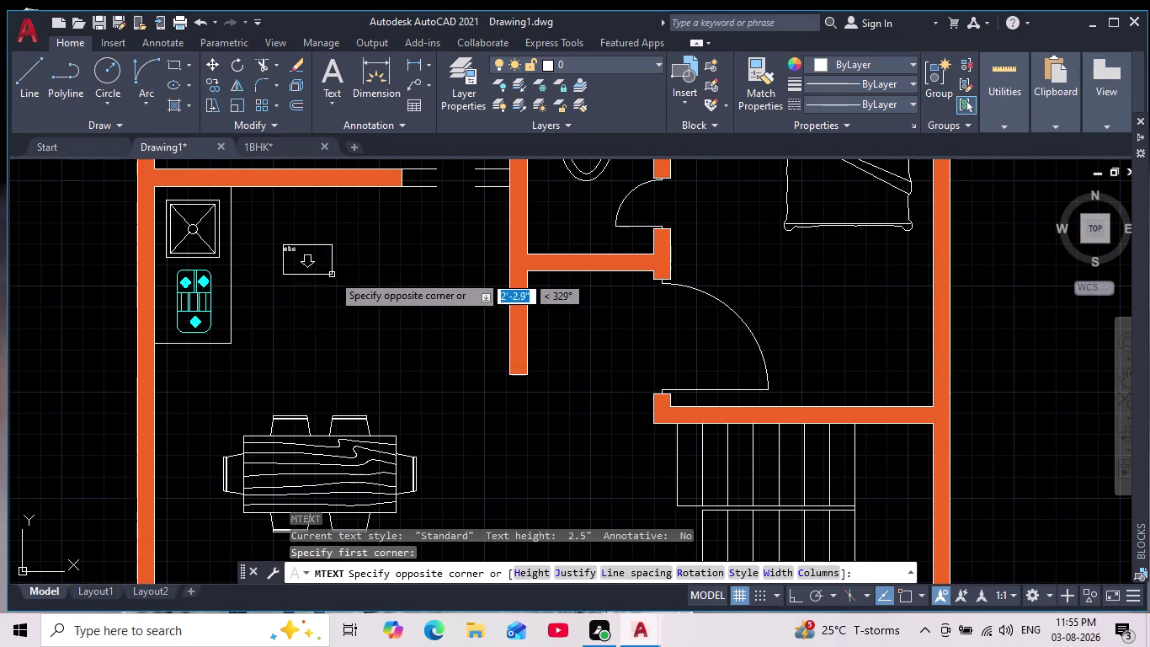
click(352, 274)
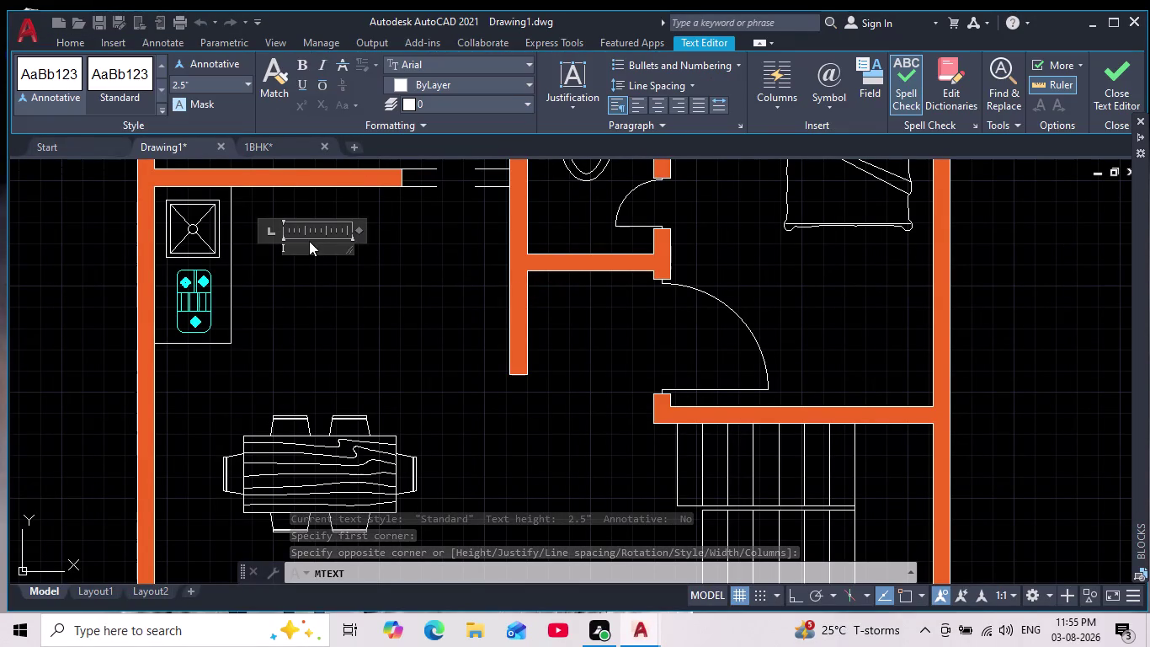
click(194, 80)
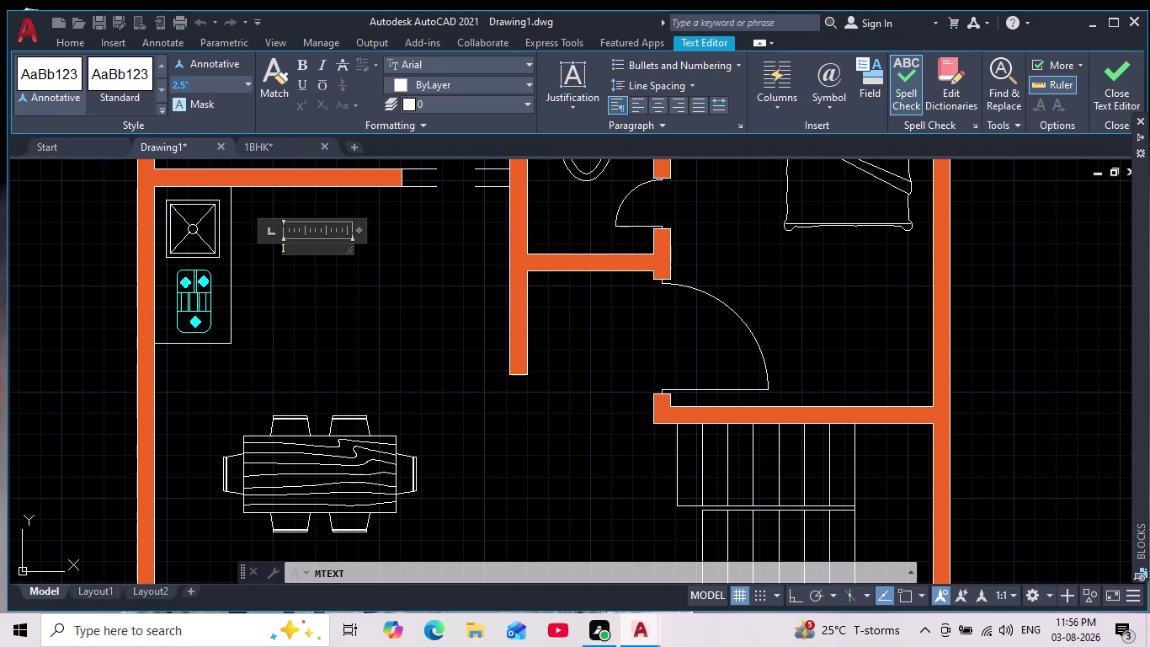
key(5)
key(Return)
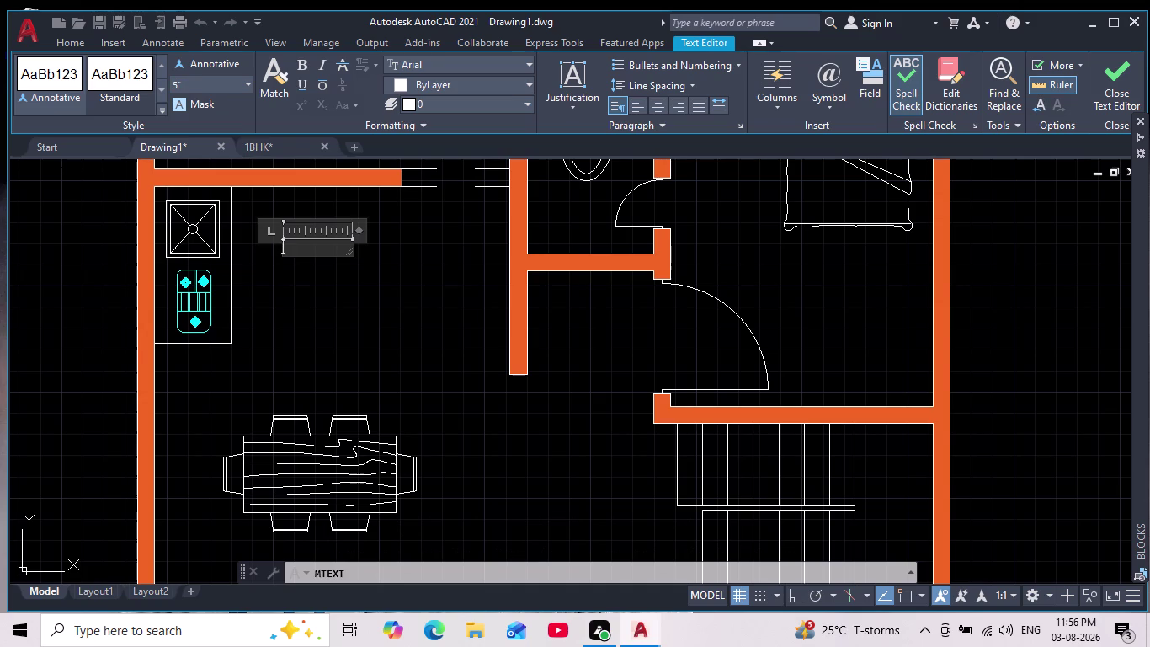
click(193, 88)
key(8)
key(Return)
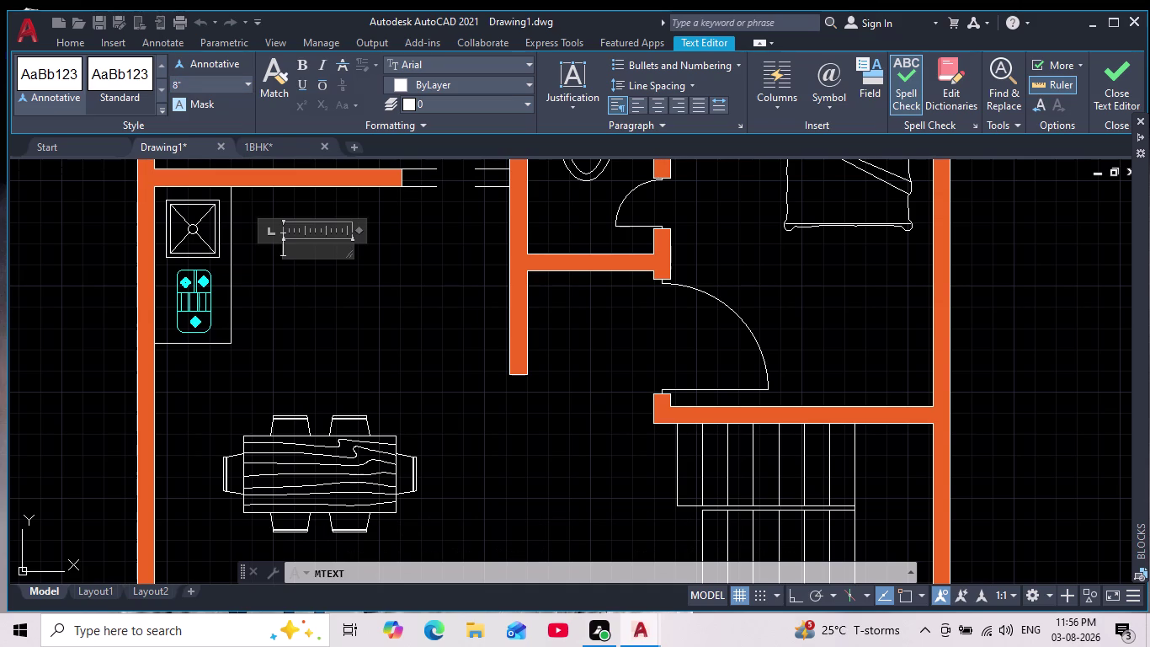
Type the label 'Kitchen' and widen its text box so it fits.
text(ki)
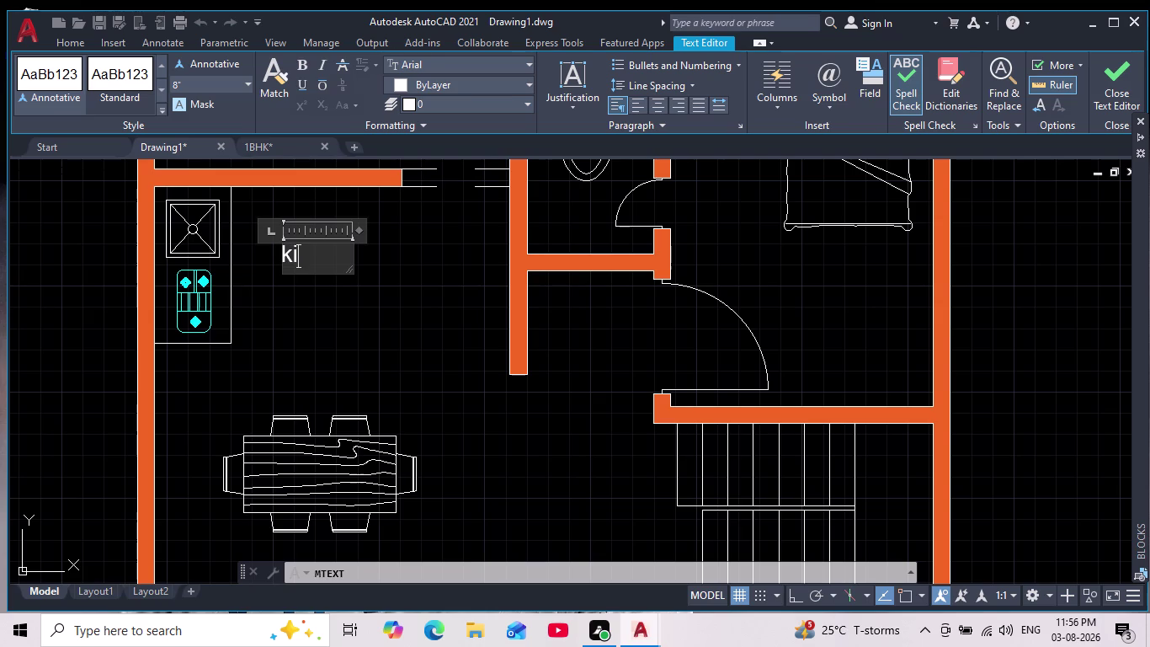
key(t)
key(BackSpace)
key(BackSpace)
key(BackSpace)
key(BackSpace)
key(shift+k)
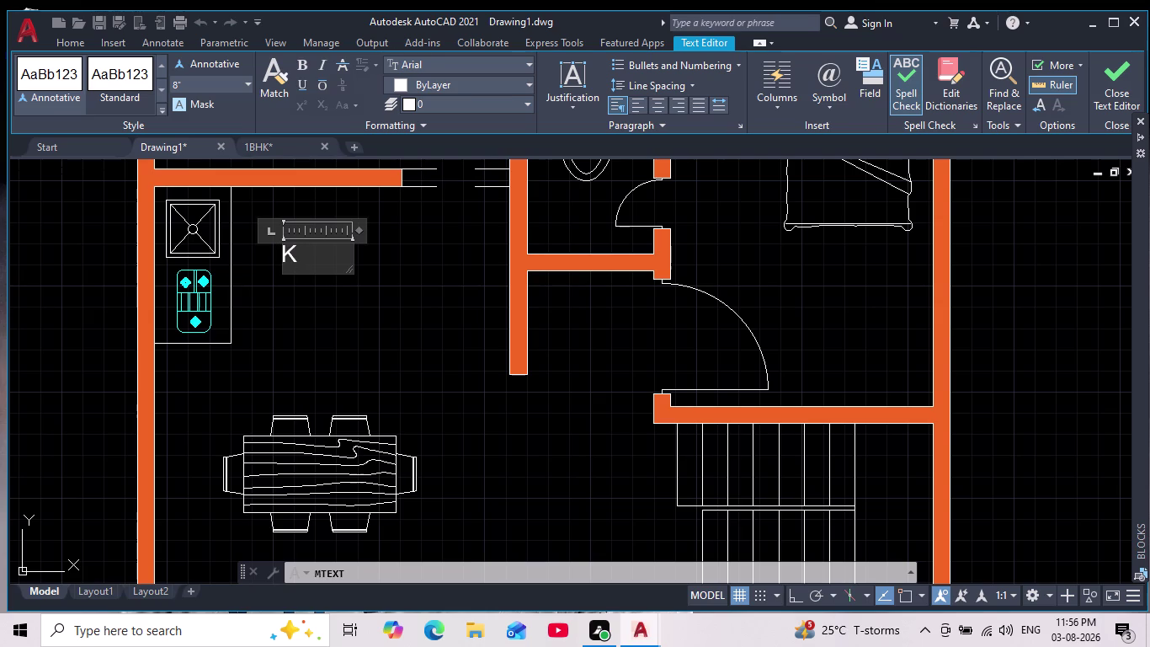
key(i)
text(t)
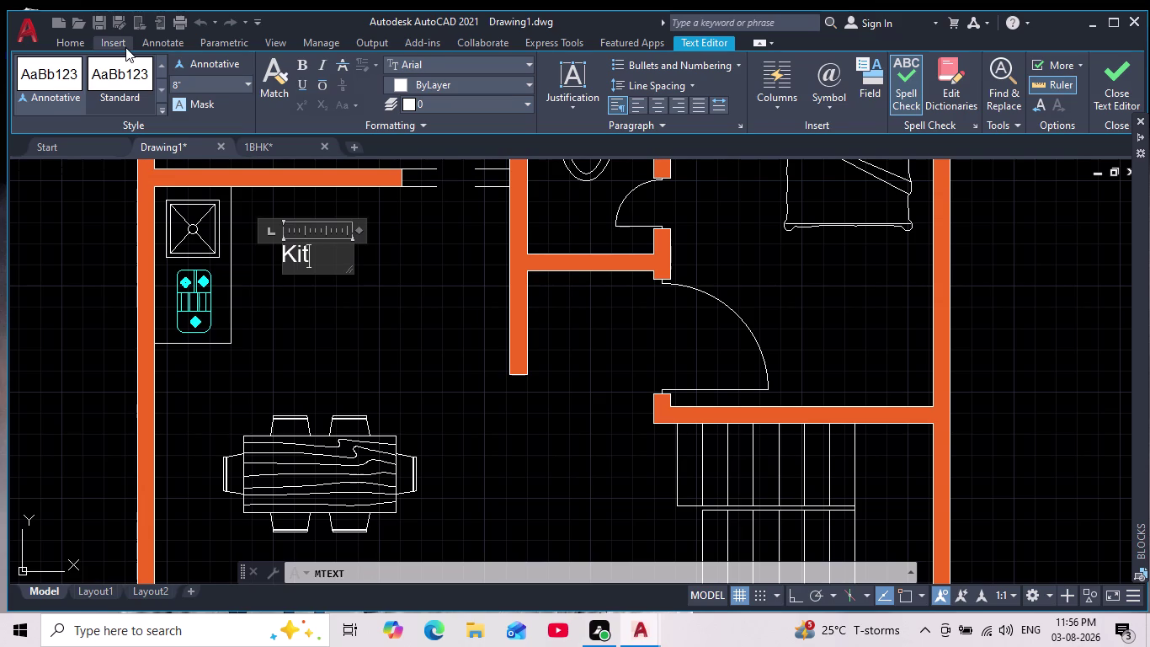
text(chen)
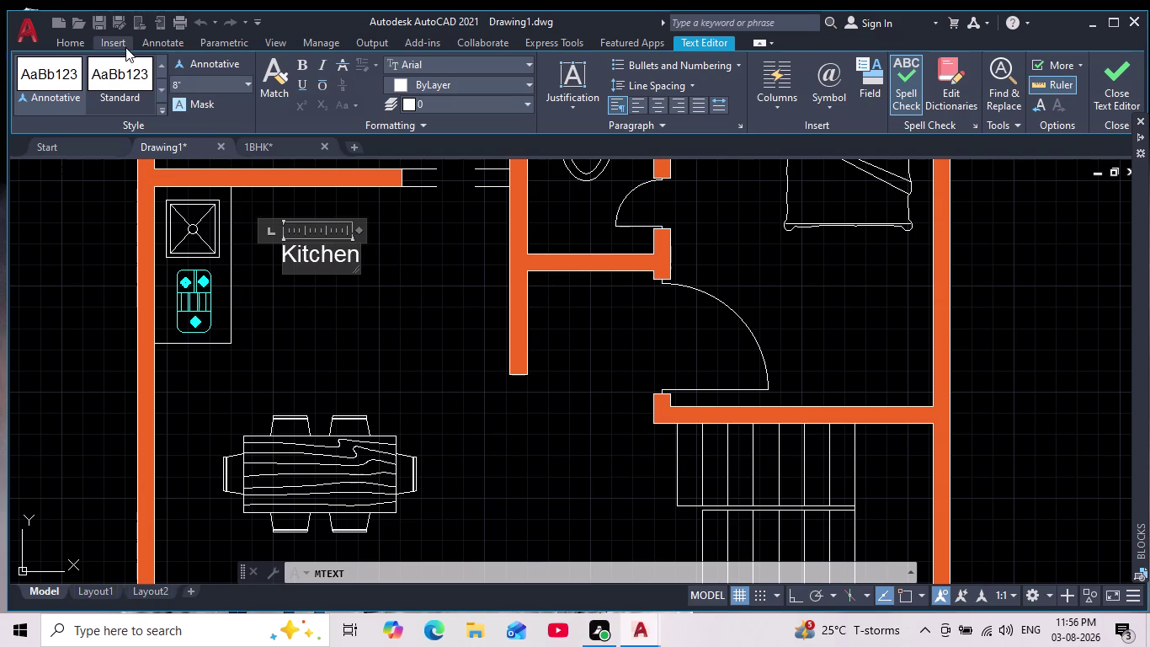
click(298, 274)
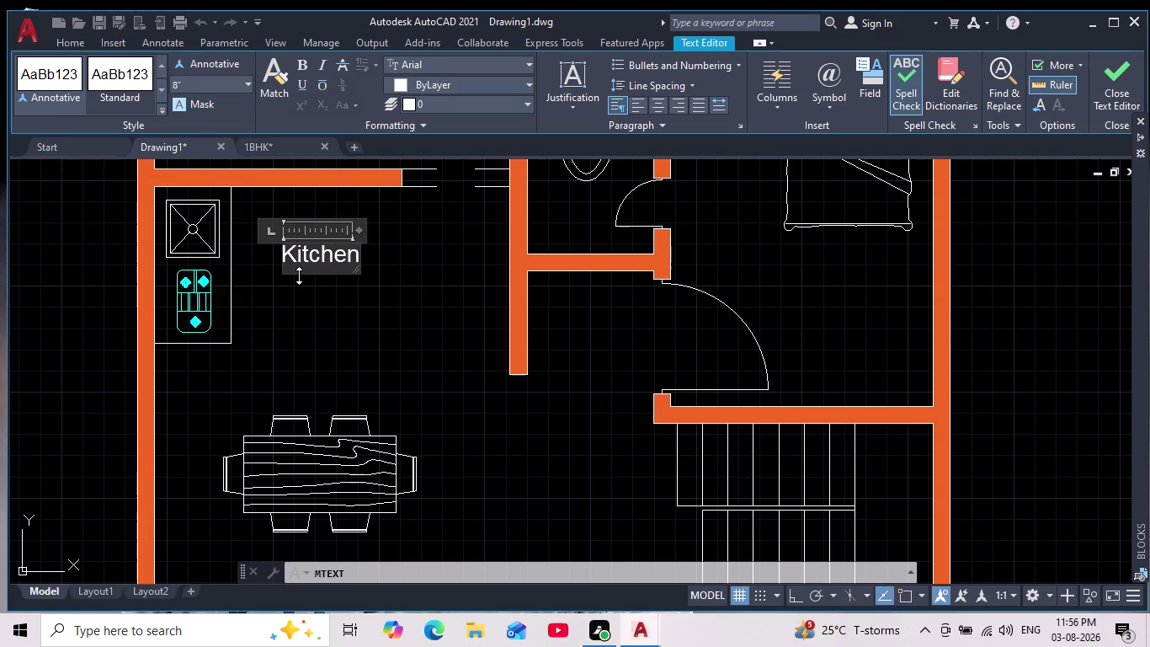
drag(358, 257, 235, 289)
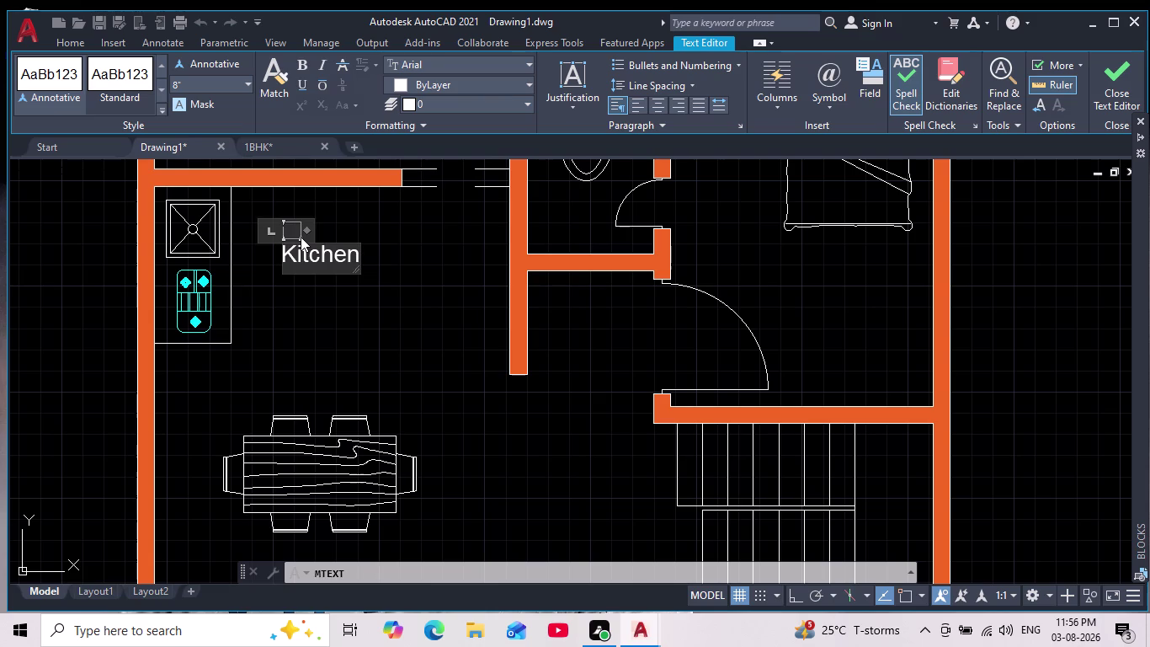
drag(300, 237, 331, 236)
drag(358, 261, 369, 261)
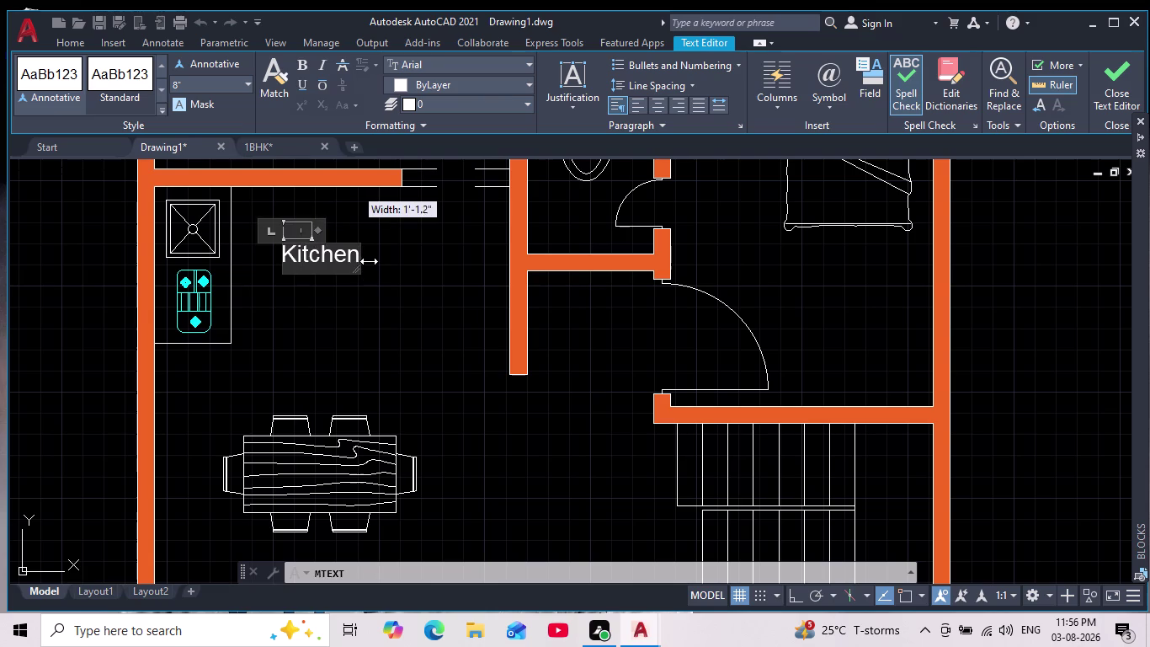
drag(369, 261, 433, 255)
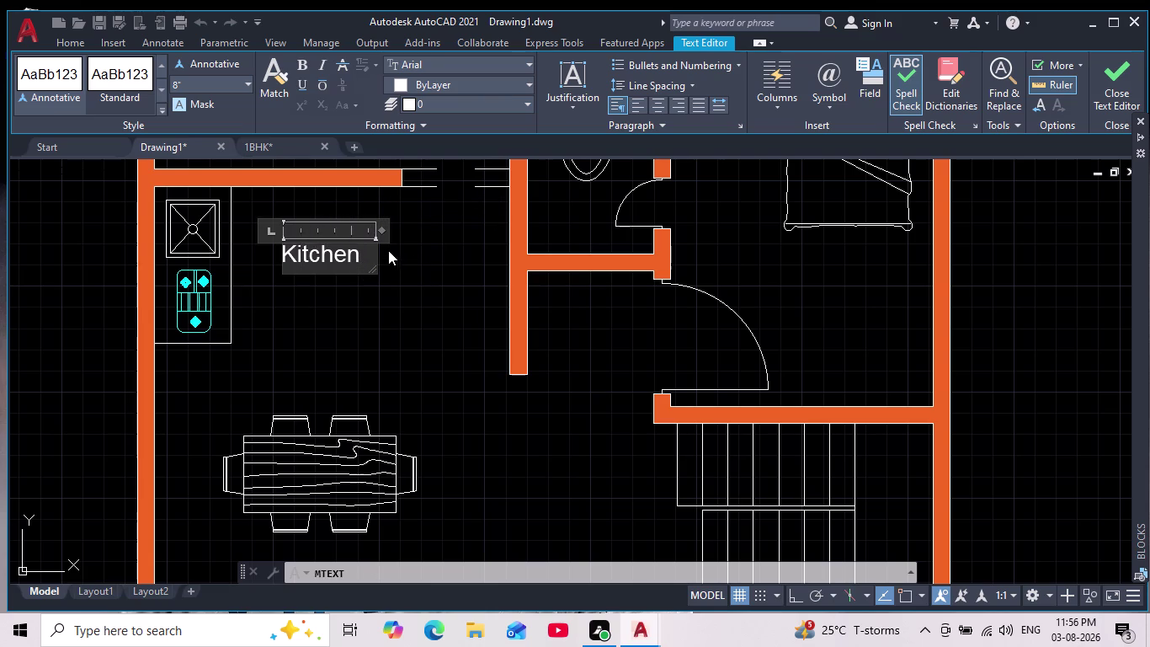
click(373, 261)
Make the Kitchen text bold and finish editing.
scroll(up, 3)
middle_drag(340, 326, 355, 384)
scroll(down, 3)
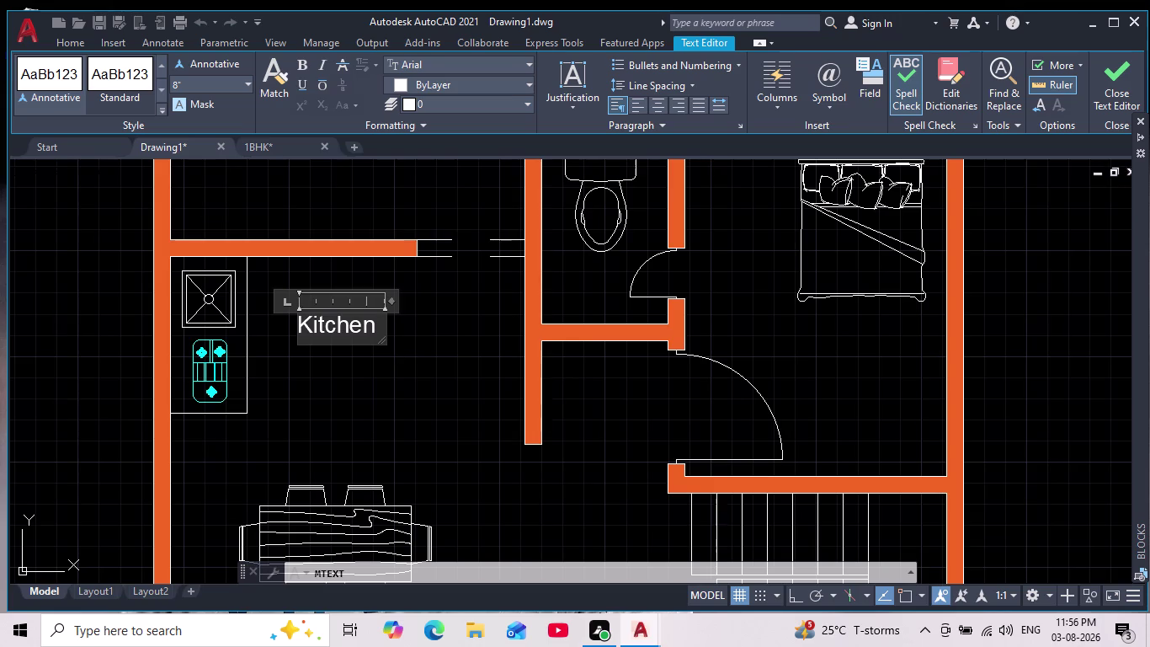
drag(380, 334, 273, 337)
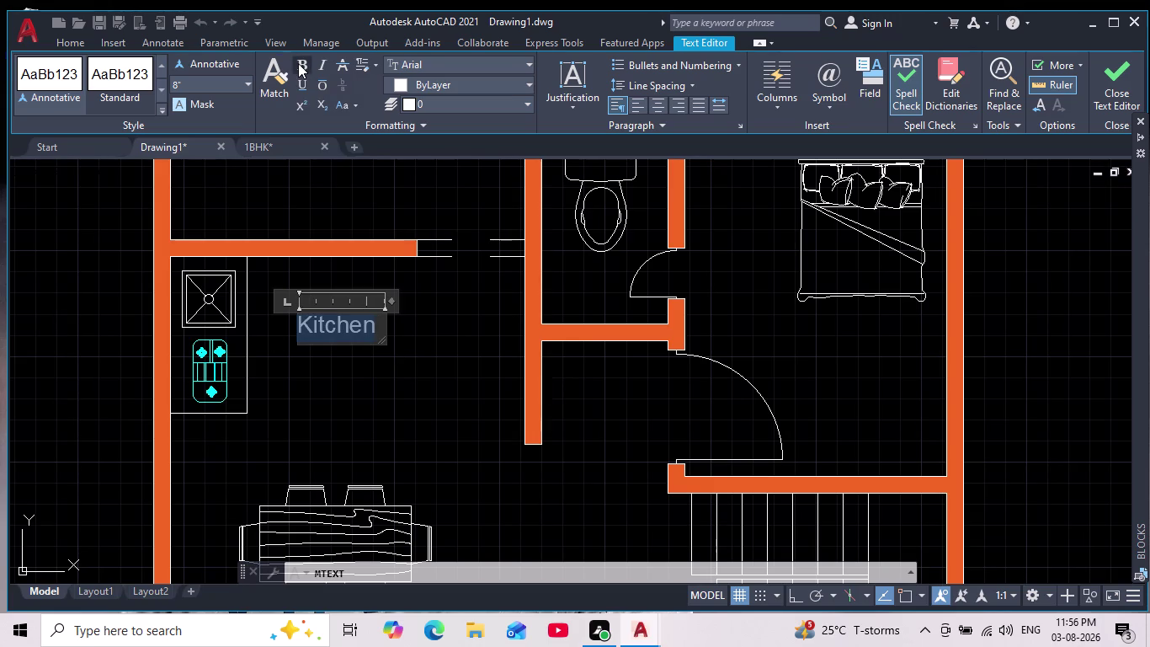
click(300, 63)
click(359, 375)
scroll(down, 3)
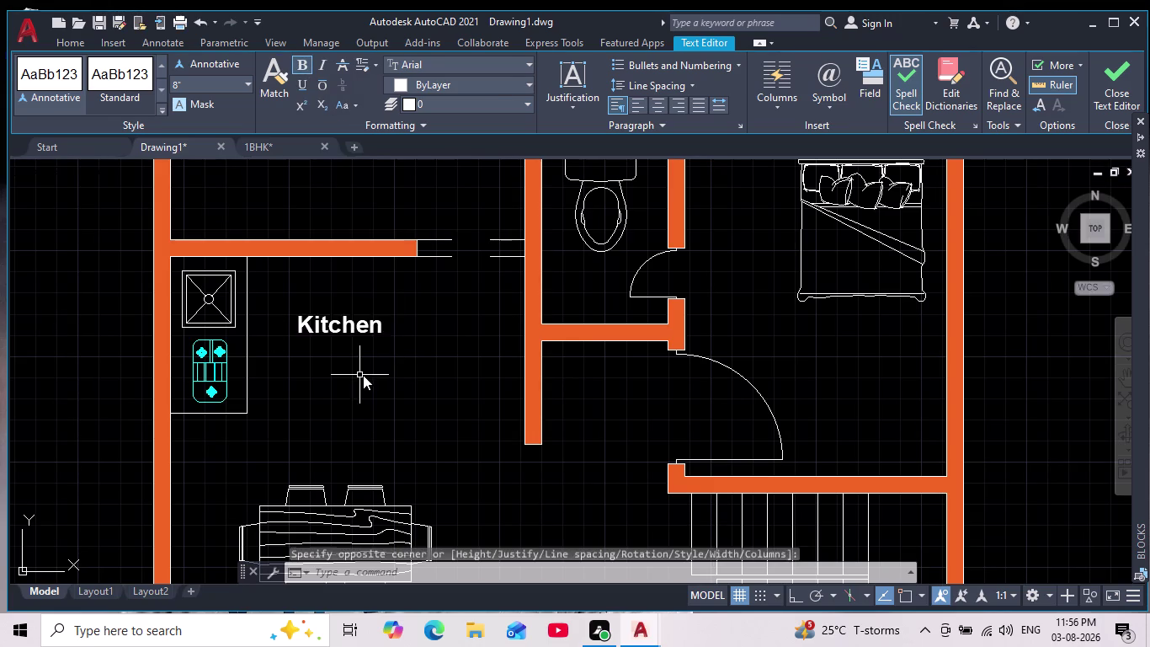
scroll(down, 3)
scroll(down, 3)
scroll(up, 3)
middle_drag(376, 376, 371, 365)
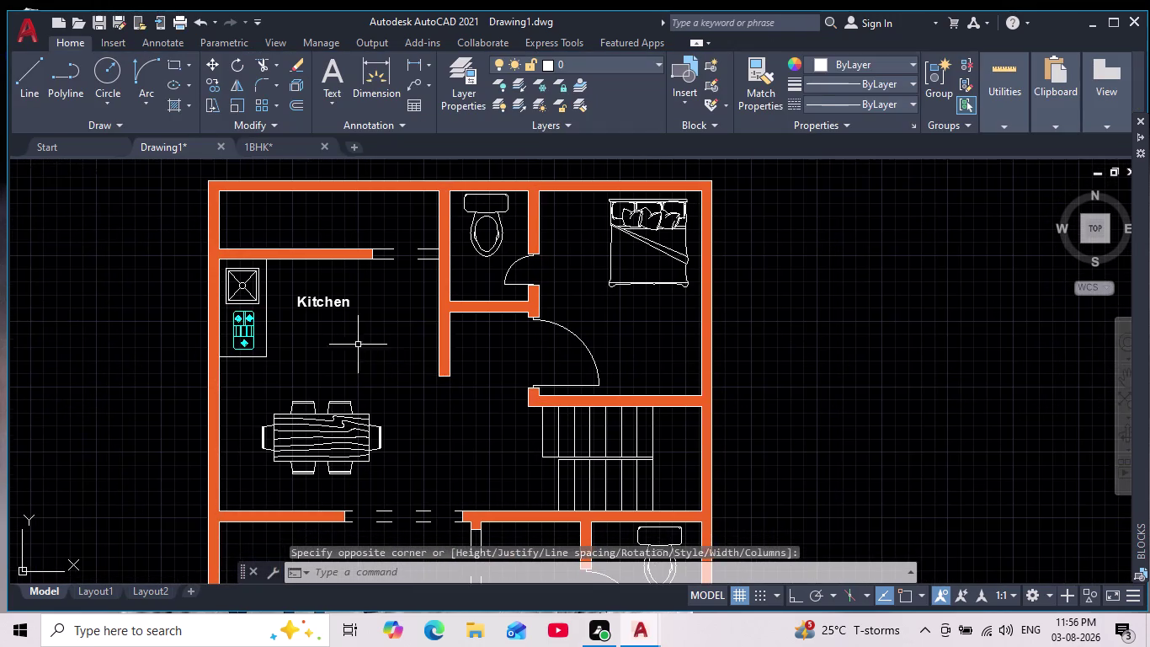
scroll(up, 3)
drag(367, 258, 349, 294)
click(185, 337)
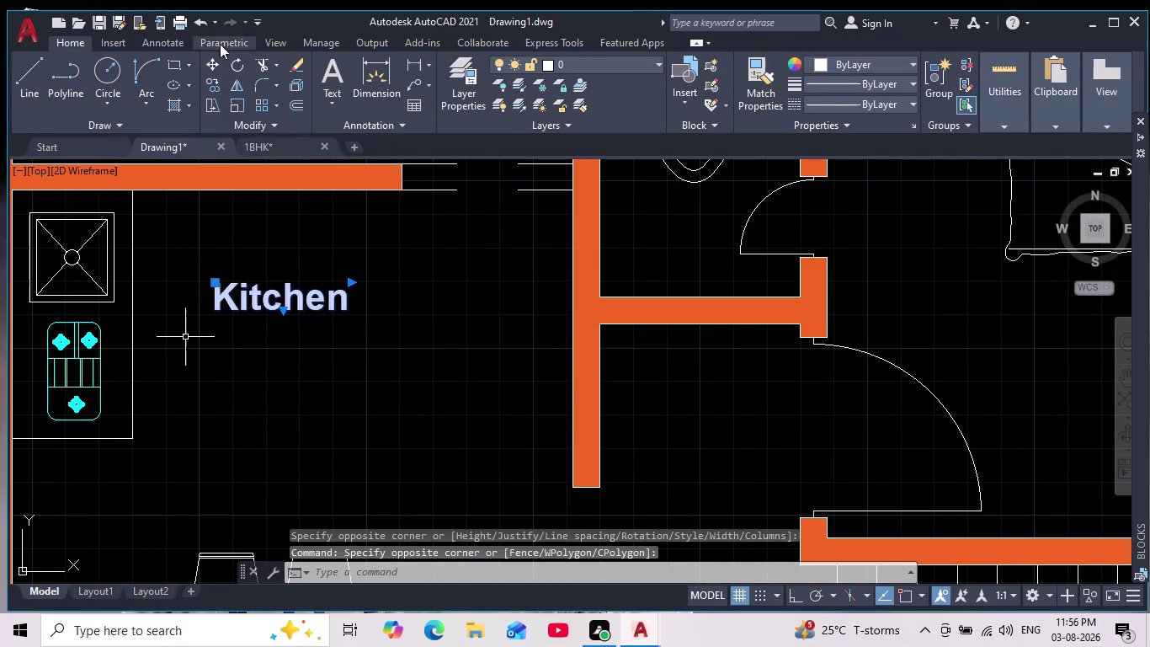
click(235, 108)
click(308, 285)
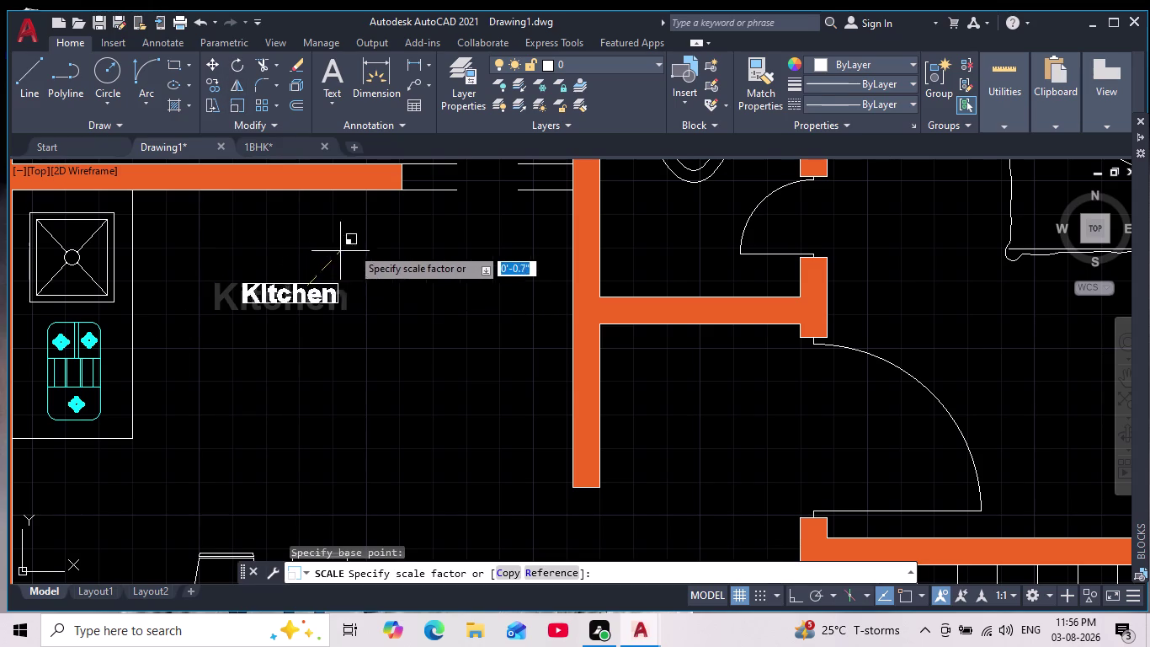
click(372, 250)
scroll(down, 3)
middle_drag(387, 329, 376, 322)
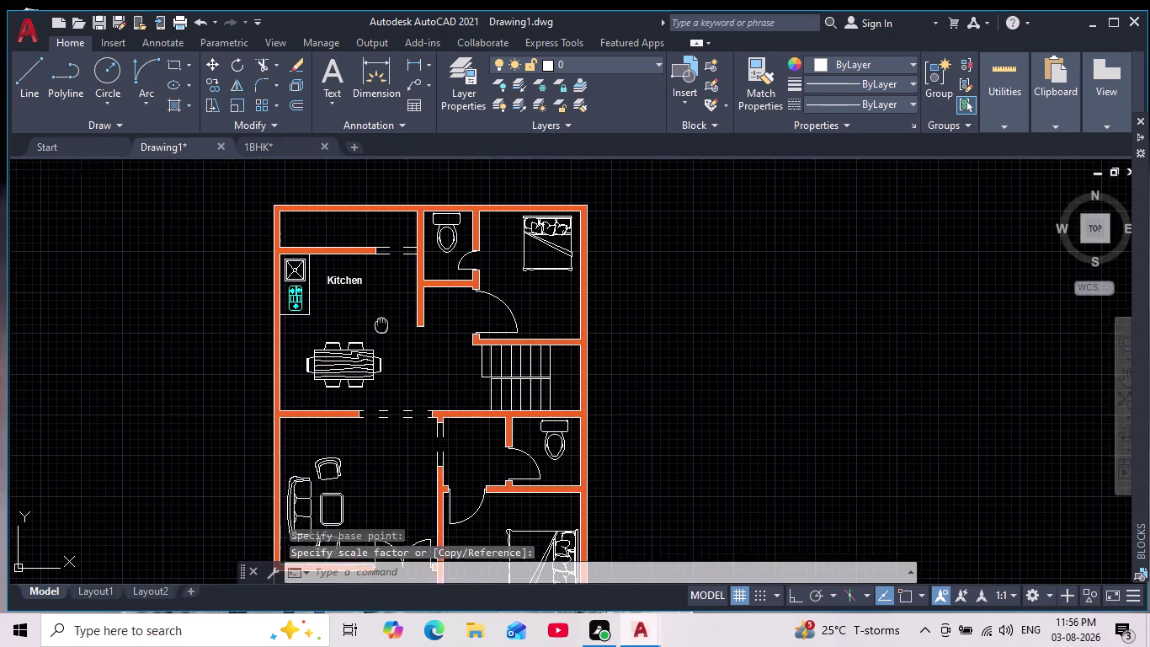
middle_drag(376, 322, 259, 236)
scroll(up, 3)
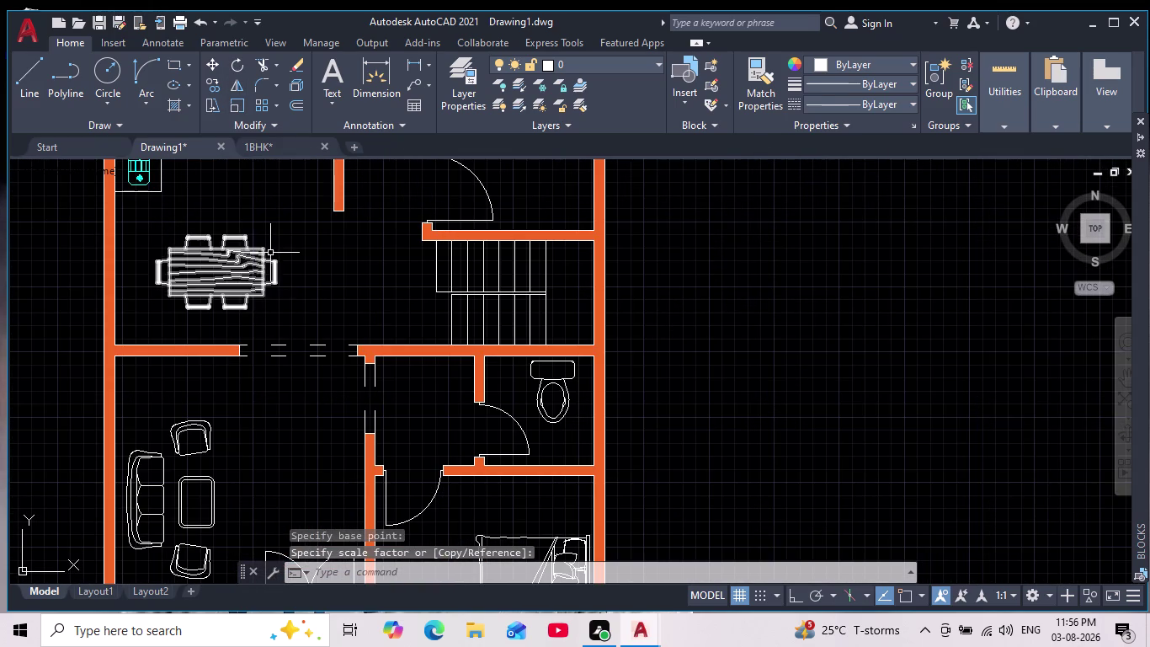
scroll(down, 3)
scroll(up, 3)
middle_drag(281, 269, 295, 302)
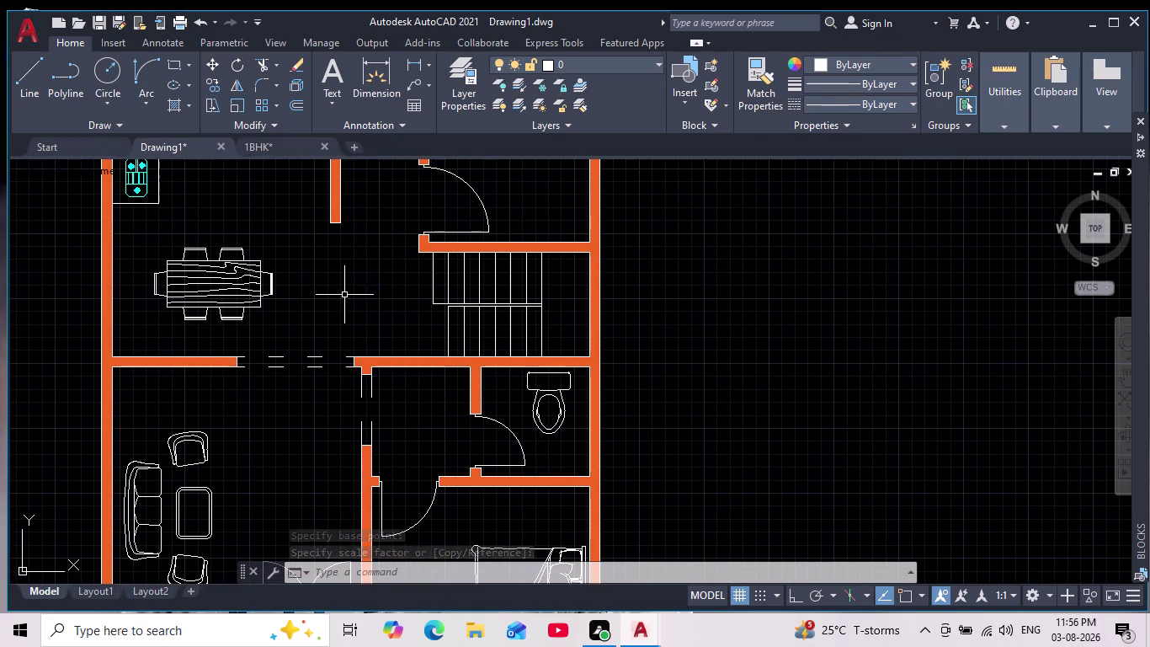
text(m)
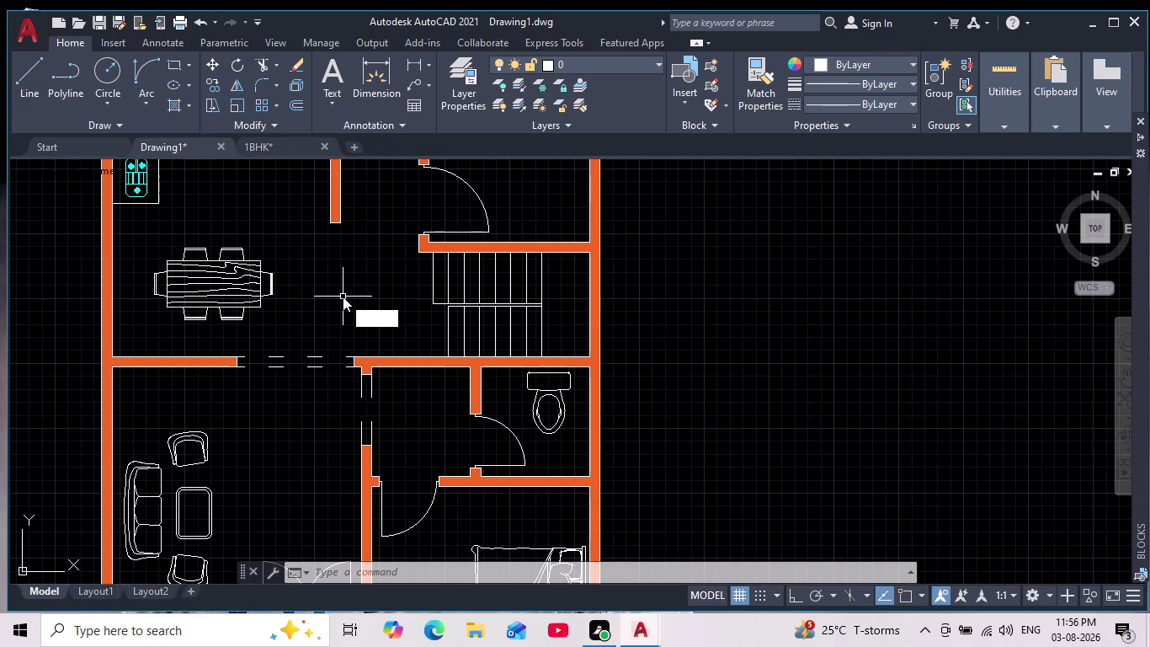
Place a multiline text box below the dining table with 8" text height.
text(t)
key(Return)
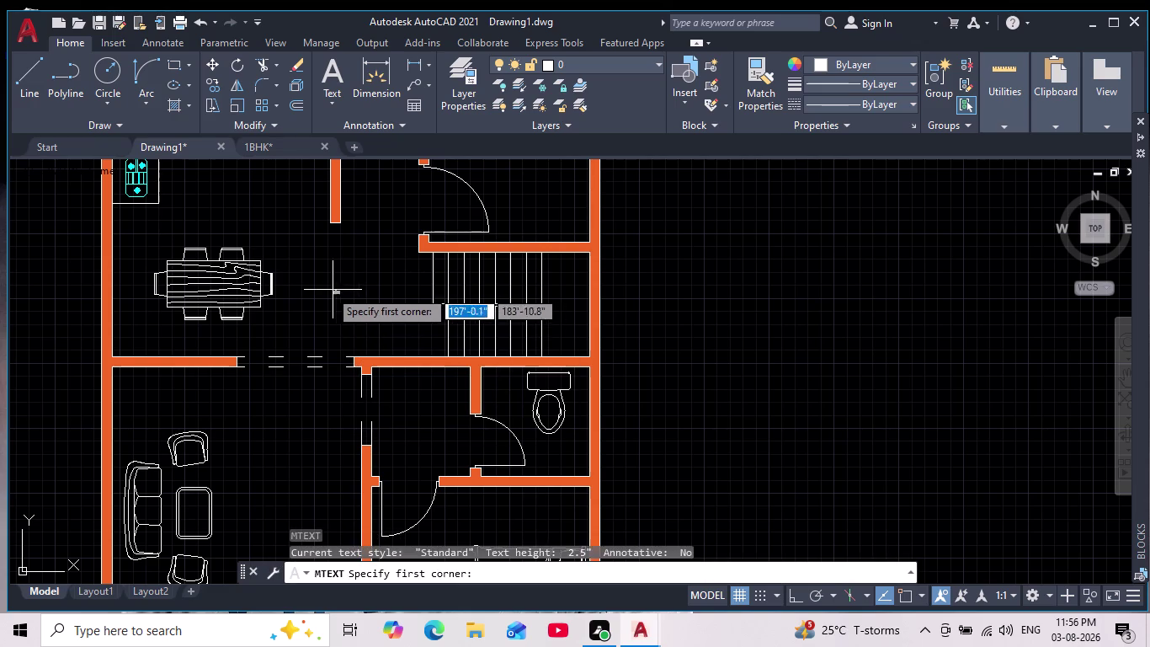
scroll(up, 3)
scroll(down, 3)
scroll(up, 3)
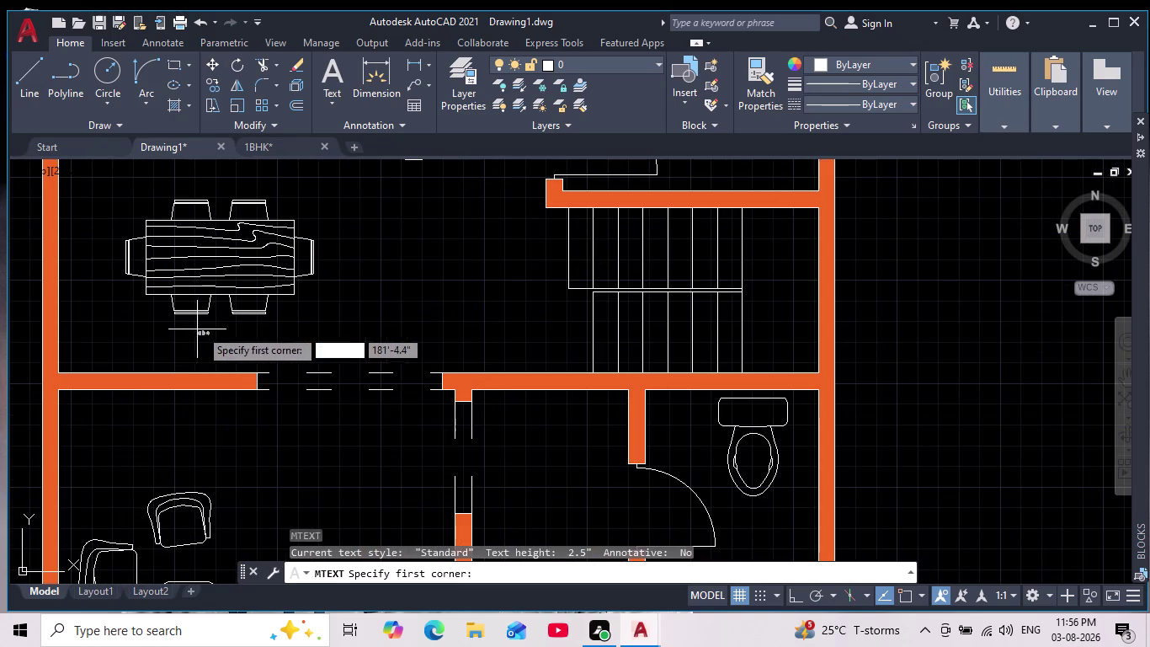
middle_drag(205, 326, 264, 306)
scroll(up, 3)
click(156, 317)
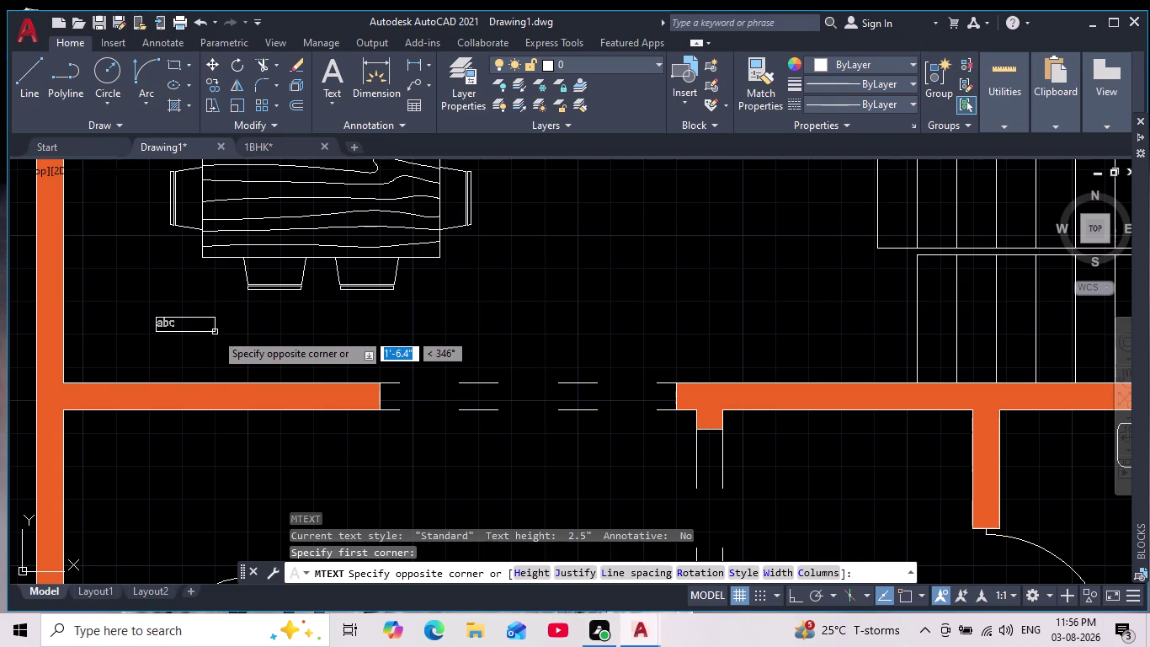
click(232, 343)
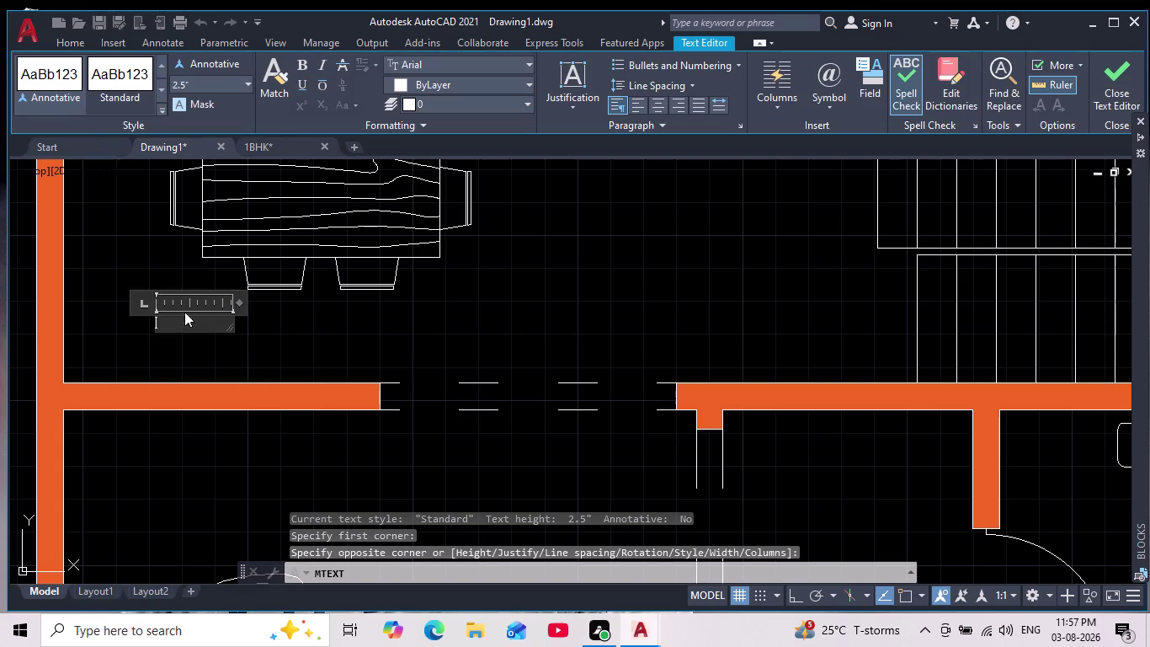
click(203, 81)
key(8)
key(Return)
Type 'Dining', widen the box, and make the label bold.
key(d)
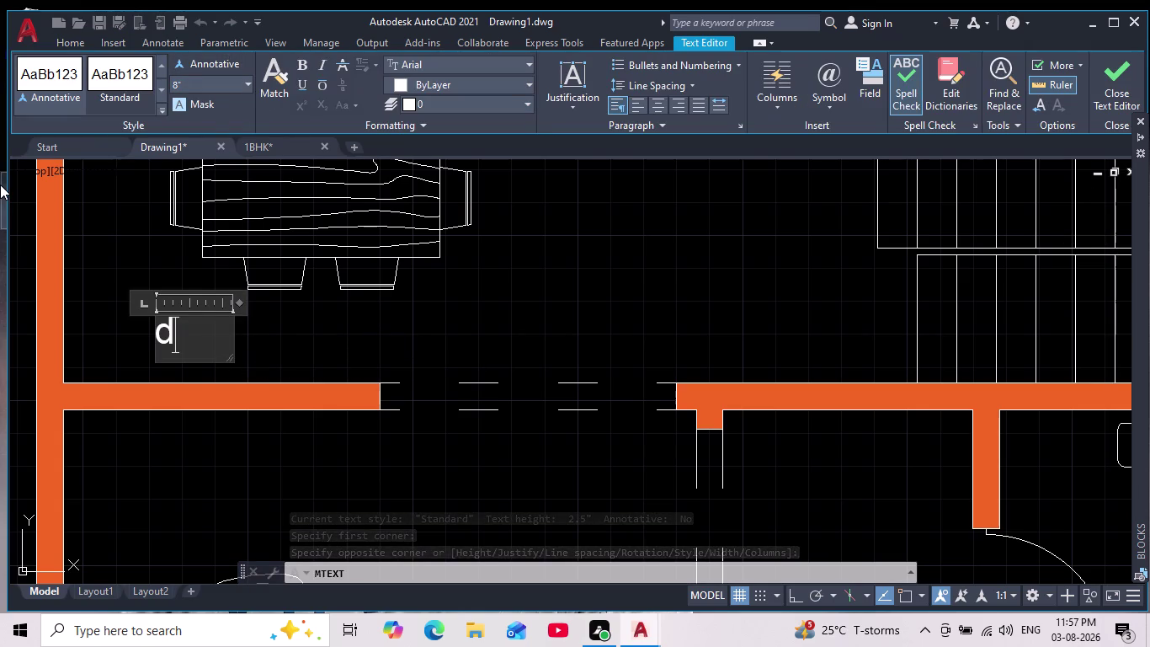
key(BackSpace)
key(shift+d)
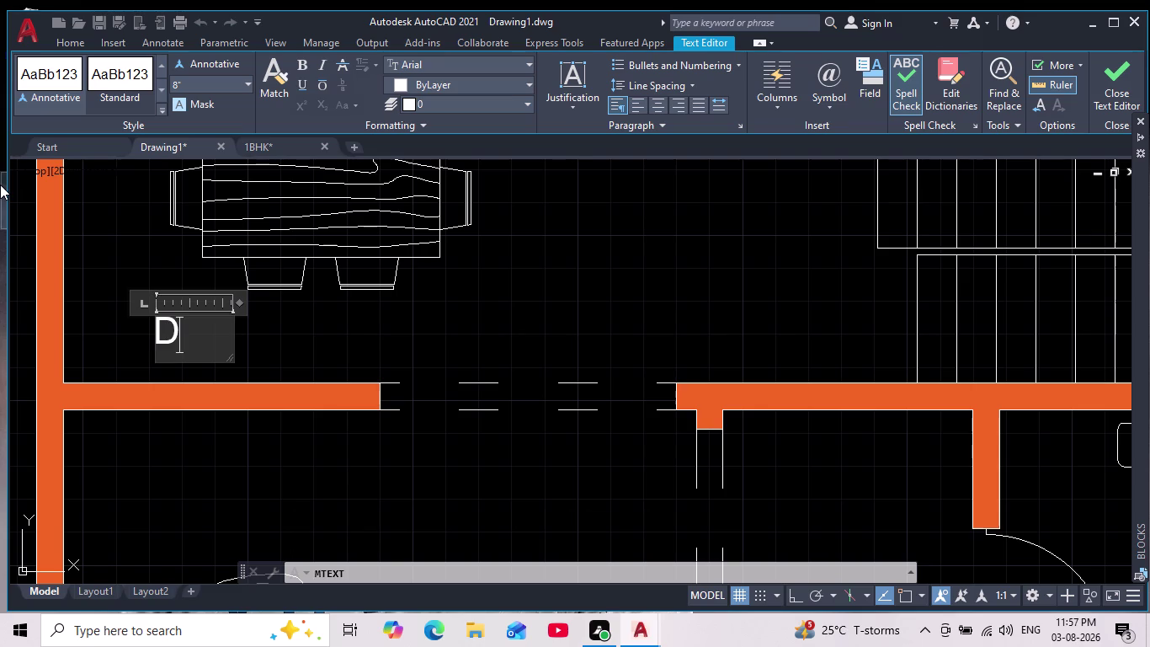
text(inin)
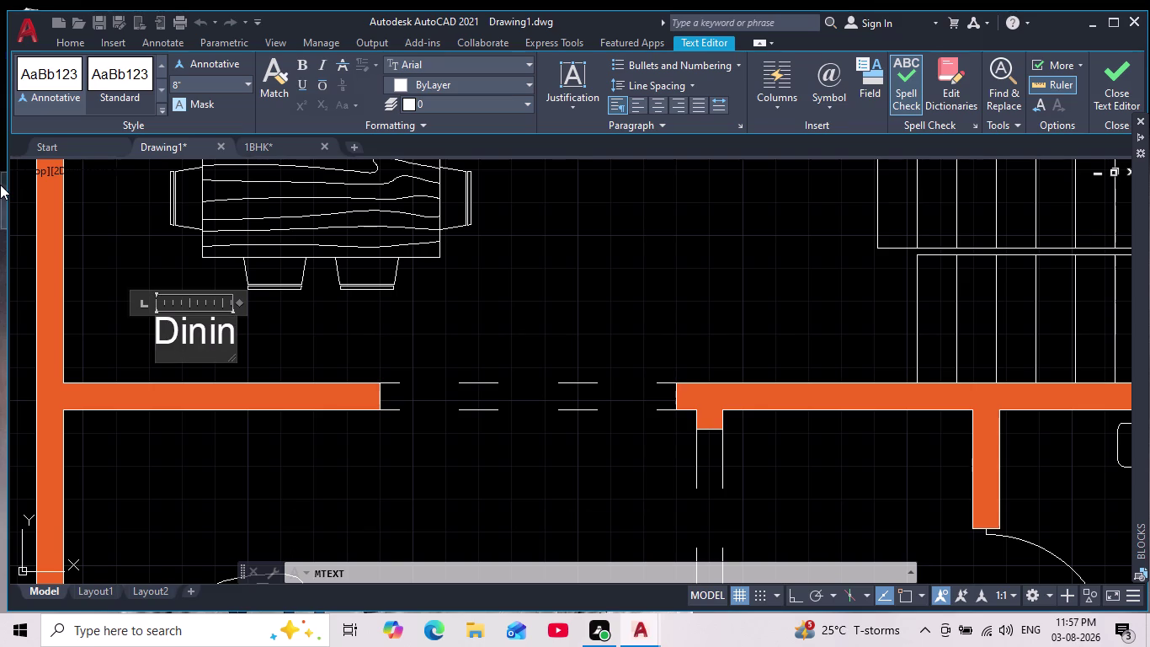
text(g)
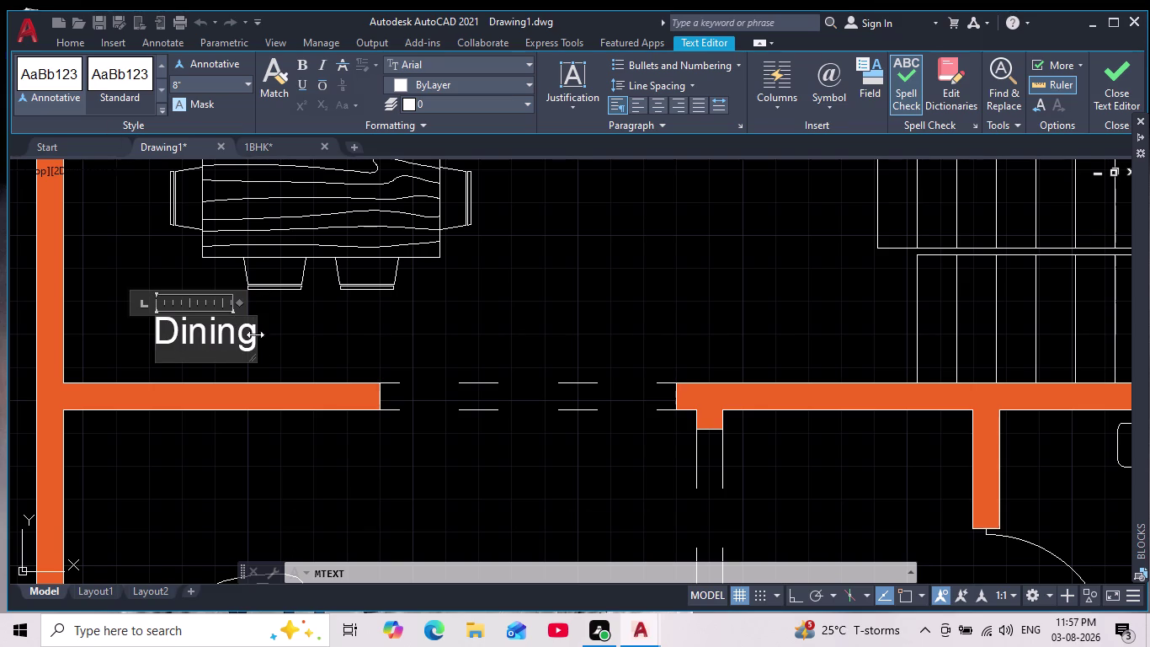
drag(253, 357, 283, 343)
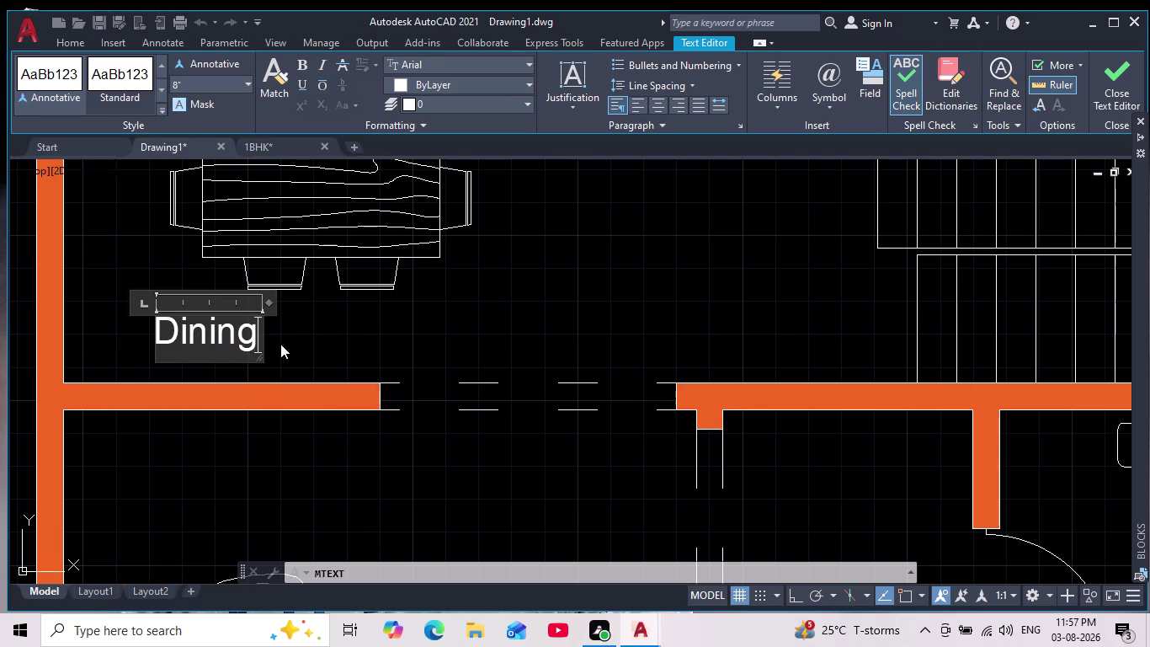
drag(256, 344, 138, 345)
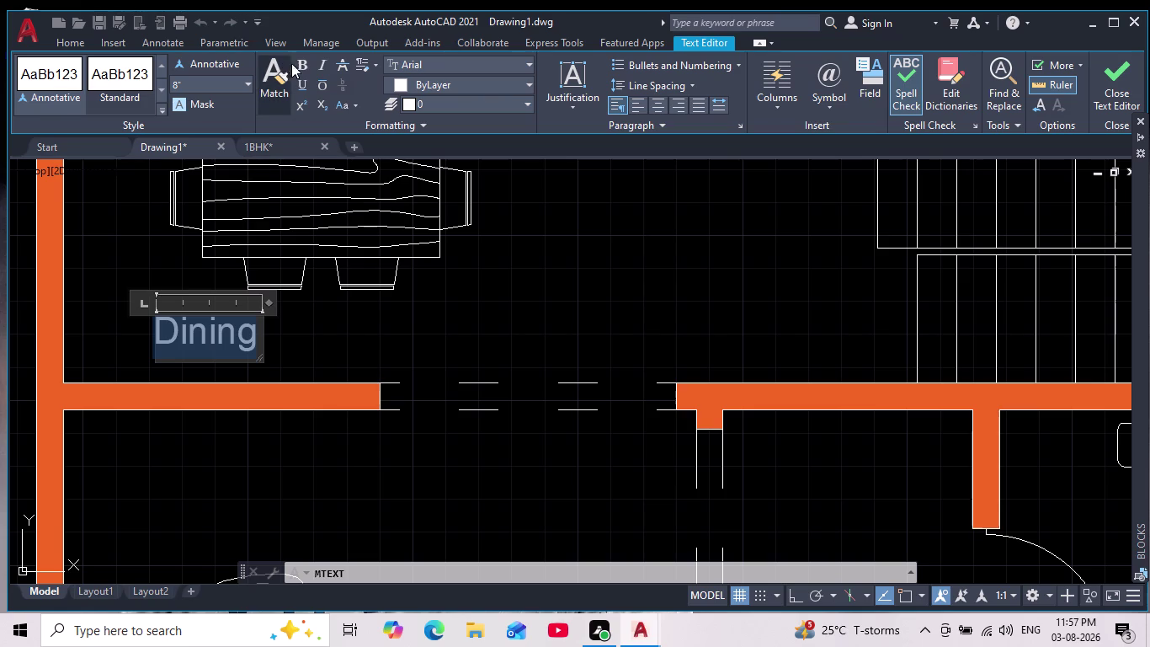
click(303, 64)
click(315, 344)
scroll(up, 3)
scroll(down, 3)
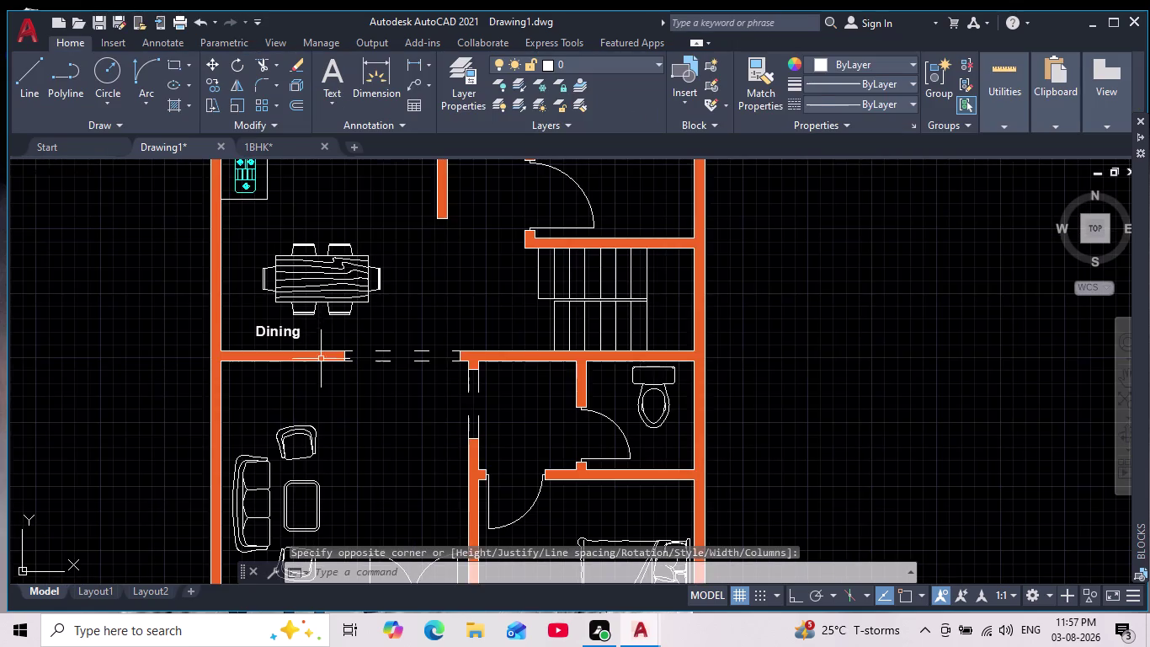
scroll(down, 3)
middle_drag(331, 373, 268, 355)
scroll(up, 3)
middle_drag(270, 355, 270, 351)
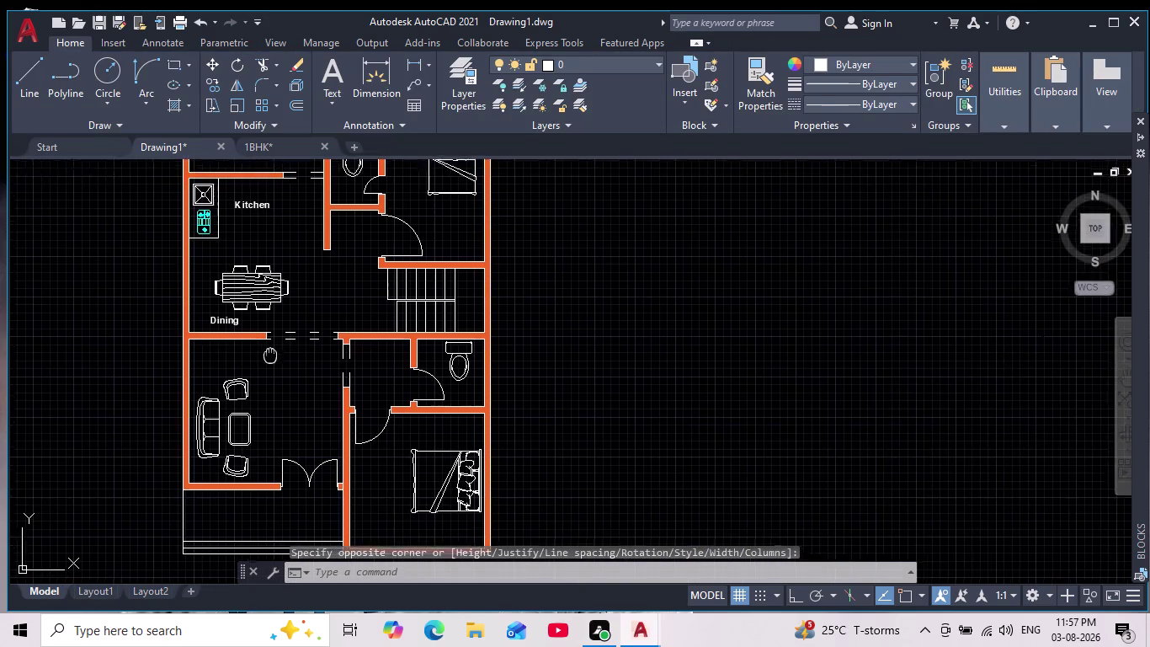
middle_drag(269, 352, 234, 329)
scroll(down, 3)
scroll(up, 3)
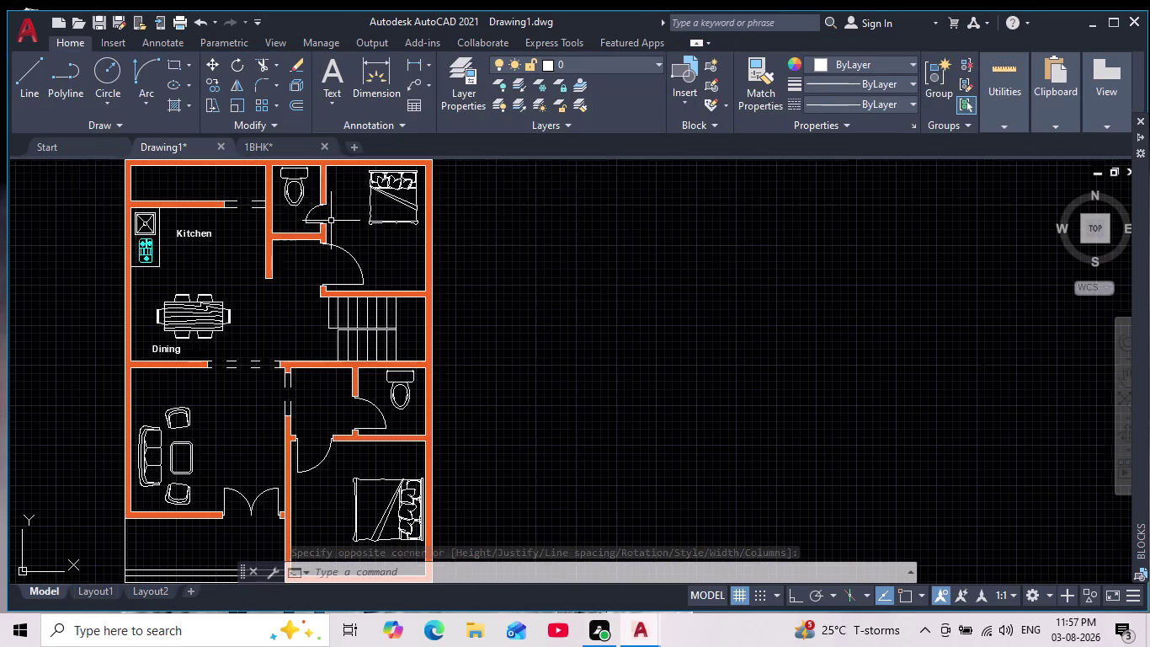
middle_drag(337, 246, 338, 292)
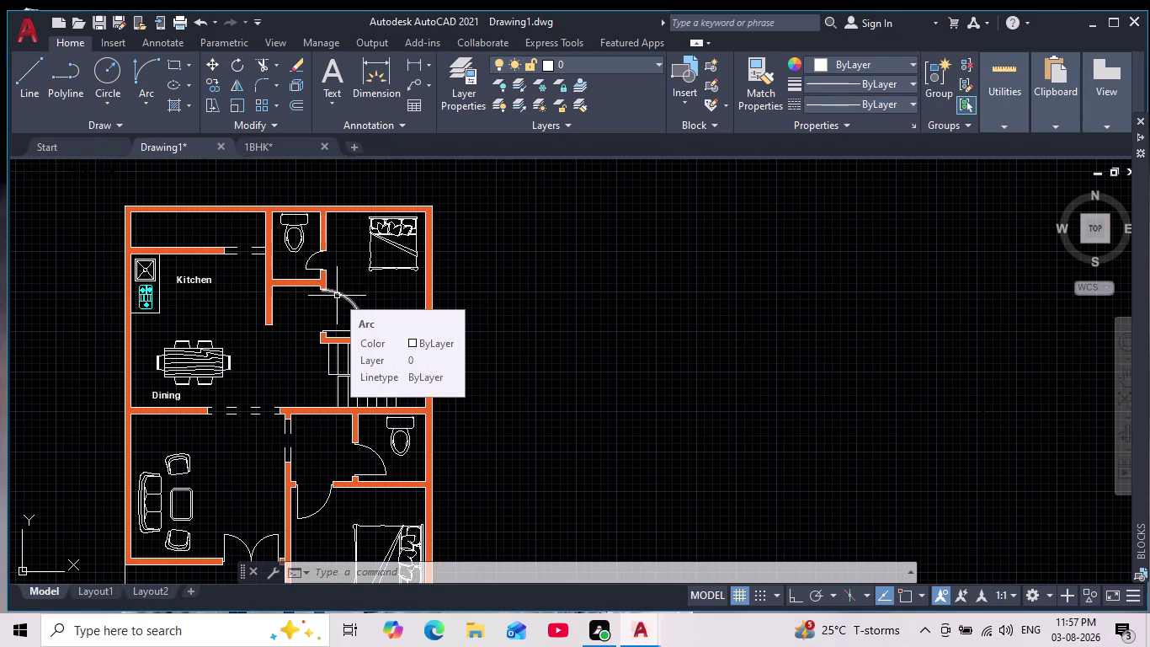
scroll(up, 3)
scroll(down, 3)
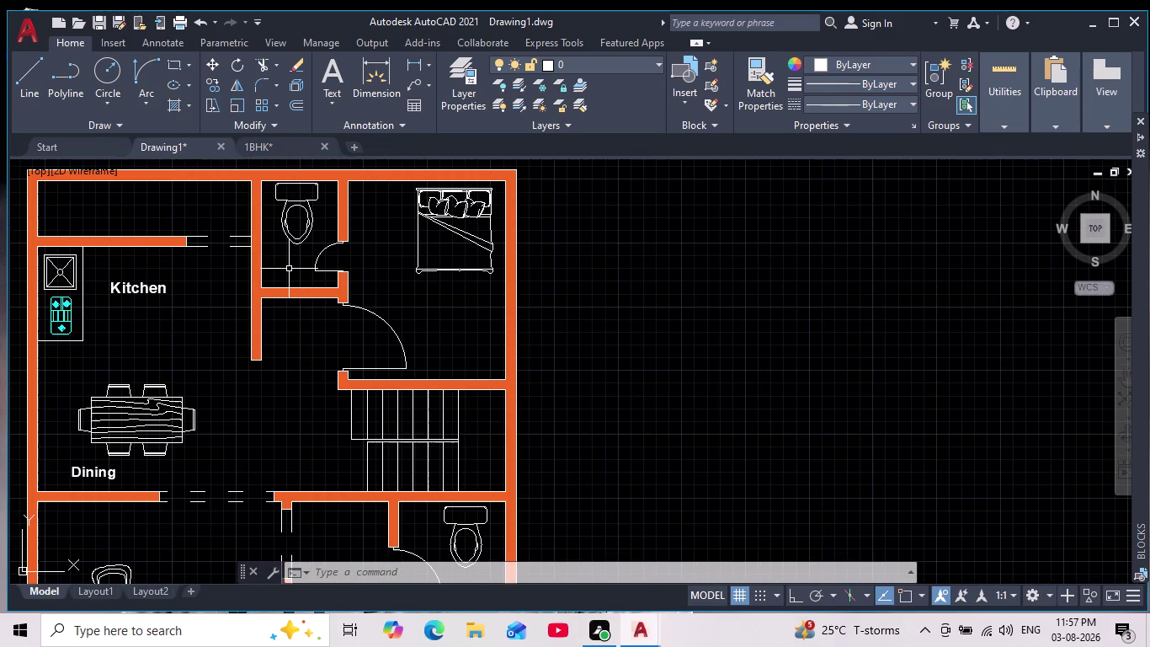
scroll(up, 3)
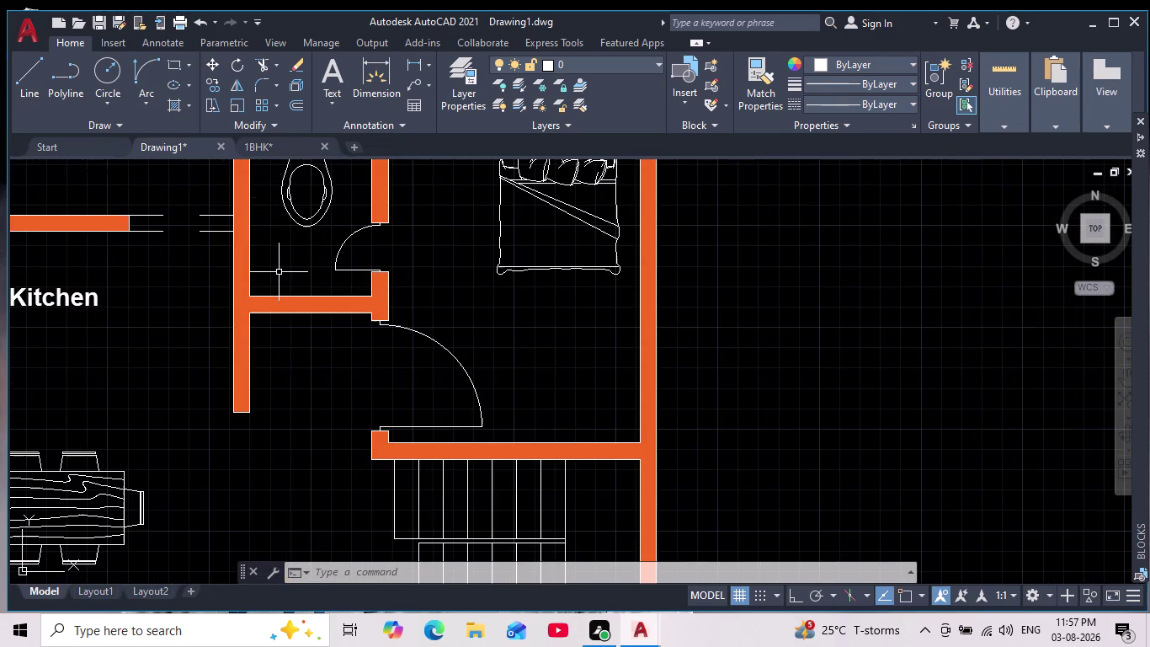
scroll(down, 3)
middle_drag(278, 272, 301, 289)
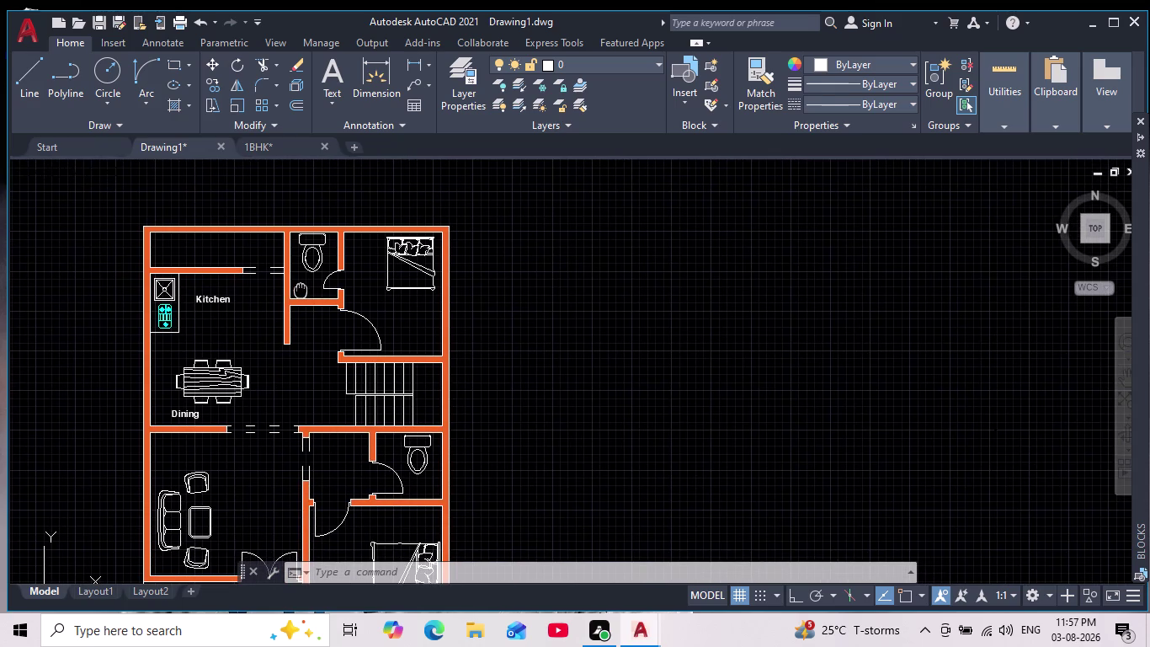
middle_drag(301, 290, 306, 299)
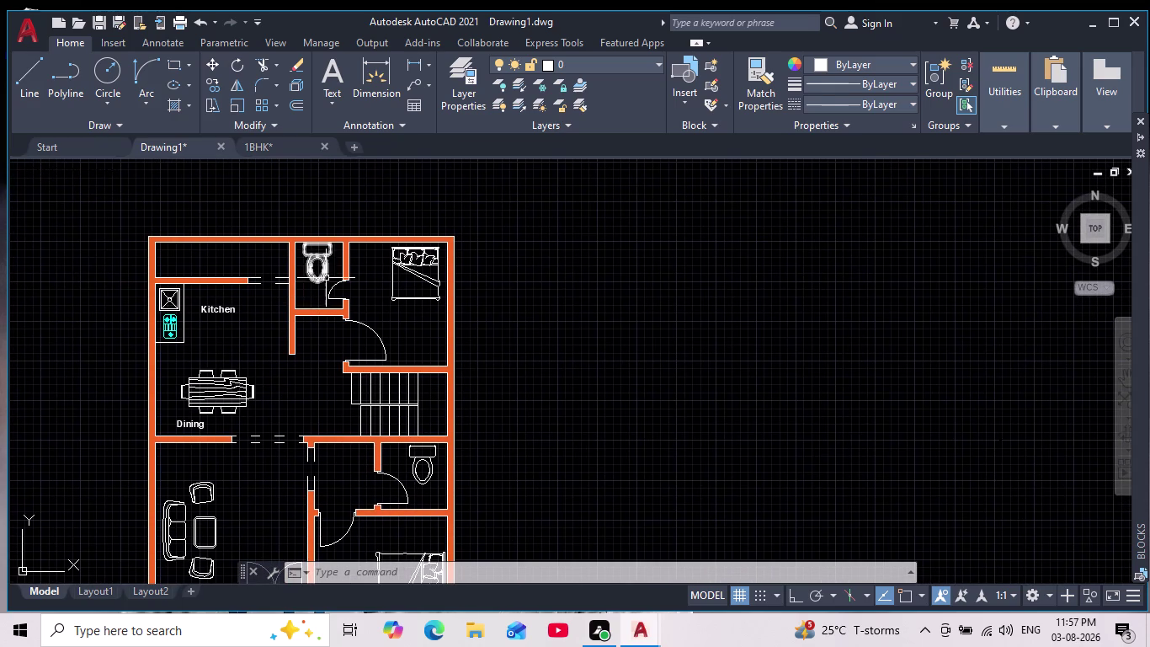
scroll(up, 3)
Scale down the toilet in the top bathroom to fit the room.
click(319, 225)
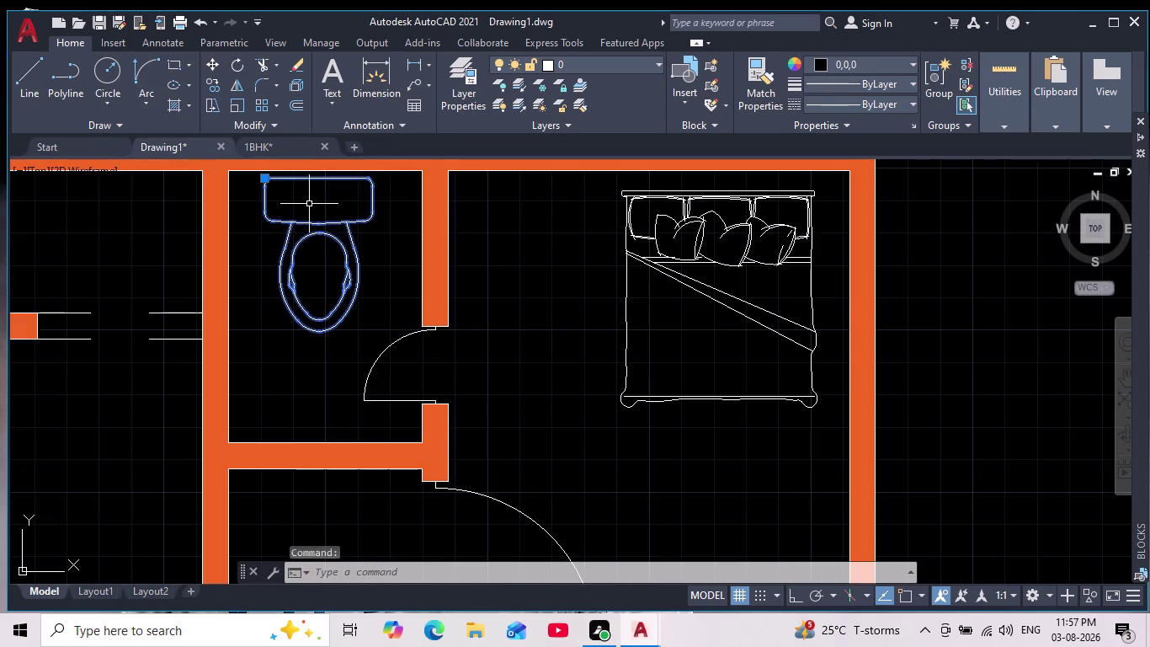
click(236, 103)
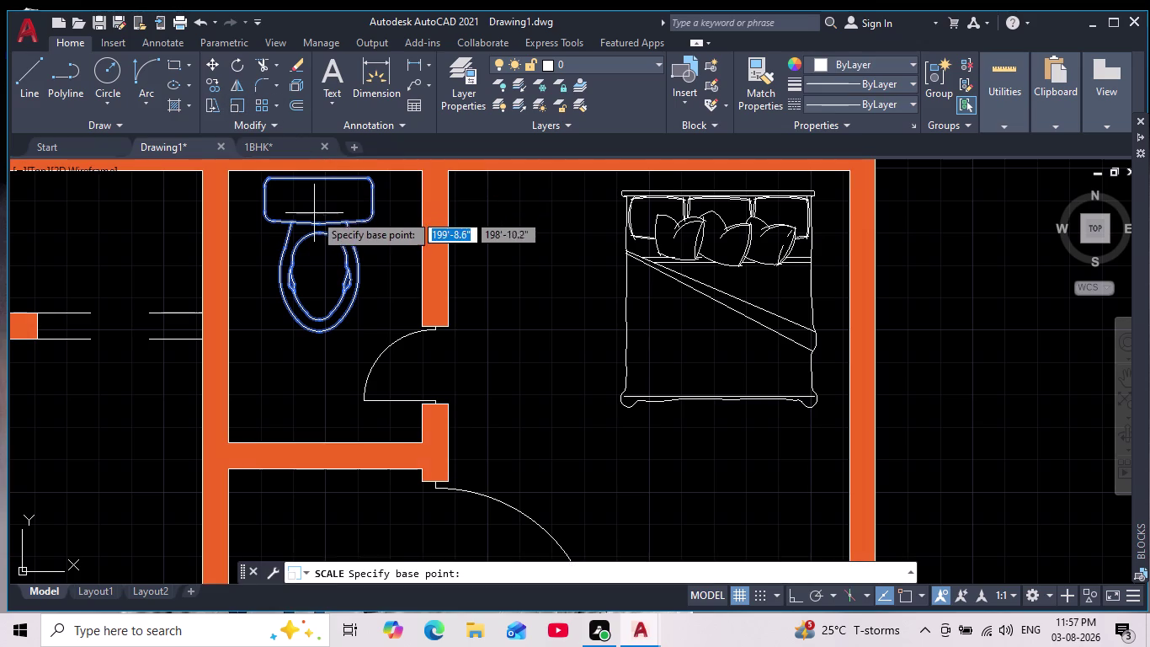
click(317, 224)
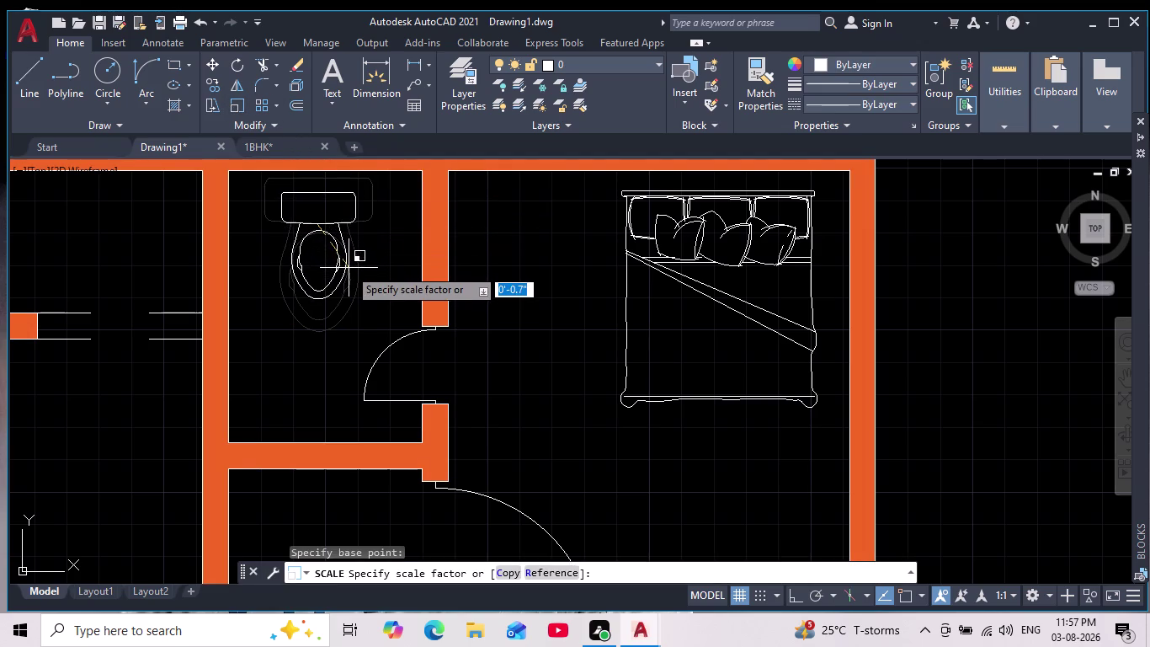
click(349, 270)
scroll(down, 3)
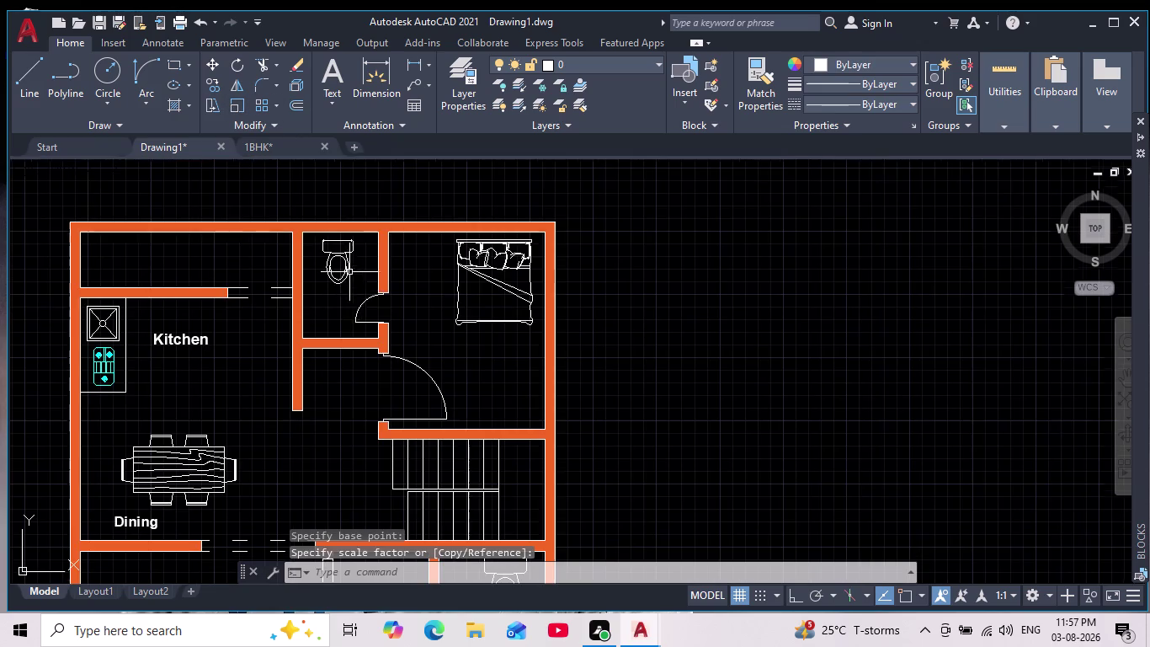
scroll(up, 3)
scroll(down, 3)
middle_drag(329, 265, 332, 333)
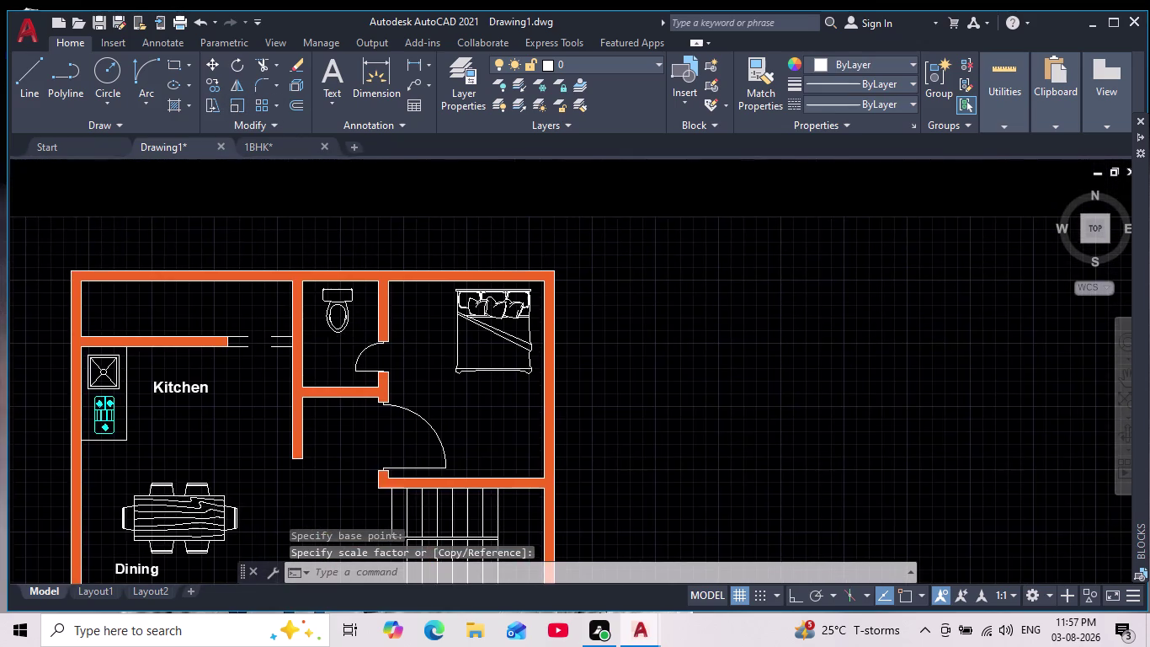
scroll(up, 3)
Select the whole toilet fixture in the top bathroom.
click(342, 278)
click(349, 310)
click(330, 298)
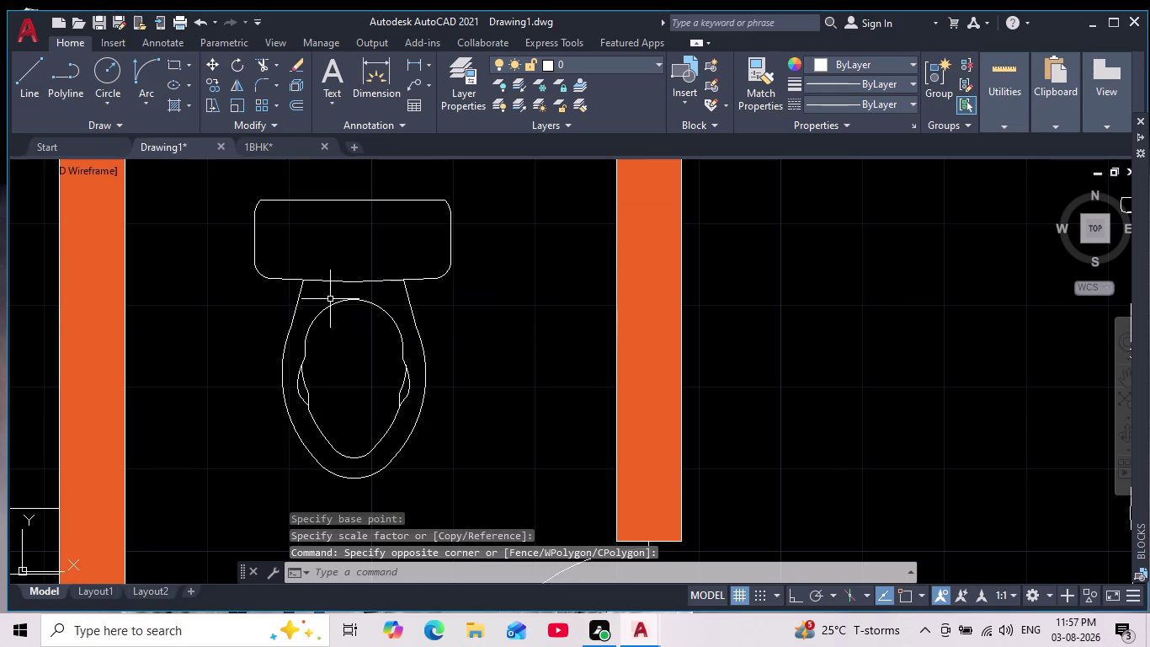
click(303, 277)
click(210, 65)
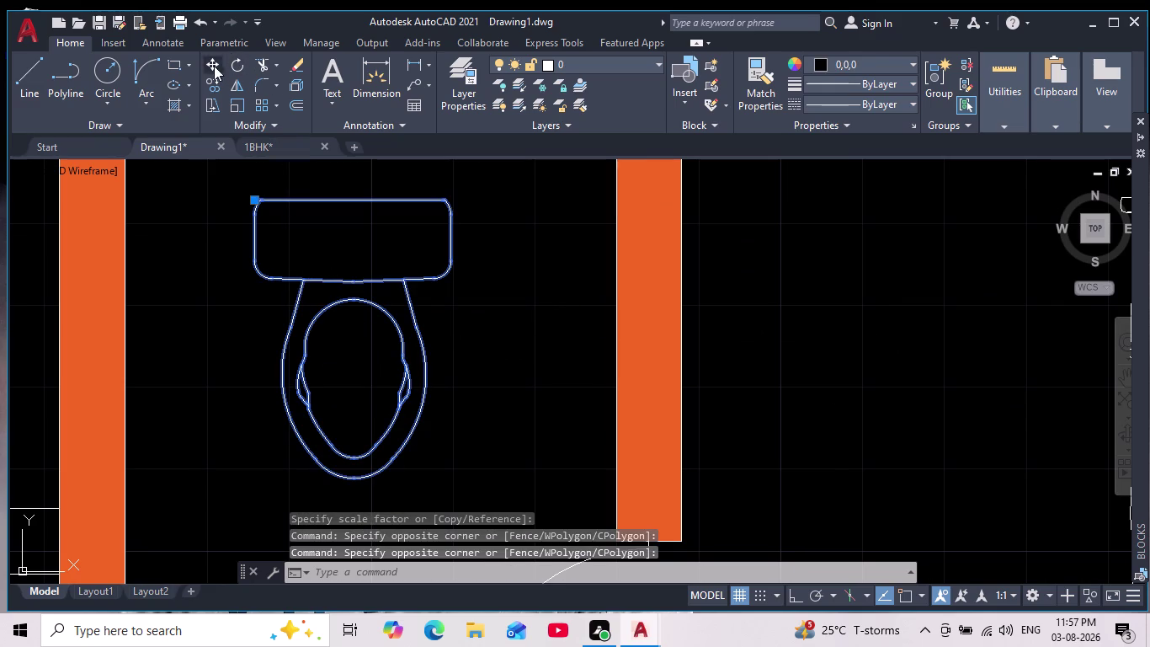
scroll(down, 3)
middle_drag(340, 294, 343, 322)
Move the toilet into place and start an MTEXT label.
click(344, 319)
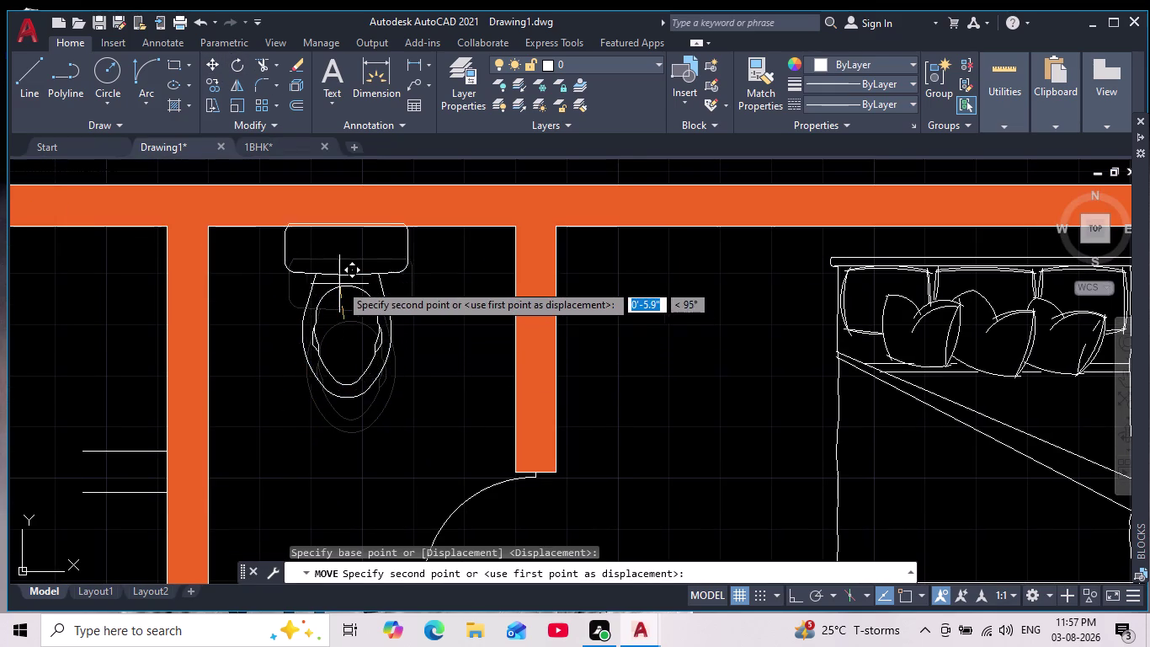
click(346, 297)
scroll(down, 3)
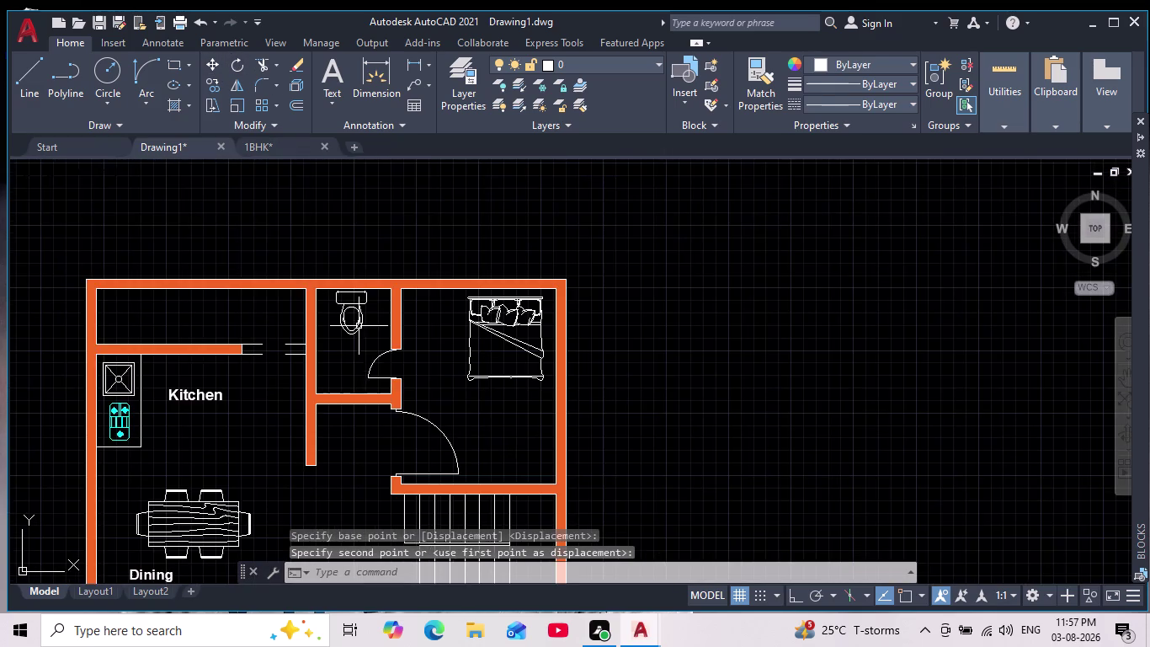
middle_drag(371, 358, 345, 335)
scroll(down, 3)
scroll(up, 3)
middle_drag(375, 364, 349, 329)
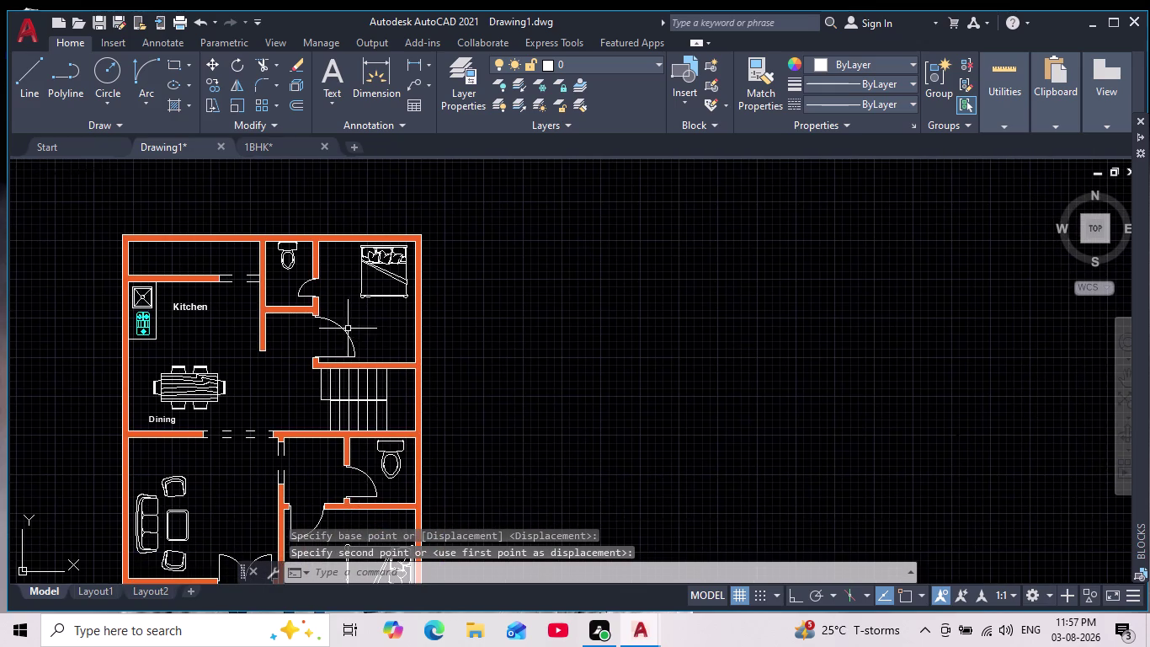
scroll(up, 3)
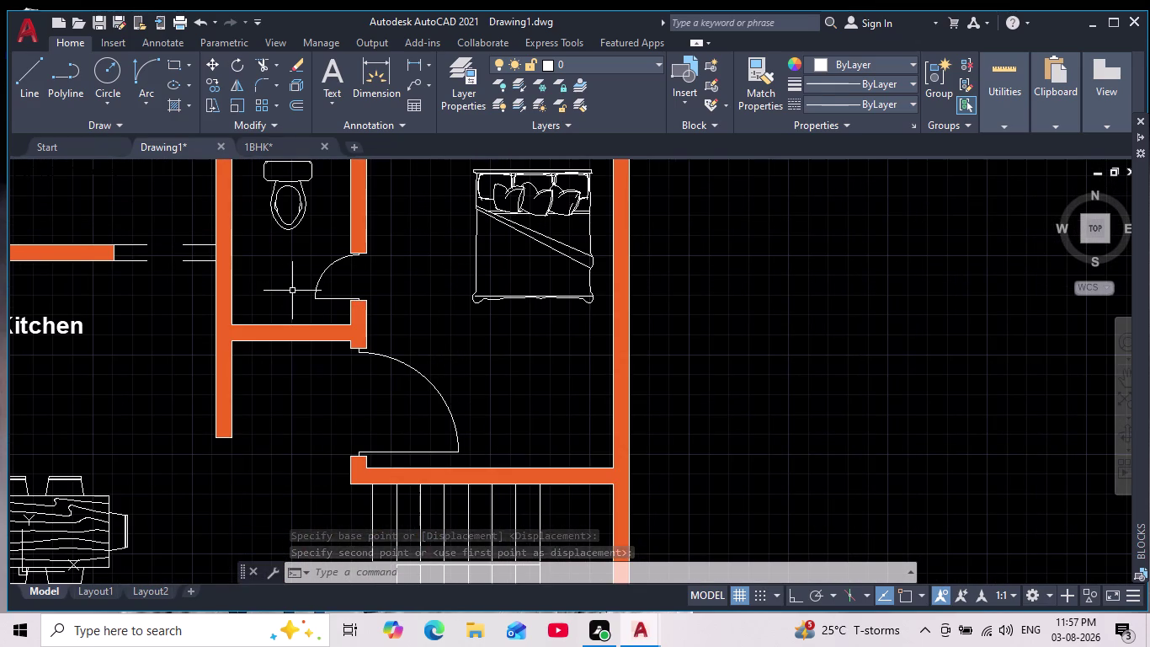
text(mt)
key(Return)
Draw the label box in the toilet room with 8" text height.
scroll(up, 3)
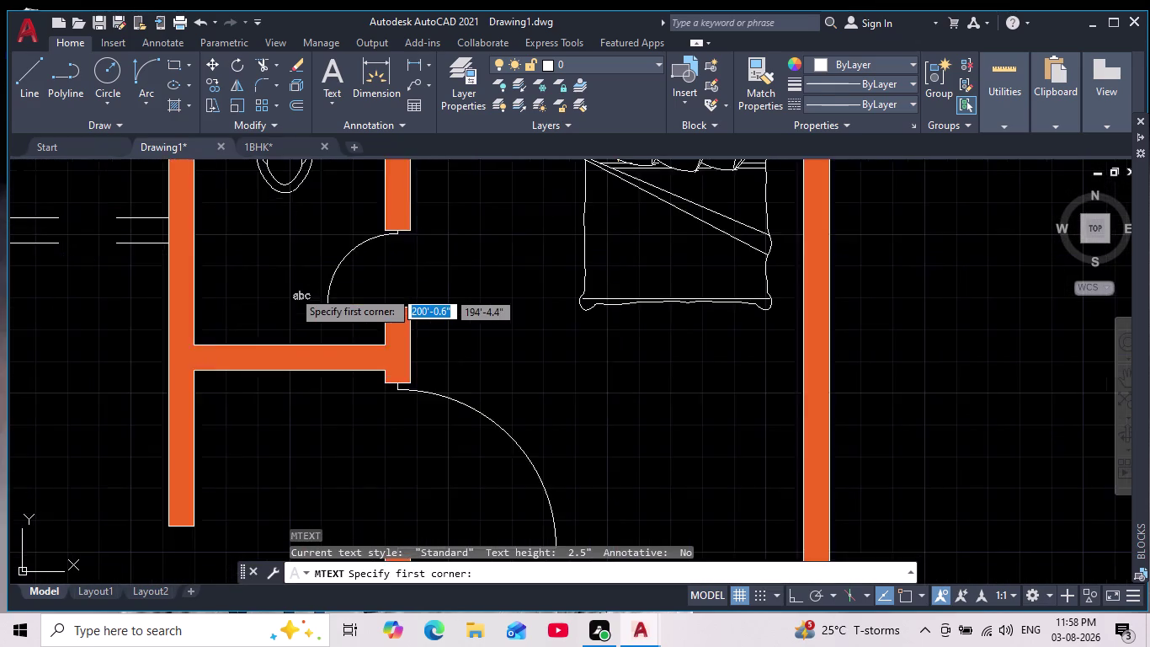
scroll(up, 3)
drag(208, 269, 217, 280)
click(266, 316)
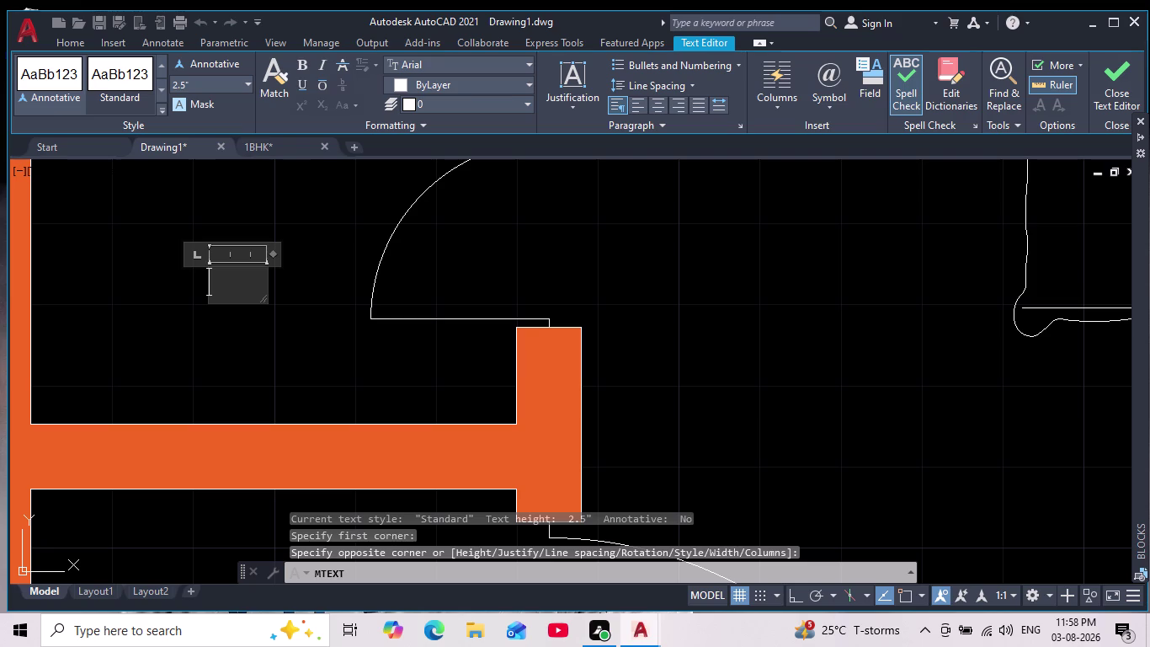
click(203, 73)
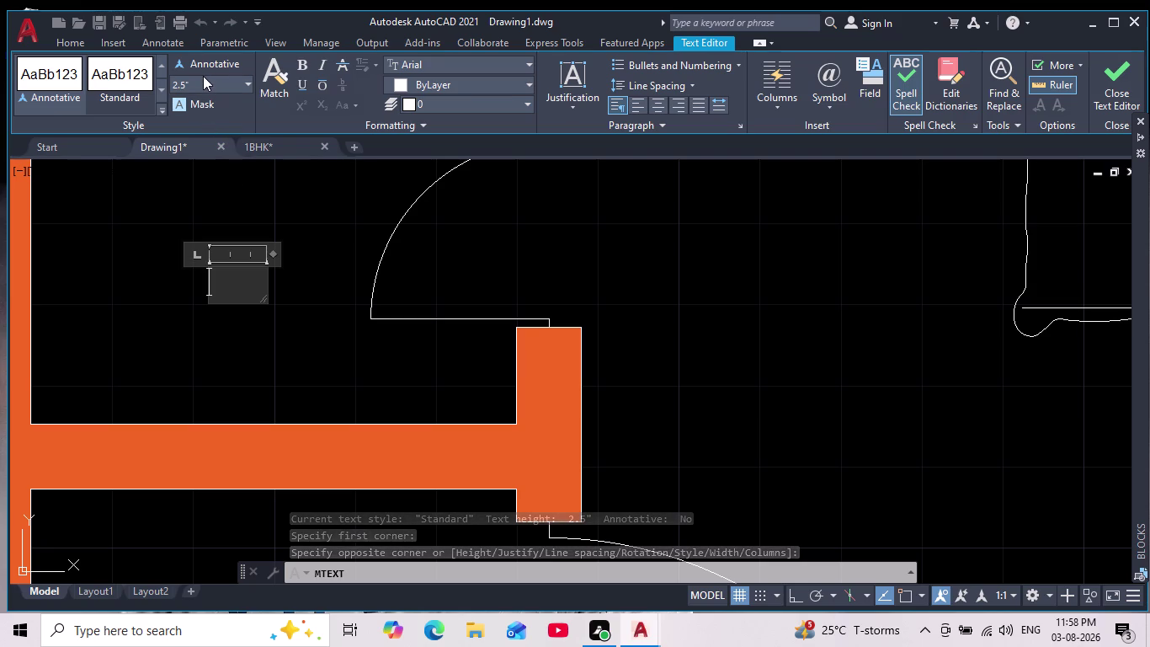
click(192, 85)
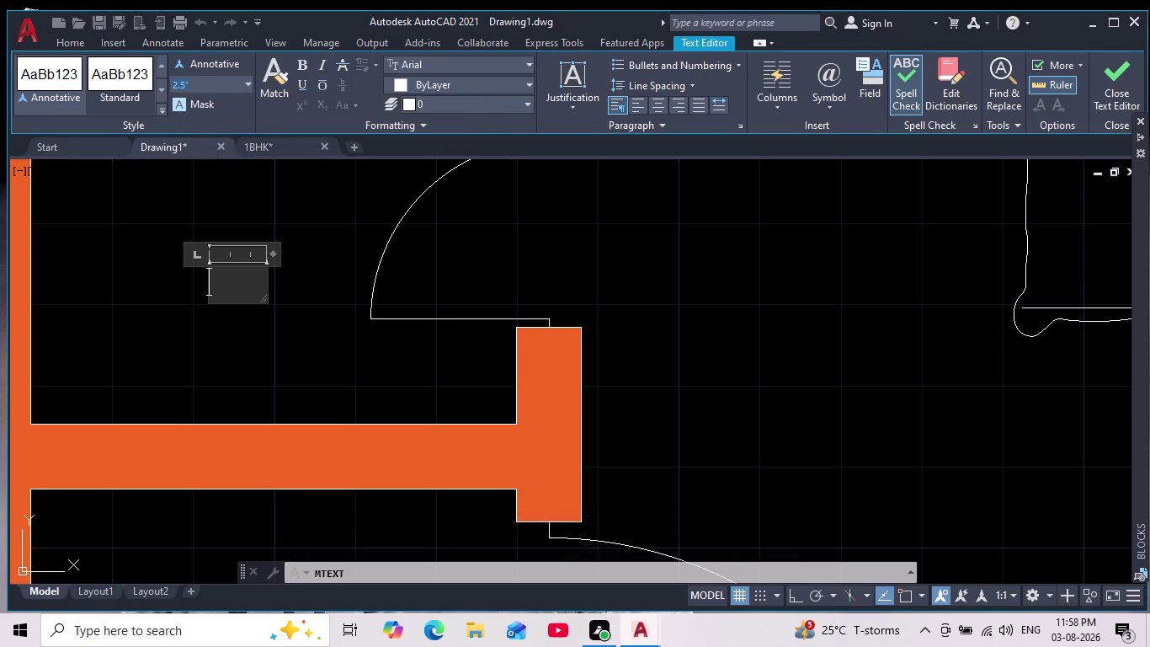
key(8)
key(Return)
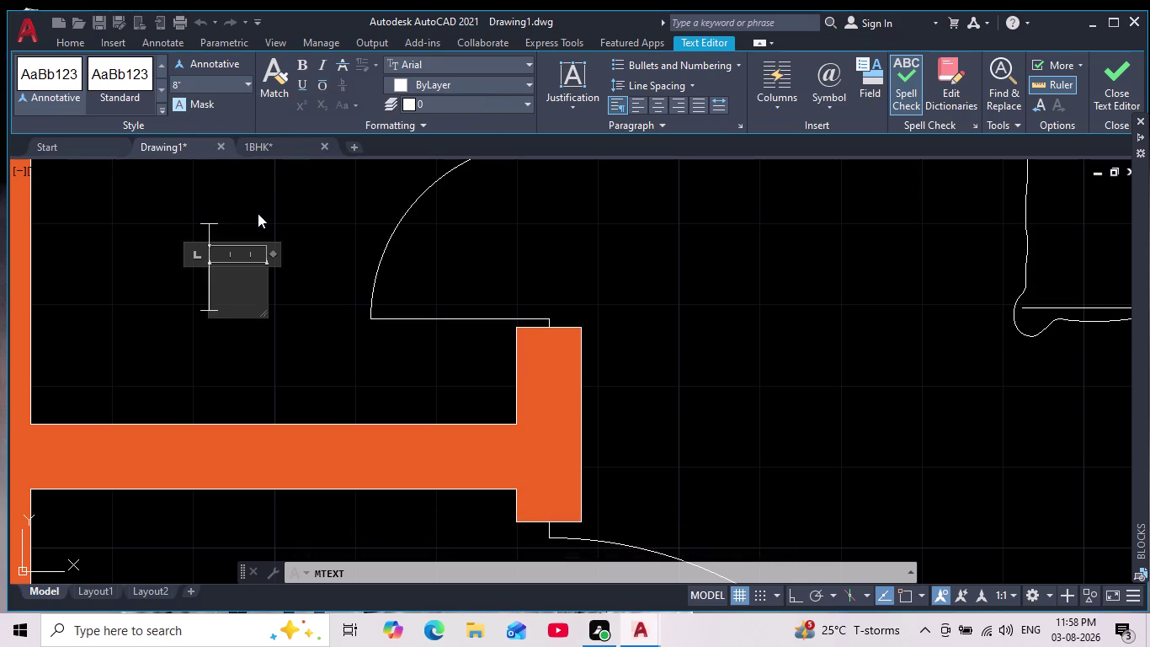
Type 'T/B', finish the label, and pan back over the upper rooms.
key(t)
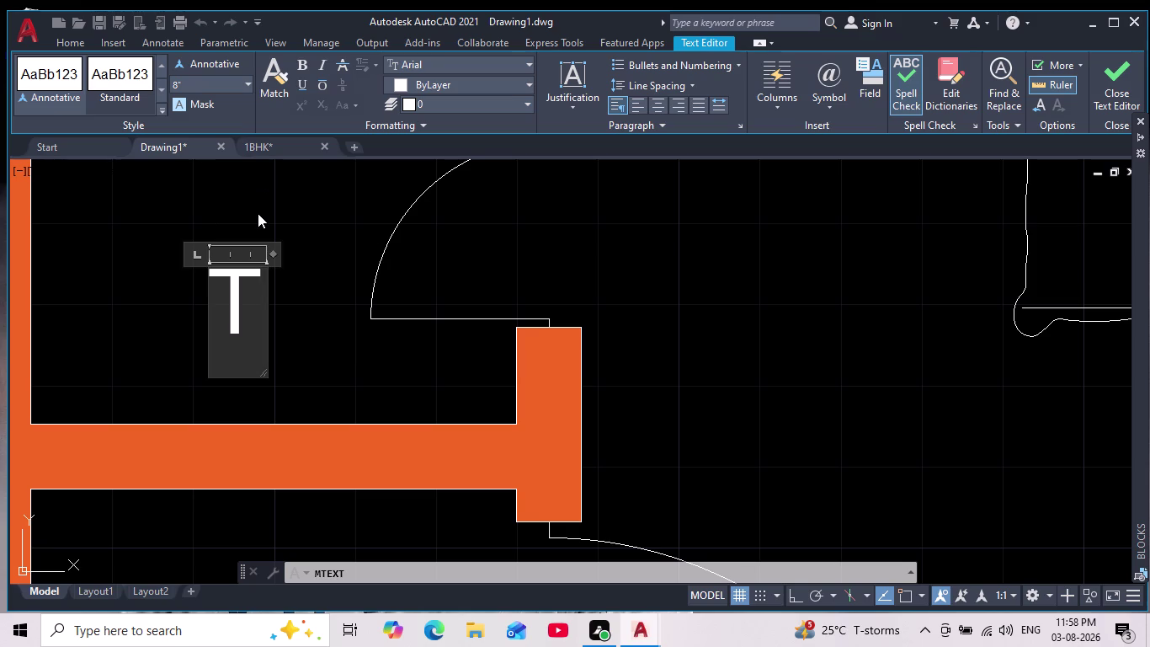
key(slash)
key(b)
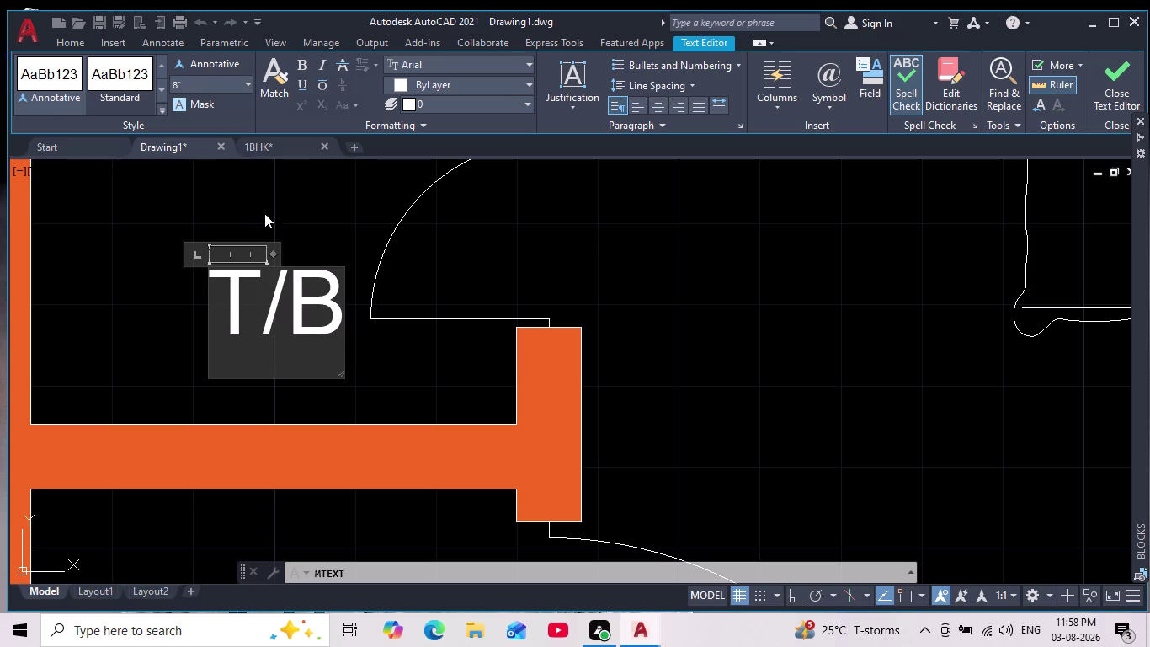
click(186, 344)
scroll(down, 3)
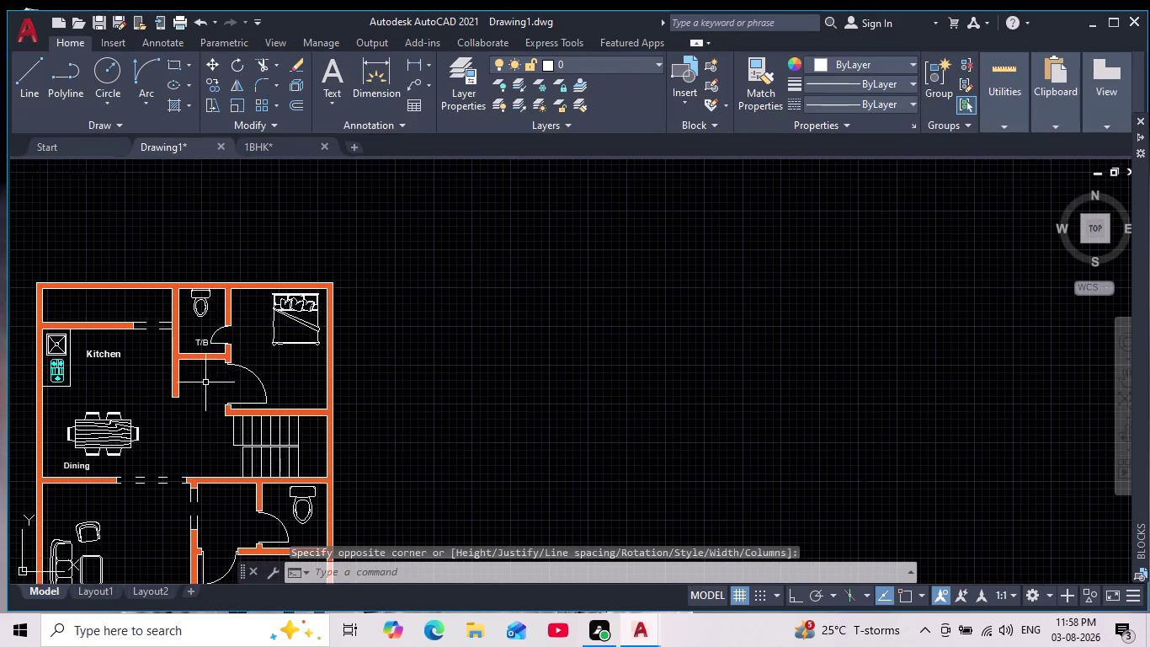
scroll(up, 3)
middle_drag(207, 383, 274, 347)
scroll(down, 3)
scroll(up, 3)
middle_drag(251, 378, 293, 354)
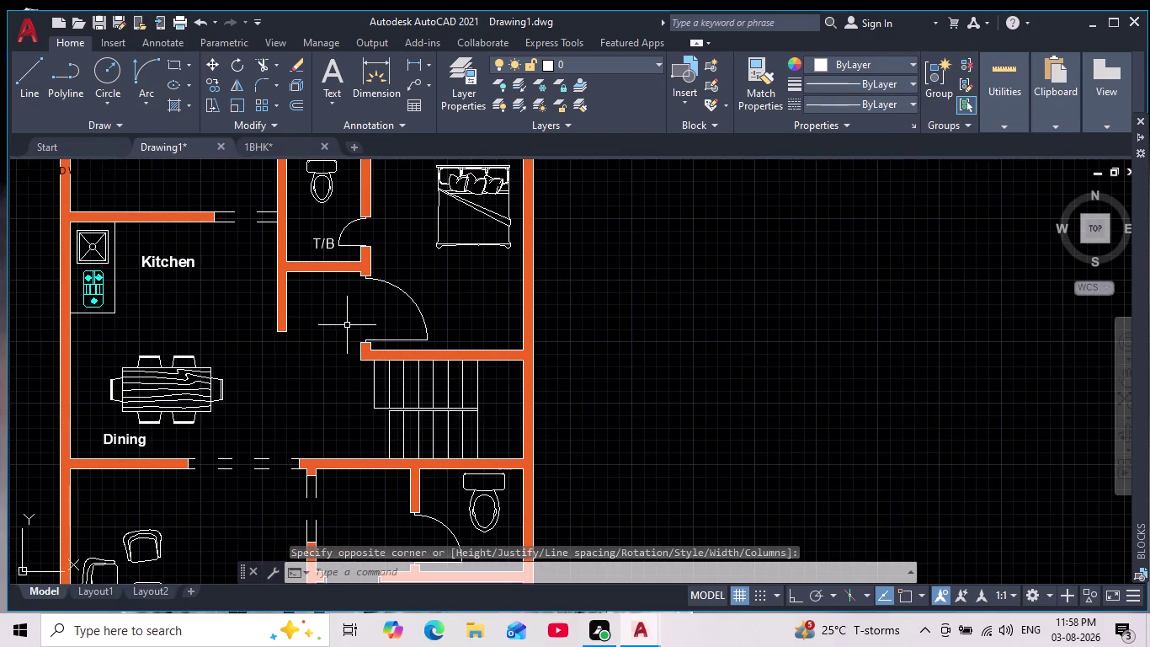
middle_drag(350, 334, 348, 357)
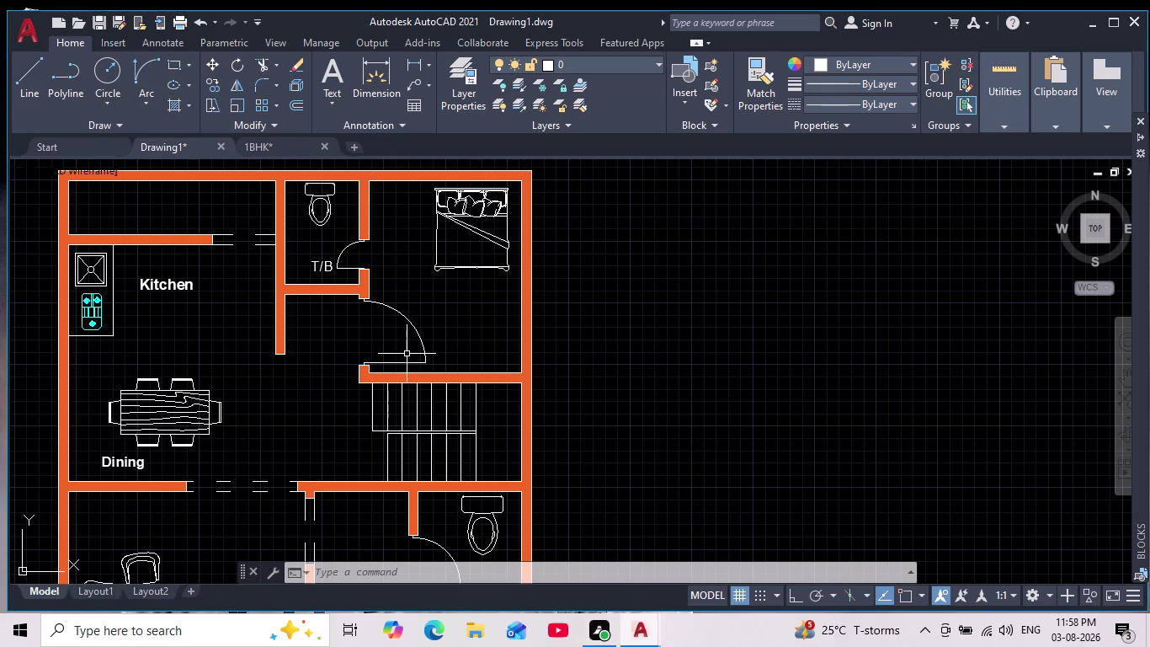
Draw an MT text box below the bed, set height 8, and type Bedroom 1.
text(MT)
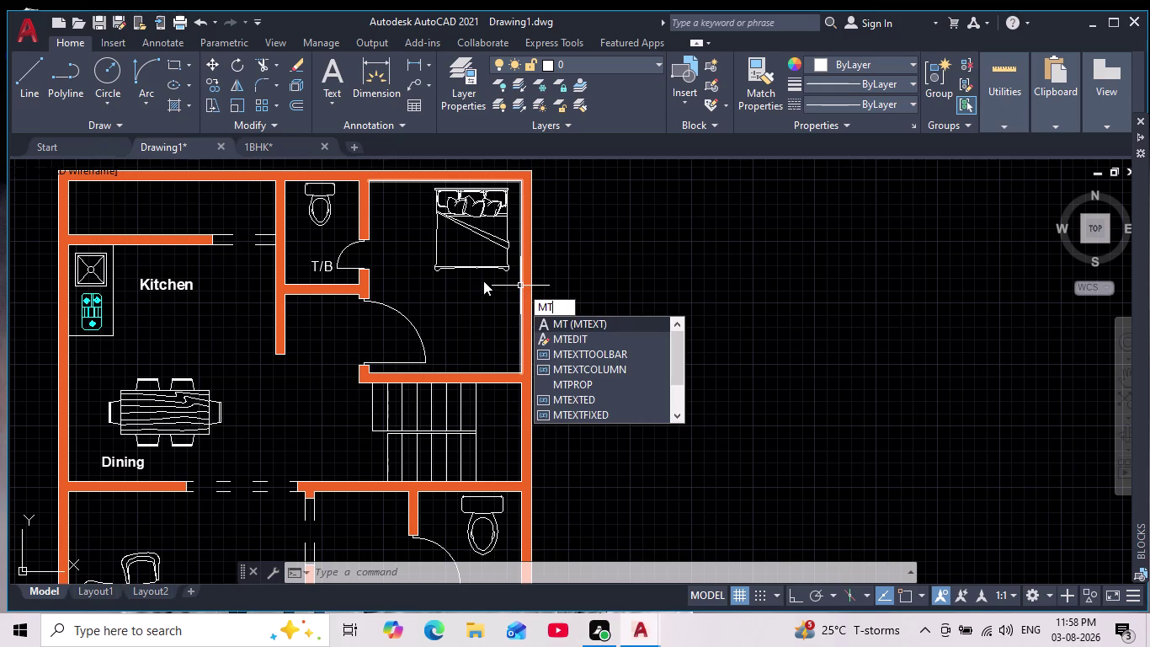
key(Return)
scroll(up, 3)
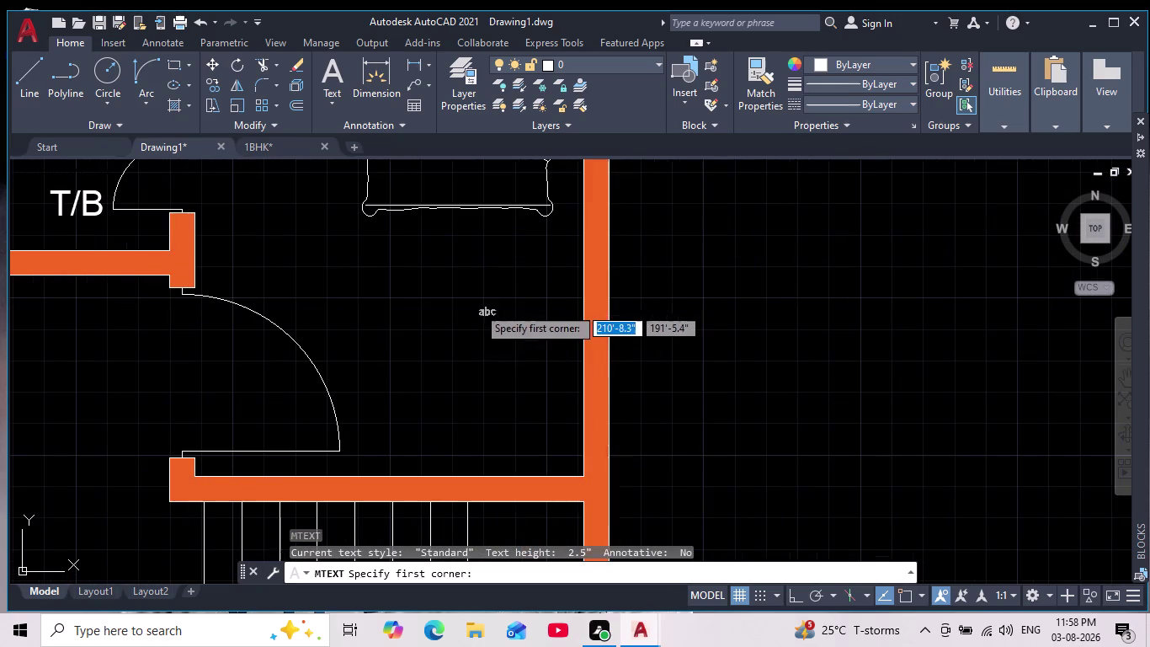
click(381, 301)
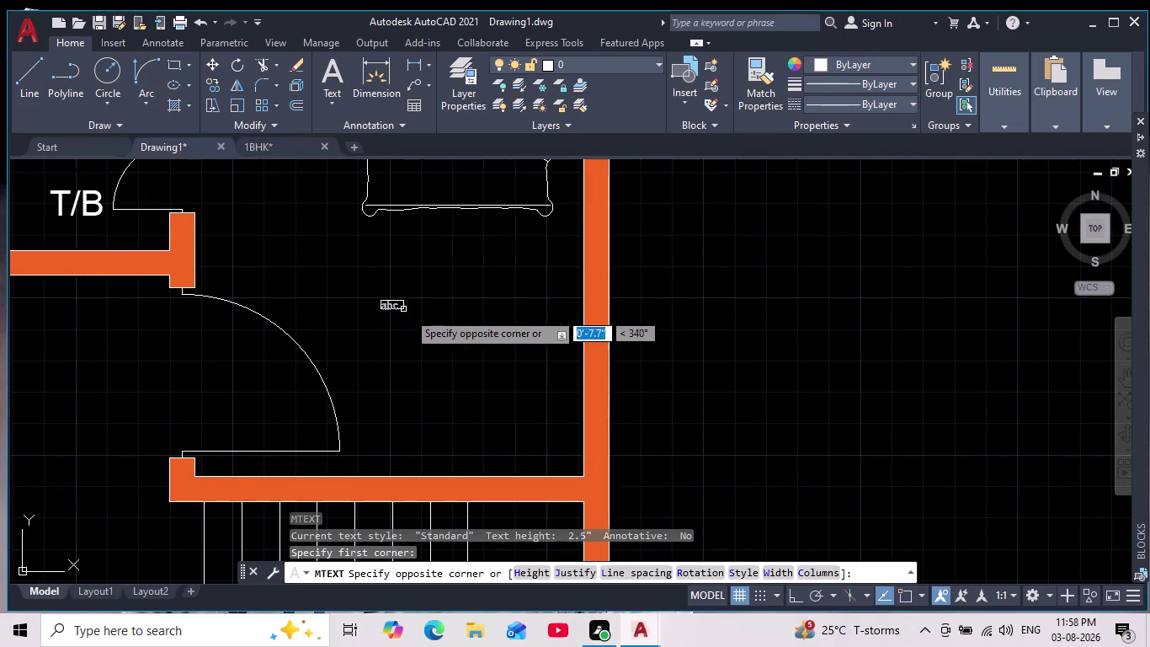
click(453, 342)
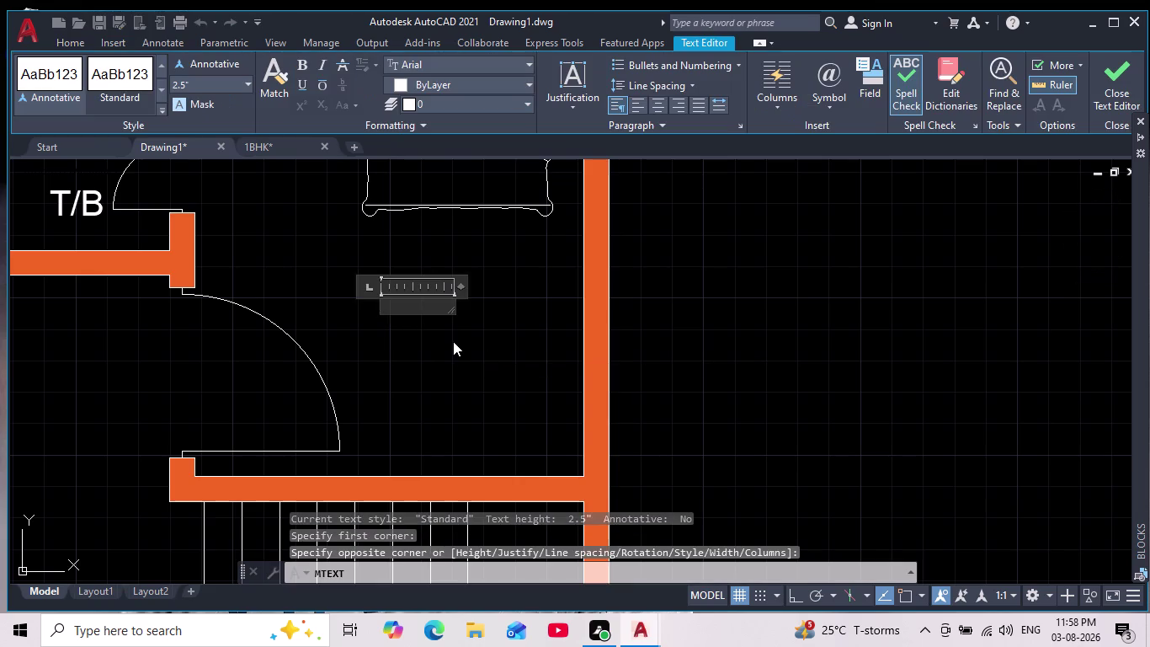
double_click(199, 86)
key(BackSpace)
key(8)
key(Return)
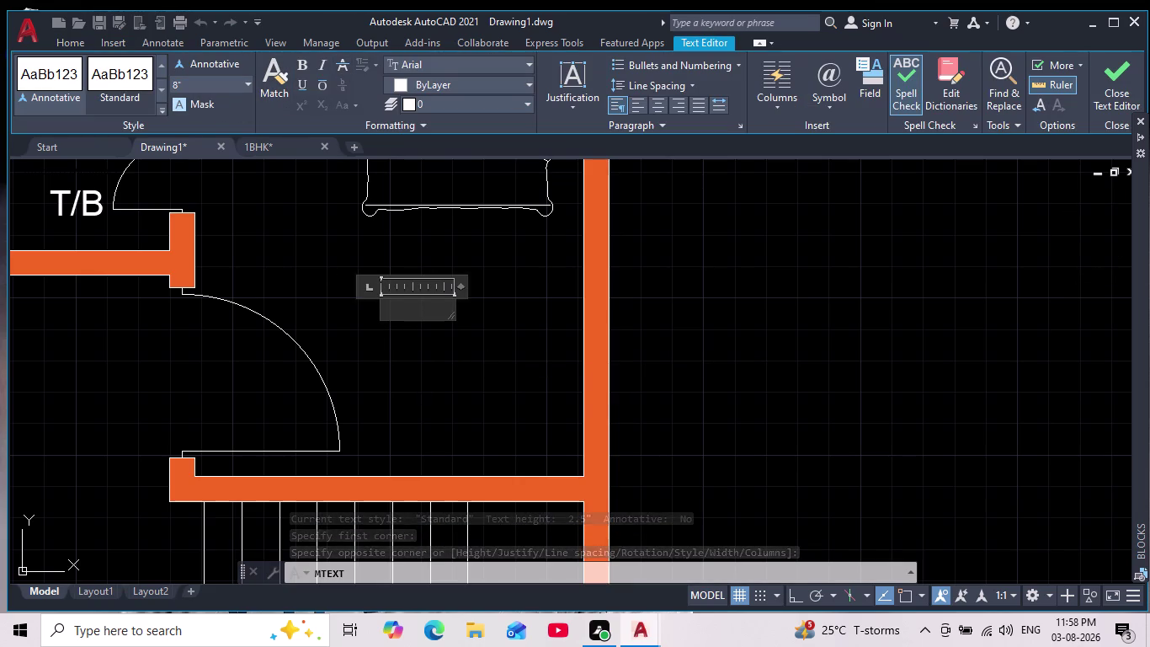
key(b)
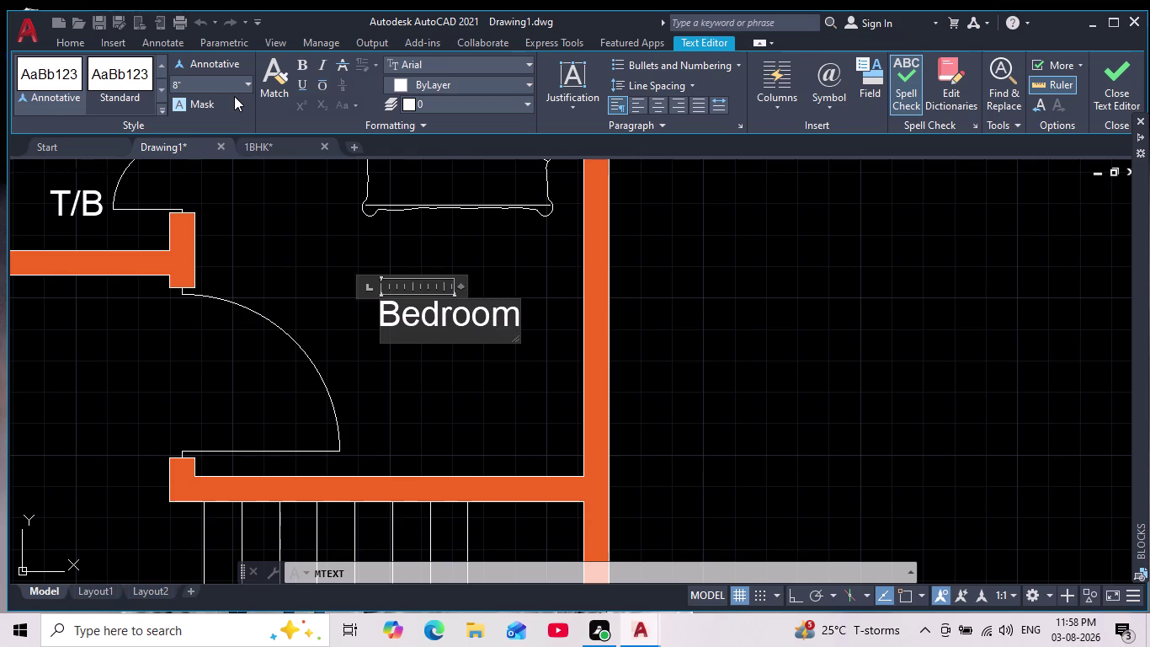
key(space)
key(1)
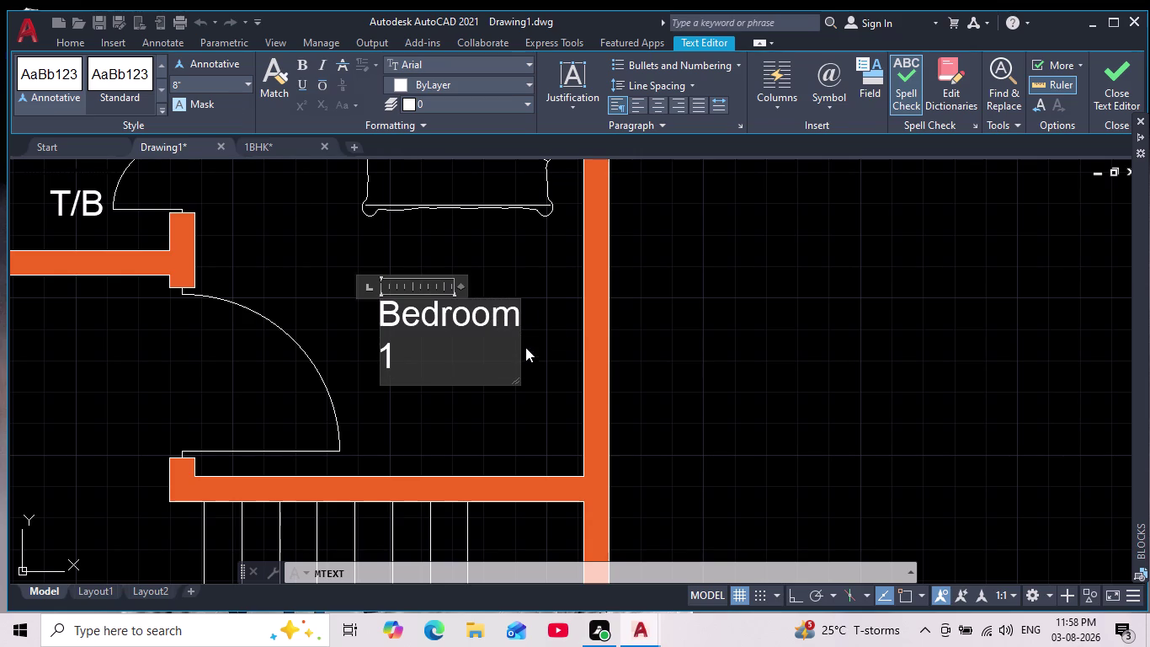
Widen the label box so it fits one line and make Bedroom 1 bold.
drag(522, 339, 539, 335)
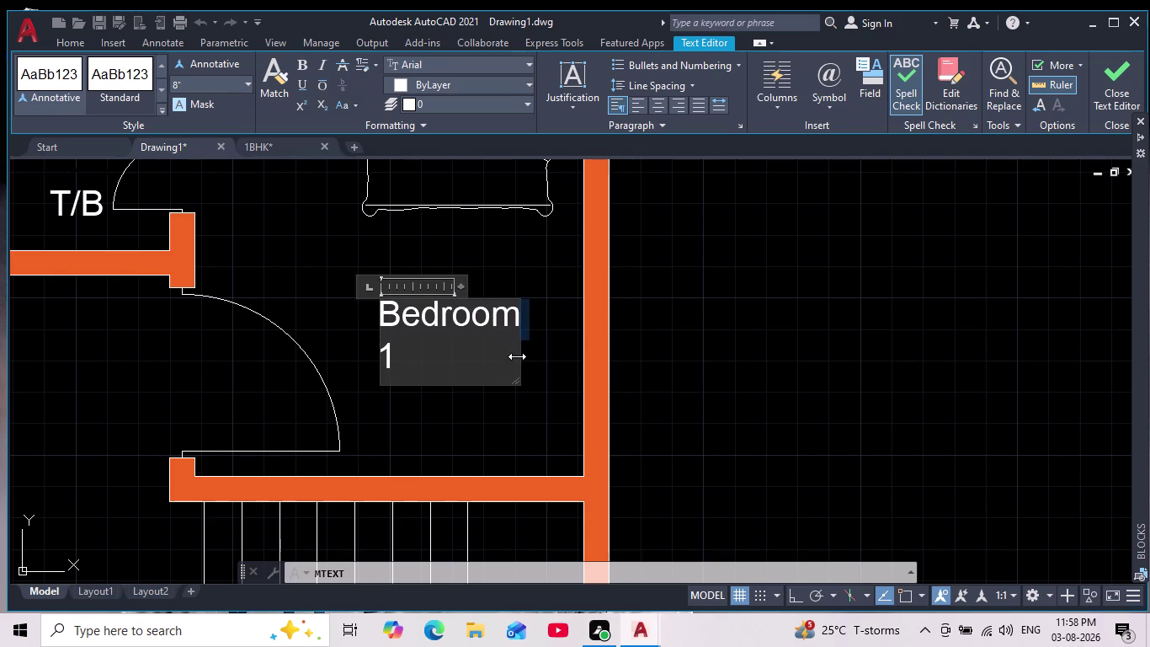
drag(517, 355, 613, 313)
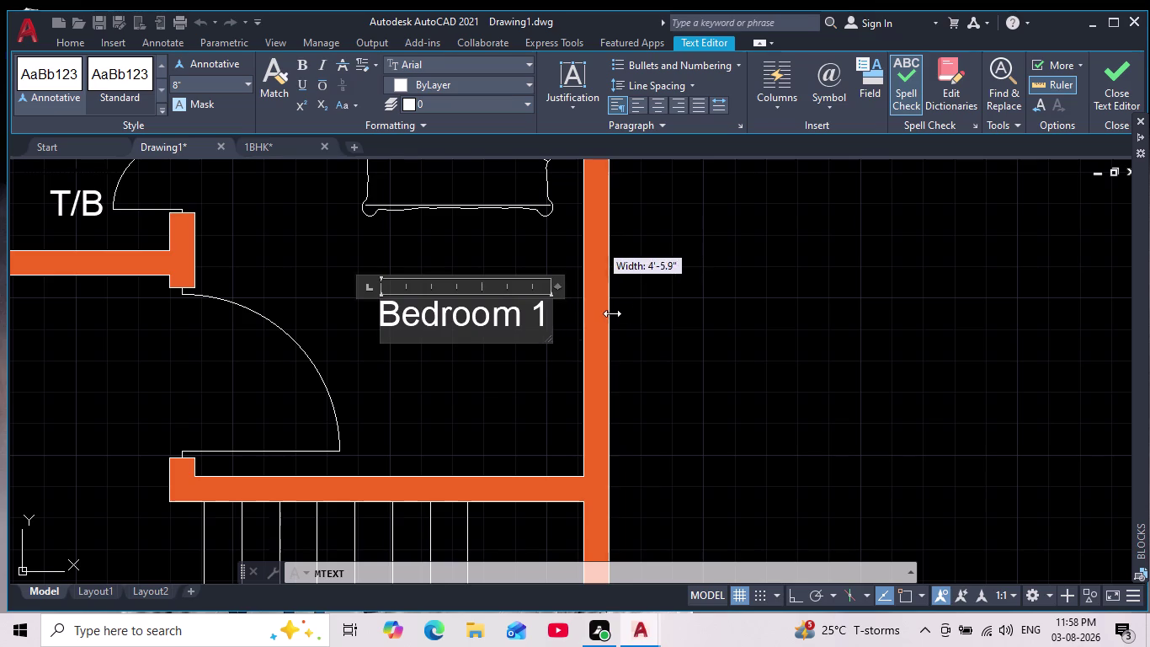
drag(614, 313, 613, 315)
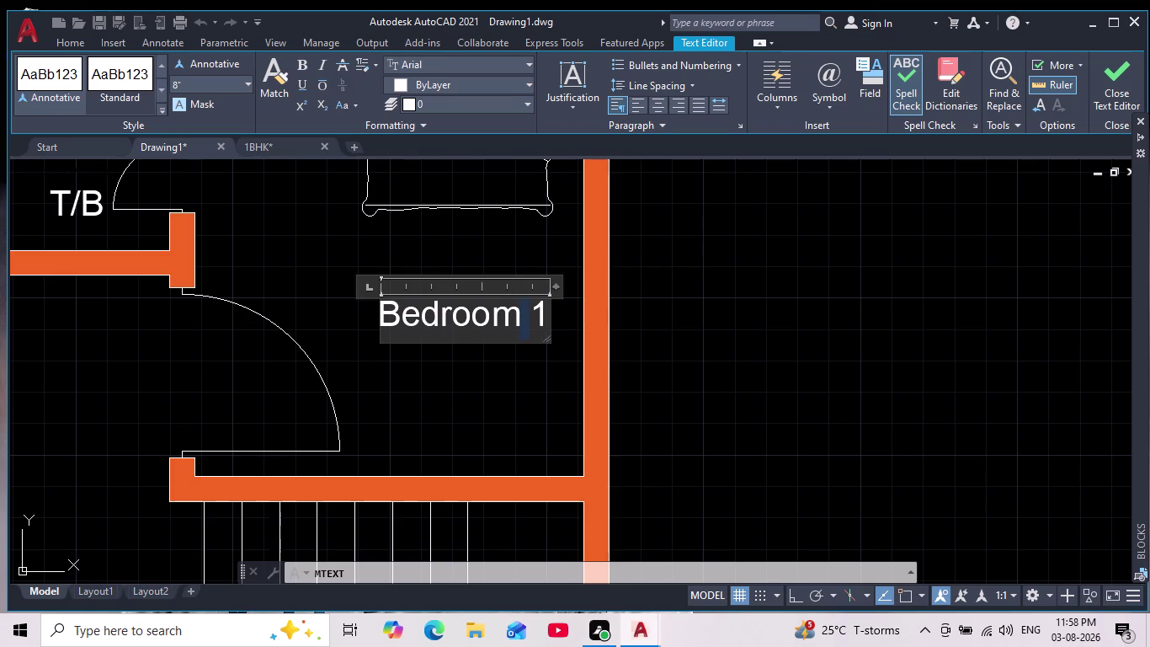
drag(545, 332, 338, 330)
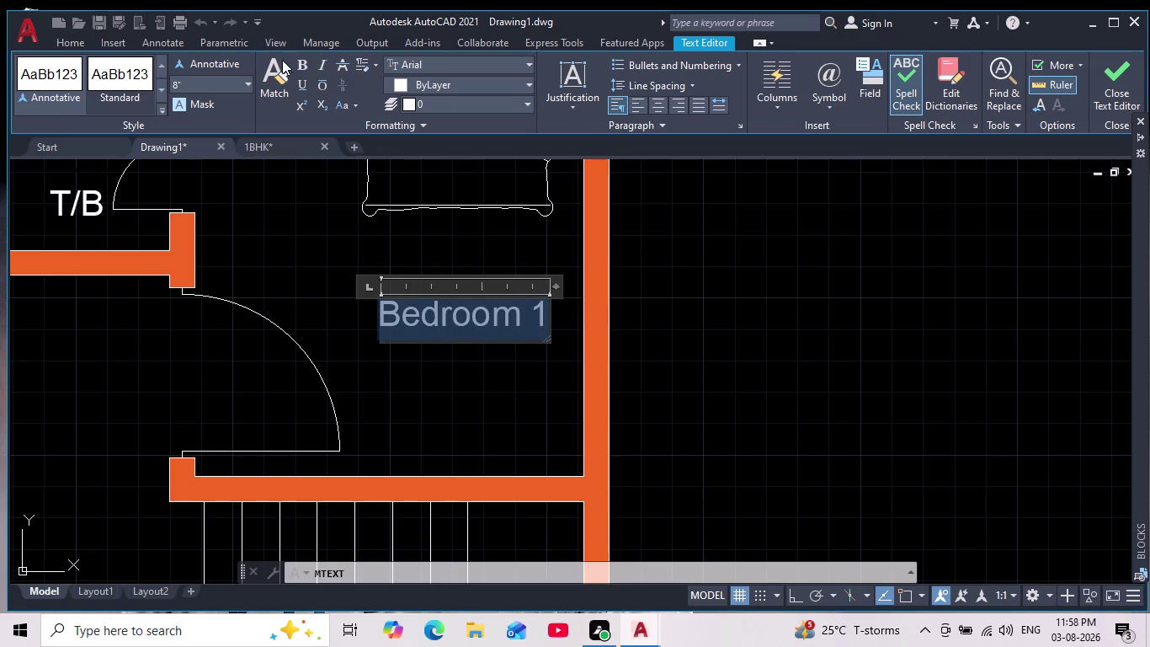
click(293, 60)
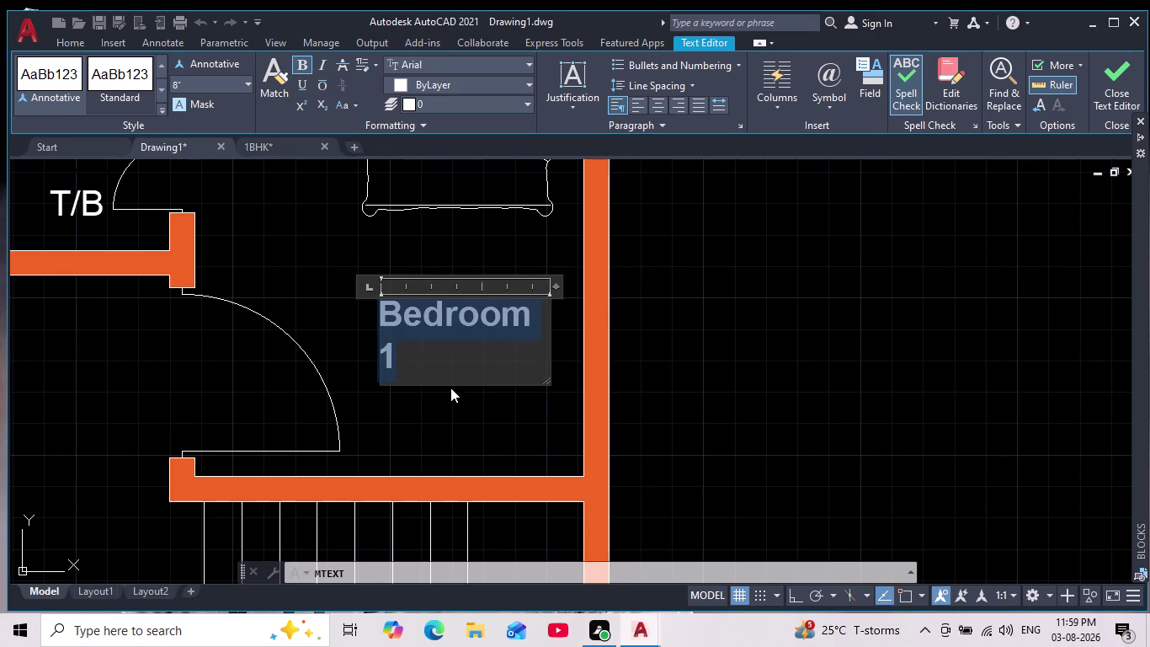
drag(548, 335, 563, 333)
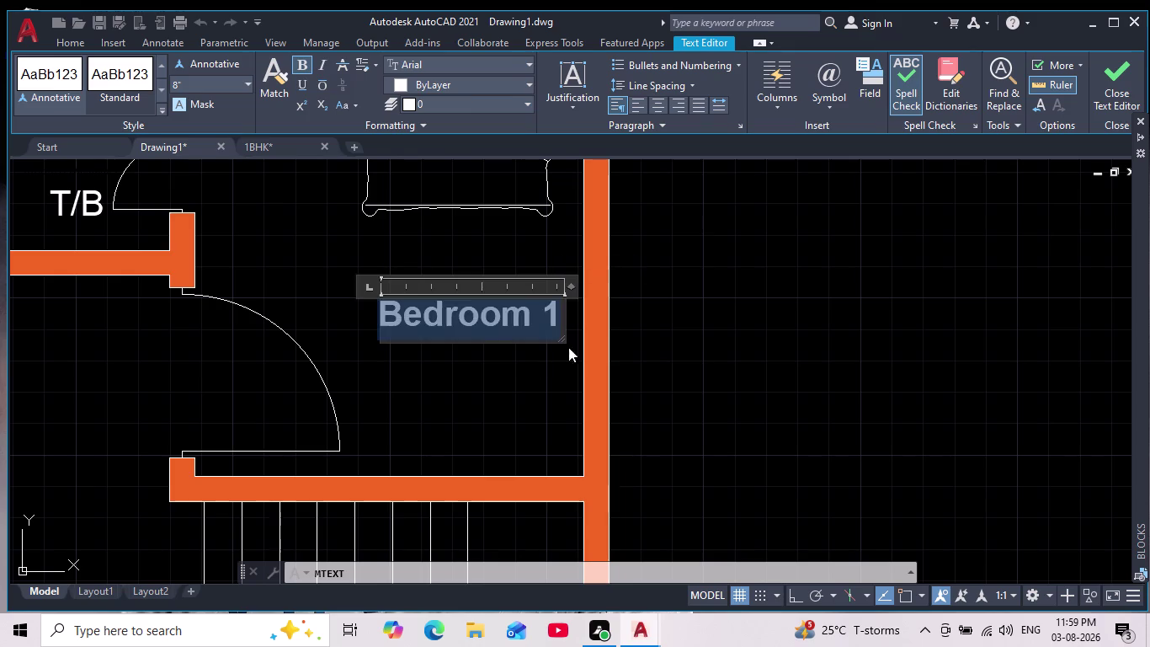
click(500, 358)
Remove the space from the label so it reads Bedroom1.
scroll(down, 3)
scroll(up, 3)
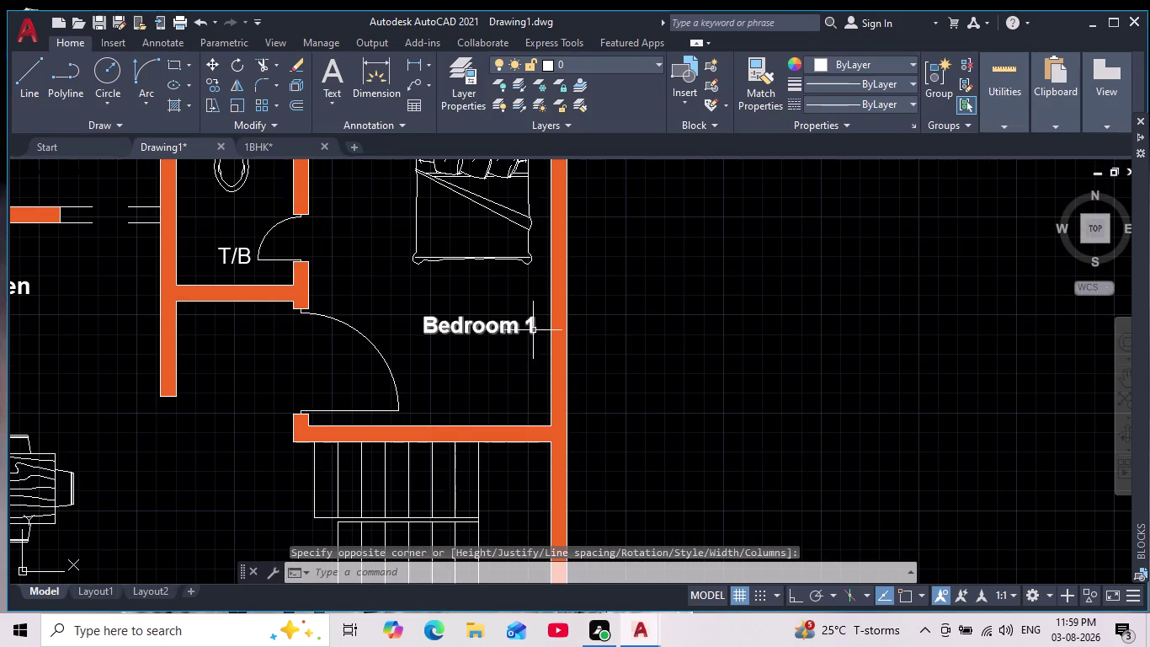
scroll(up, 3)
triple_click(499, 307)
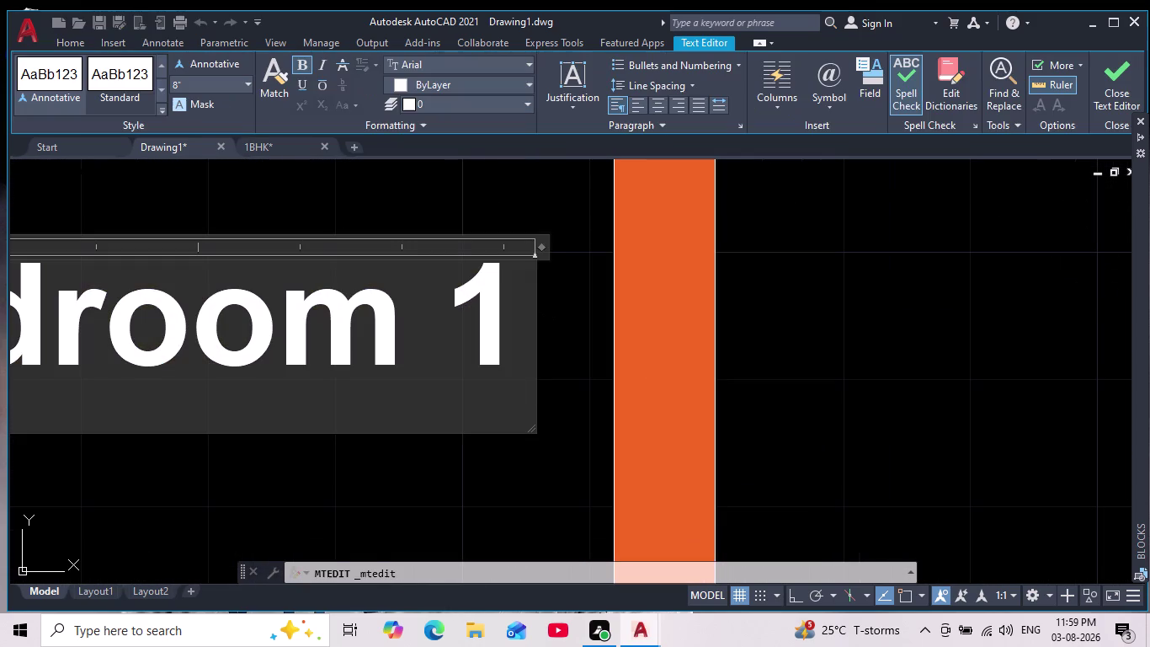
click(503, 321)
click(473, 351)
key(BackSpace)
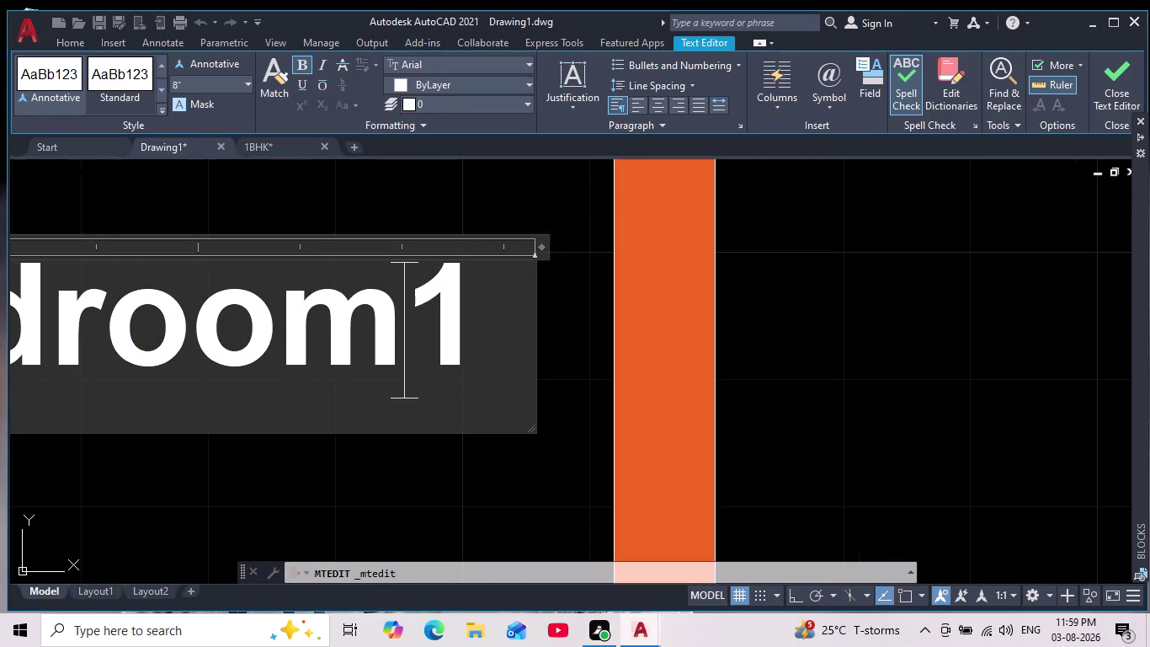
click(352, 492)
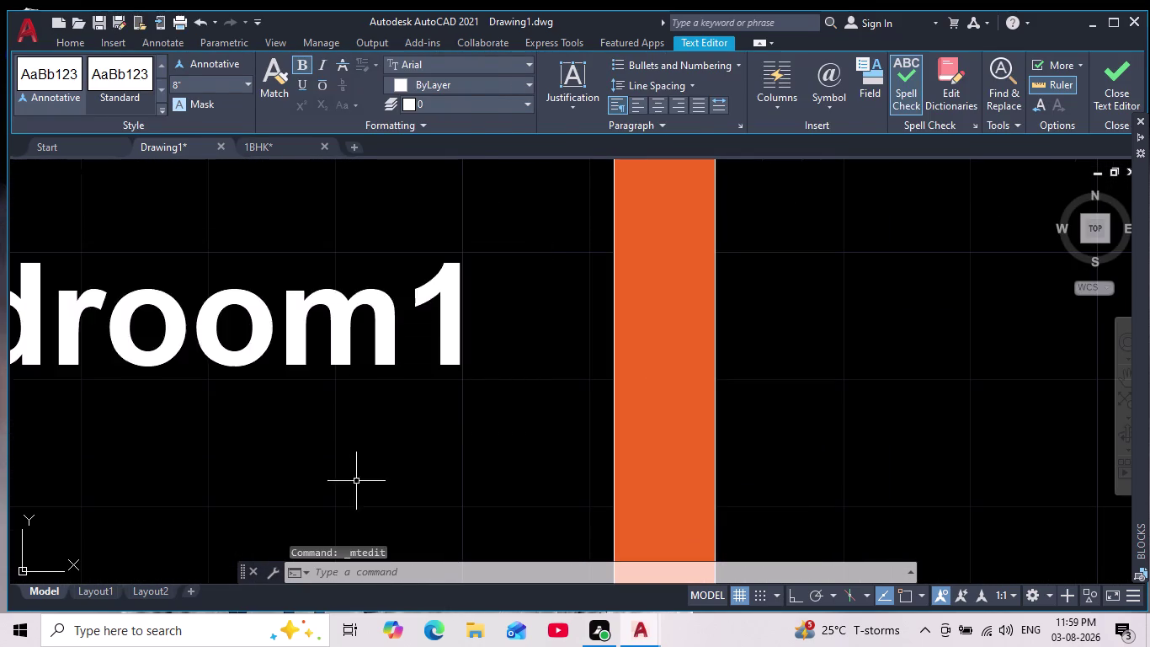
scroll(down, 3)
middle_drag(350, 456, 403, 385)
scroll(down, 3)
scroll(down, 3)
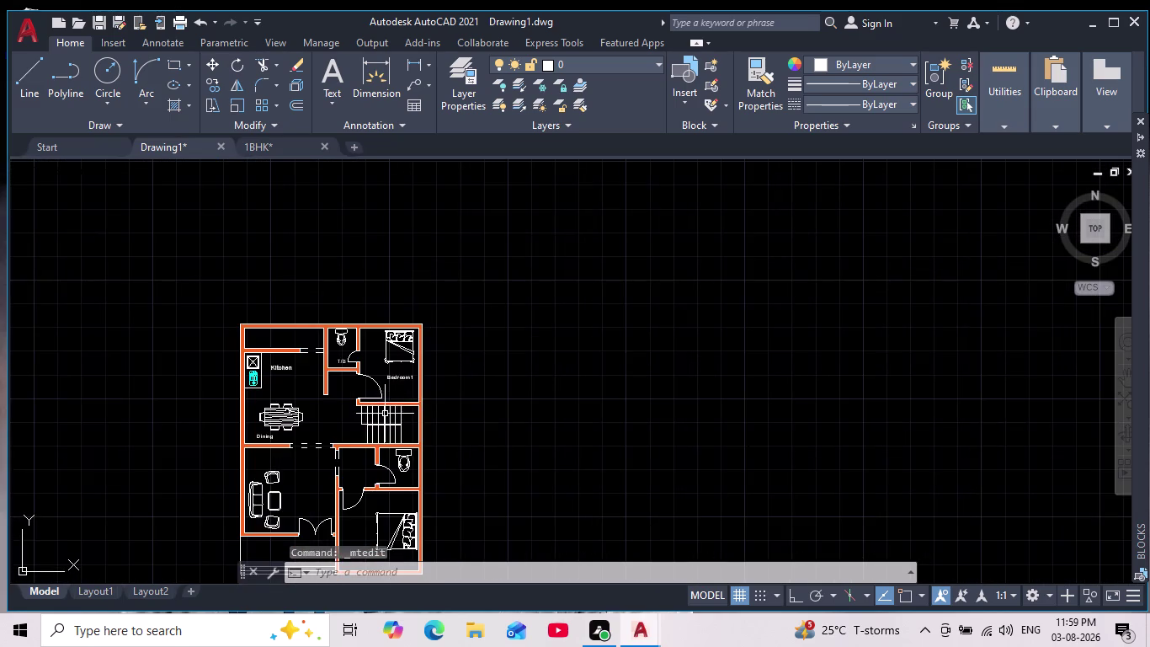
scroll(up, 3)
Copy the Bedroom1 label into the lower-right bedroom.
click(409, 349)
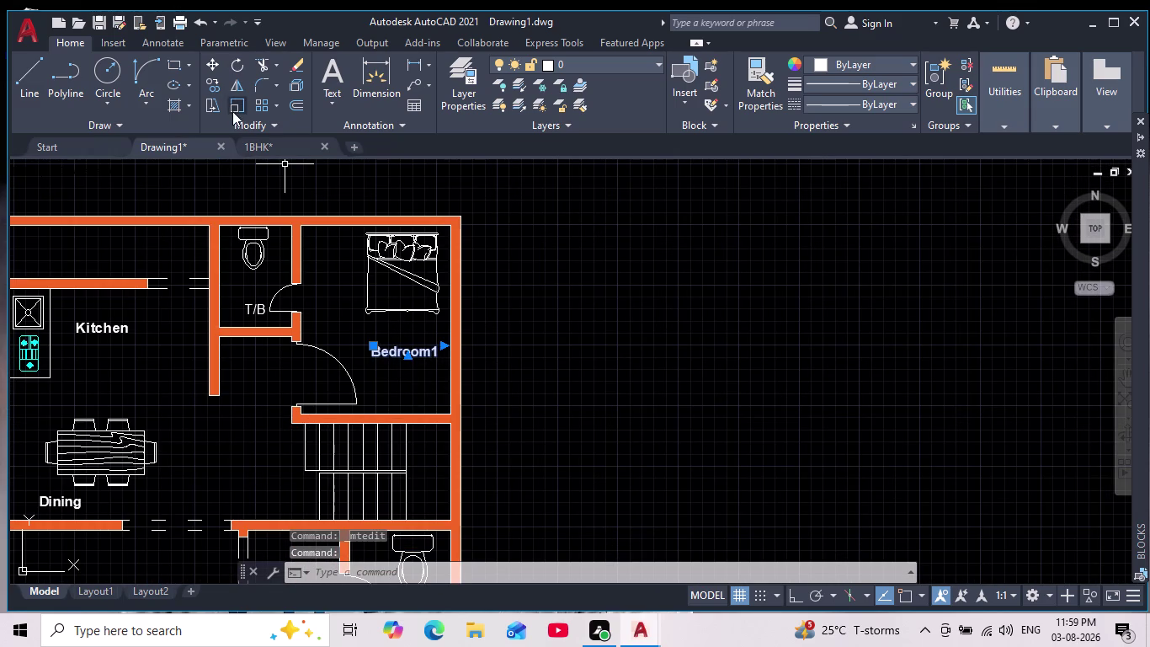
click(218, 83)
click(393, 358)
middle_drag(393, 350, 418, 250)
scroll(down, 3)
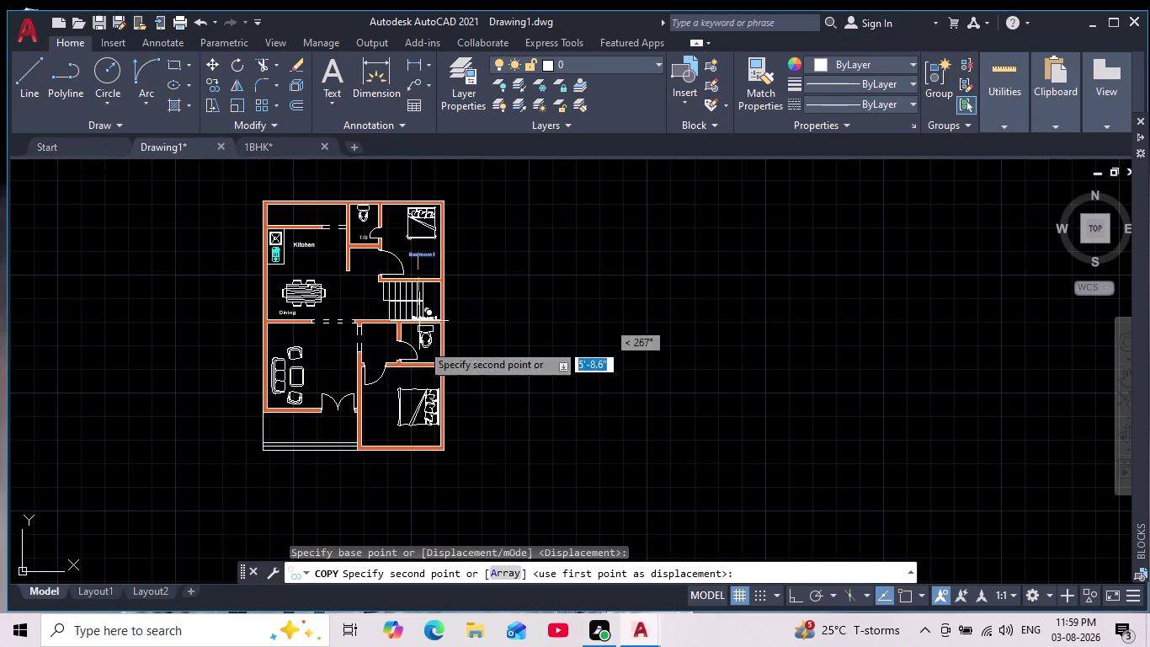
scroll(up, 3)
click(341, 404)
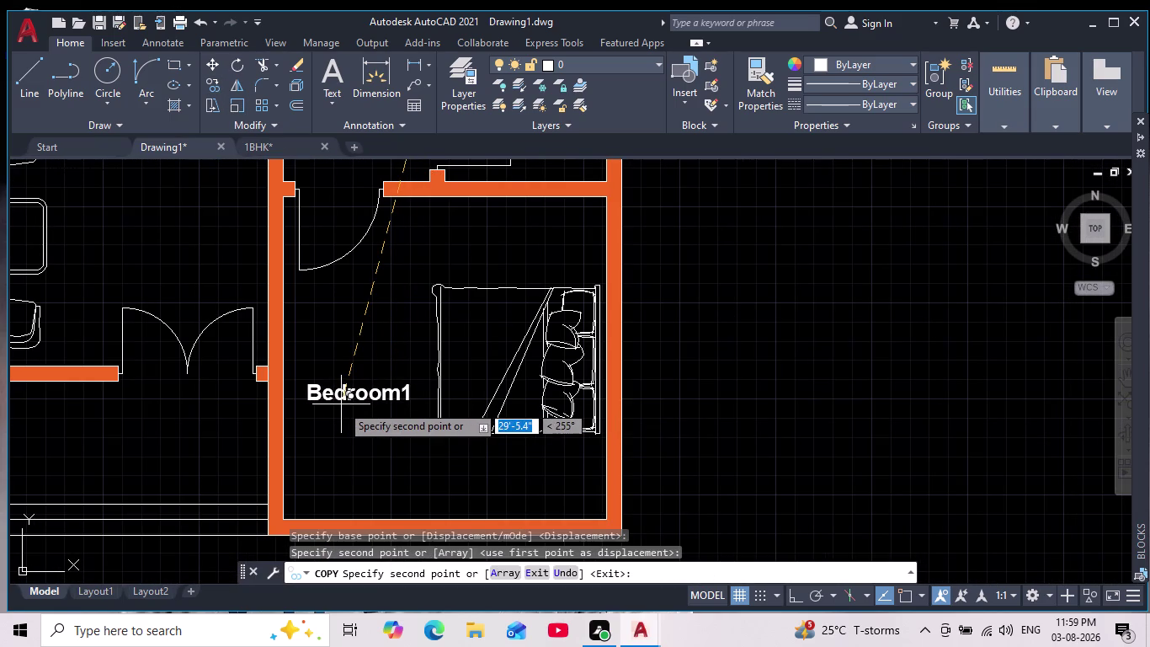
key(Escape)
Change the copied label's 1 to 2 so it reads Bedroom2.
scroll(up, 3)
click(476, 392)
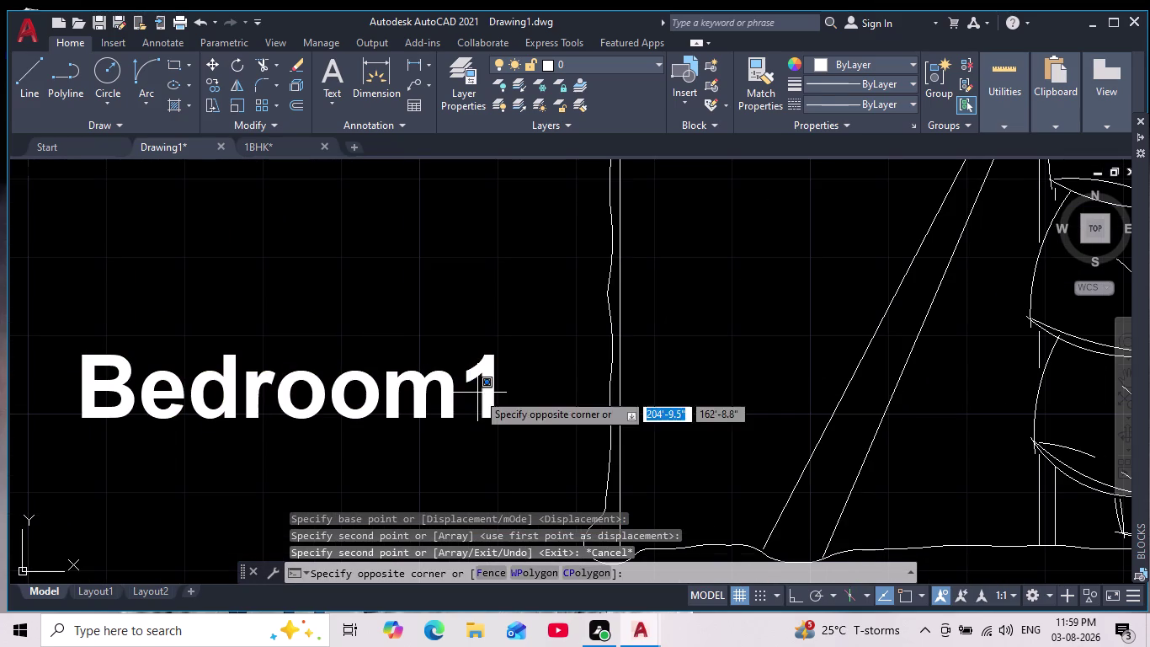
double_click(494, 385)
double_click(488, 381)
click(460, 383)
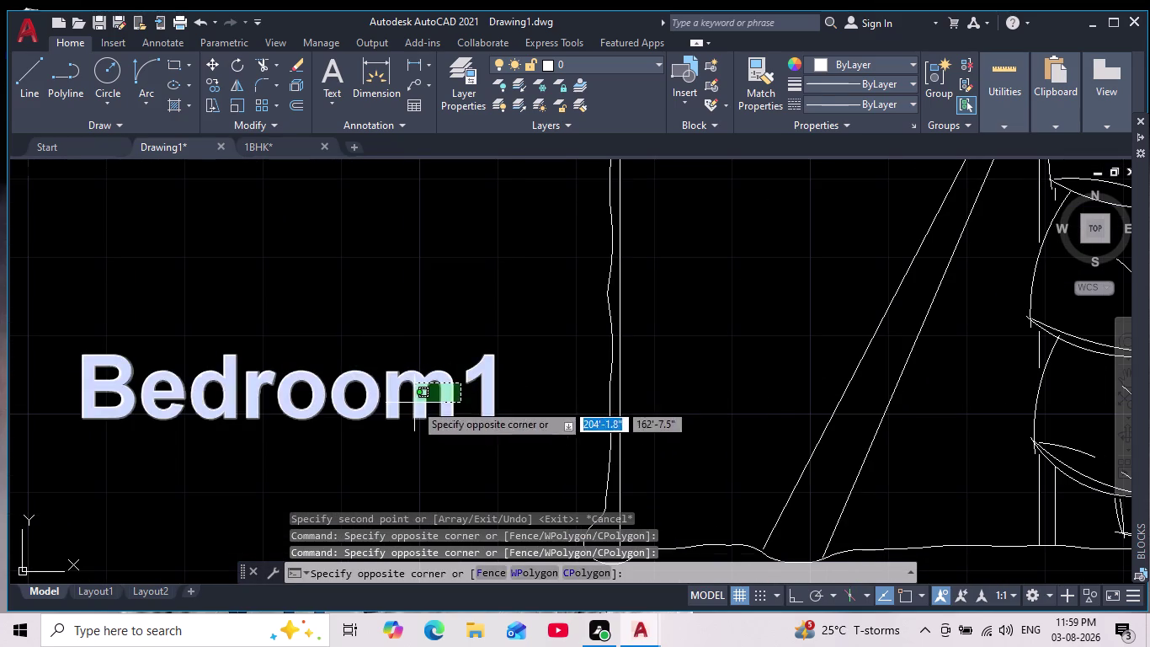
click(412, 403)
double_click(494, 386)
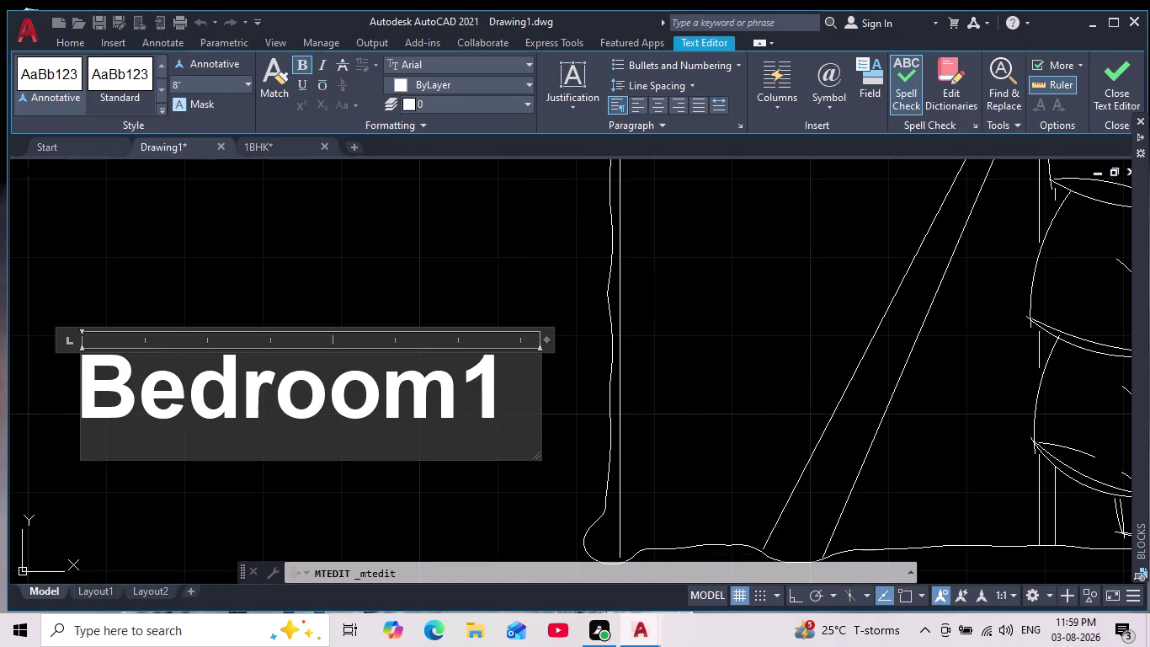
key(BackSpace)
key(2)
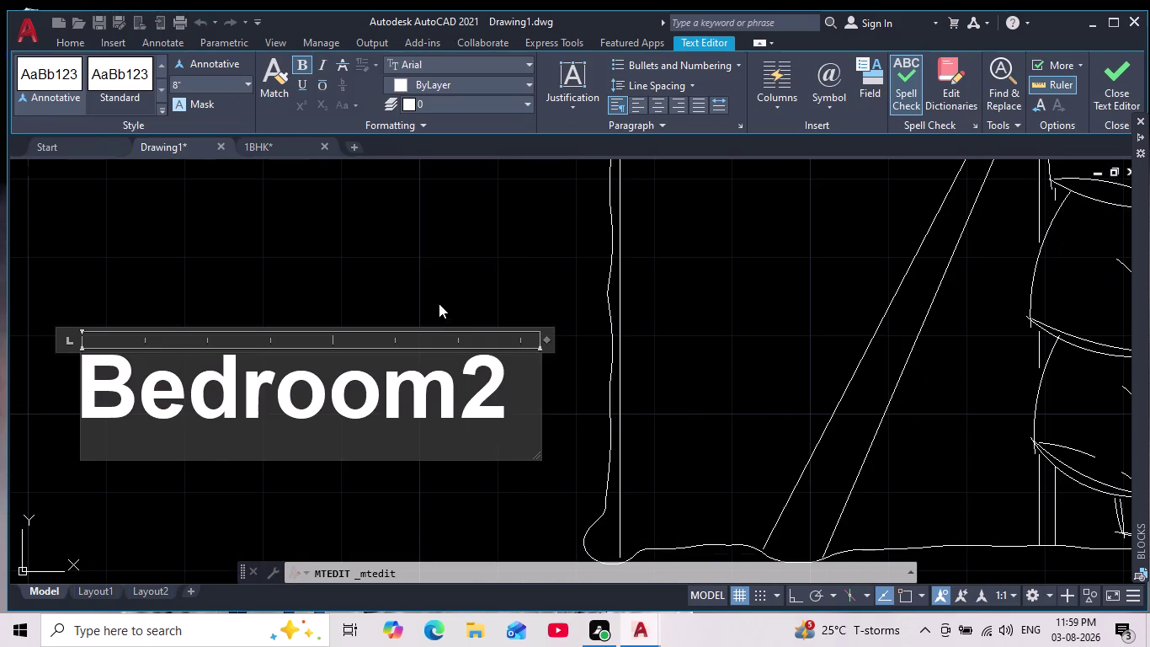
click(434, 281)
scroll(down, 3)
scroll(down, 3)
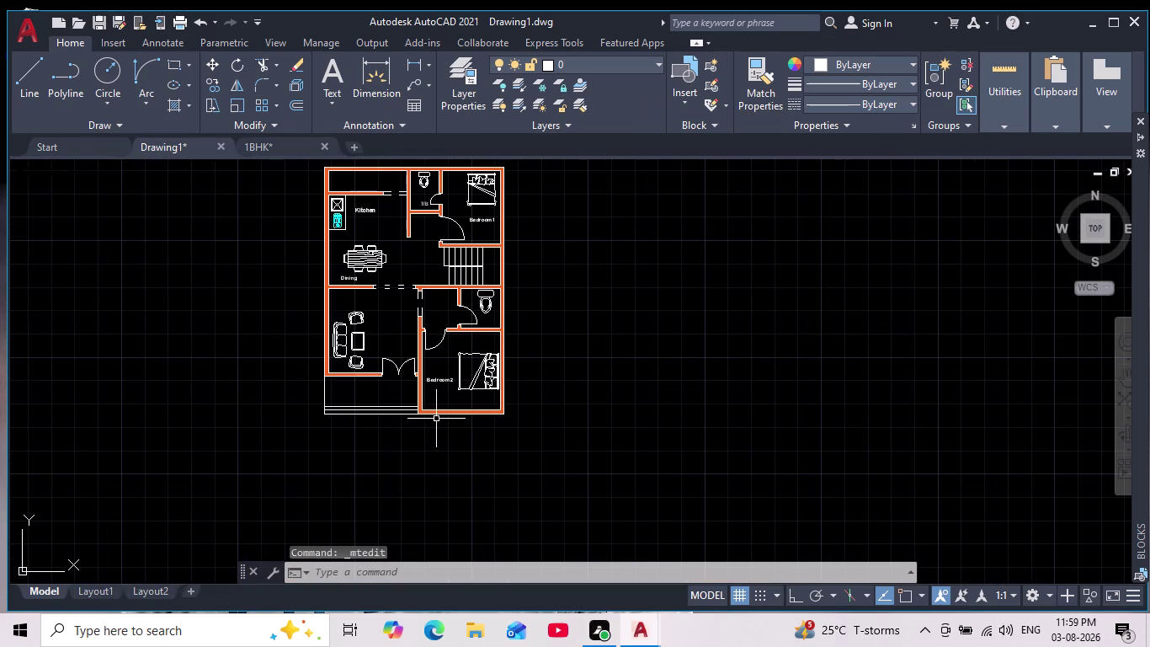
scroll(up, 3)
middle_drag(436, 420, 431, 481)
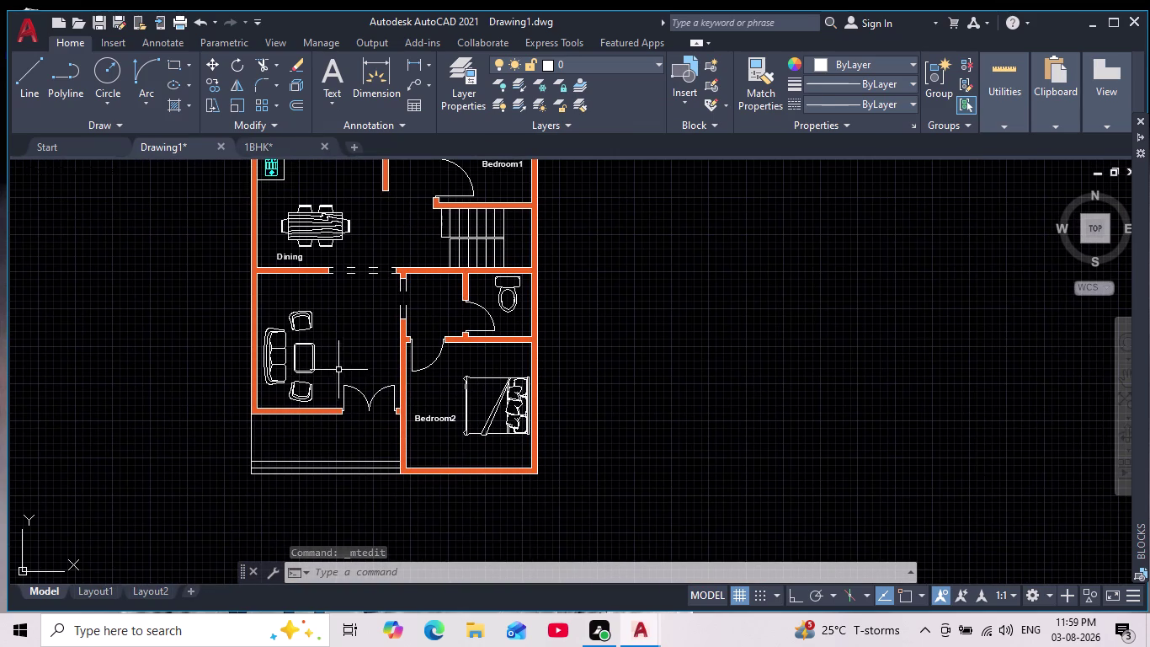
scroll(up, 3)
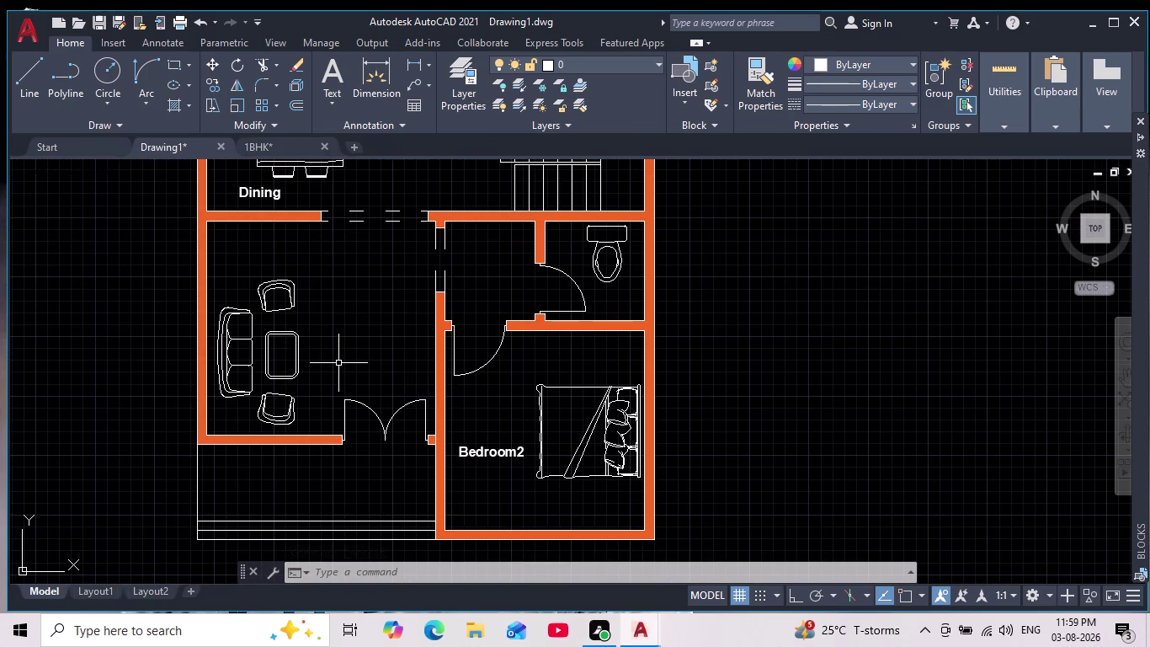
scroll(down, 3)
scroll(up, 3)
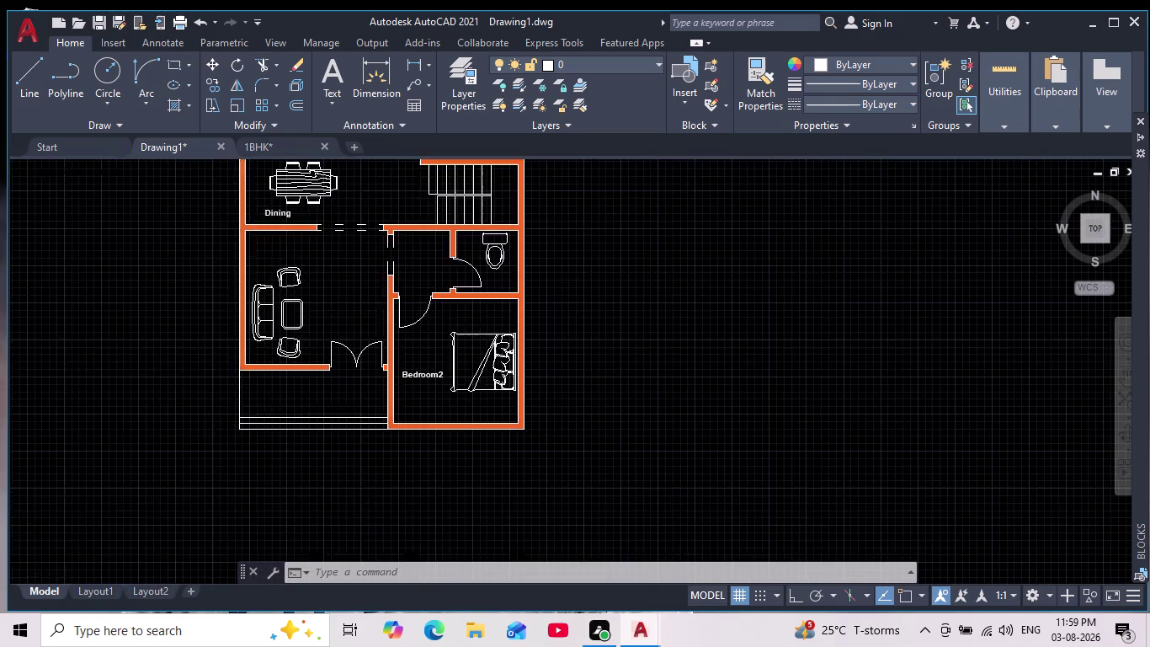
Add an MText label reading Living at height 8 in the living room.
text(mt)
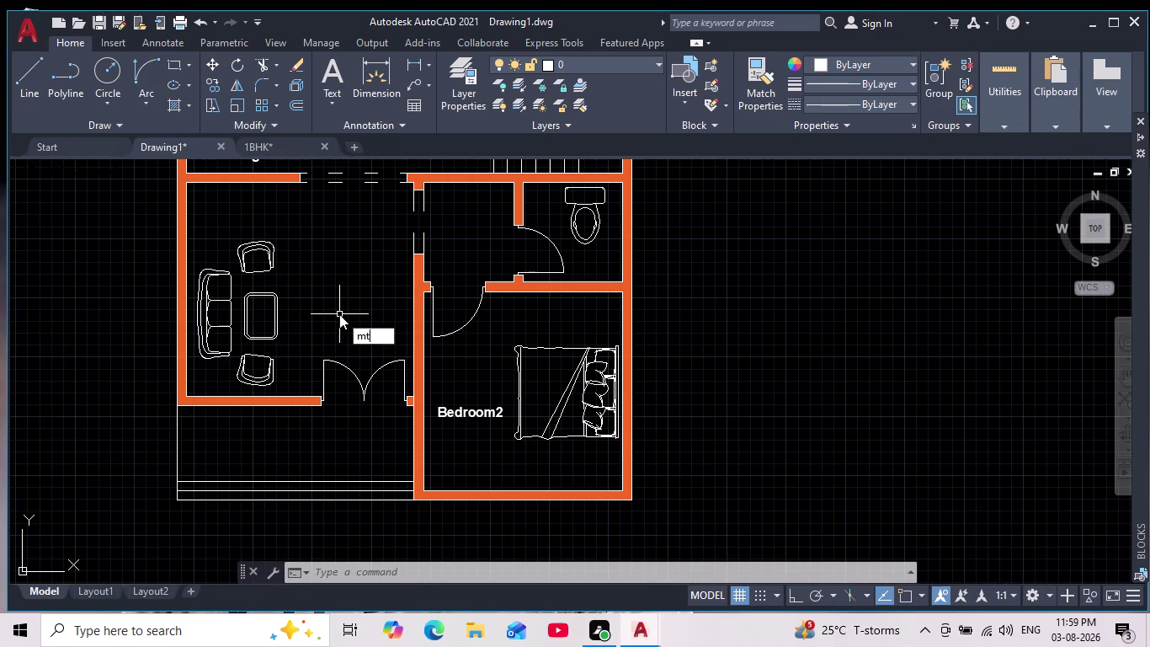
key(Return)
scroll(up, 3)
scroll(down, 3)
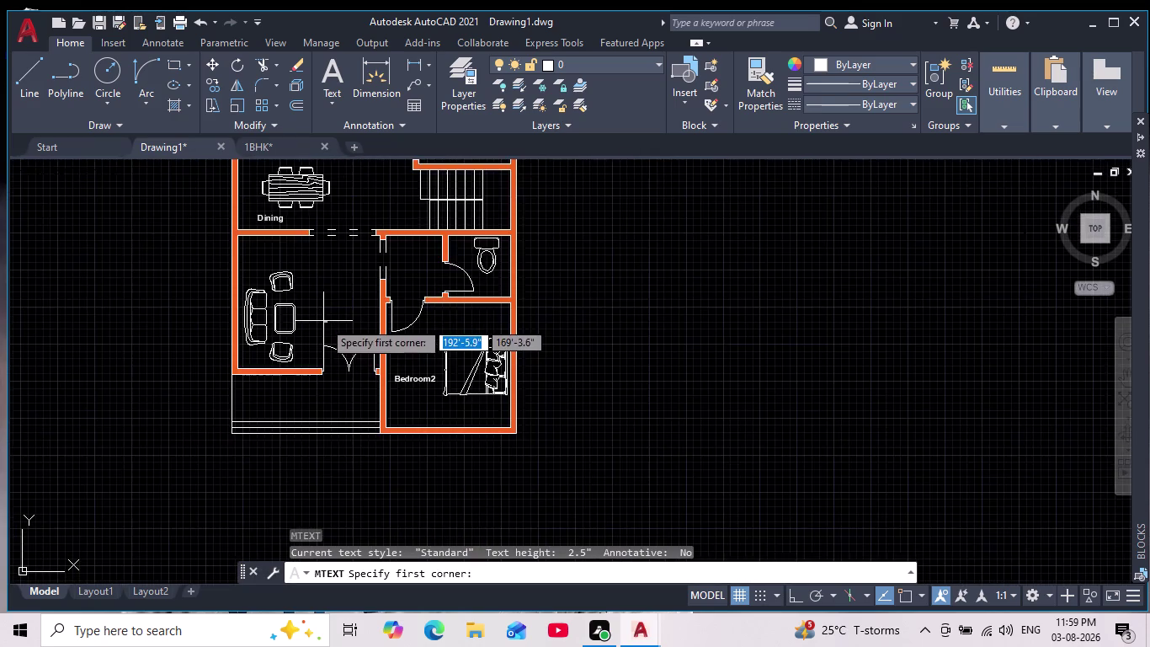
scroll(up, 3)
drag(313, 320, 317, 328)
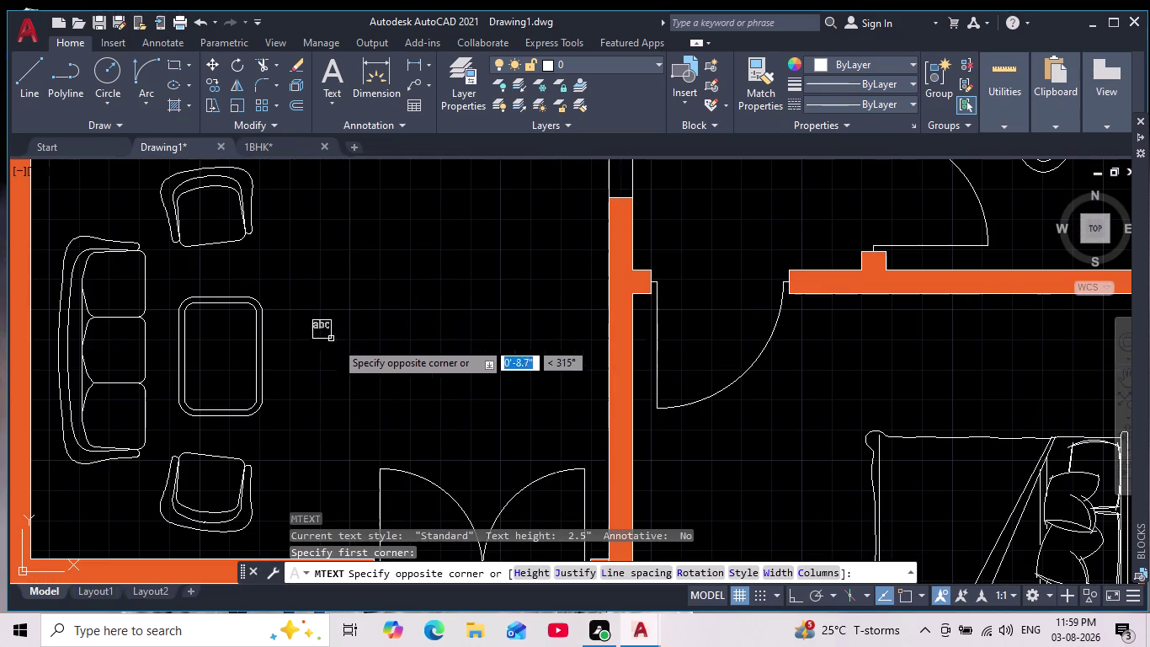
click(367, 344)
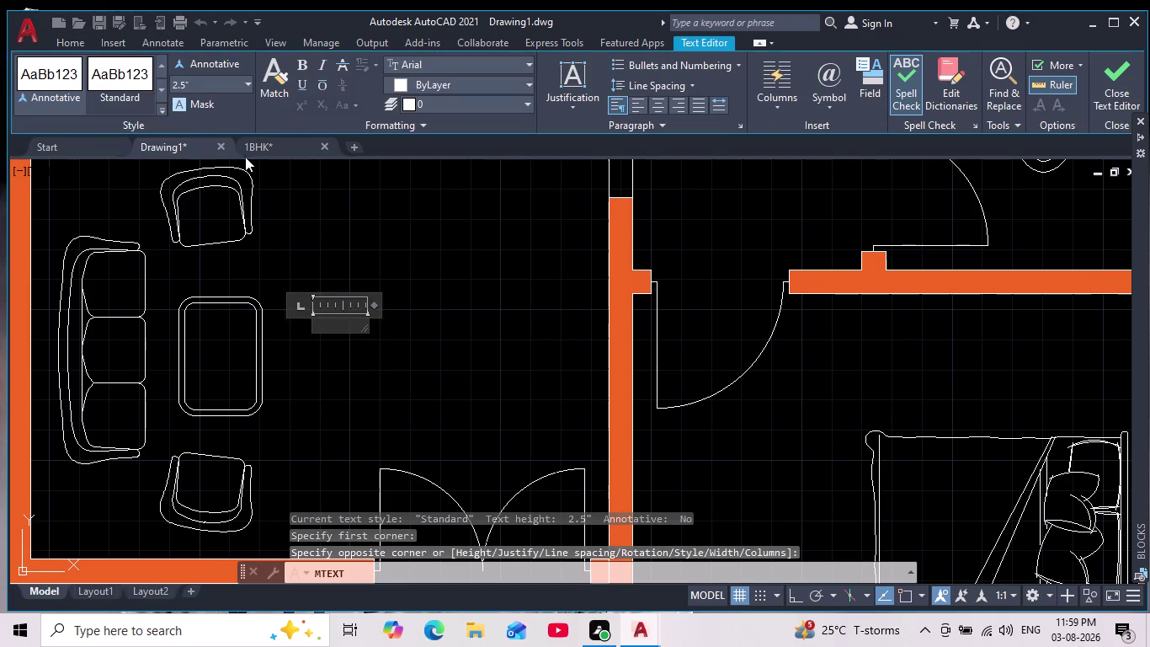
double_click(204, 84)
key(BackSpace)
key(8)
key(Return)
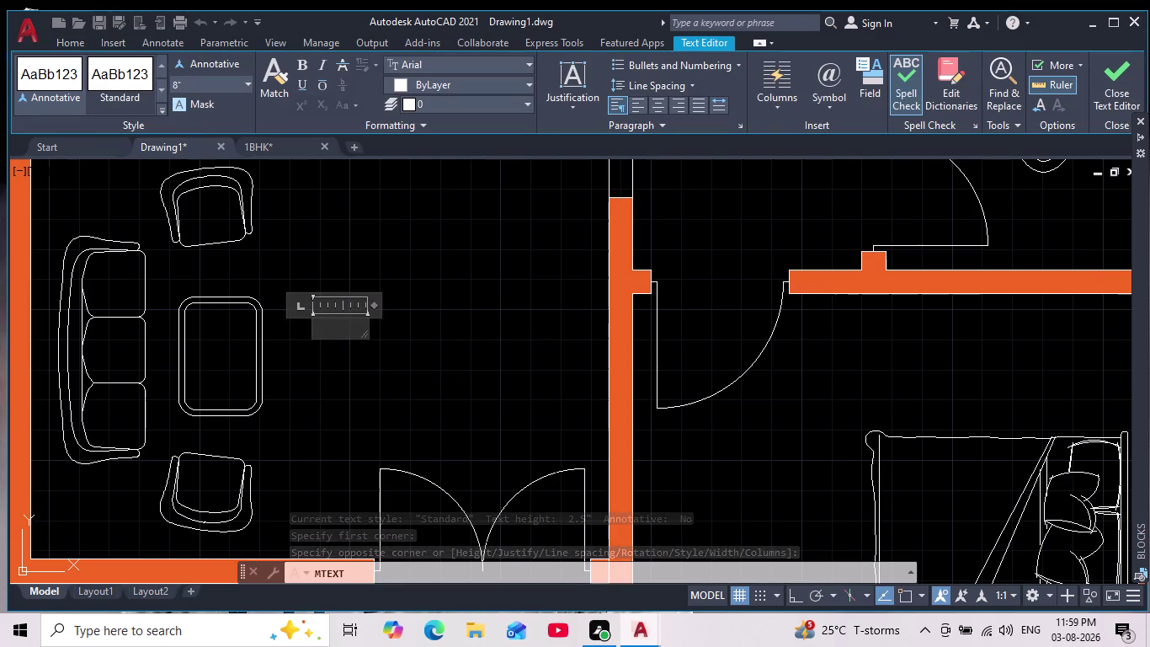
text(Livi)
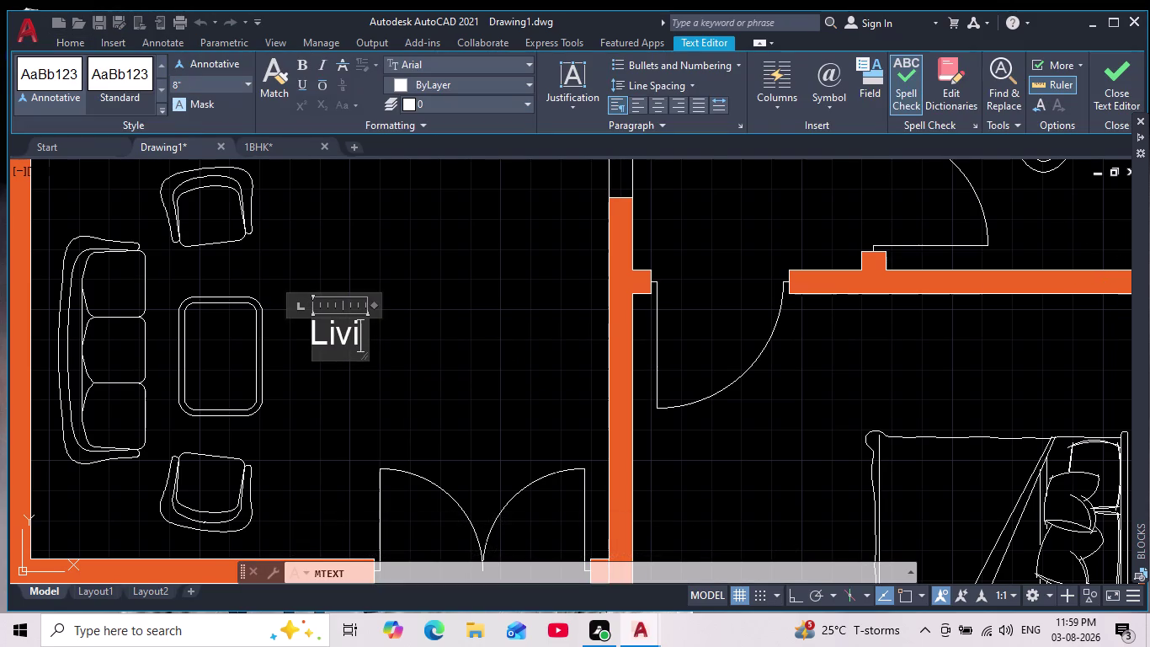
text(b)
key(BackSpace)
text(ng)
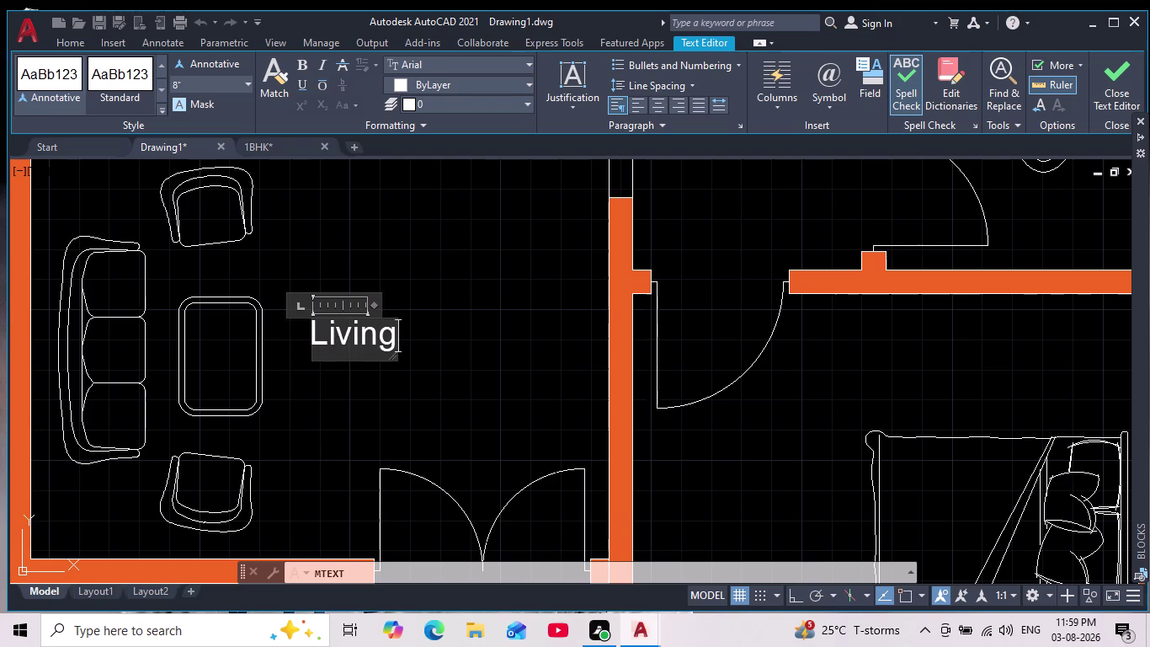
click(387, 410)
scroll(down, 3)
scroll(up, 3)
Make the Living label bold.
double_click(316, 331)
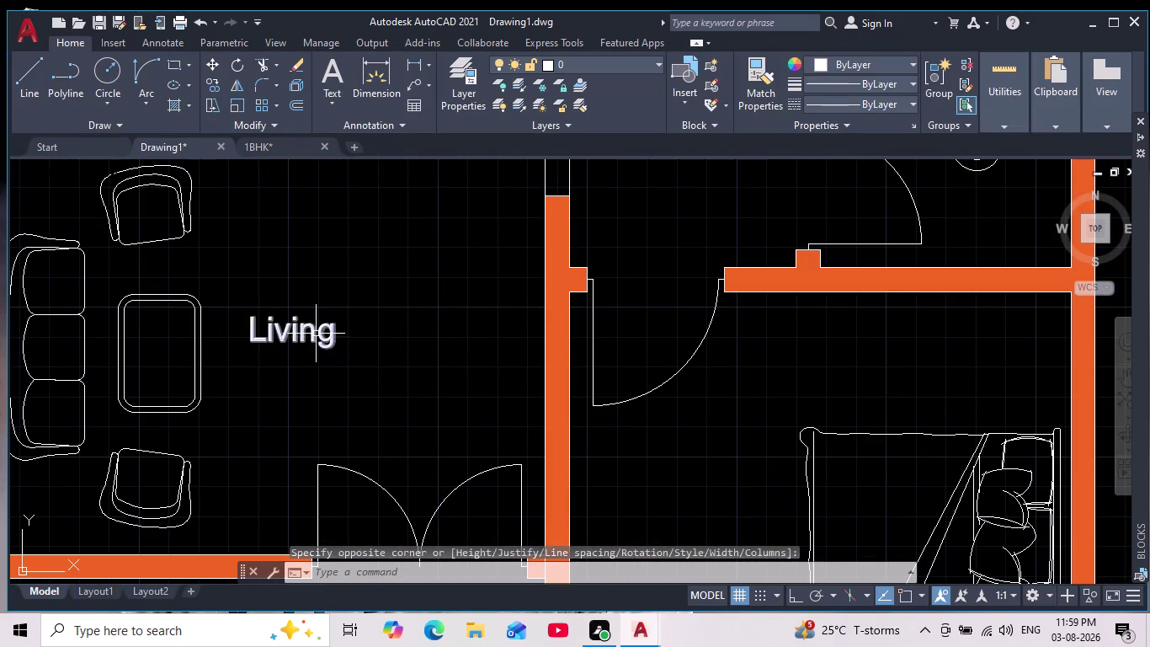
drag(338, 347, 245, 353)
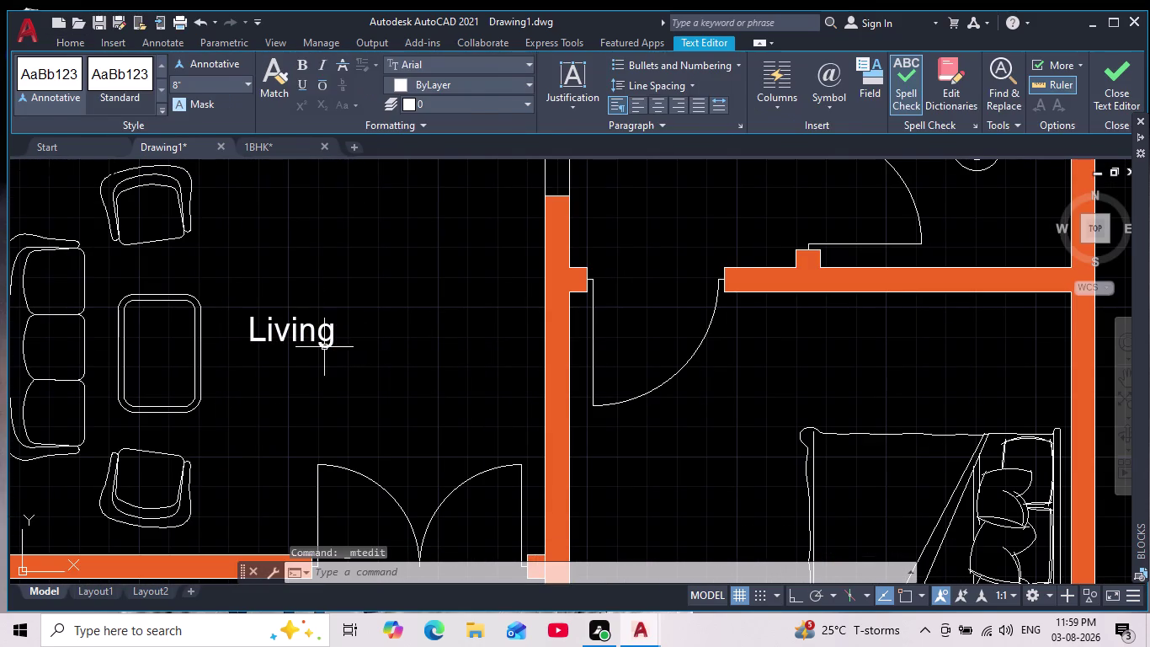
drag(246, 352, 206, 355)
triple_click(335, 328)
drag(326, 349, 377, 344)
drag(350, 341, 323, 346)
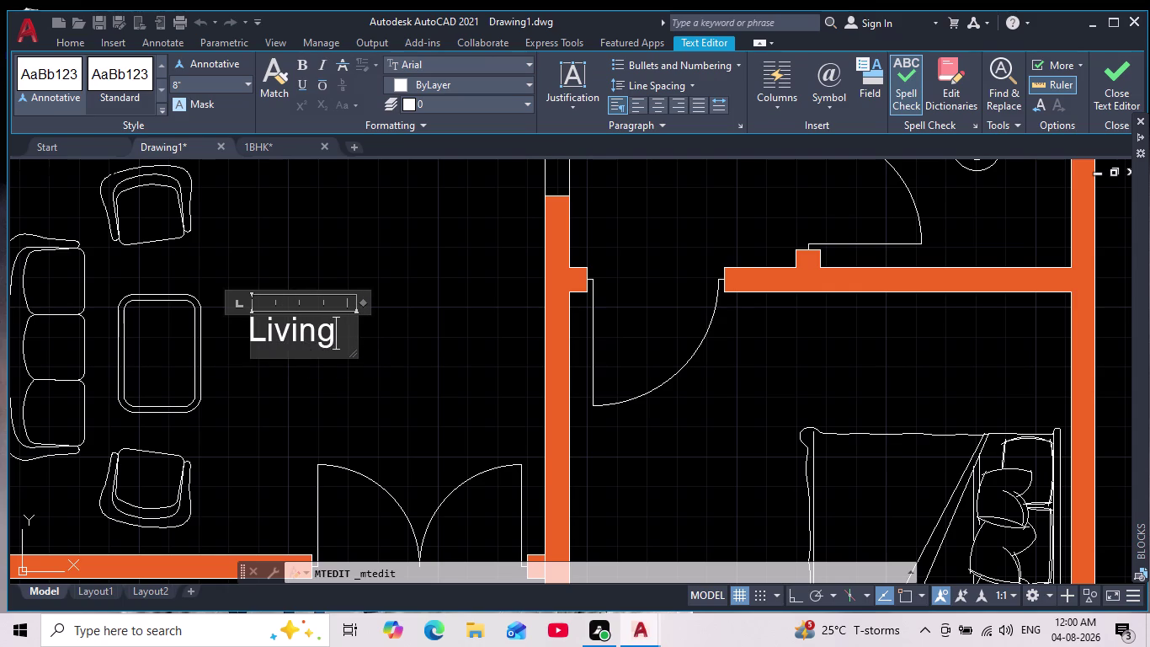
drag(323, 346, 145, 350)
click(302, 62)
click(251, 348)
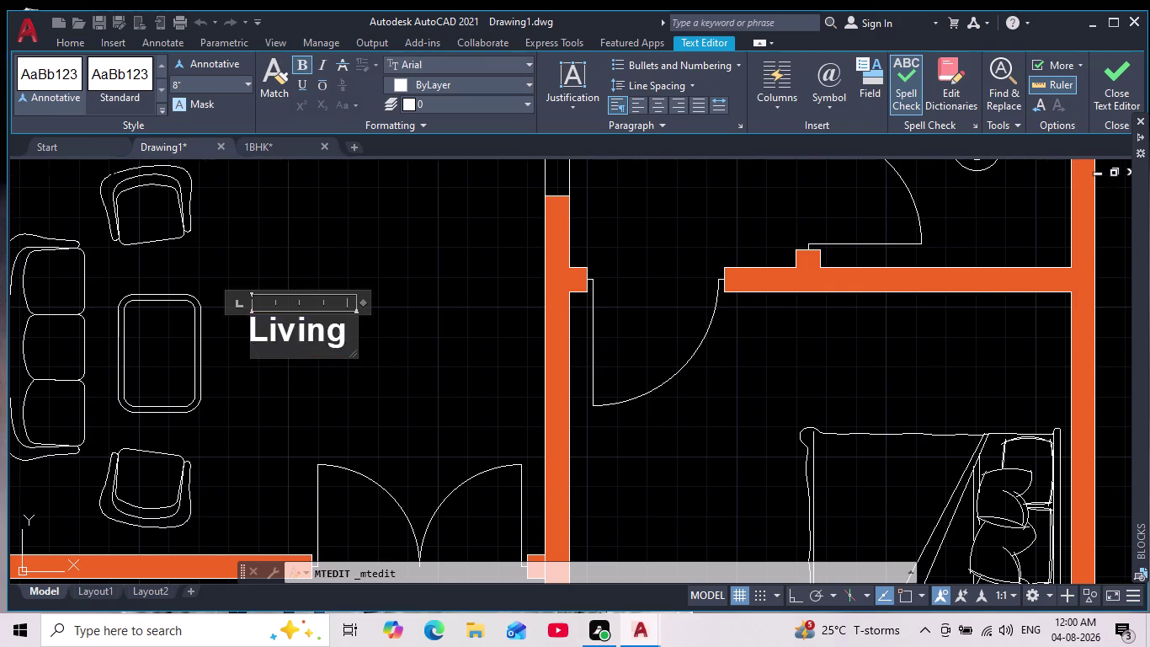
scroll(down, 3)
click(285, 400)
scroll(down, 3)
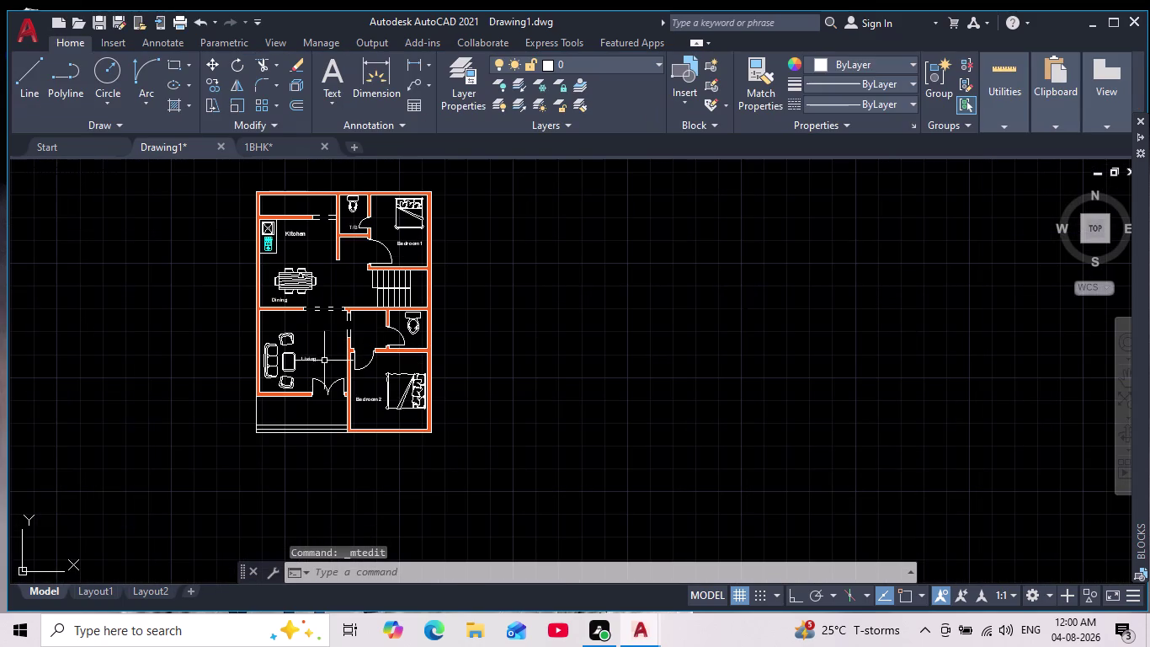
Scale the Living label from a picked base point to match the other labels.
scroll(up, 3)
click(306, 337)
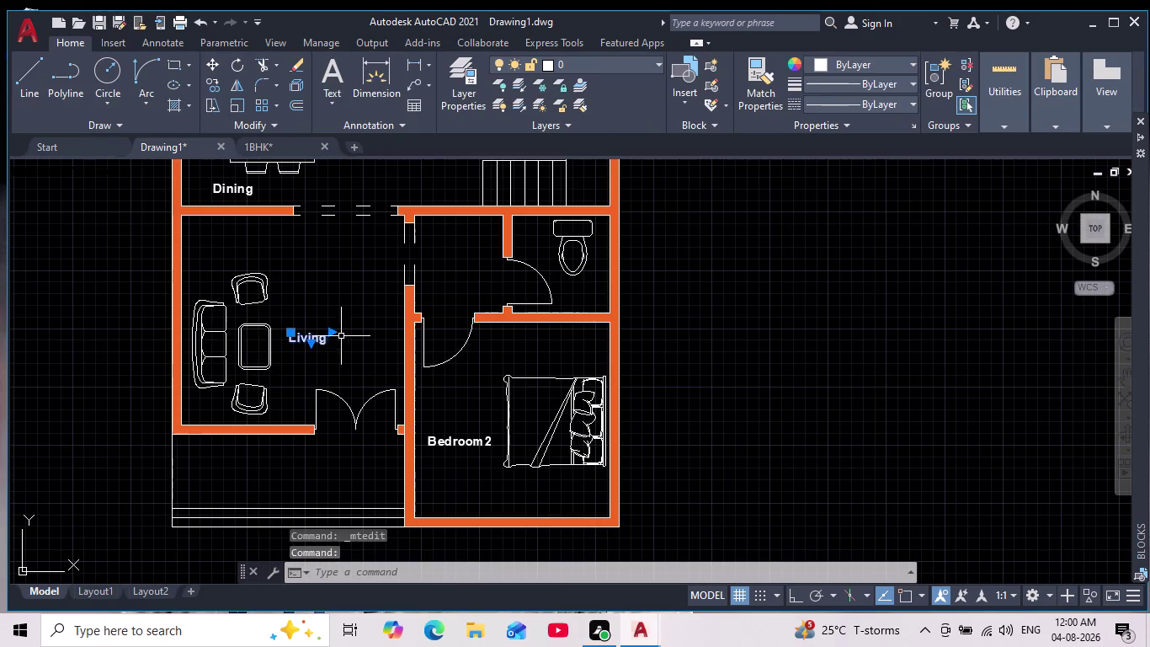
click(236, 101)
click(301, 332)
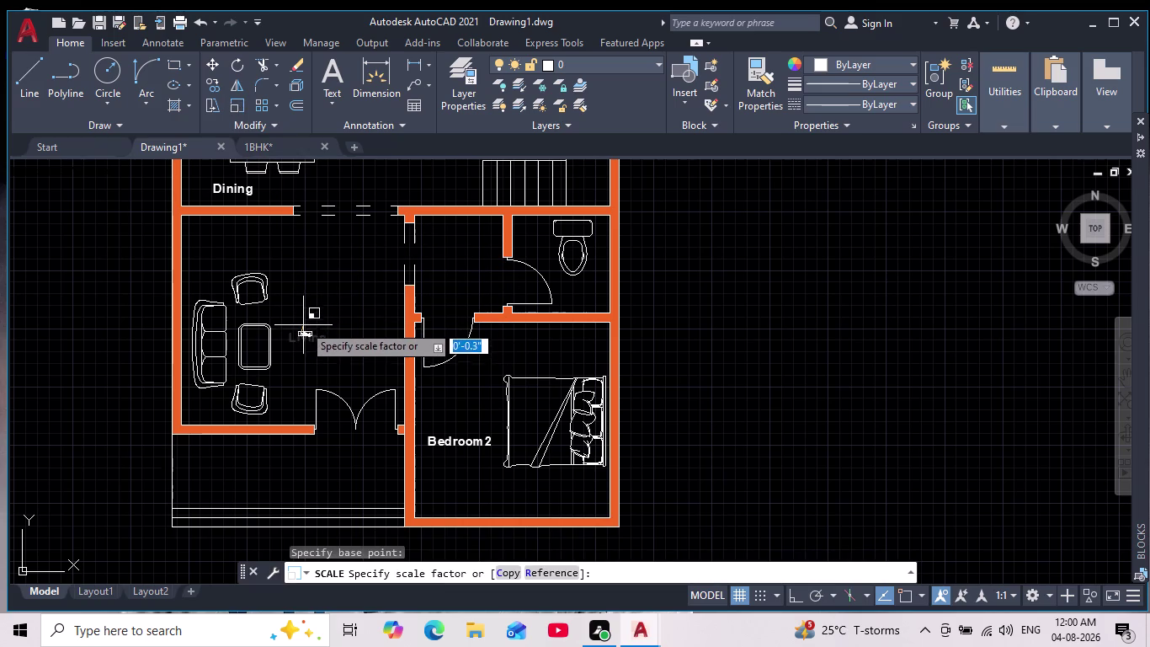
click(310, 310)
scroll(down, 3)
scroll(up, 3)
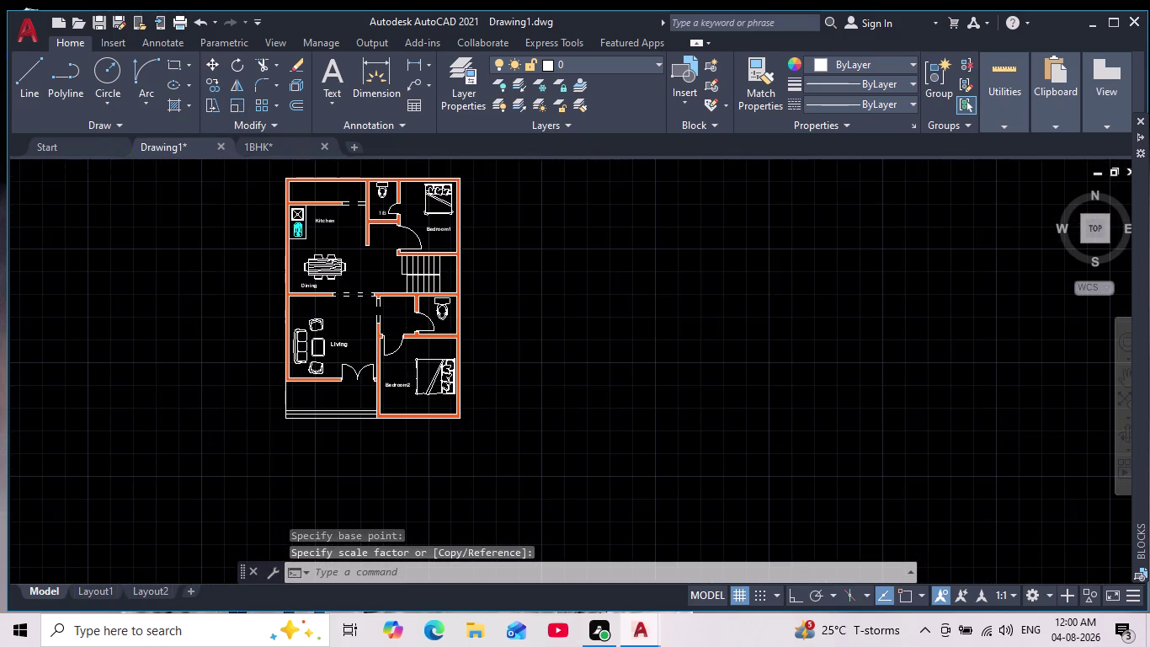
Pan the plan over to the kitchen and Bedroom1 area.
middle_drag(428, 390, 434, 405)
scroll(down, 3)
scroll(up, 3)
scroll(up, 3)
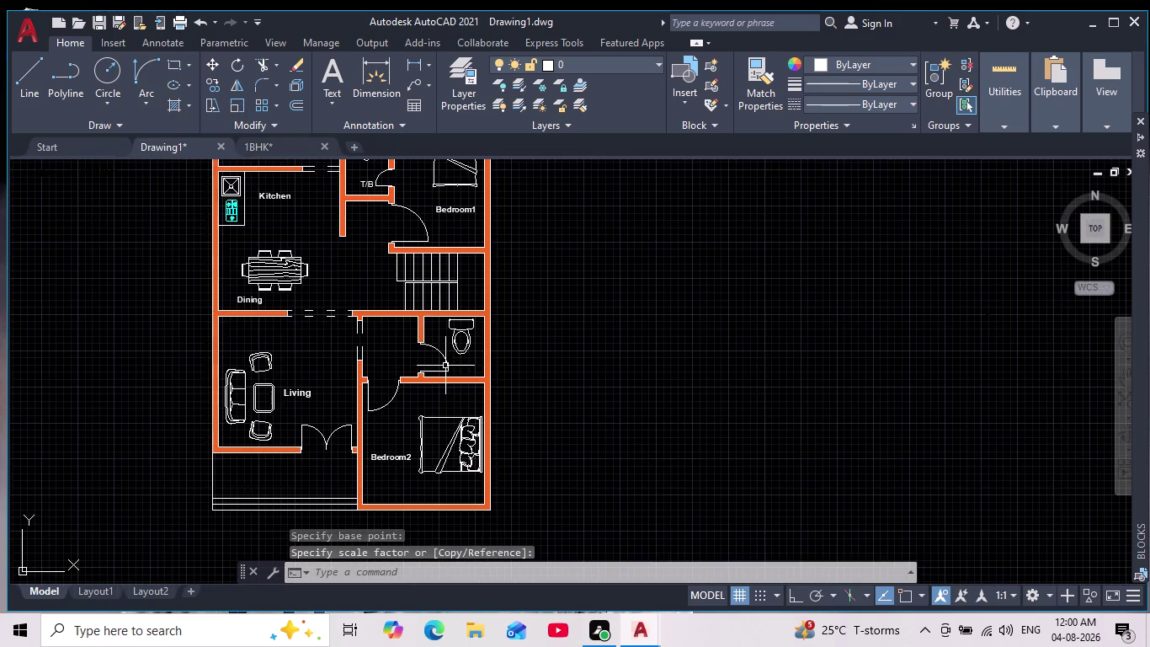
middle_drag(447, 369, 447, 406)
scroll(down, 3)
scroll(up, 3)
middle_drag(354, 296, 359, 340)
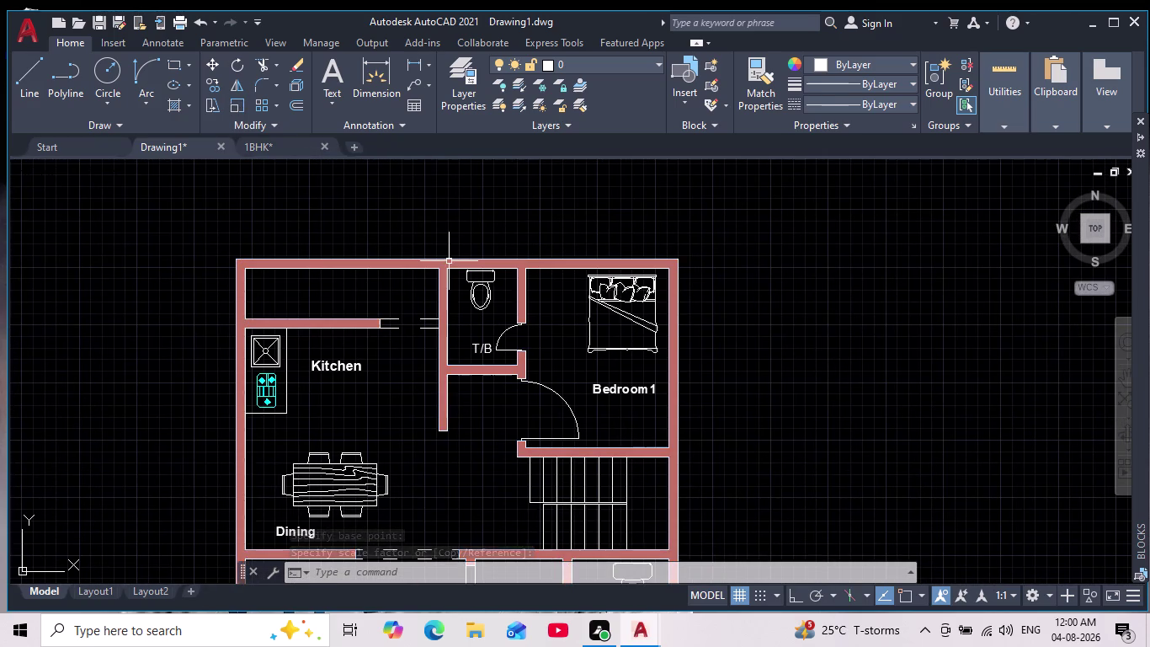
Draw an MText box in the top-left room and set the text height to 8.
text(mt)
key(Return)
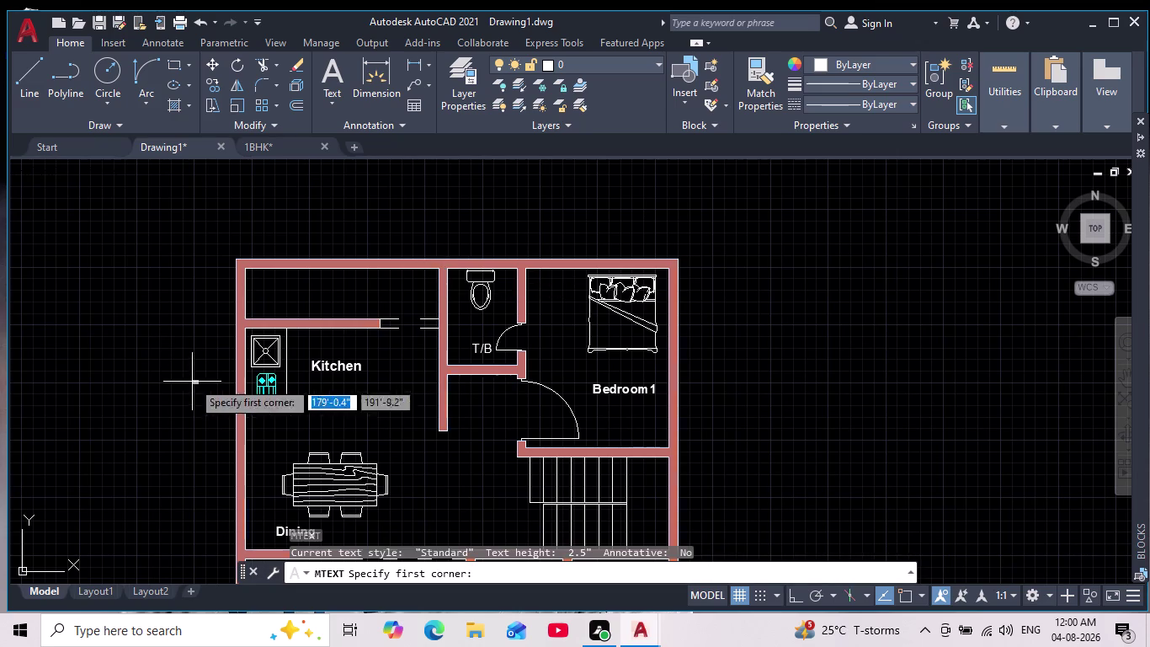
scroll(up, 3)
click(276, 287)
click(351, 312)
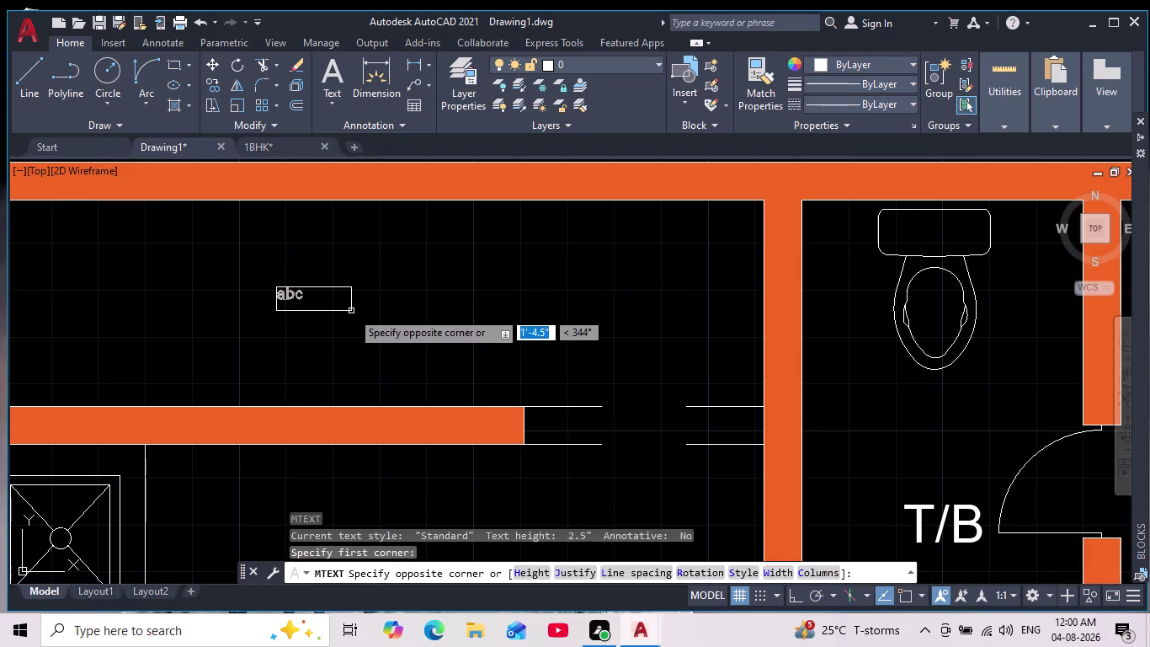
double_click(201, 84)
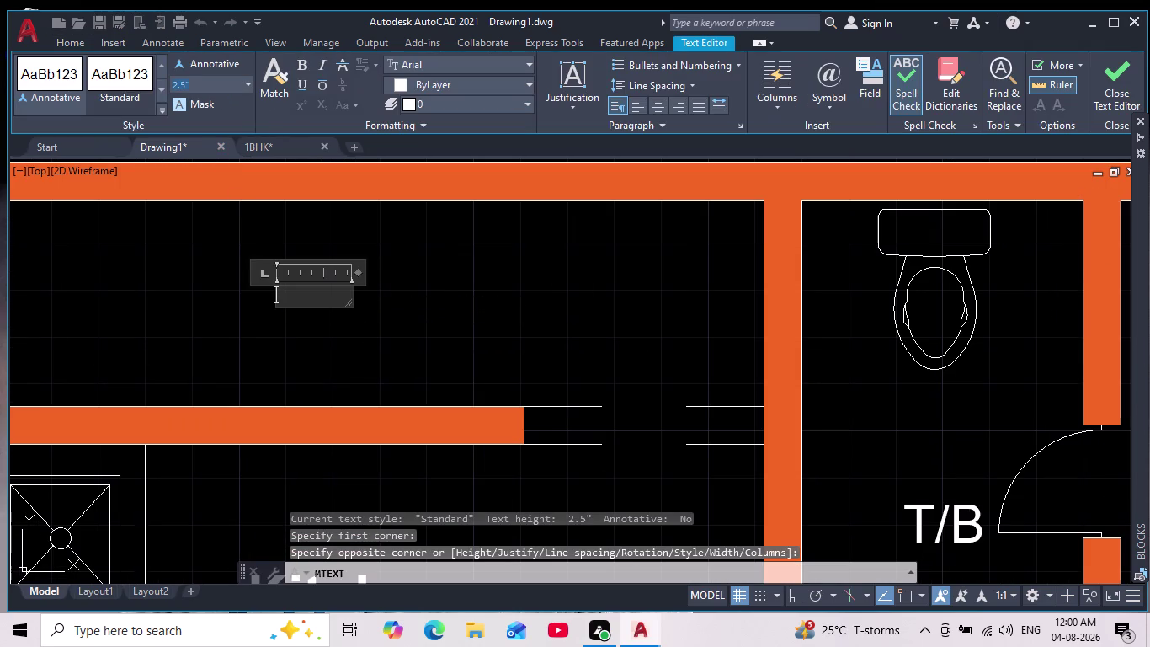
key(BackSpace)
key(8)
key(BackSpace)
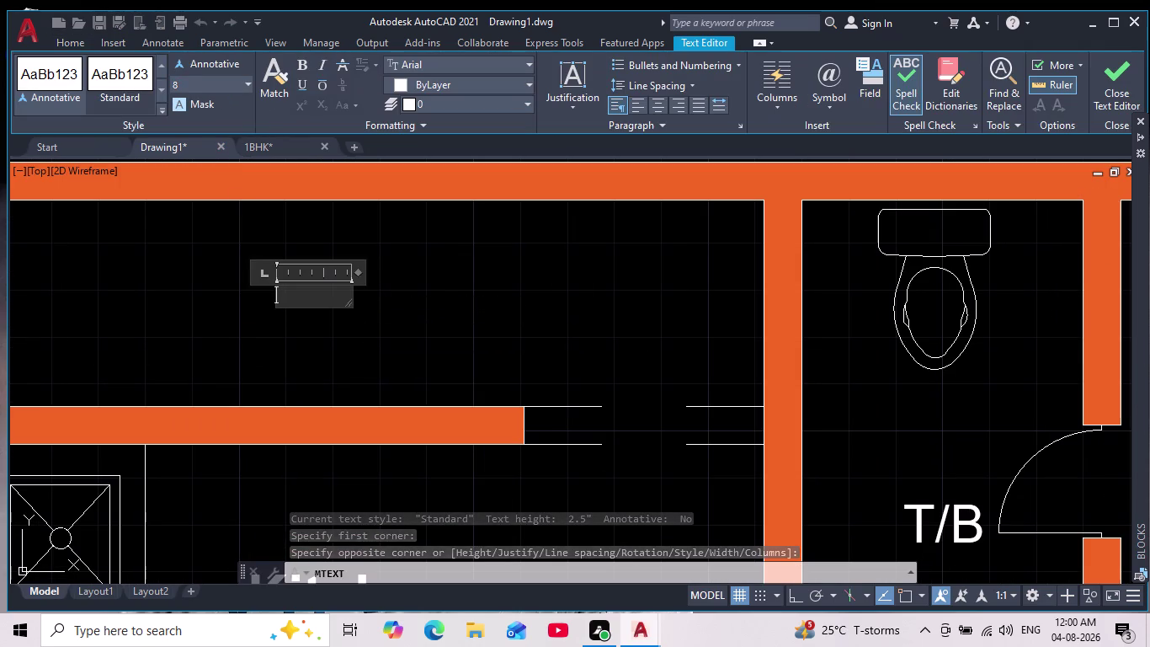
key(Return)
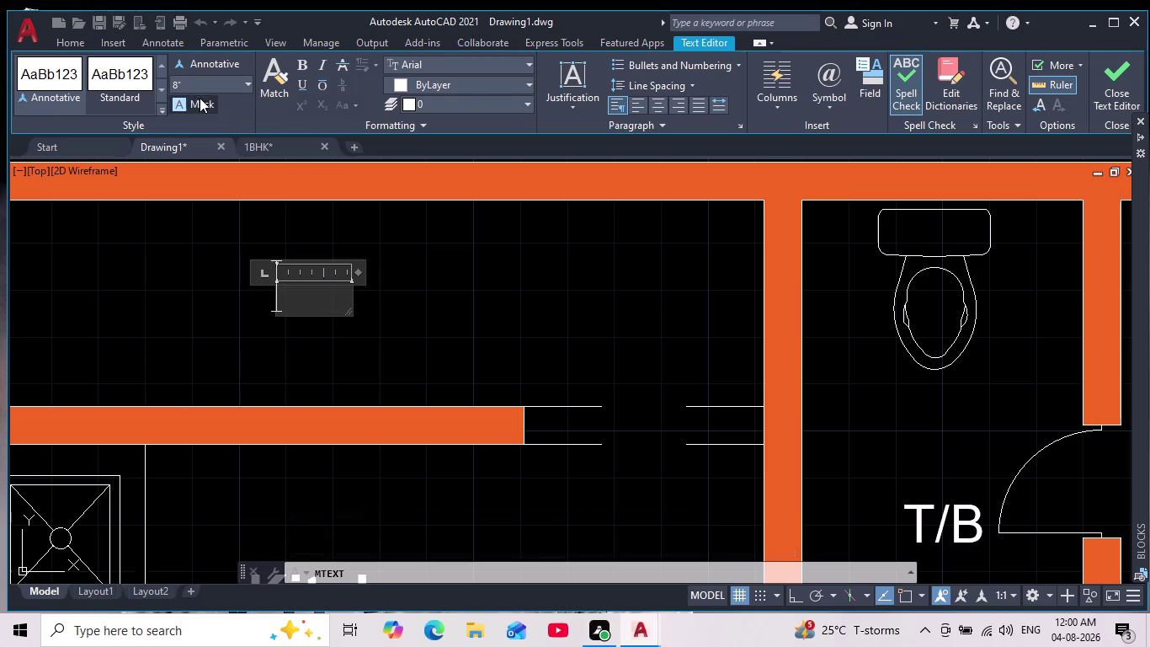
Type the Store / Wash label and fix the typos in Store.
text(Sto)
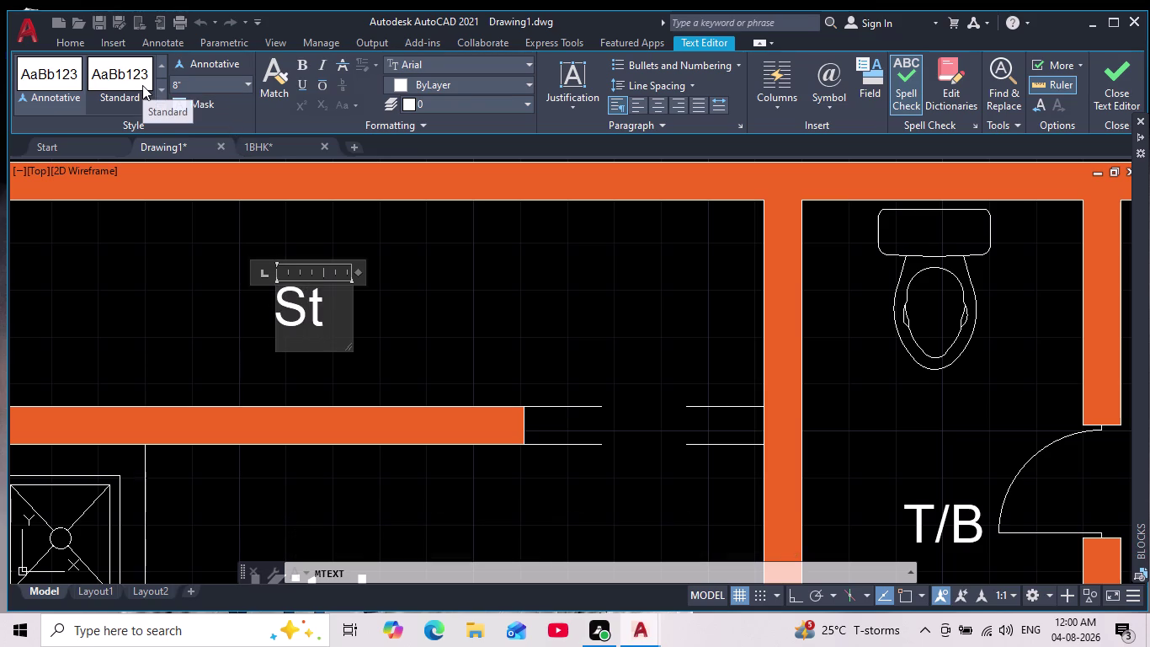
text(rre)
key(BackSpace)
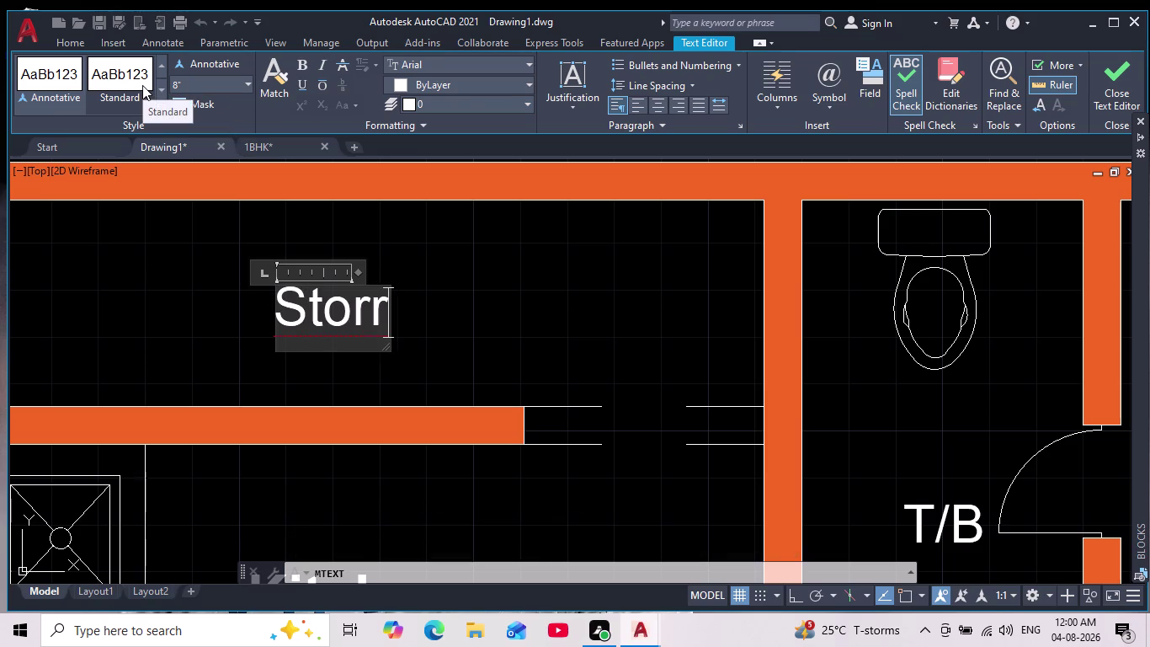
key(BackSpace)
key(r)
key(slash)
text(Wa)
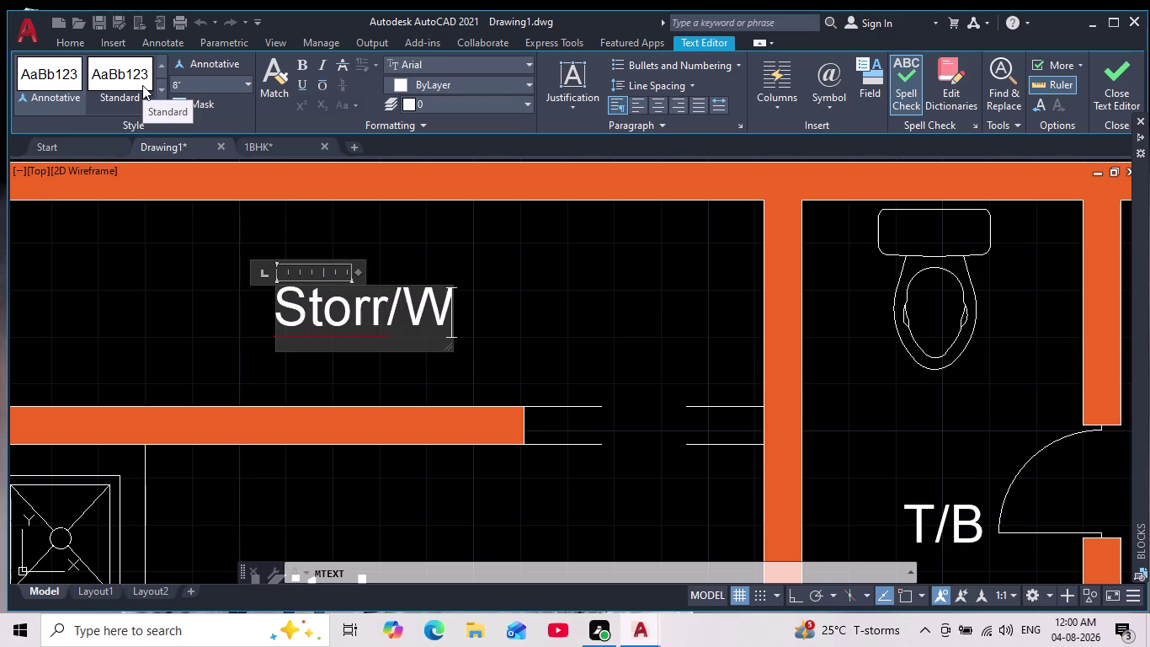
text(sh)
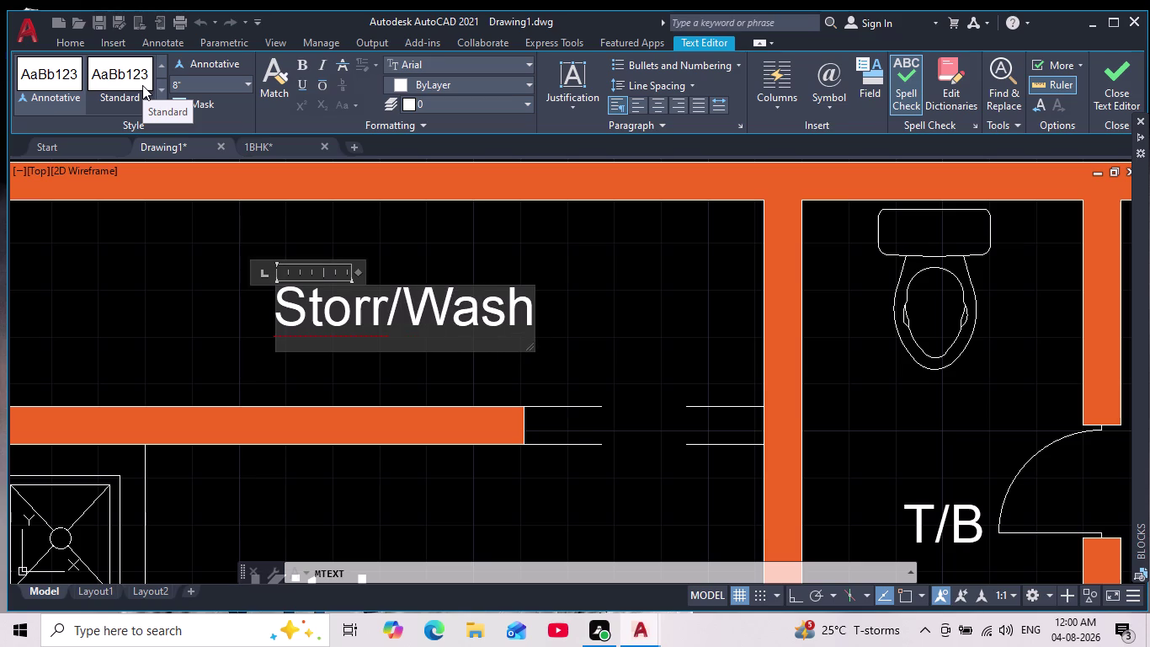
click(383, 309)
key(BackSpace)
text(r)
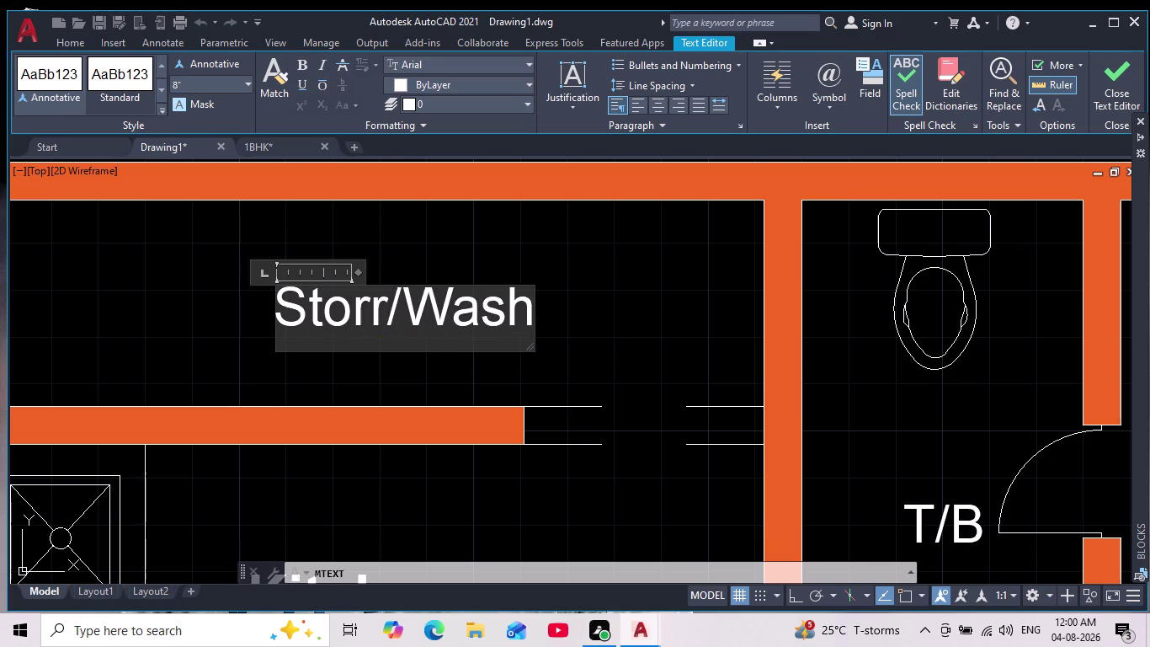
key(space)
key(BackSpace)
key(BackSpace)
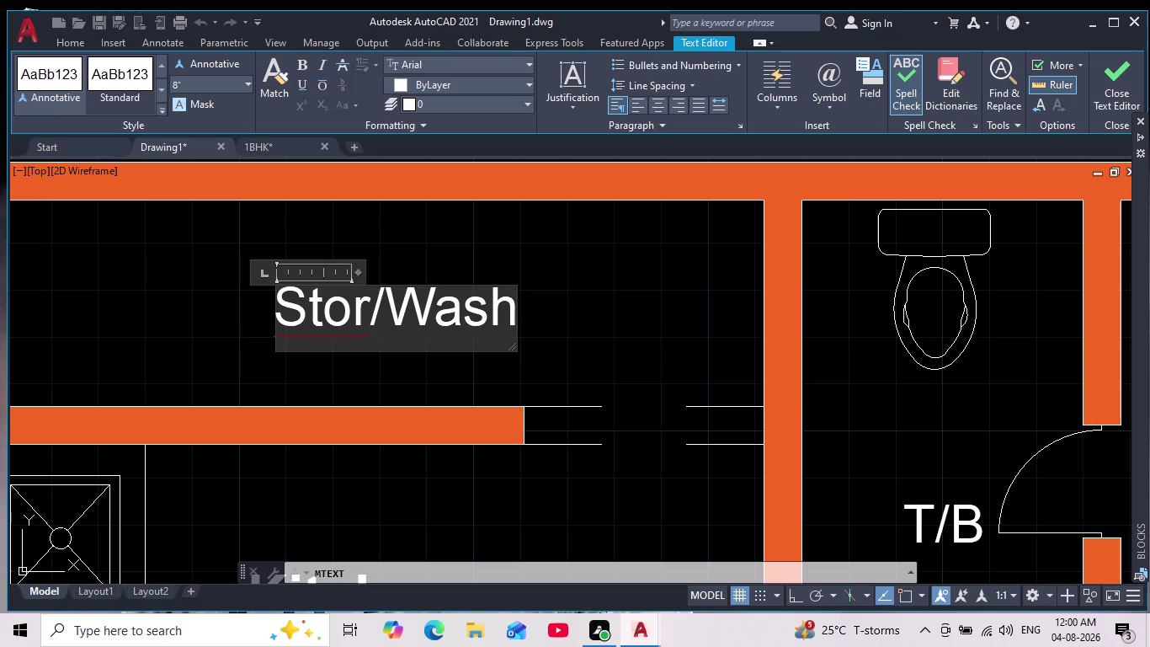
key(r)
key(BackSpace)
text(e)
key(space)
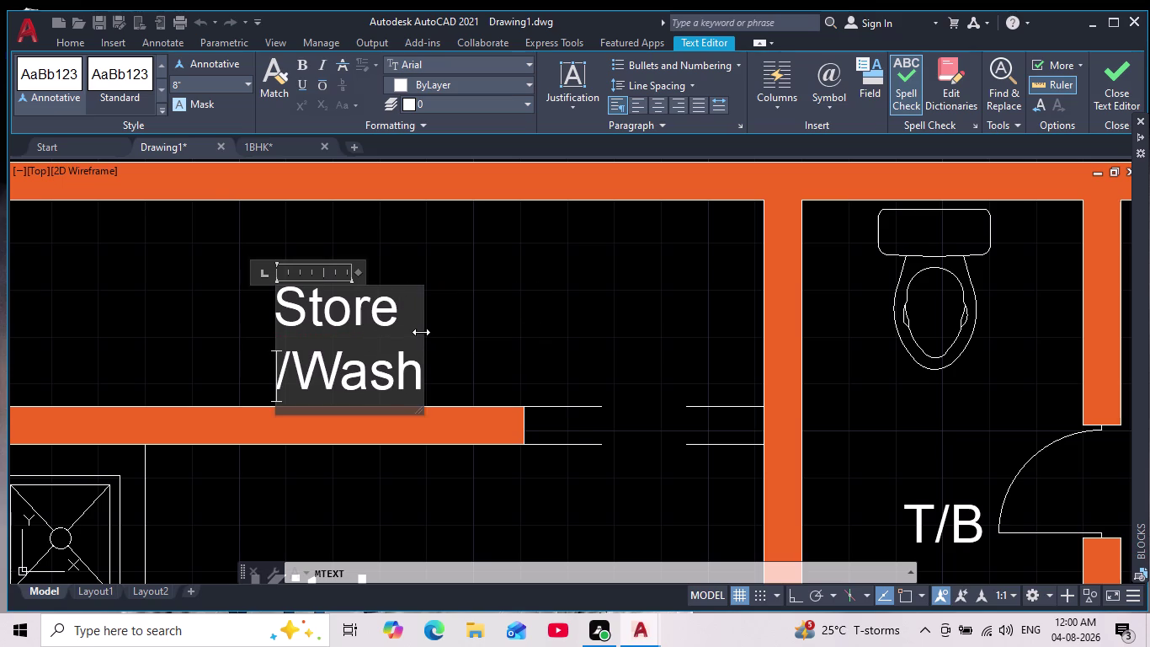
Widen the label box, add a space after the slash, and close the editor.
drag(421, 332, 654, 296)
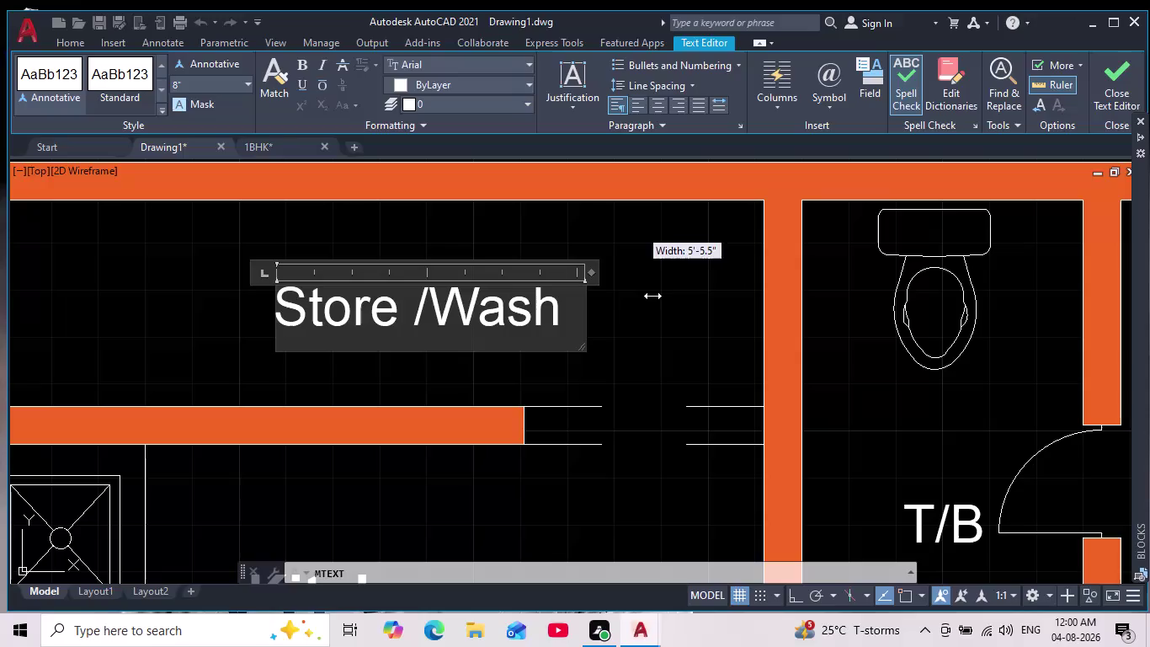
drag(654, 296, 652, 296)
click(434, 315)
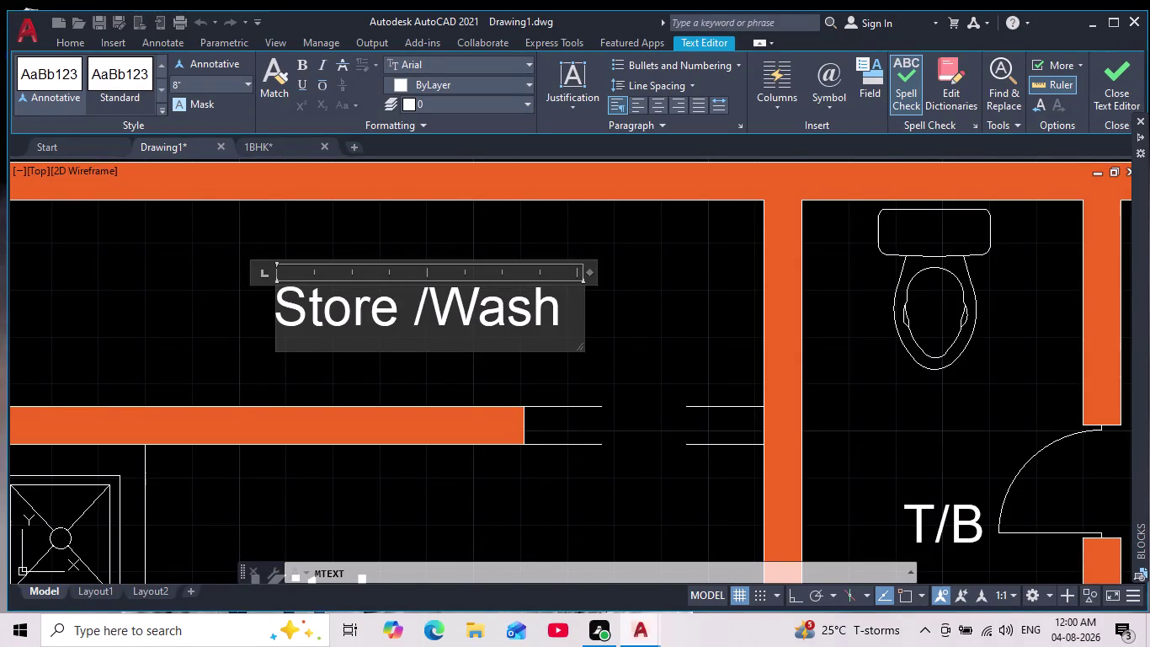
key(space)
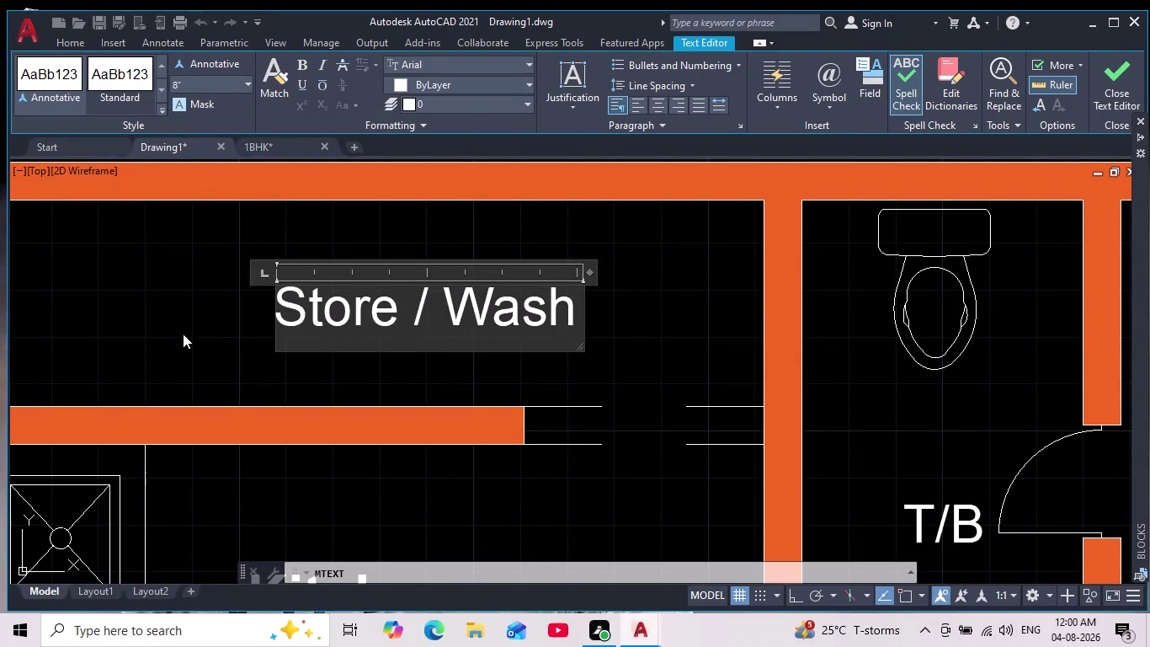
click(183, 333)
click(514, 320)
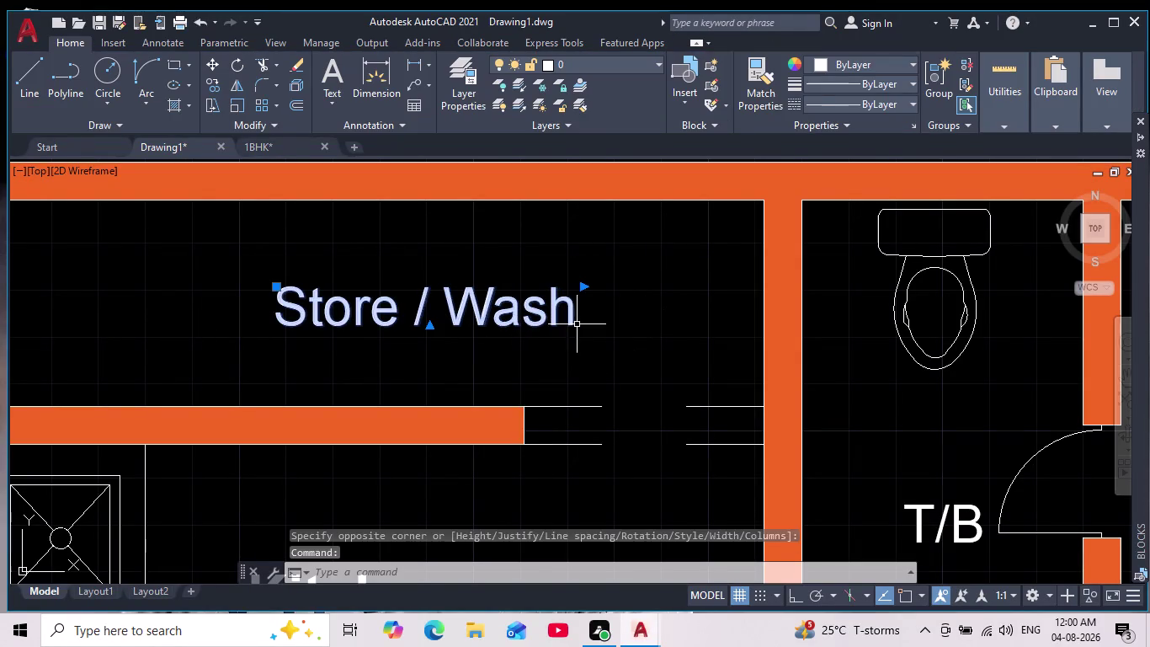
Bold the Store/Wash label text and remove the spaces so it reads 'Store/Wash'.
triple_click(571, 319)
drag(573, 319, 243, 328)
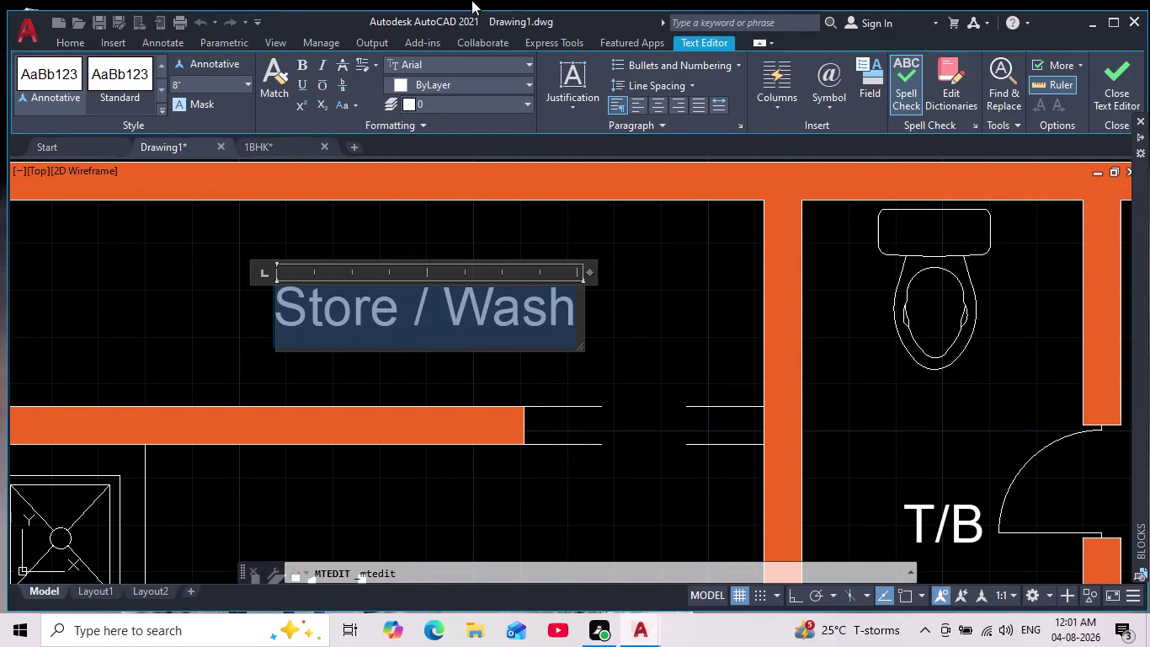
click(301, 68)
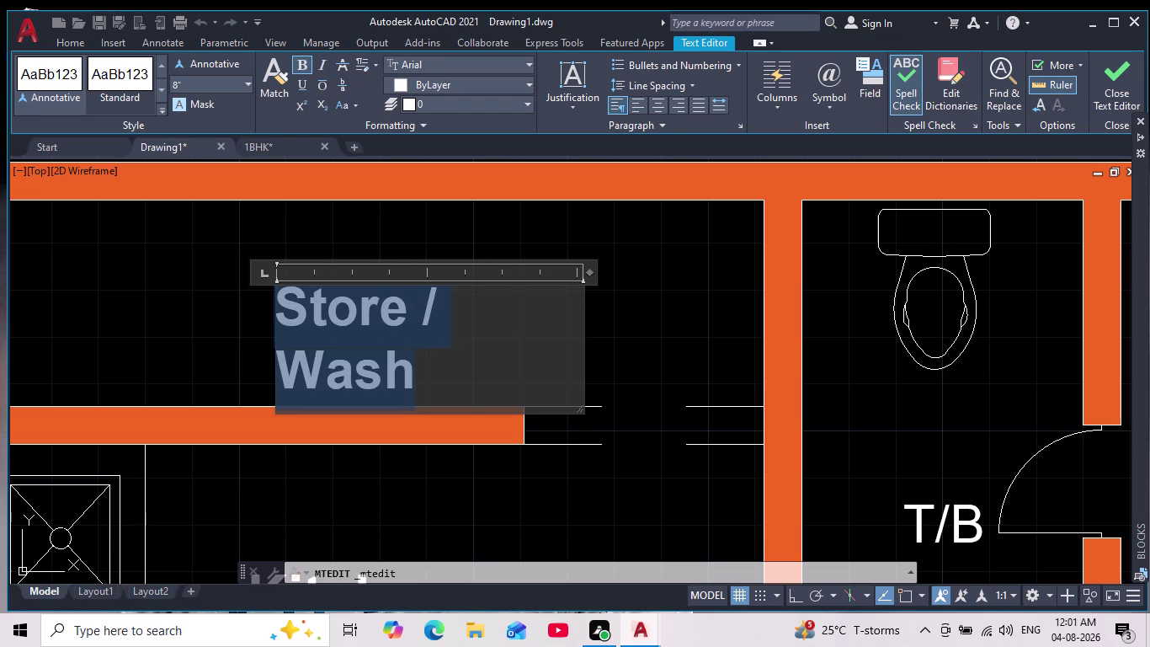
click(288, 385)
key(BackSpace)
key(BackSpace)
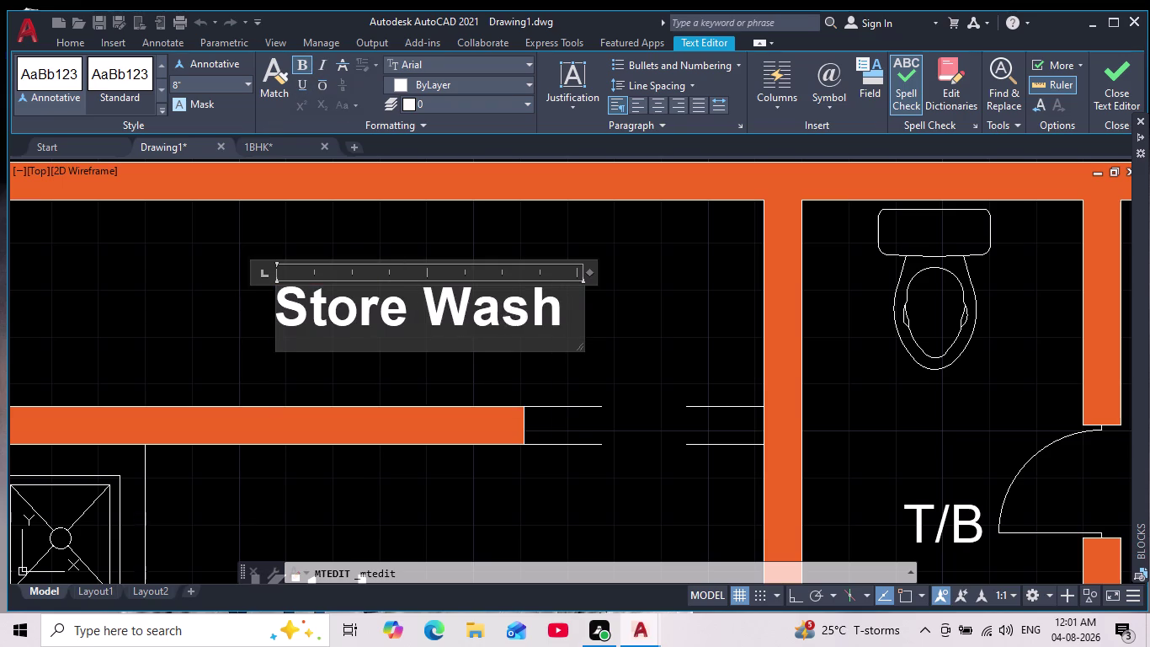
key(BackSpace)
key(backslash)
key(BackSpace)
key(slash)
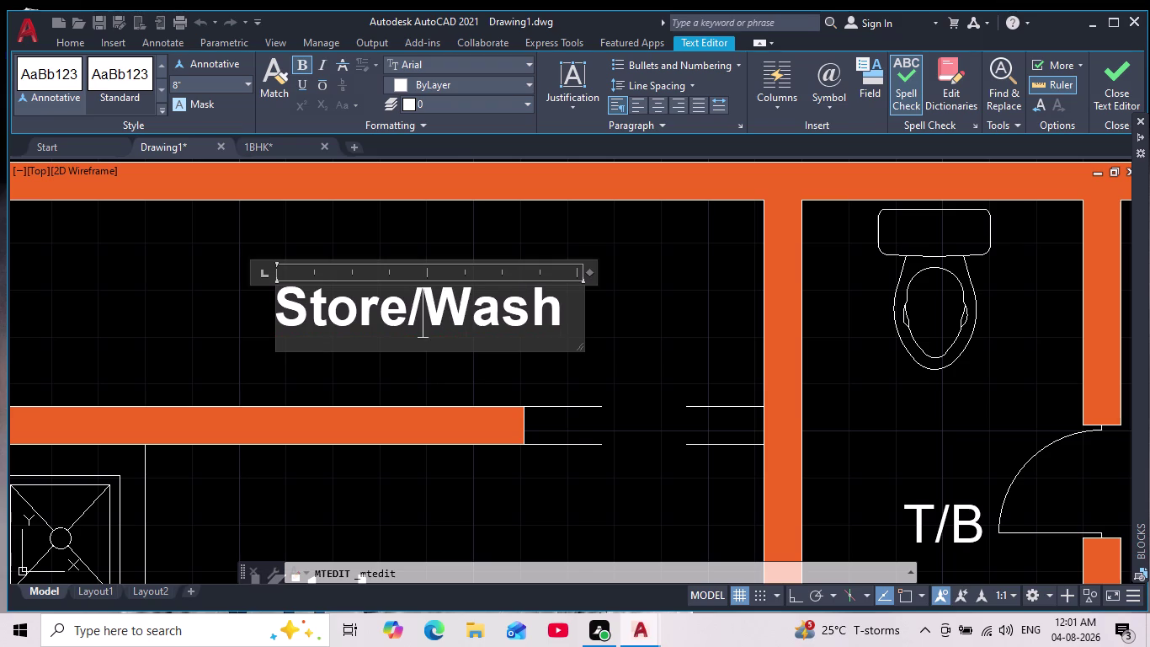
click(154, 336)
scroll(down, 3)
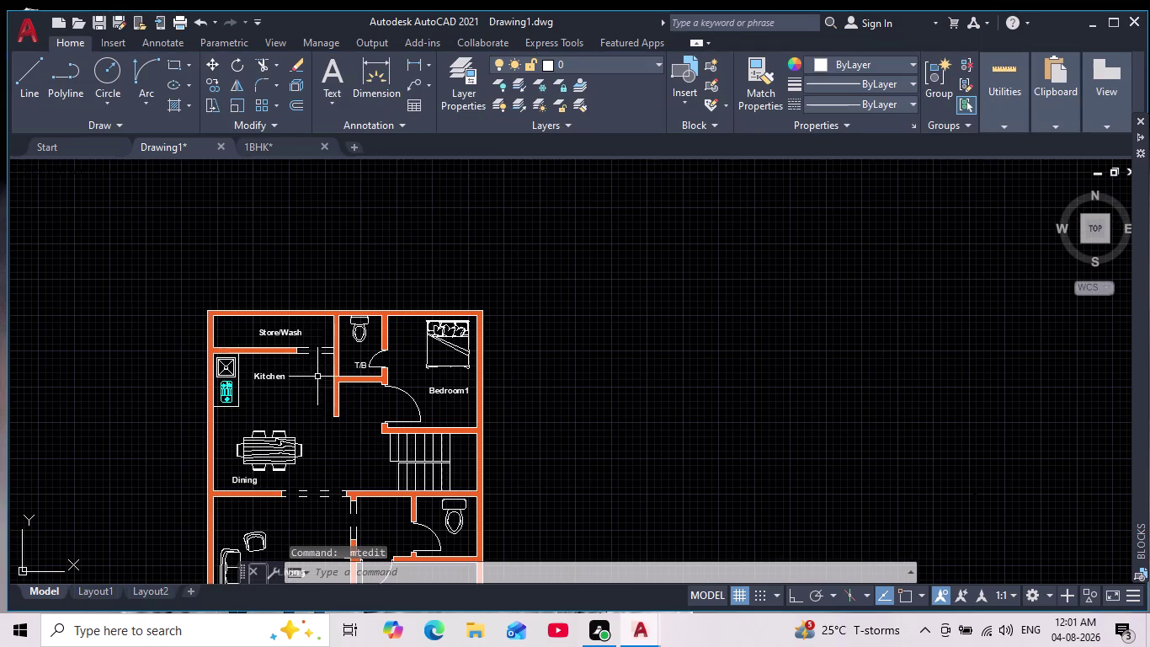
Pan and zoom to centre the whole floor plan, then start the Linear dimension tool.
middle_drag(306, 363, 246, 222)
scroll(down, 3)
scroll(up, 3)
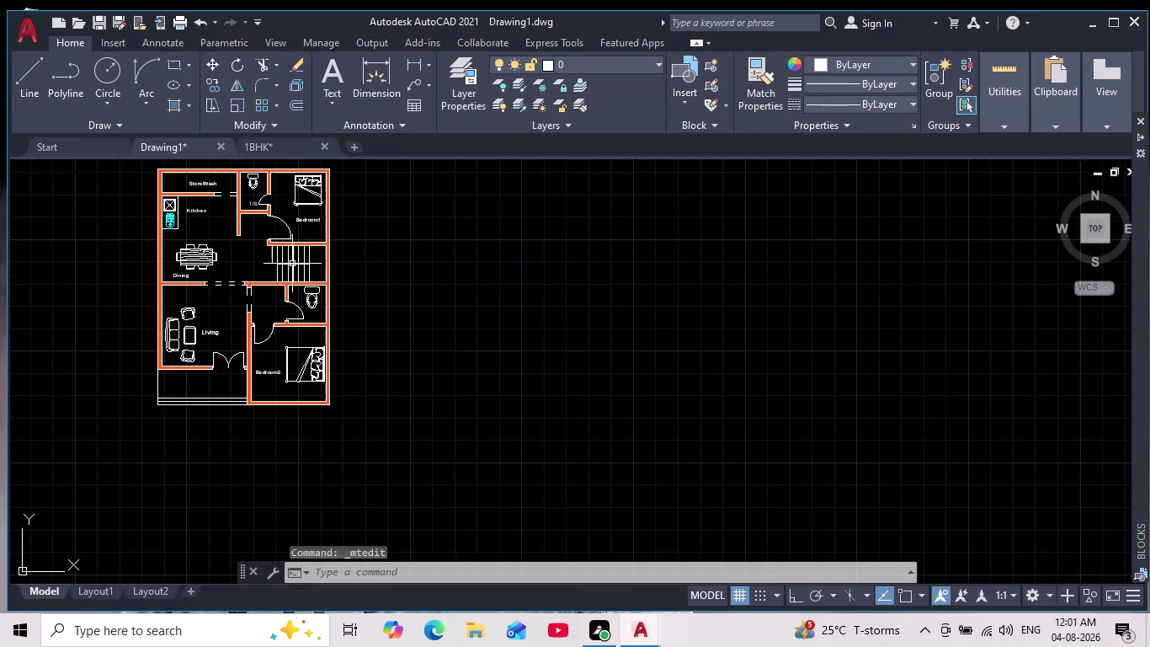
middle_drag(296, 263, 354, 349)
scroll(up, 3)
scroll(down, 3)
middle_drag(395, 381, 386, 359)
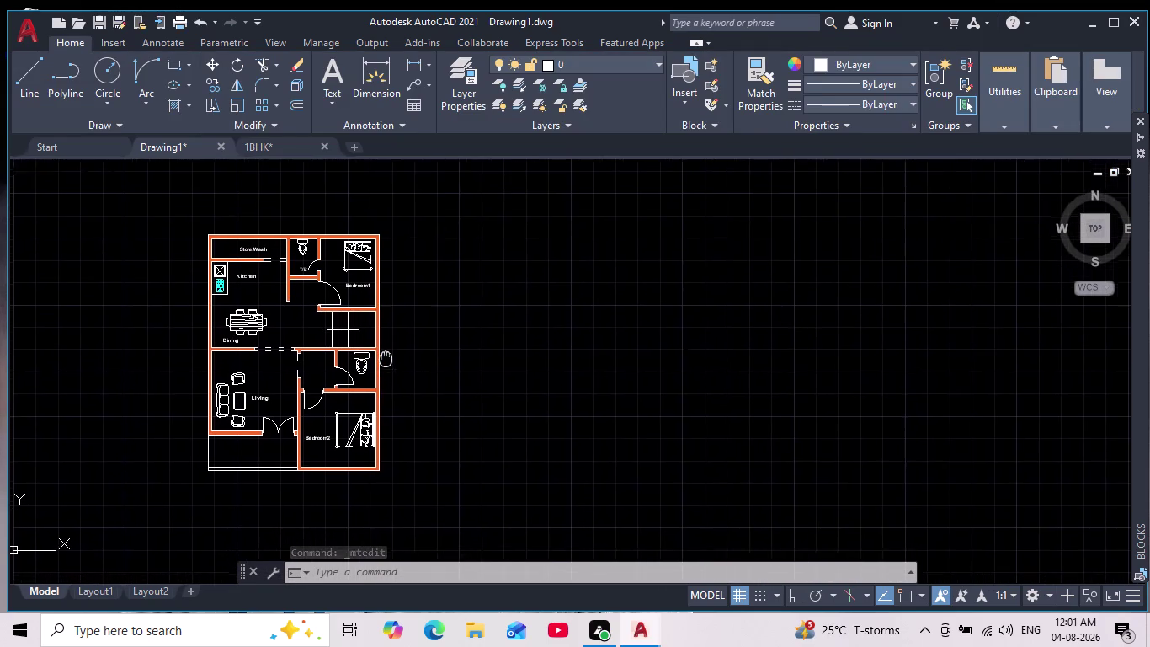
middle_drag(387, 358, 409, 353)
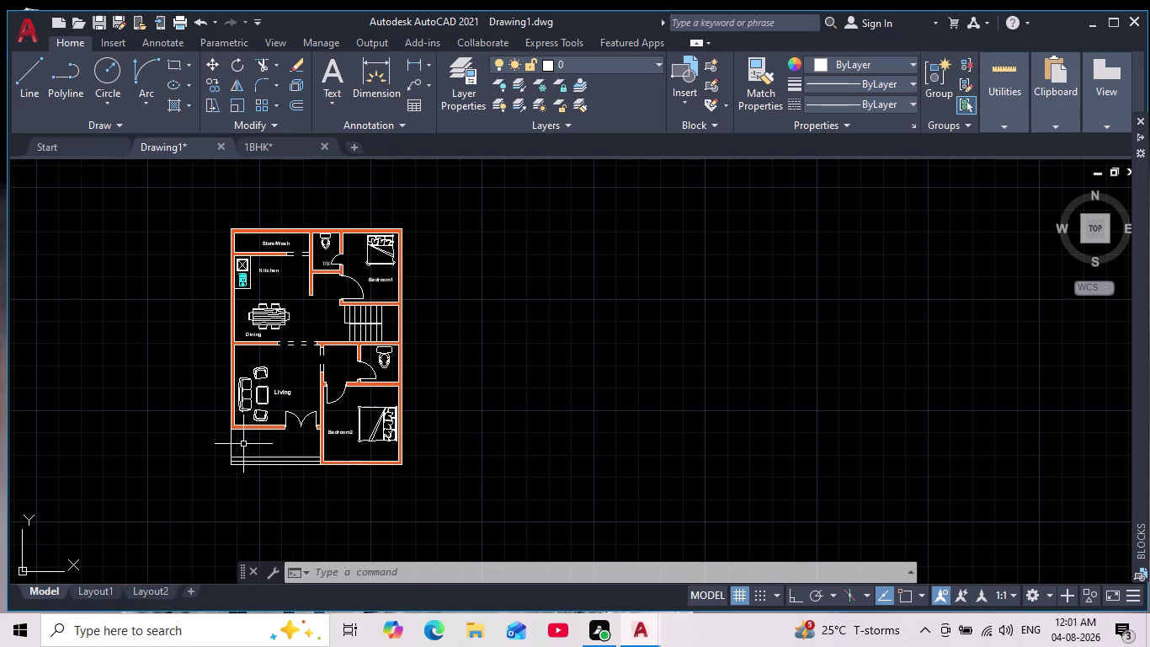
scroll(up, 3)
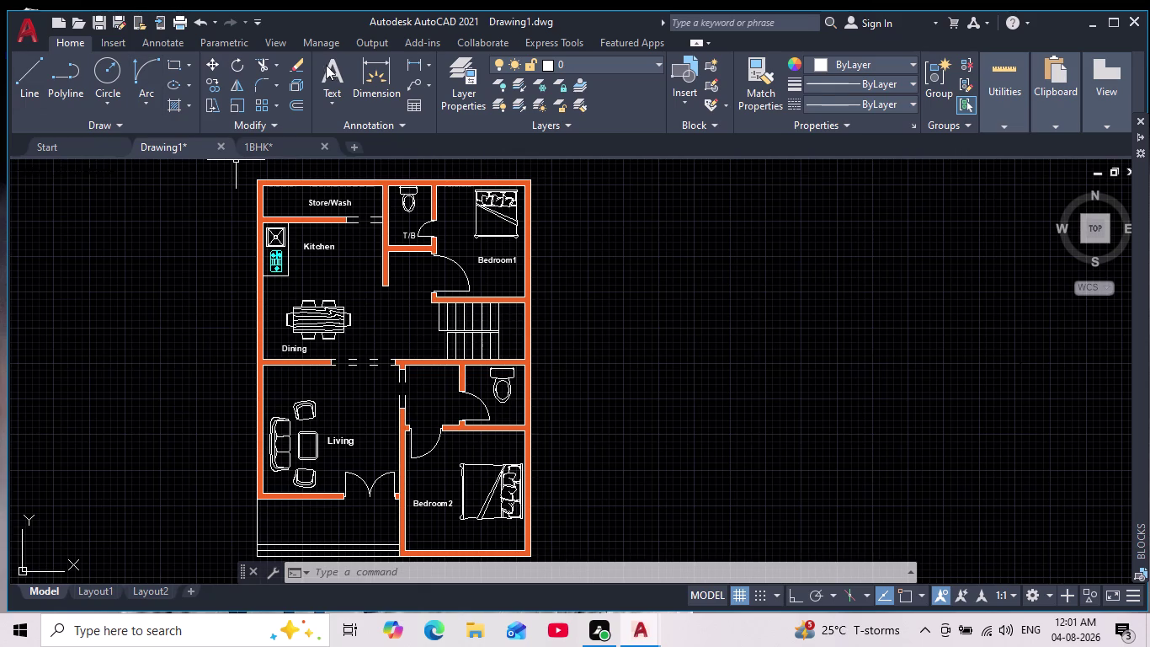
click(417, 63)
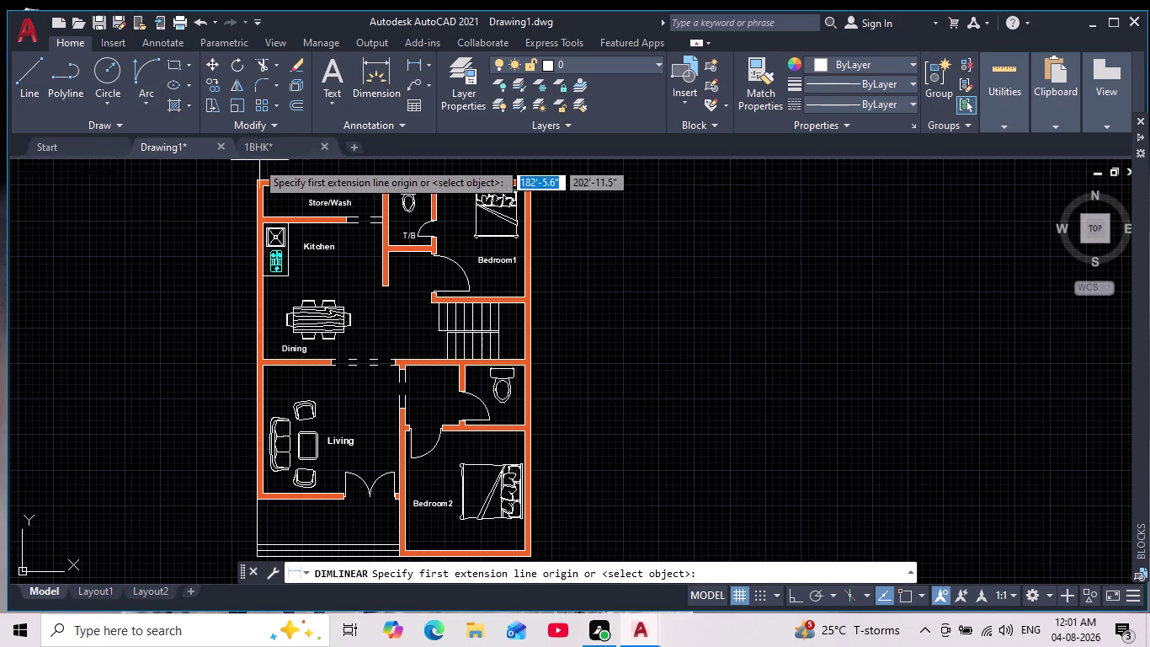
With object snap on, dimension the left side from top-left corner to lower wall corner (37'-4").
scroll(up, 3)
middle_drag(254, 218, 259, 252)
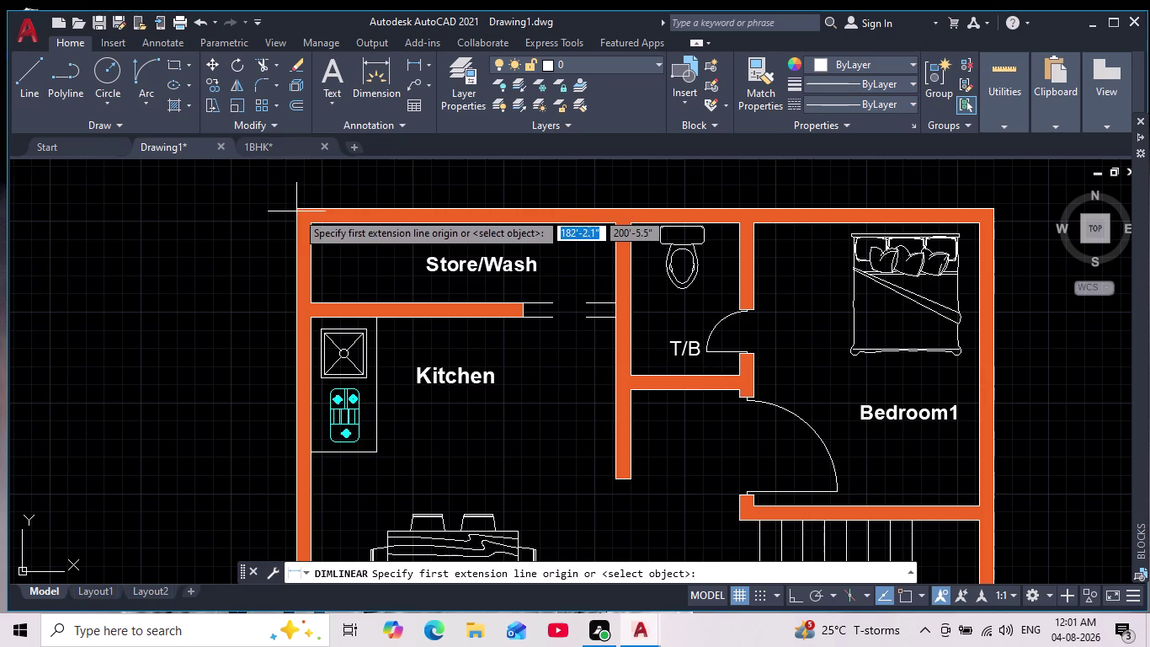
click(910, 596)
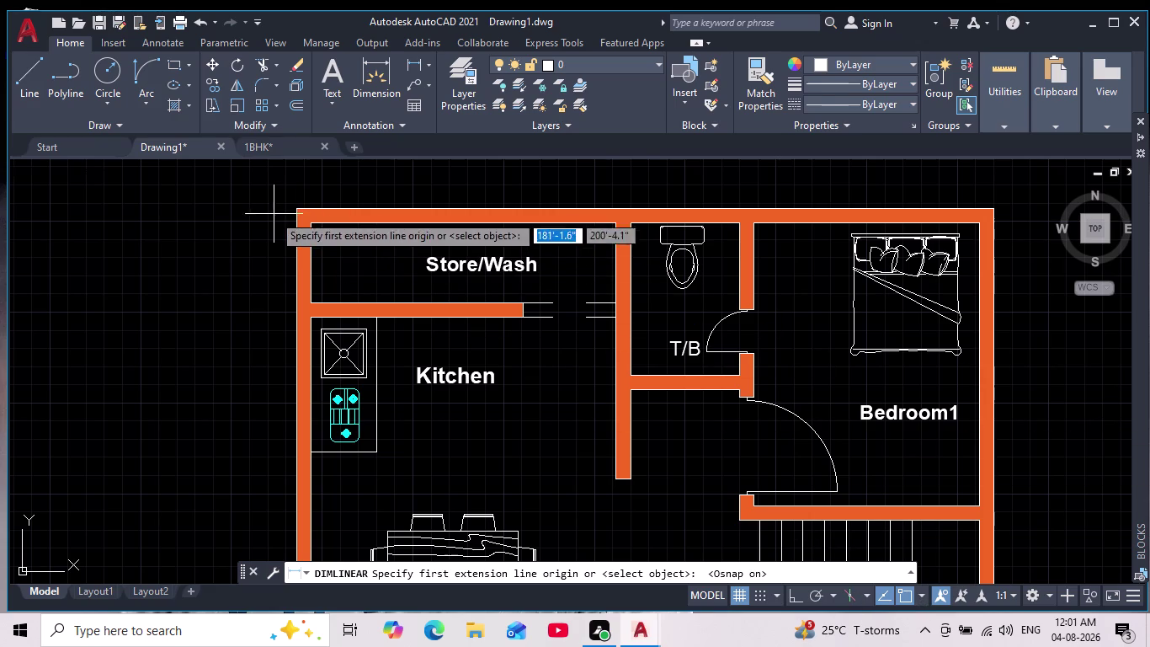
click(294, 208)
middle_drag(277, 245, 304, 165)
scroll(down, 3)
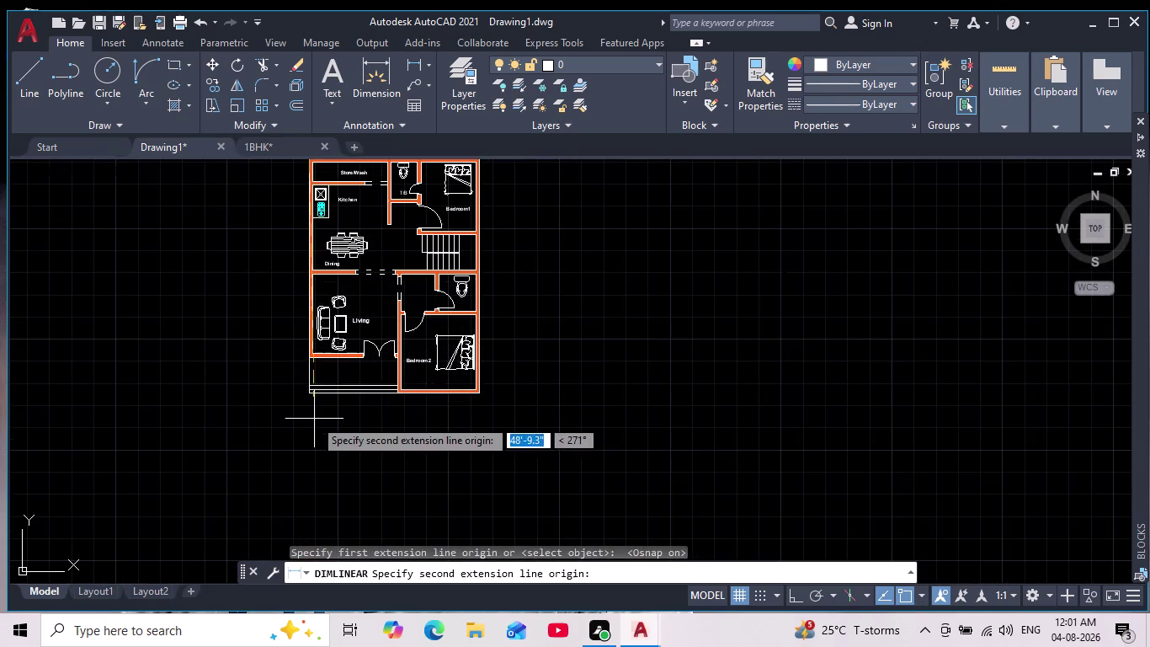
scroll(up, 3)
middle_drag(296, 272, 315, 382)
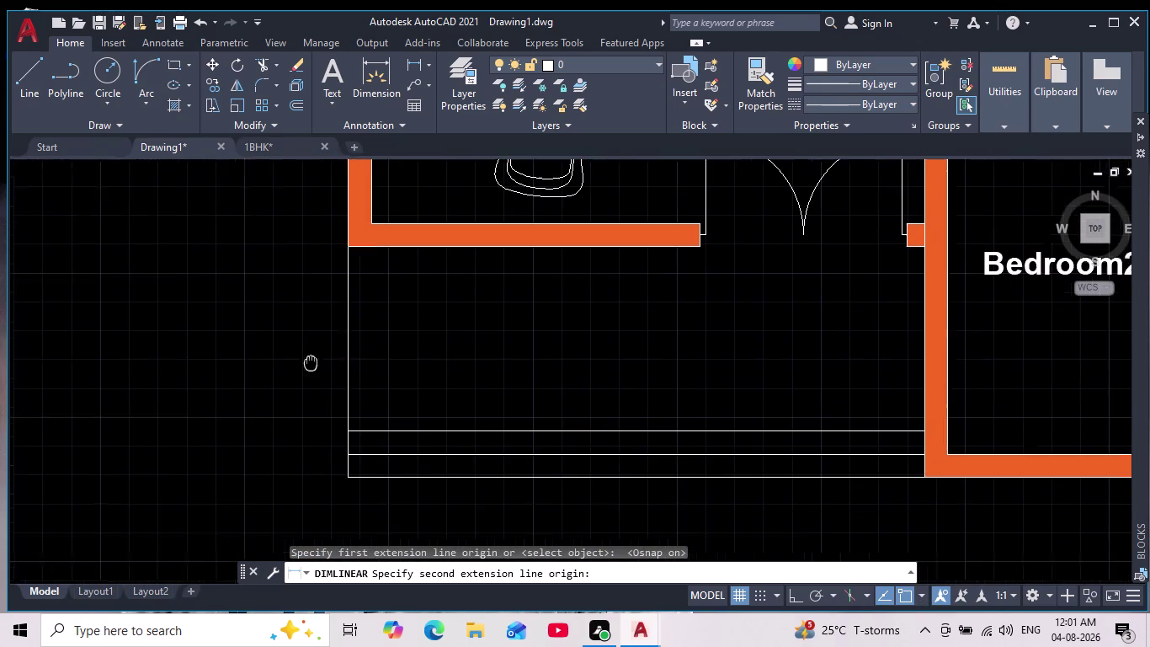
middle_drag(316, 382, 320, 401)
scroll(up, 3)
drag(370, 299, 361, 302)
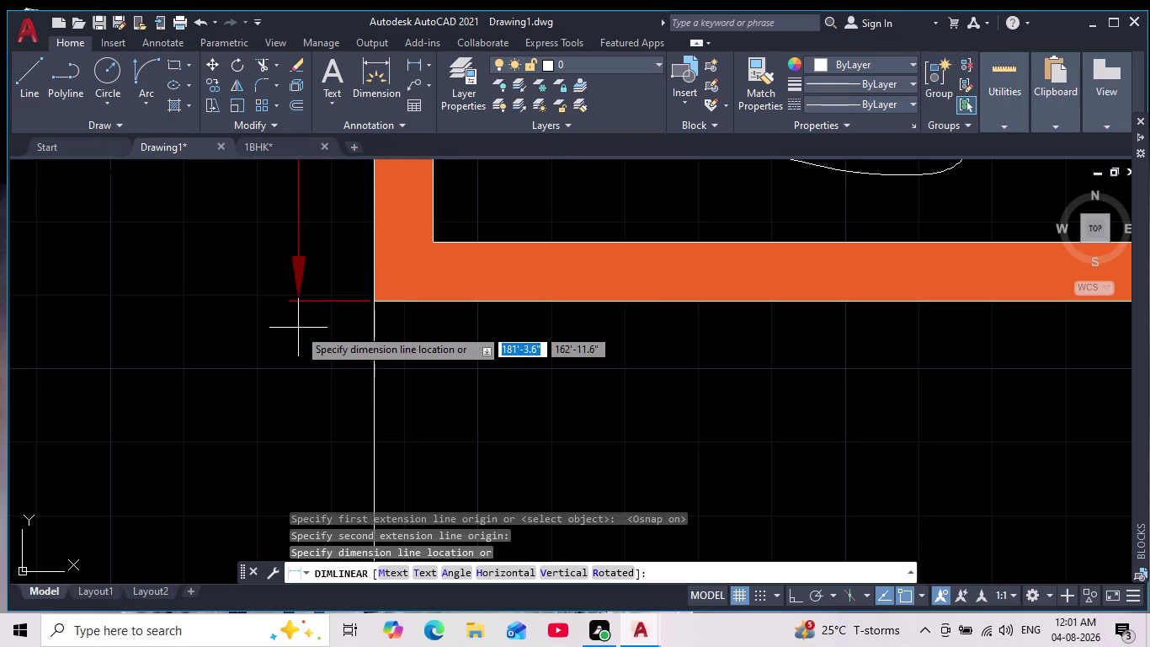
scroll(down, 3)
middle_drag(297, 343, 321, 387)
scroll(down, 3)
click(314, 382)
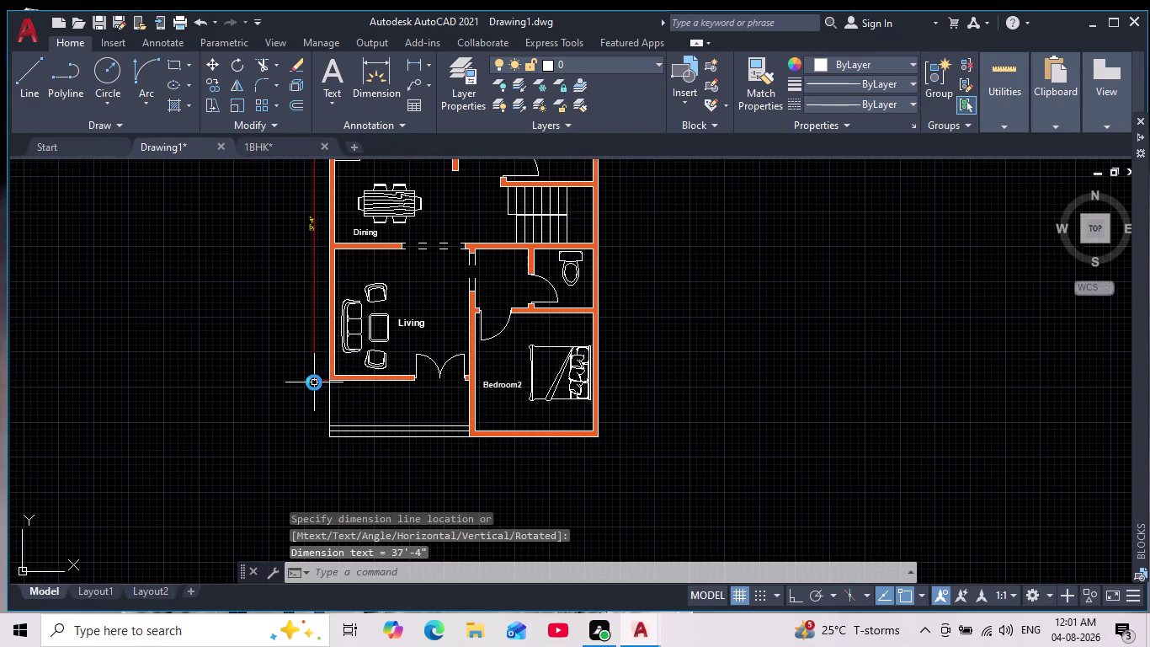
scroll(up, 3)
scroll(down, 3)
middle_drag(291, 302, 299, 333)
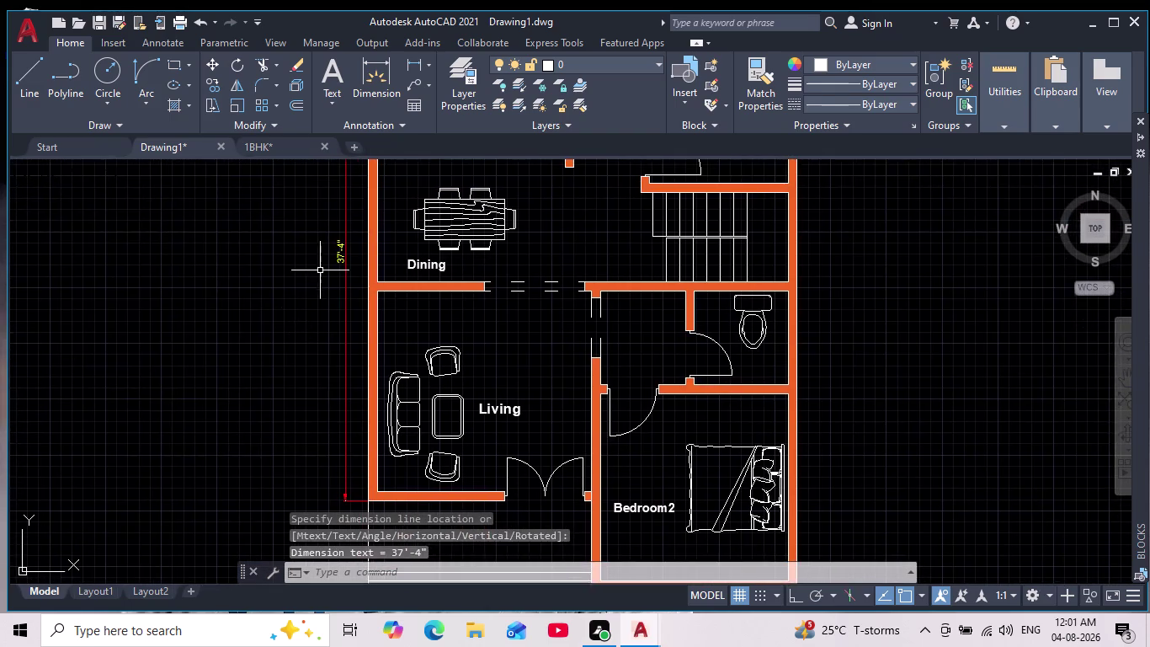
scroll(up, 3)
middle_drag(326, 281, 326, 292)
scroll(down, 3)
middle_drag(327, 294, 329, 314)
scroll(down, 3)
middle_drag(313, 276, 318, 291)
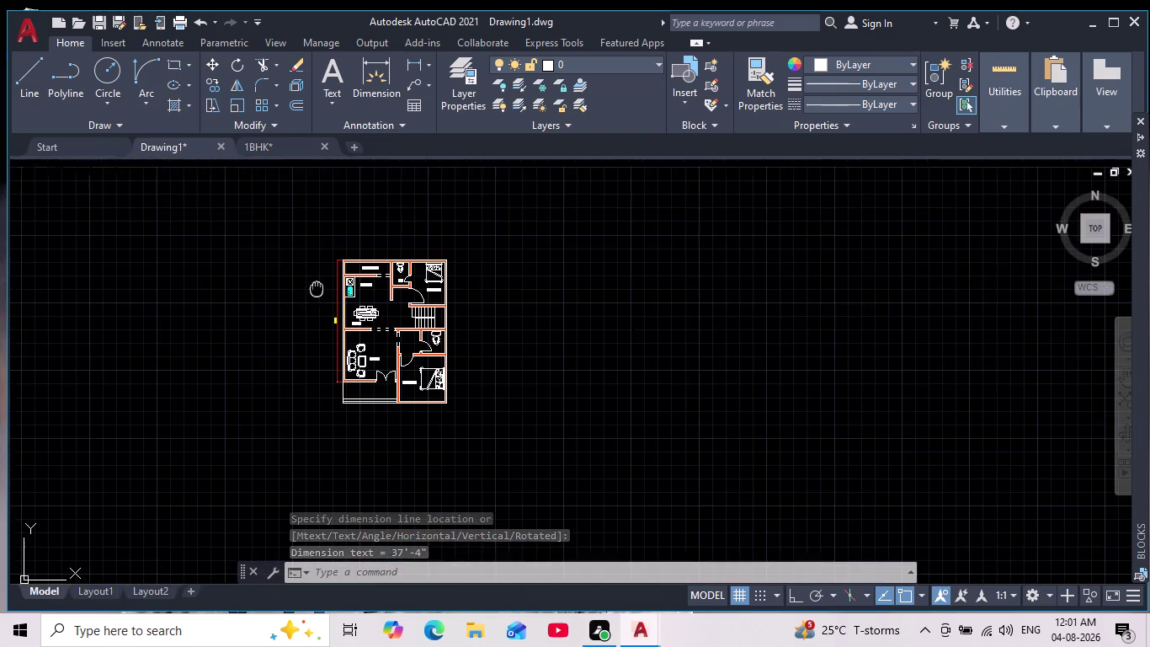
middle_drag(317, 291, 327, 330)
Add the overall 44' vertical dimension from top to bottom corner, outside the 37'-4" one.
click(411, 66)
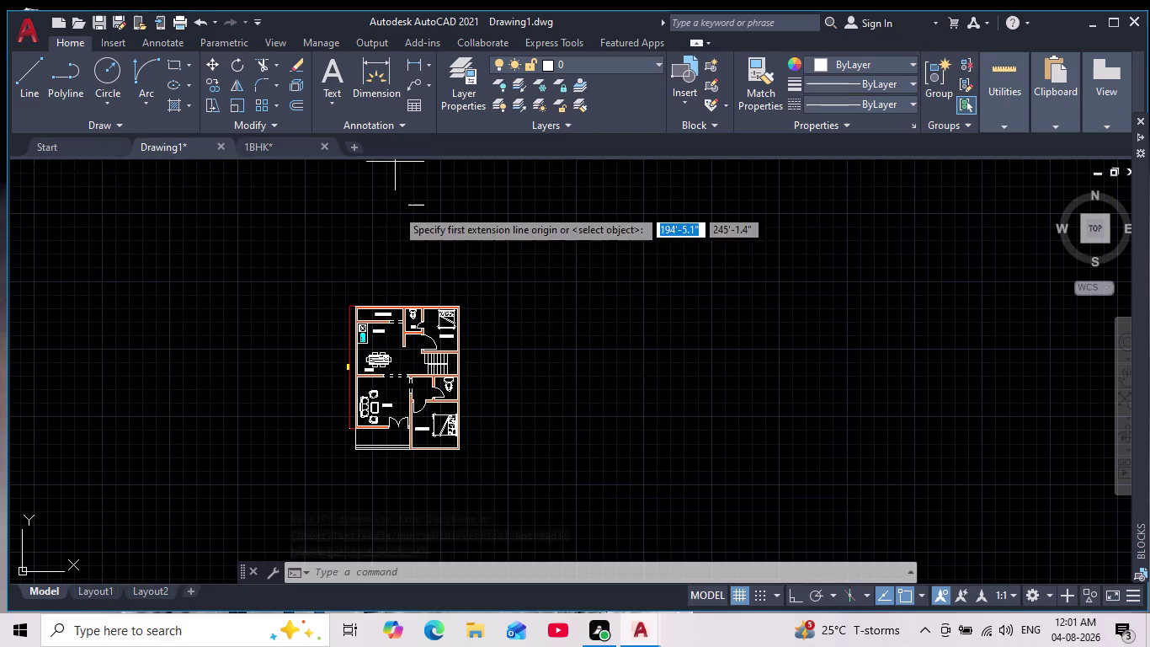
scroll(up, 3)
middle_drag(440, 250, 384, 380)
scroll(down, 3)
scroll(up, 3)
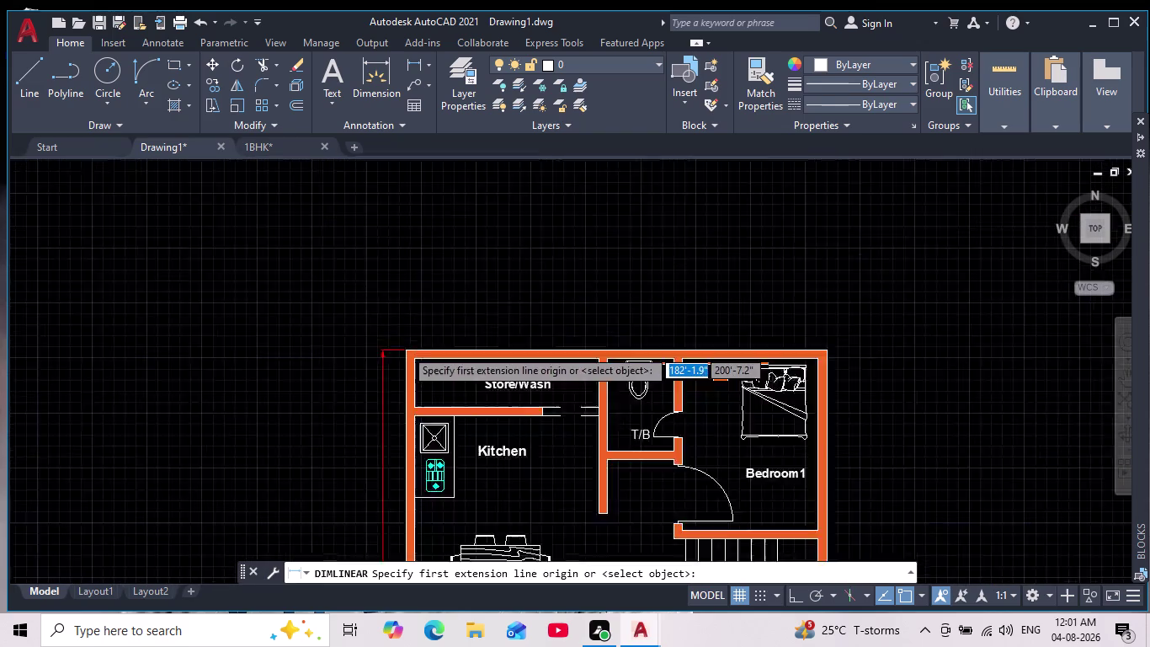
click(398, 348)
middle_drag(239, 404, 255, 252)
scroll(down, 3)
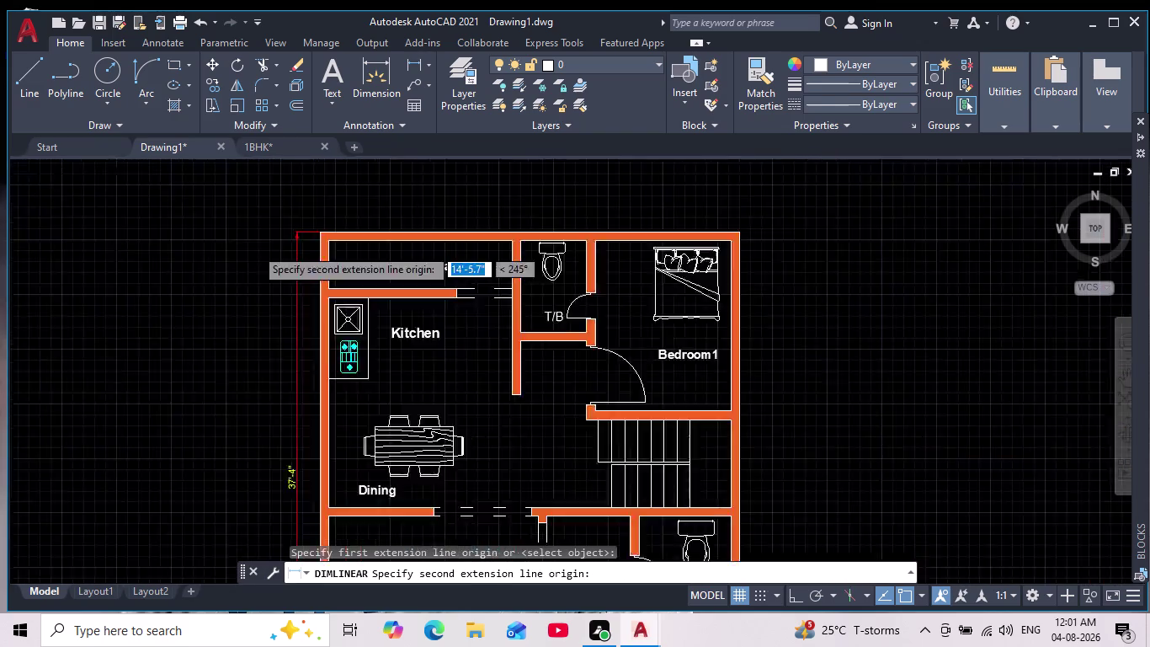
scroll(down, 3)
middle_drag(280, 434, 320, 334)
scroll(up, 3)
middle_drag(305, 345, 332, 450)
click(332, 358)
middle_drag(269, 376, 350, 456)
scroll(down, 3)
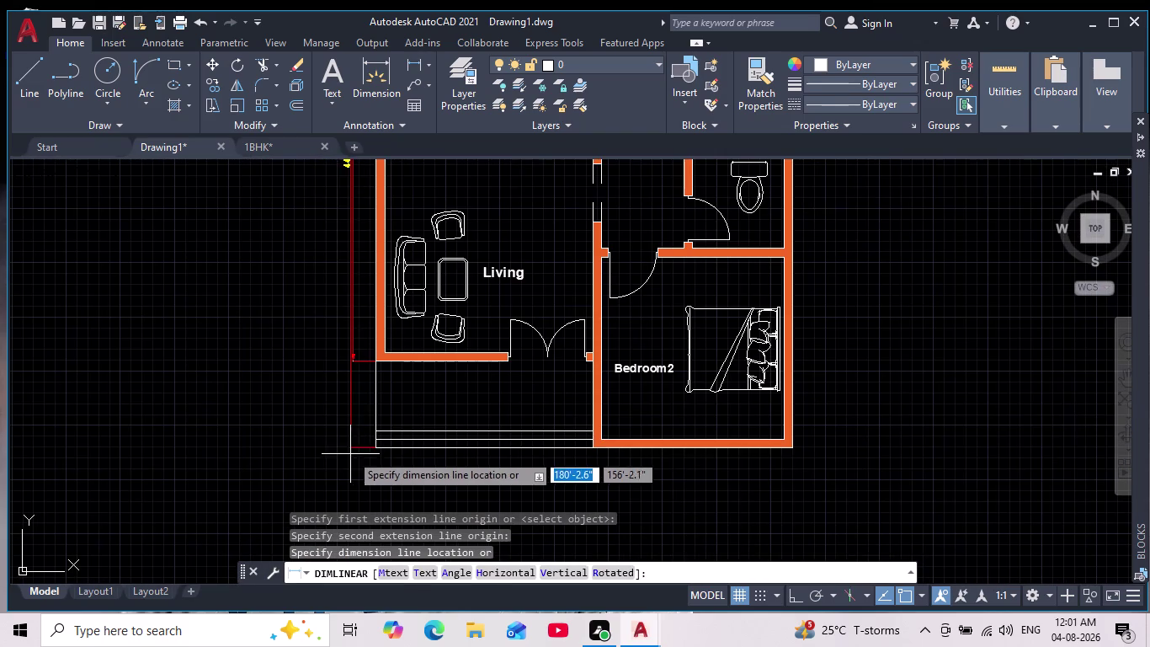
click(323, 446)
scroll(down, 3)
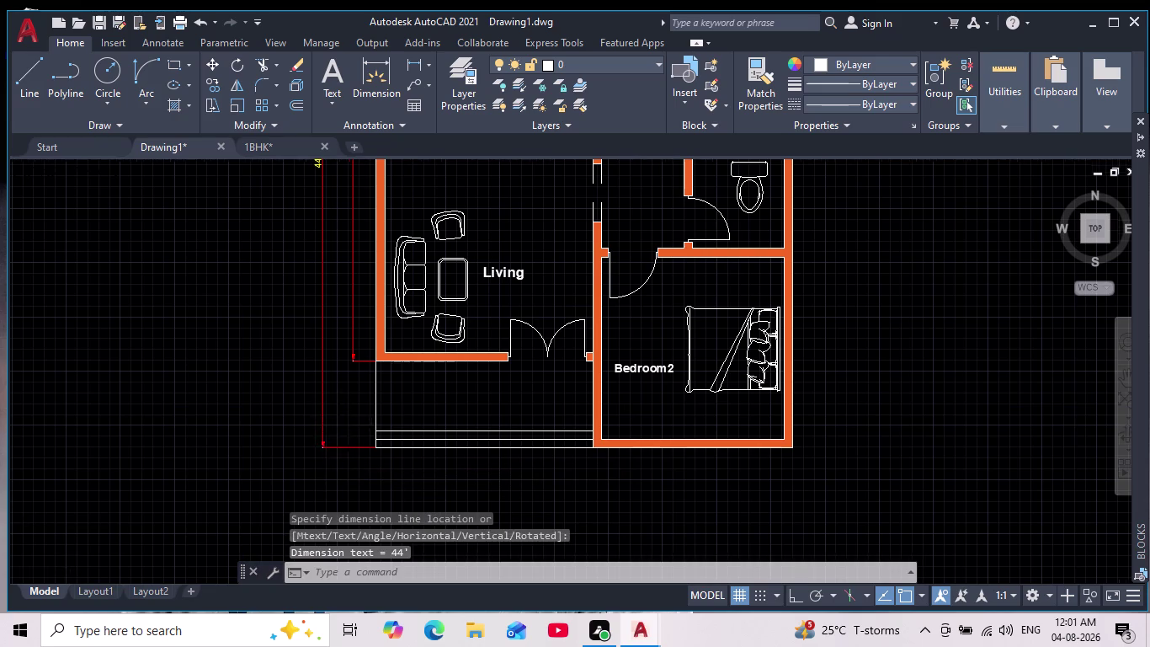
scroll(down, 3)
scroll(up, 3)
scroll(up, 3)
scroll(up, 3)
middle_drag(329, 303, 329, 319)
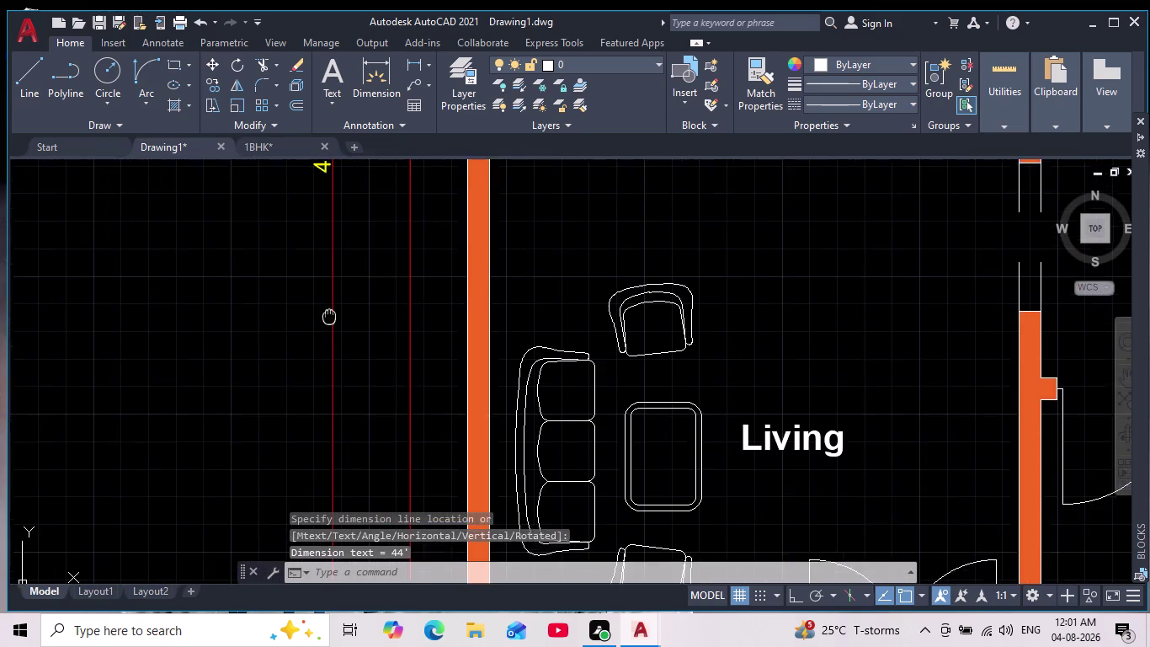
middle_drag(330, 318, 281, 279)
click(416, 72)
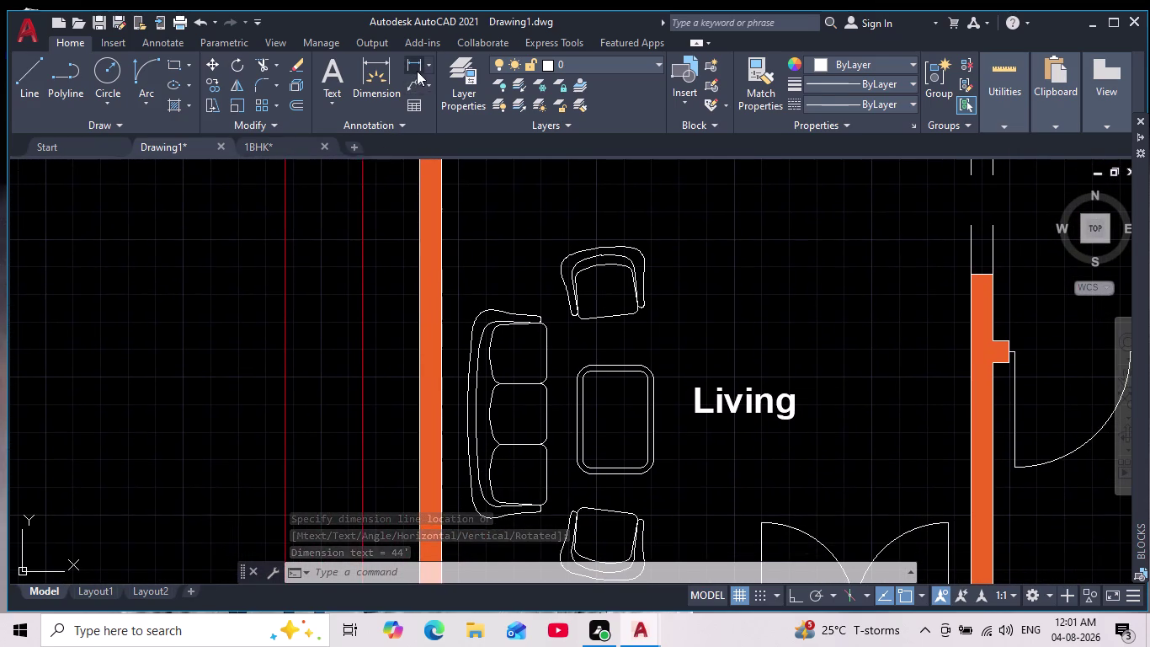
Attempt a dimension from the Living wall's bottom corner to the plan's bottom edge, then cancel.
middle_drag(369, 358, 346, 312)
scroll(down, 3)
scroll(up, 3)
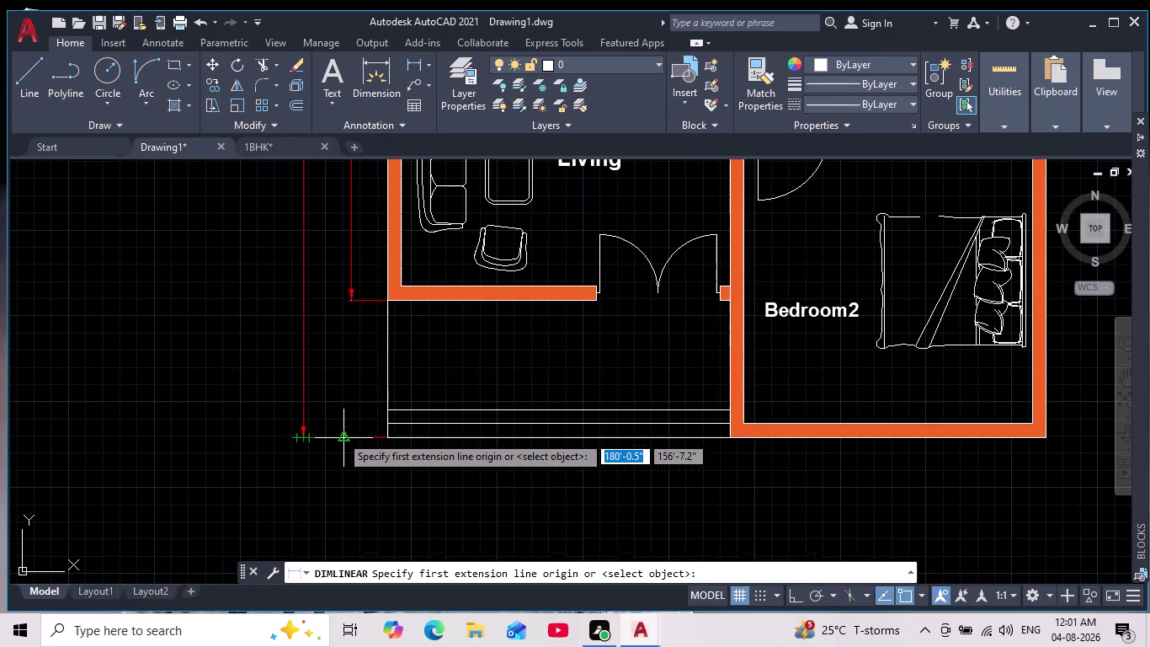
scroll(up, 3)
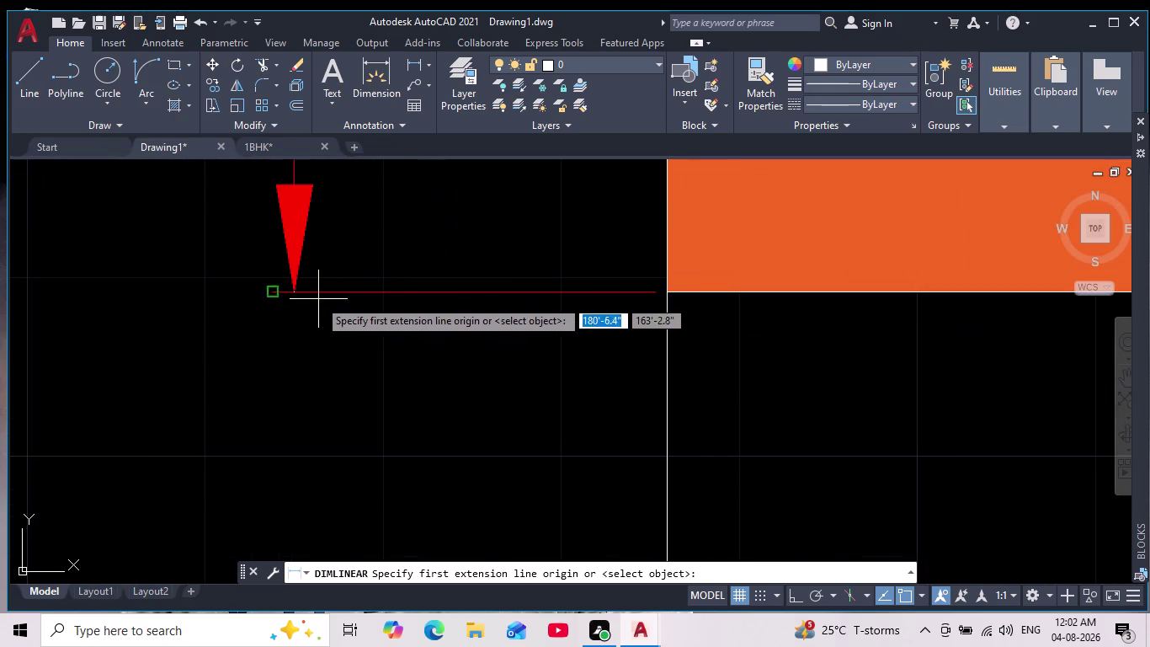
click(291, 297)
middle_drag(326, 428, 328, 331)
scroll(down, 3)
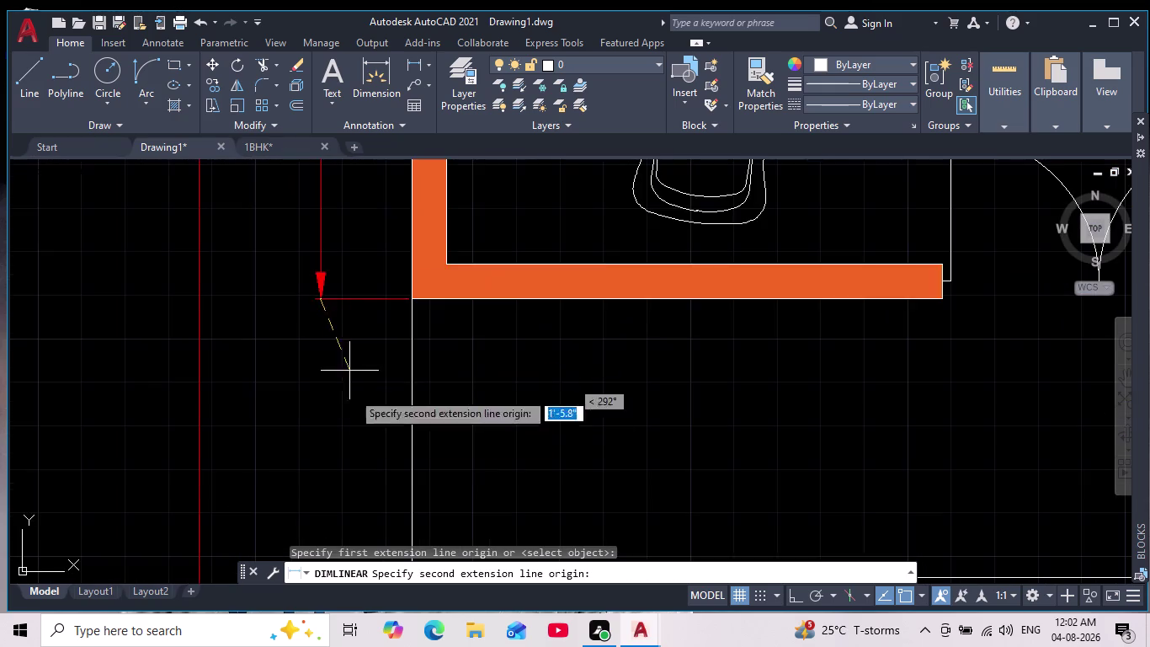
middle_drag(351, 458, 385, 281)
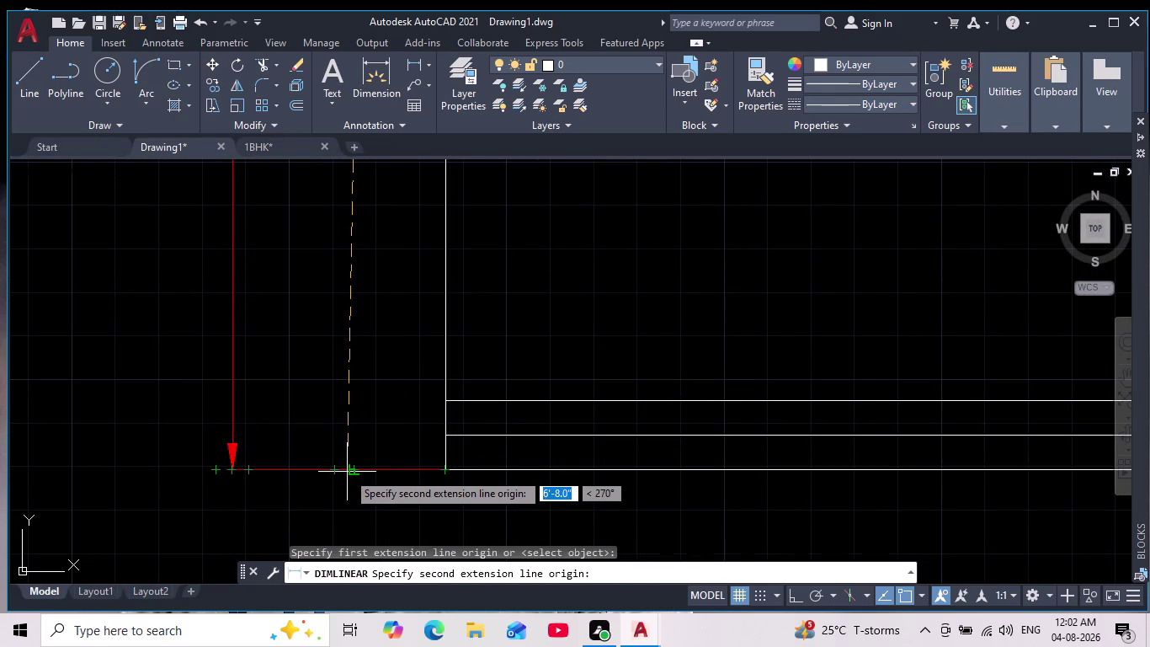
click(354, 470)
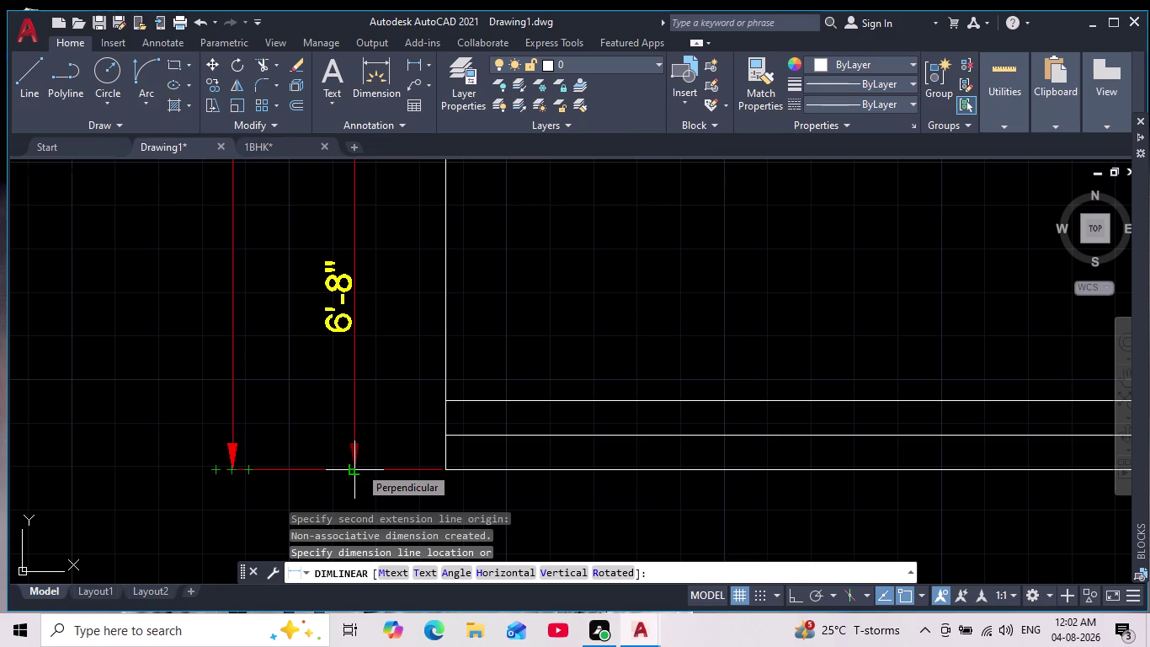
scroll(down, 3)
key(Escape)
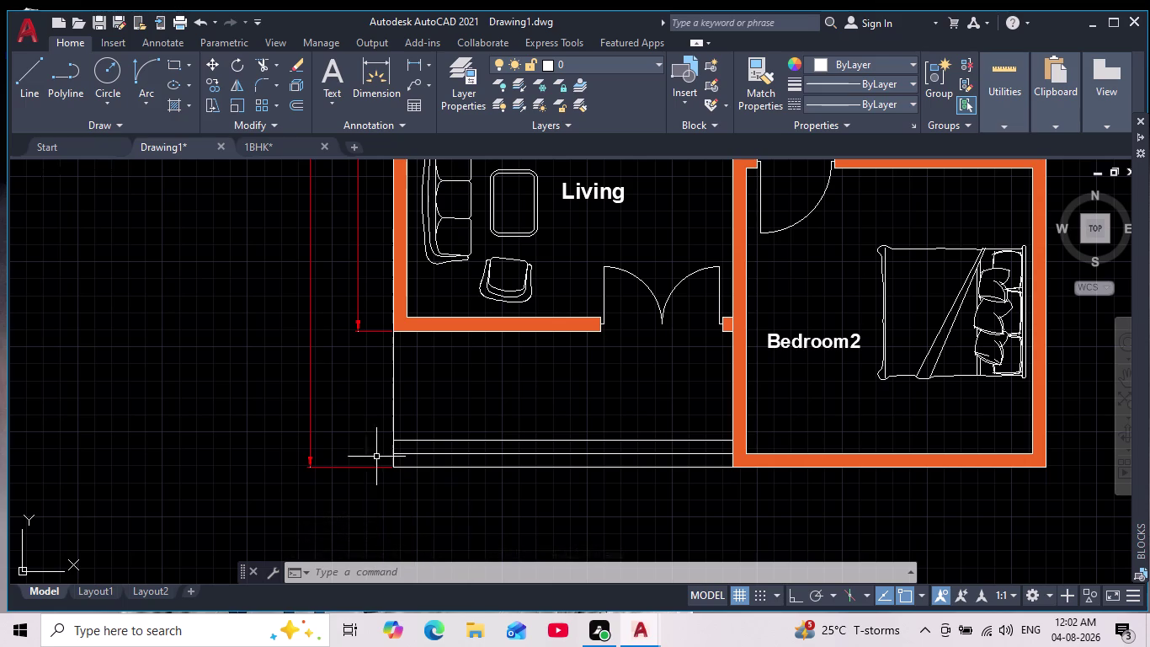
Place the 6'-8" dimension from the Living wall's bottom corner to the plan's bottom corner.
click(415, 63)
scroll(up, 3)
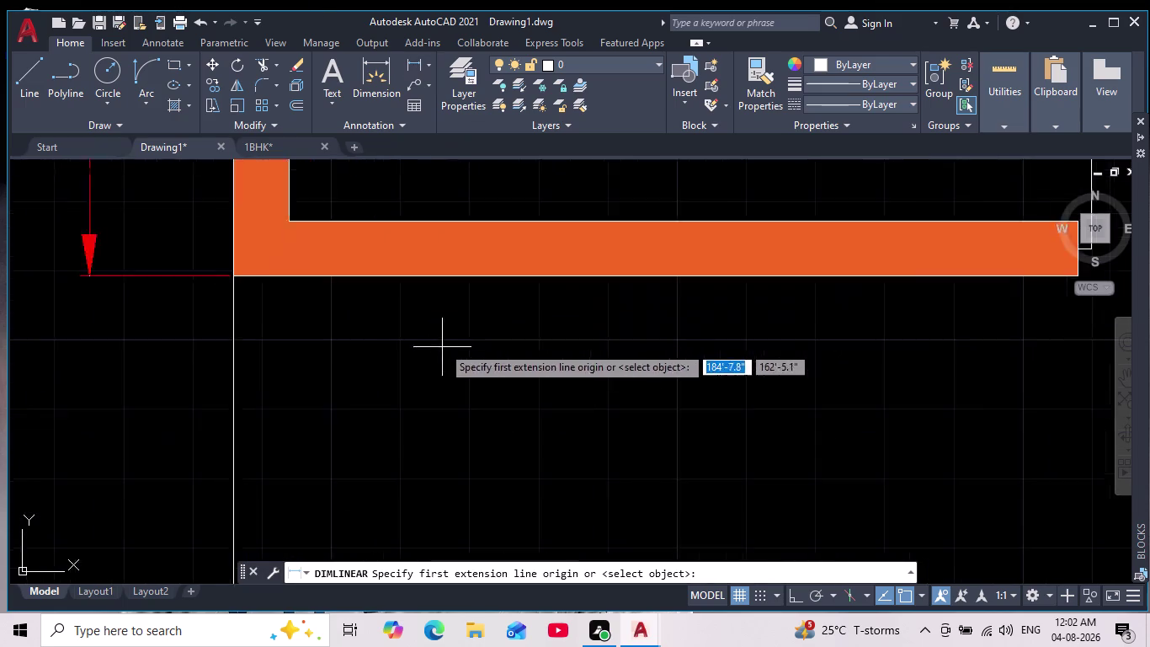
scroll(up, 3)
click(111, 230)
scroll(down, 3)
middle_drag(196, 362, 241, 300)
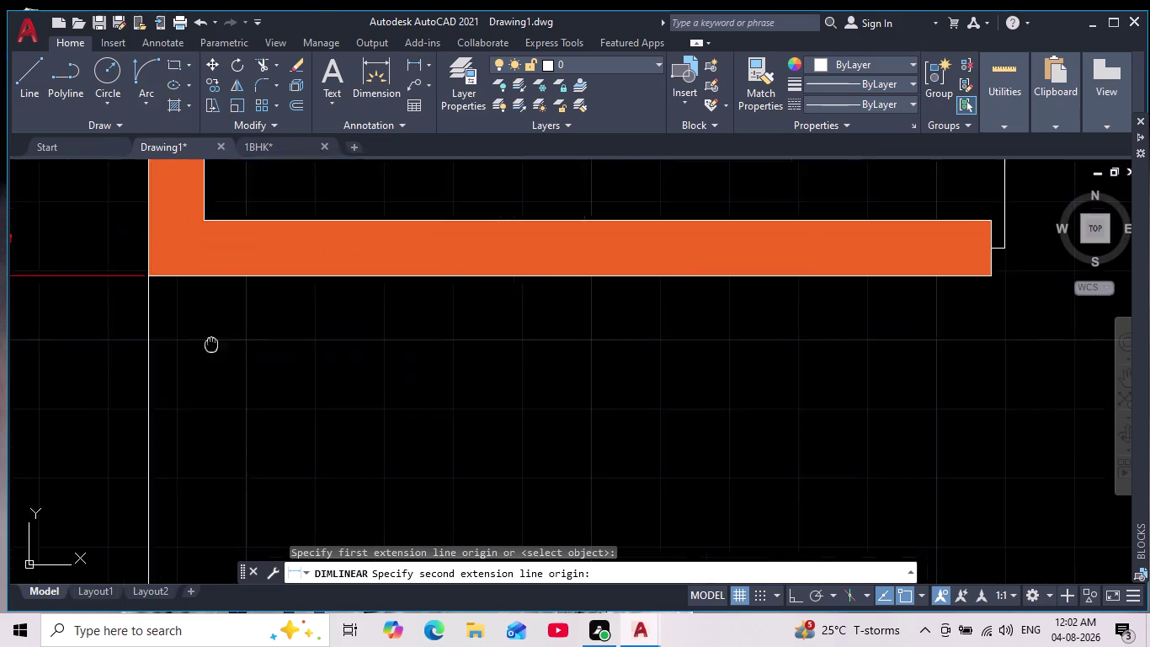
scroll(down, 3)
middle_drag(242, 300, 306, 192)
scroll(up, 3)
click(316, 347)
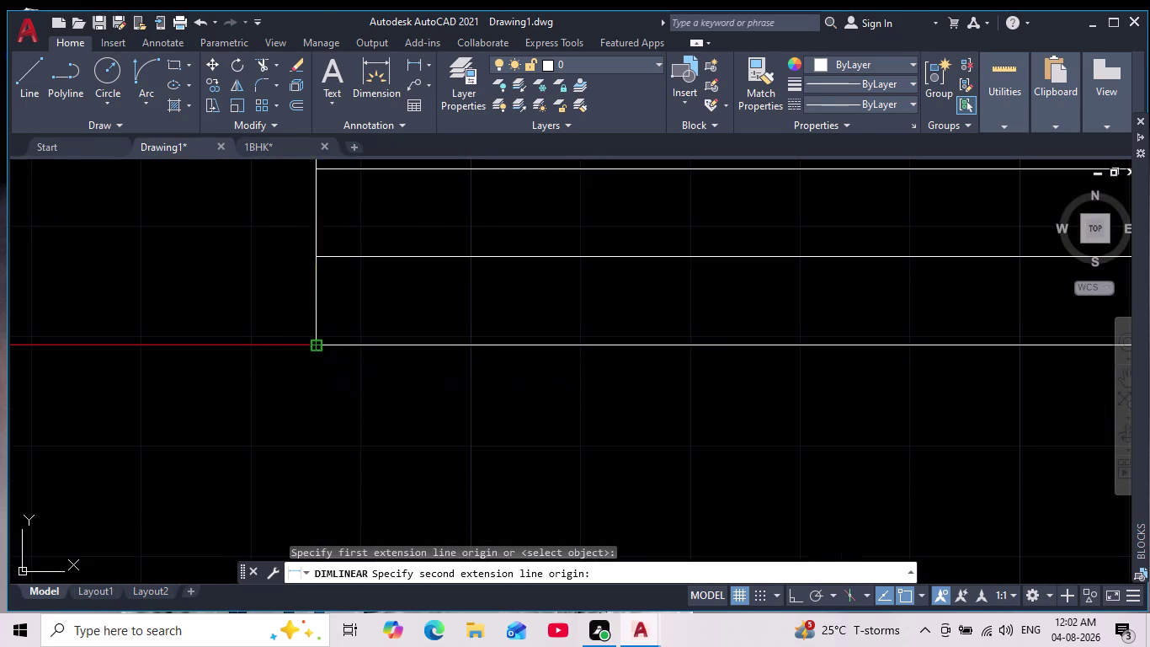
scroll(down, 3)
scroll(up, 3)
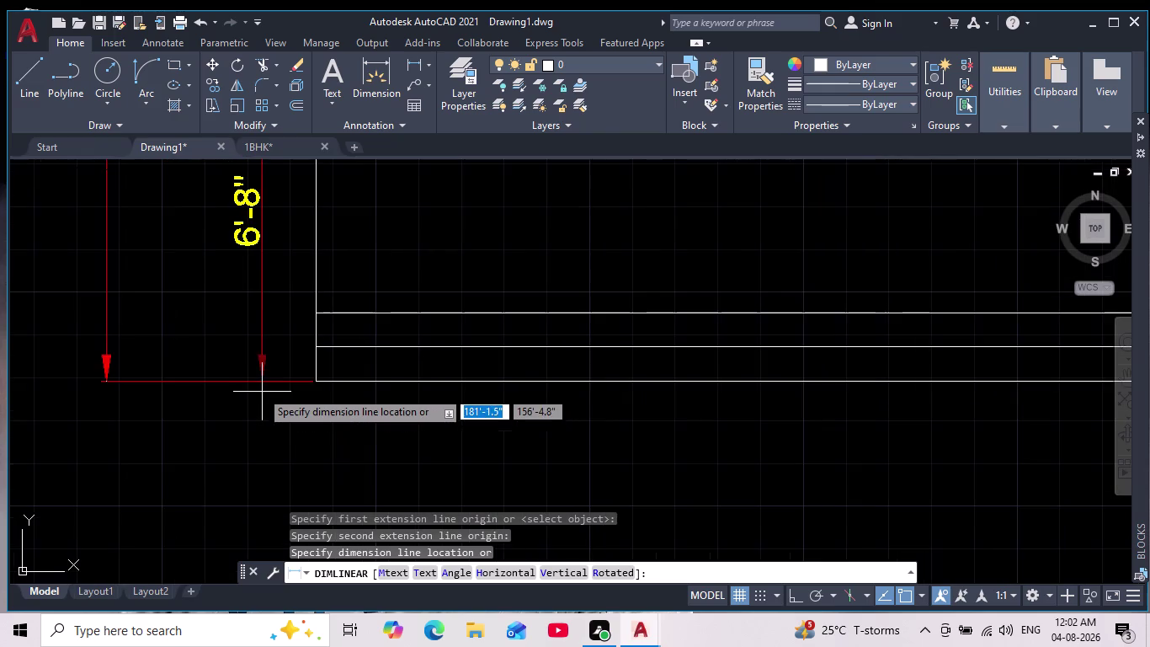
middle_drag(251, 386, 269, 450)
scroll(down, 3)
scroll(up, 3)
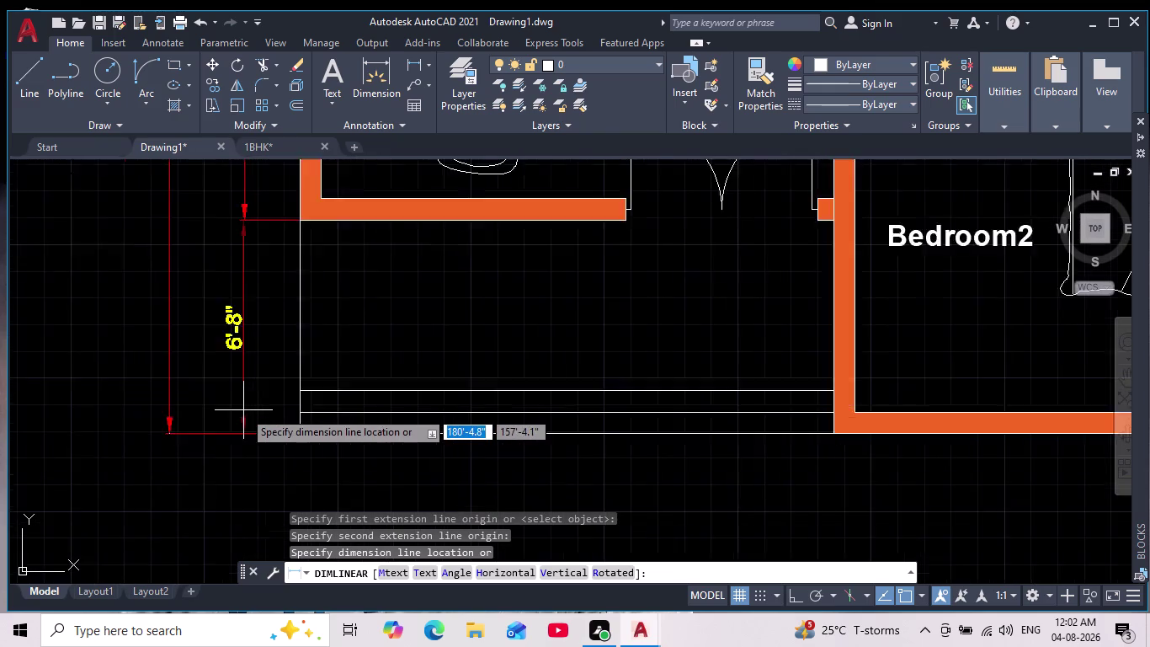
scroll(up, 3)
scroll(down, 3)
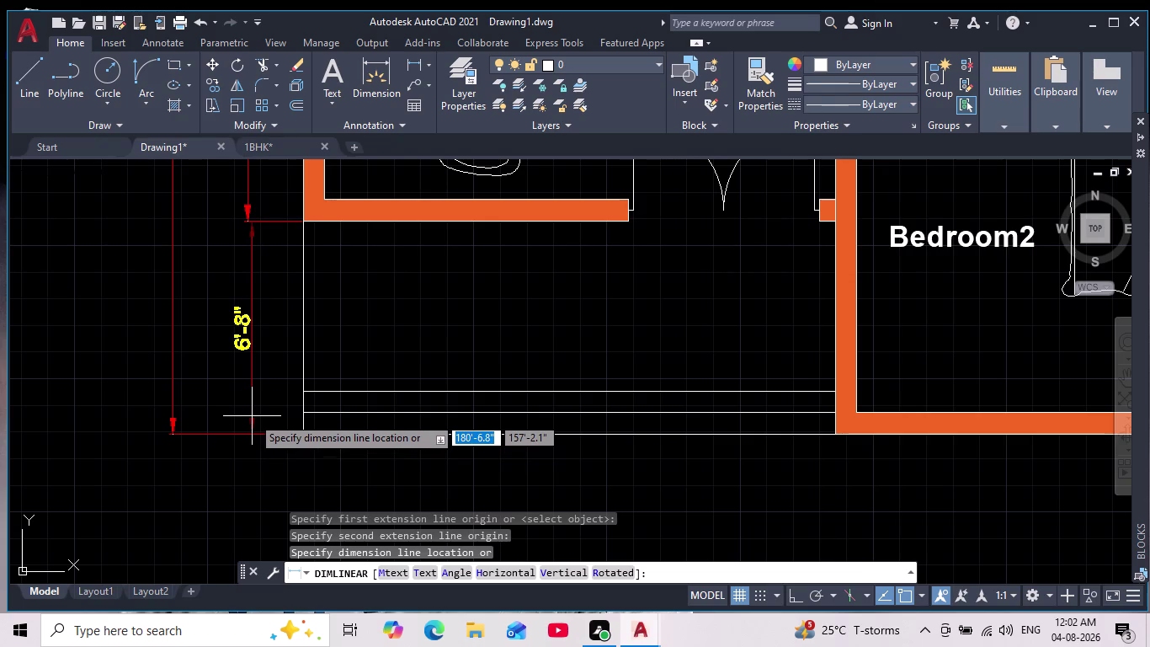
click(249, 416)
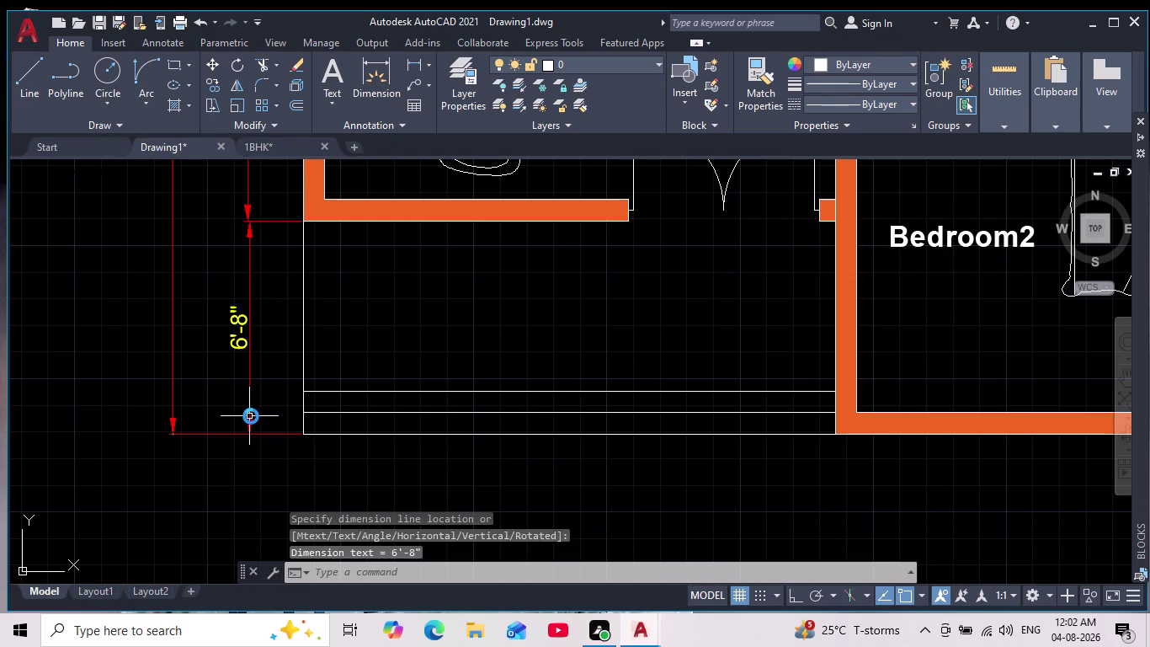
scroll(down, 3)
key(Escape)
key(Escape)
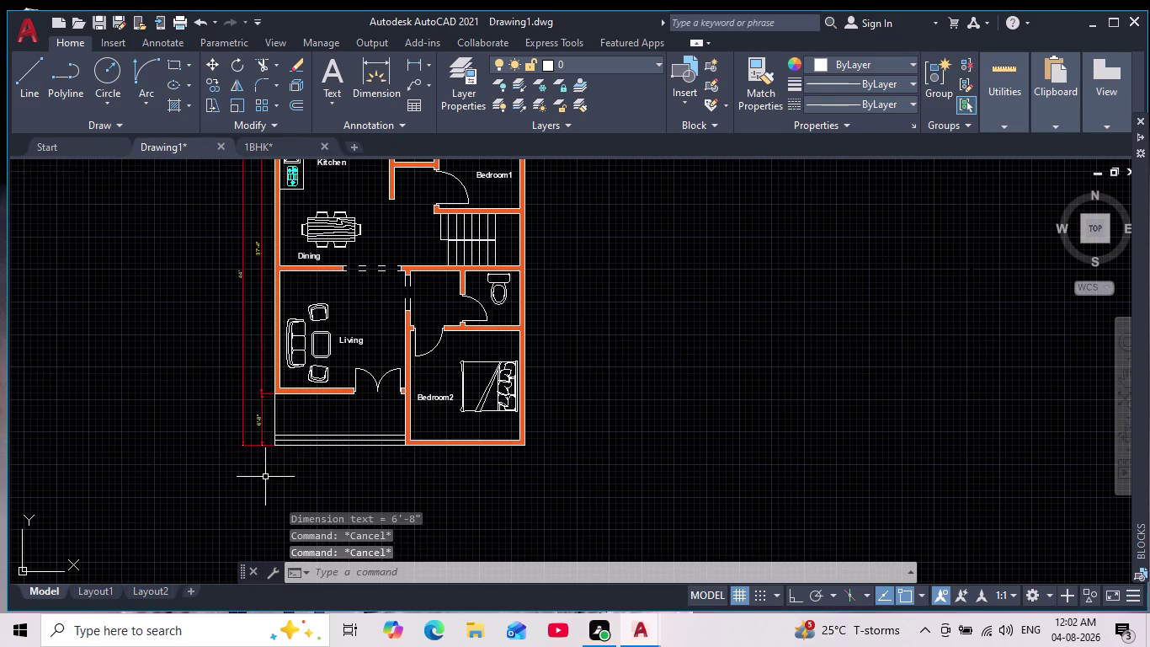
Window-select the 6'-8" porch dimension and delete it.
scroll(up, 3)
scroll(down, 3)
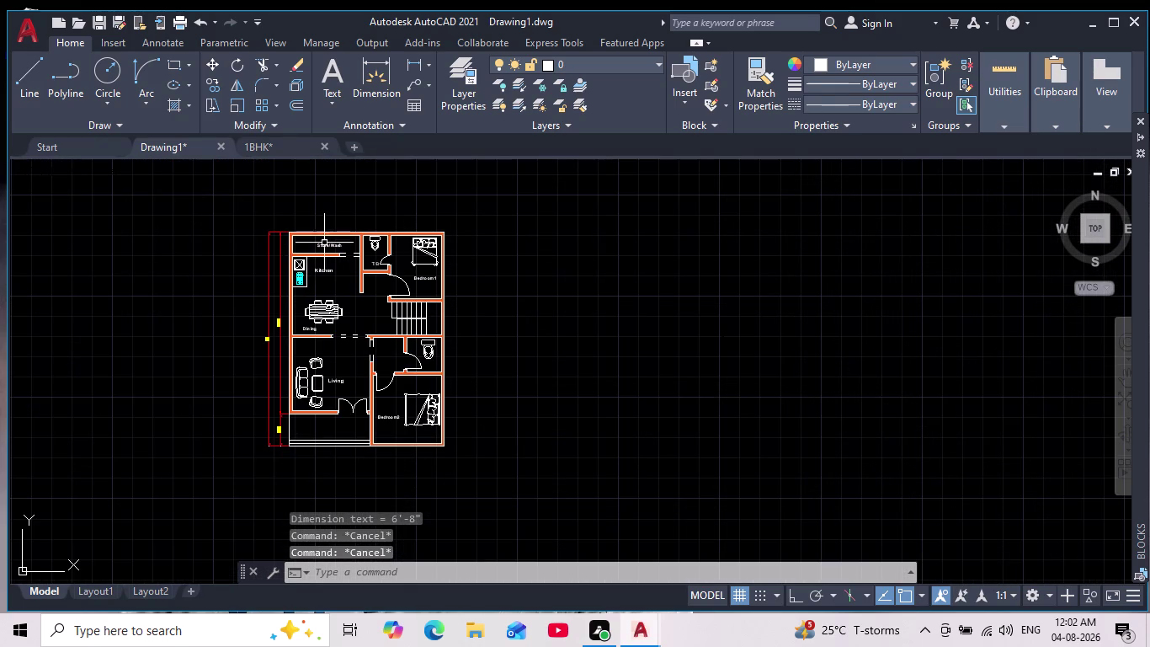
middle_drag(384, 349, 300, 294)
scroll(down, 3)
scroll(up, 3)
scroll(up, 3)
middle_drag(295, 364, 302, 404)
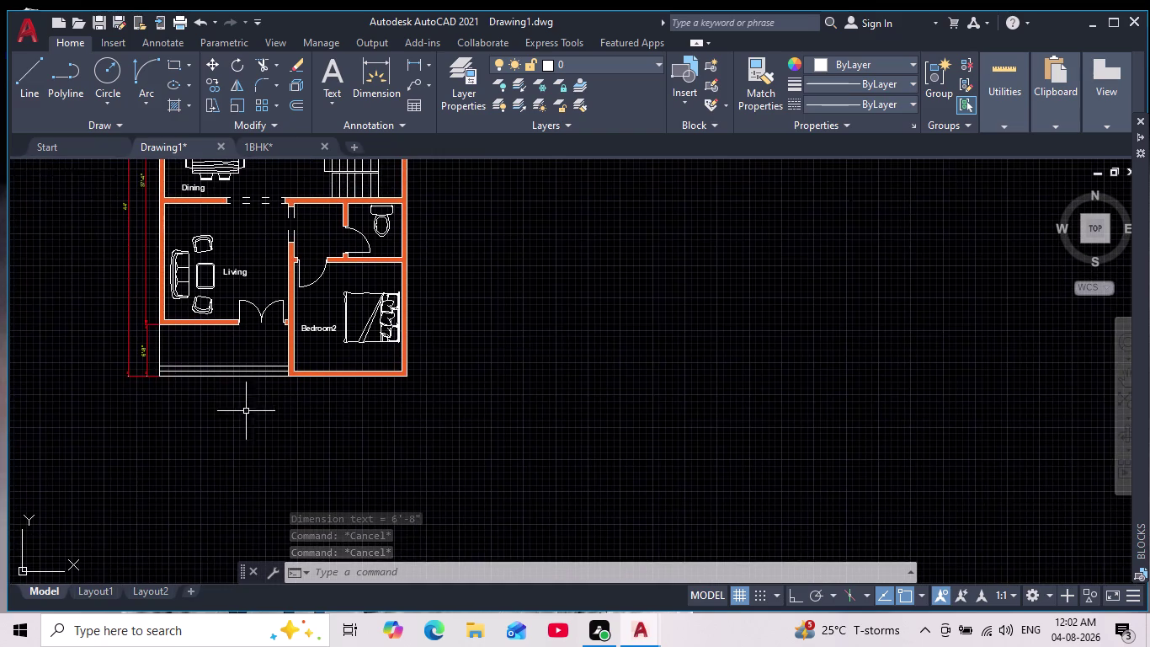
scroll(up, 3)
middle_drag(169, 382, 176, 412)
scroll(down, 3)
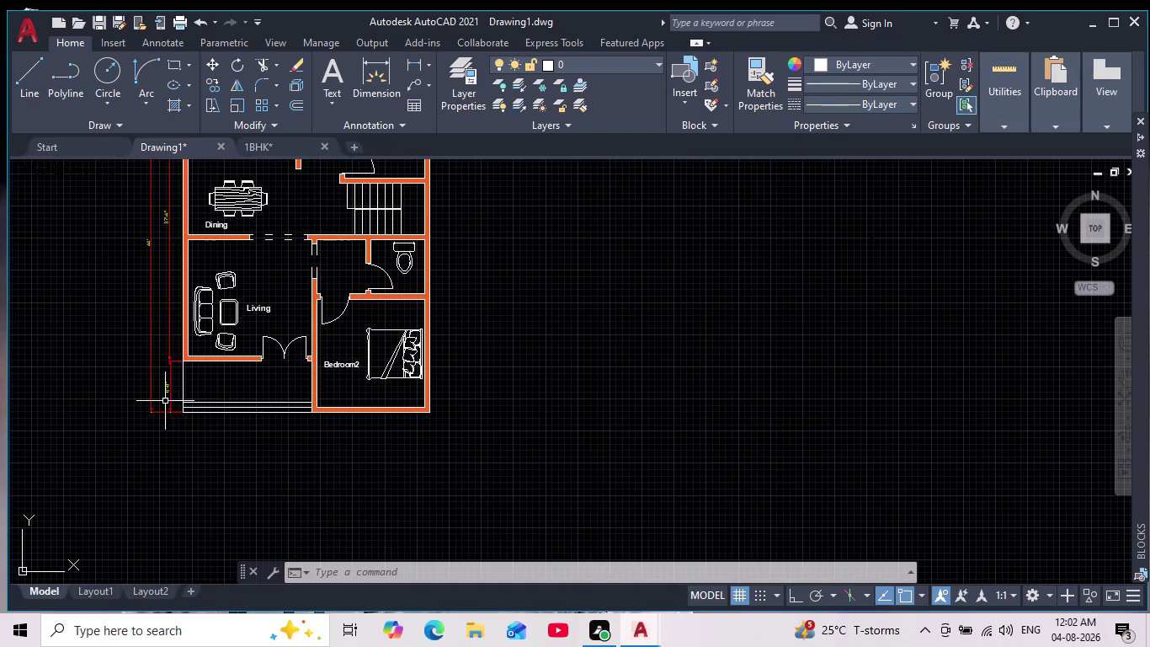
scroll(up, 3)
scroll(up, 3)
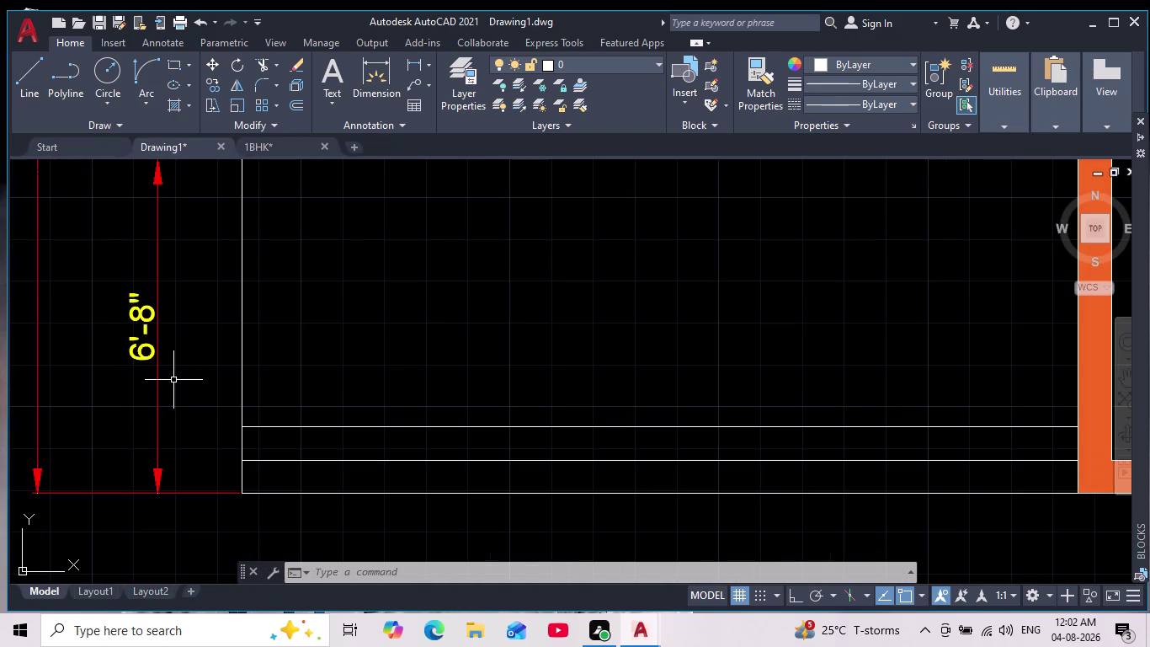
click(172, 362)
click(117, 359)
key(Delete)
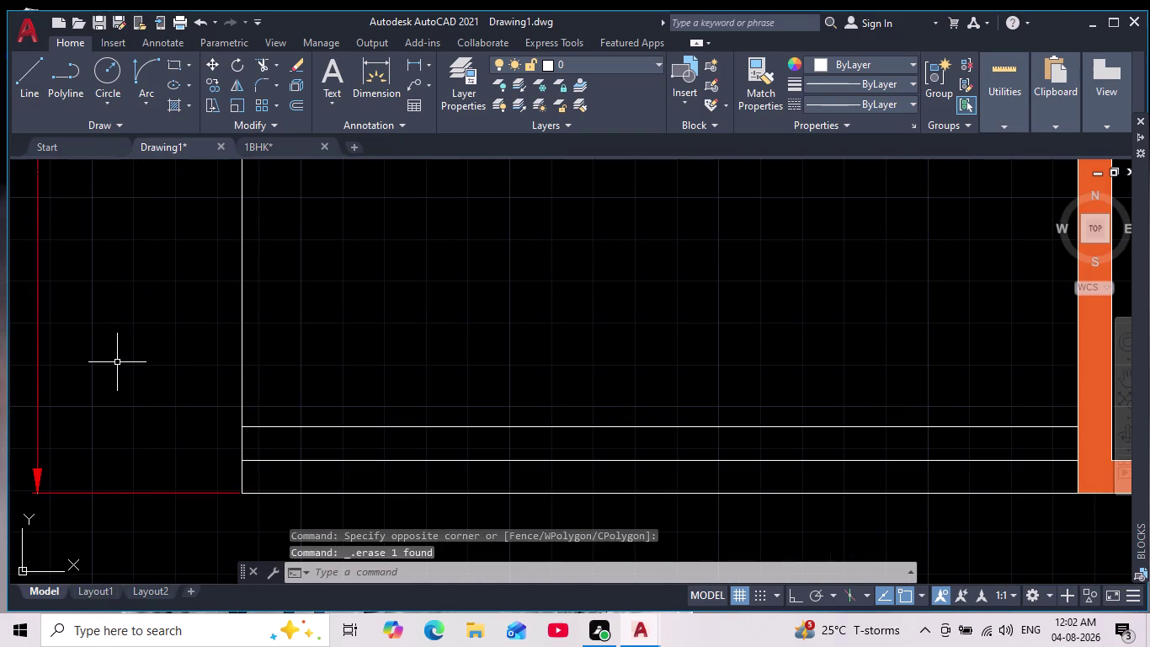
Check that only the 37'-4" and 44' dimensions remain, then start another linear dimension.
scroll(down, 3)
middle_drag(143, 295, 176, 479)
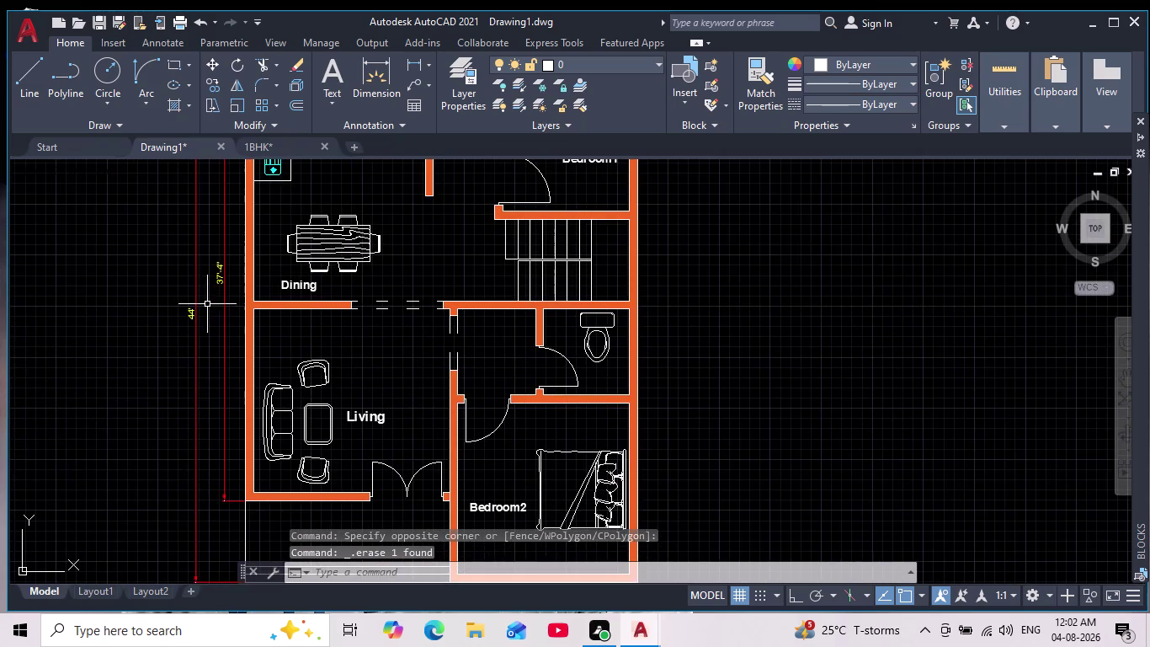
scroll(up, 3)
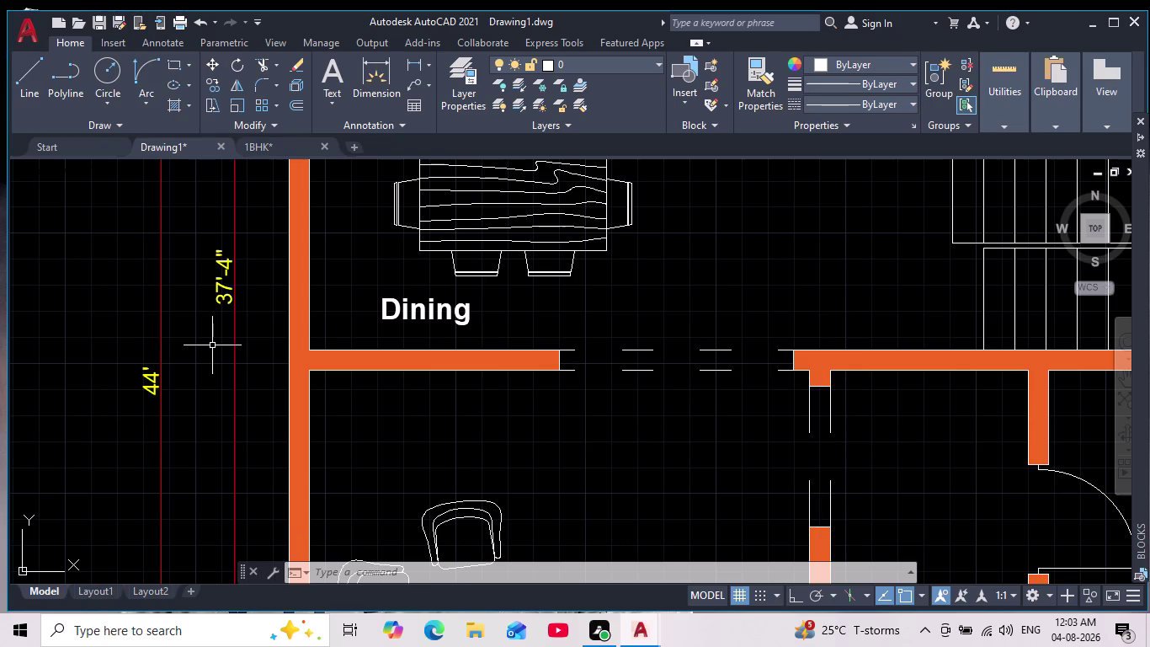
scroll(down, 3)
scroll(up, 3)
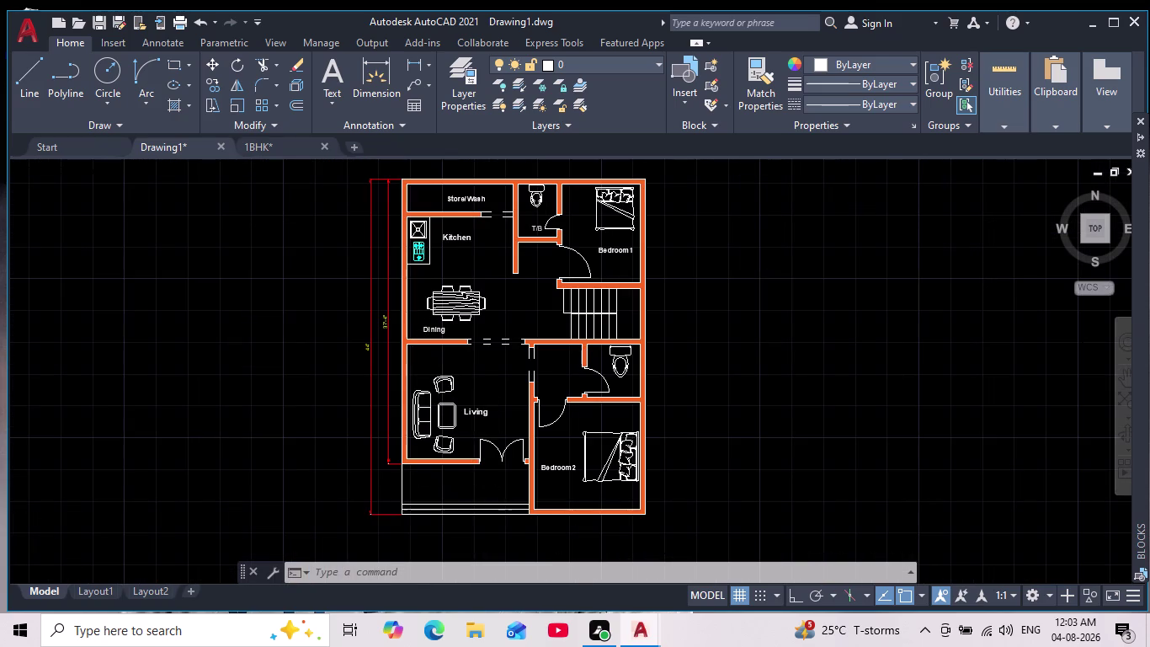
scroll(up, 3)
middle_drag(435, 455, 370, 474)
scroll(down, 3)
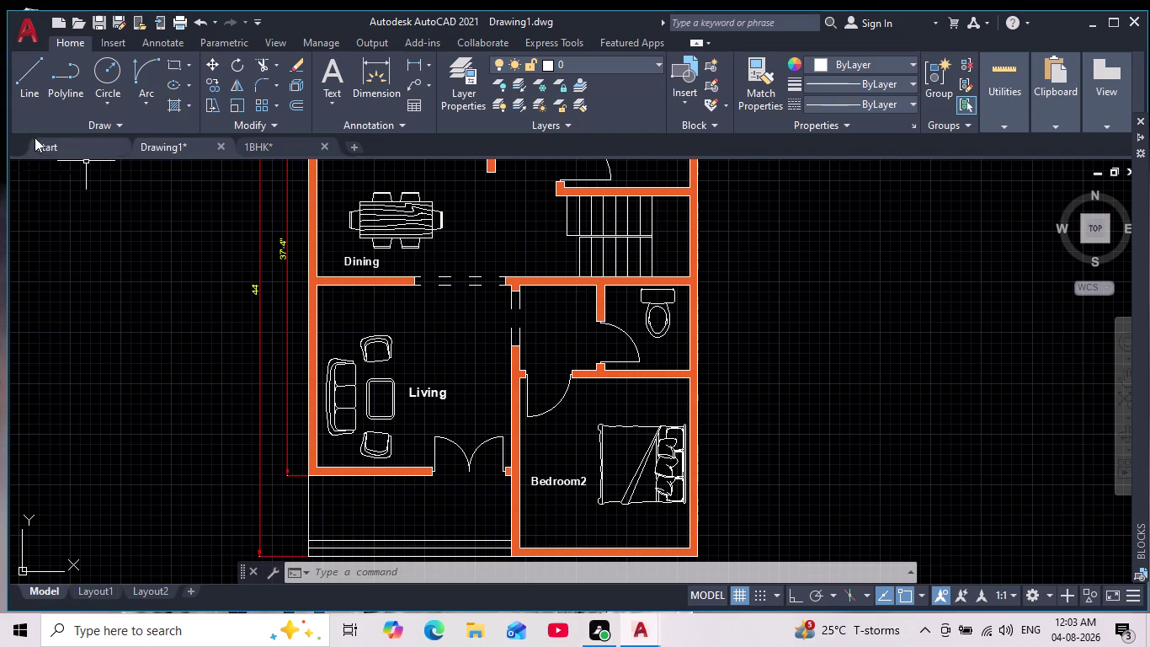
click(417, 58)
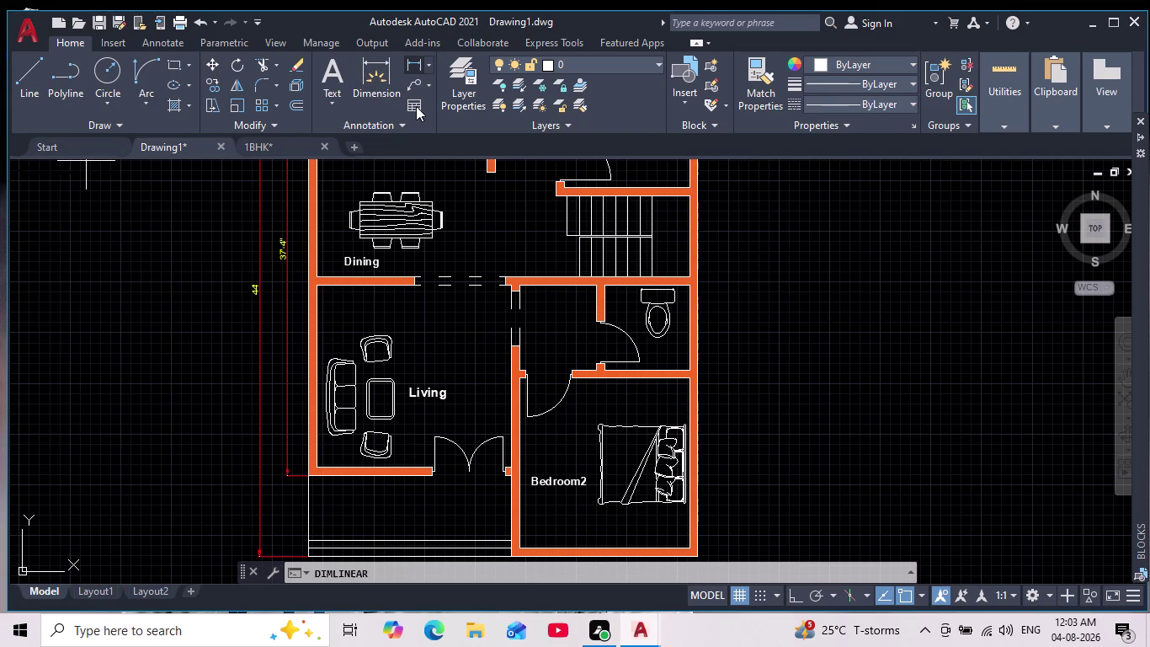
Place a 15' vertical dimension left of the Living room.
scroll(up, 3)
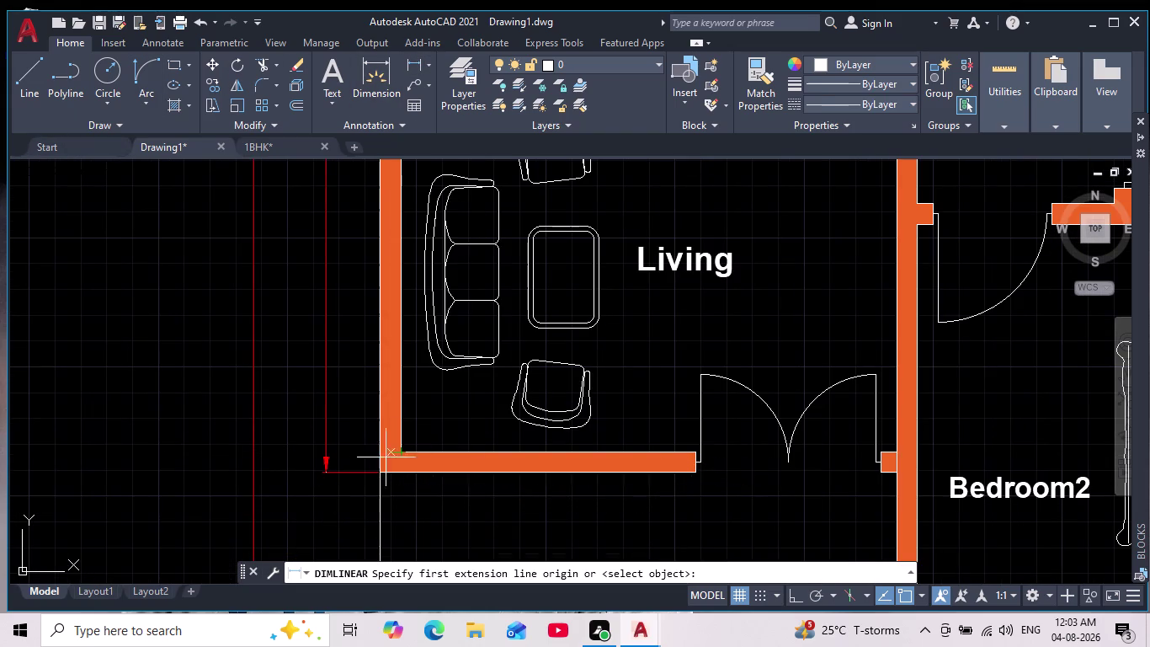
click(363, 458)
middle_drag(348, 284, 351, 428)
scroll(down, 3)
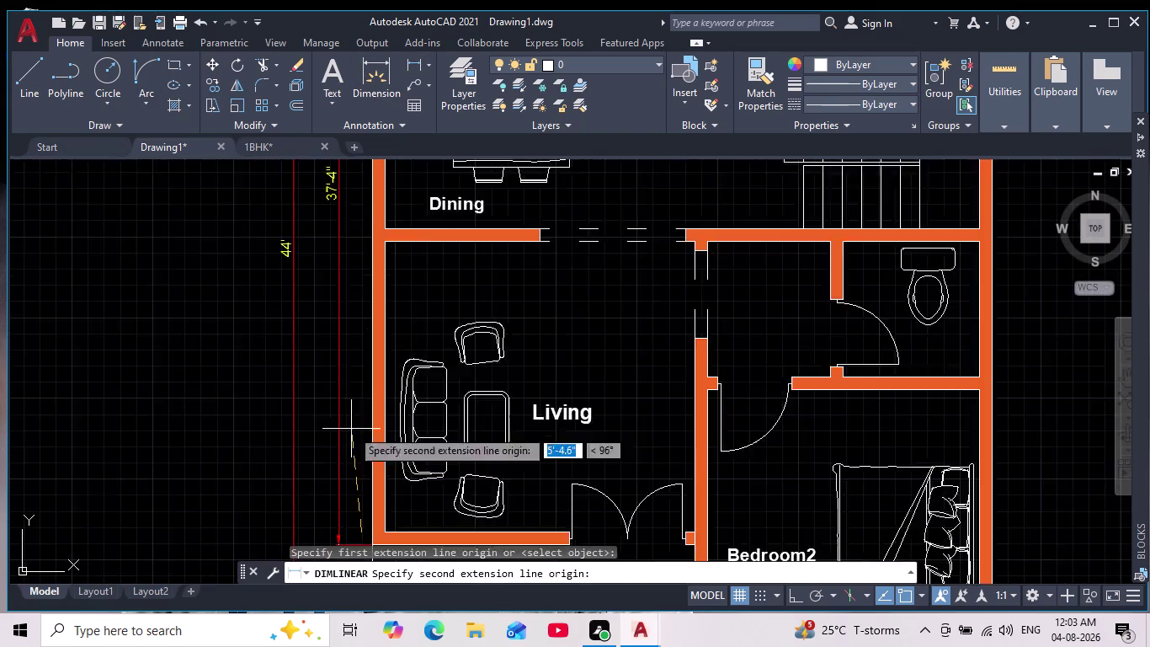
scroll(down, 3)
scroll(up, 3)
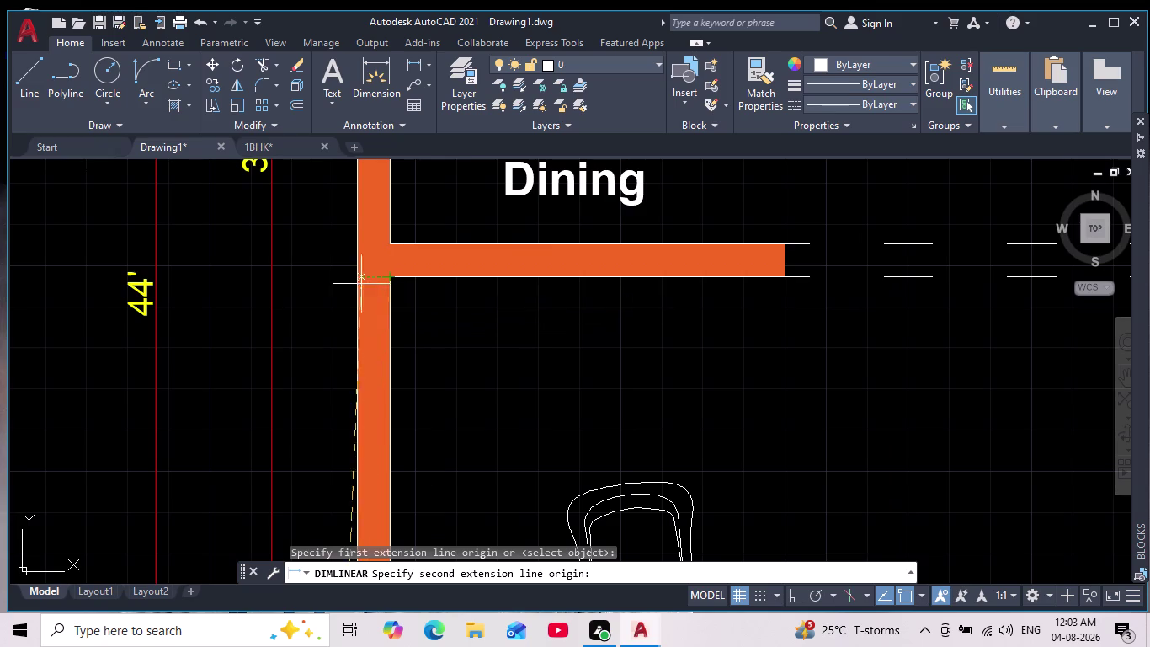
click(316, 284)
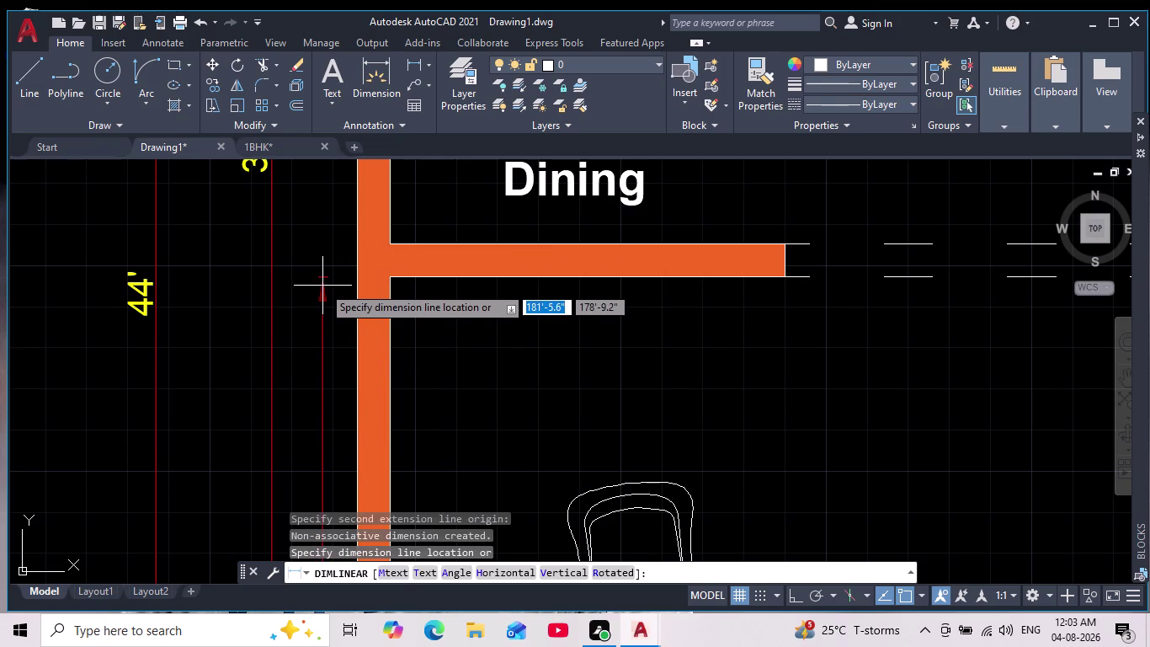
click(322, 285)
Check the 15' dimension, delete it, and recentre the floor plan.
scroll(down, 3)
middle_drag(332, 404, 328, 341)
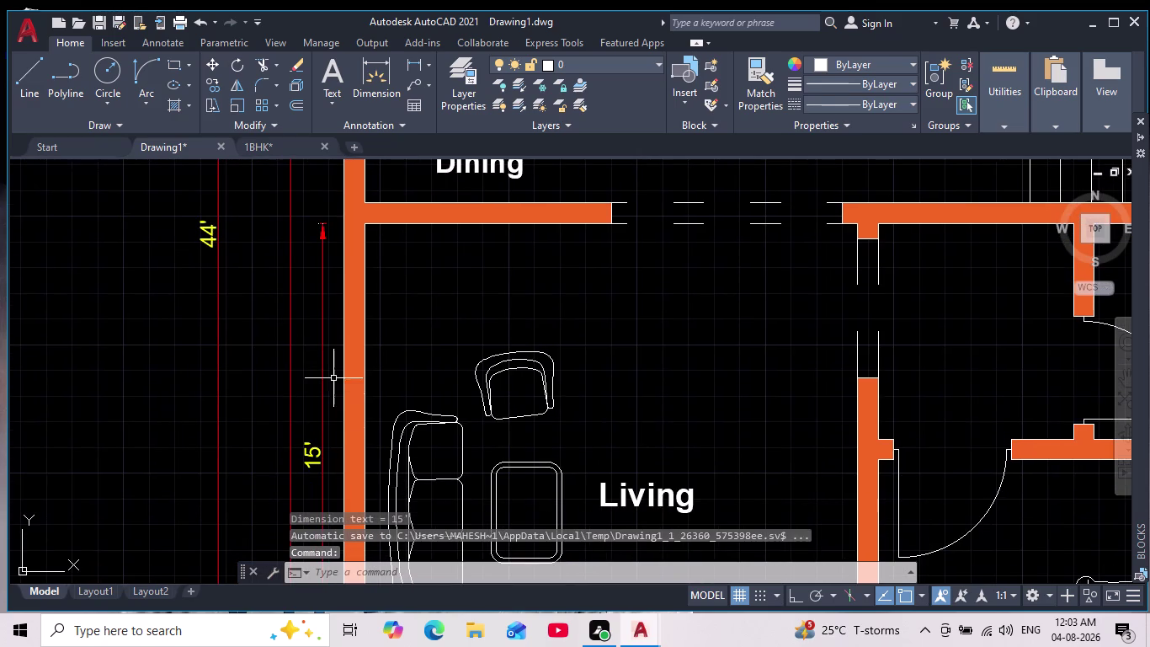
scroll(down, 3)
middle_drag(316, 494, 318, 298)
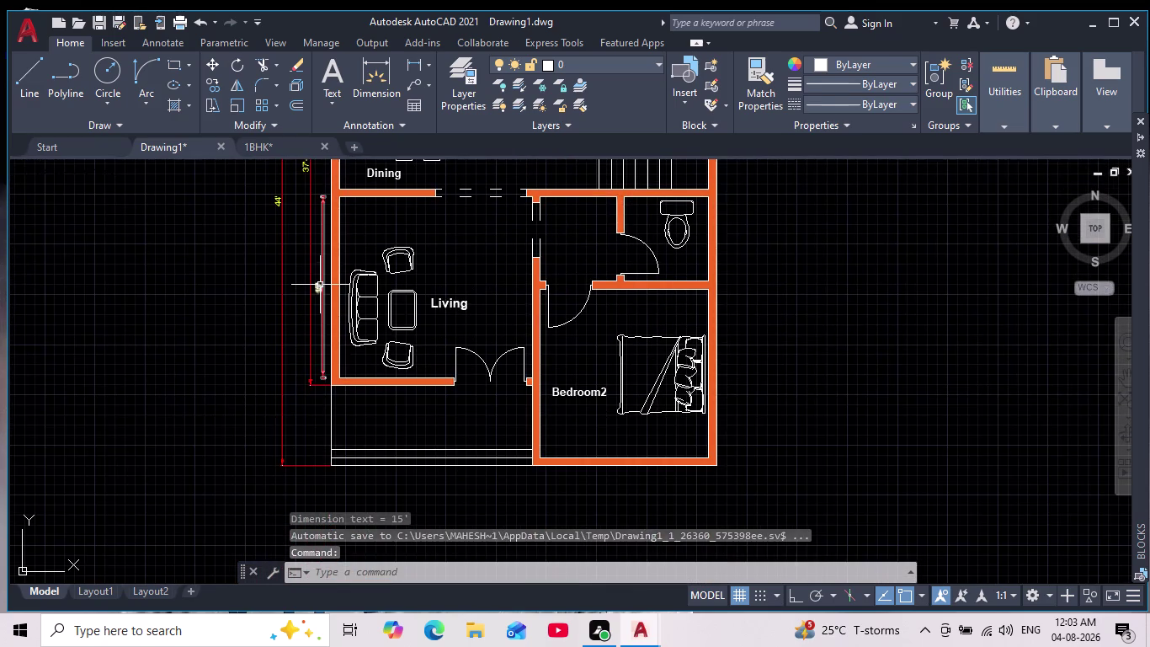
scroll(up, 3)
scroll(down, 3)
scroll(up, 3)
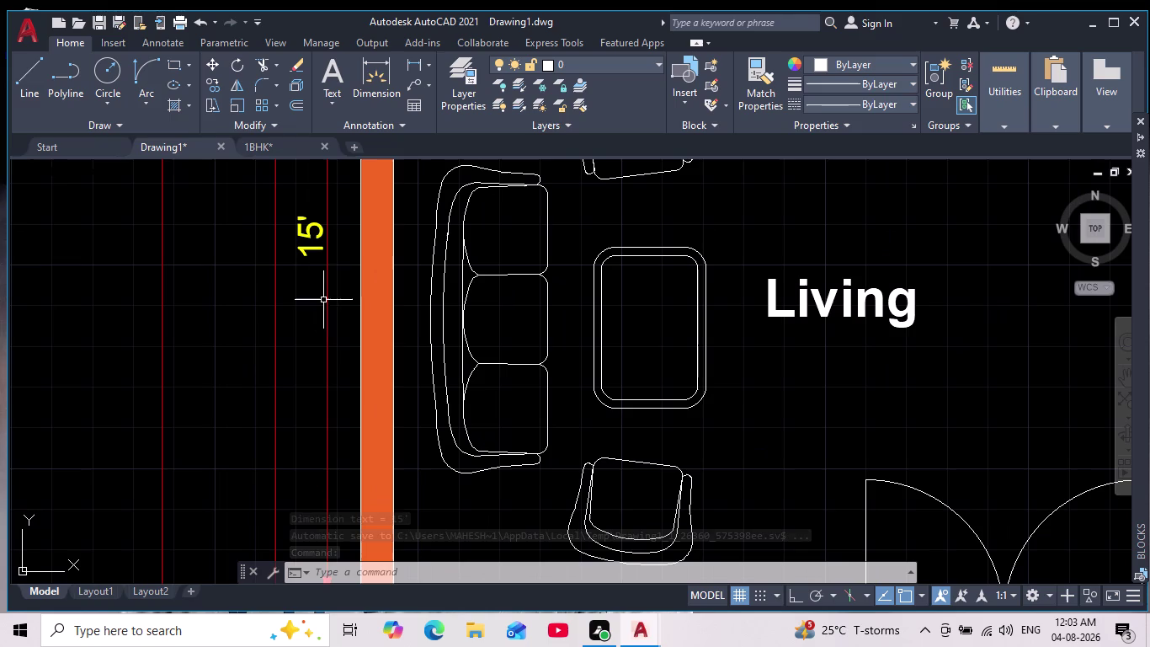
click(320, 239)
key(Delete)
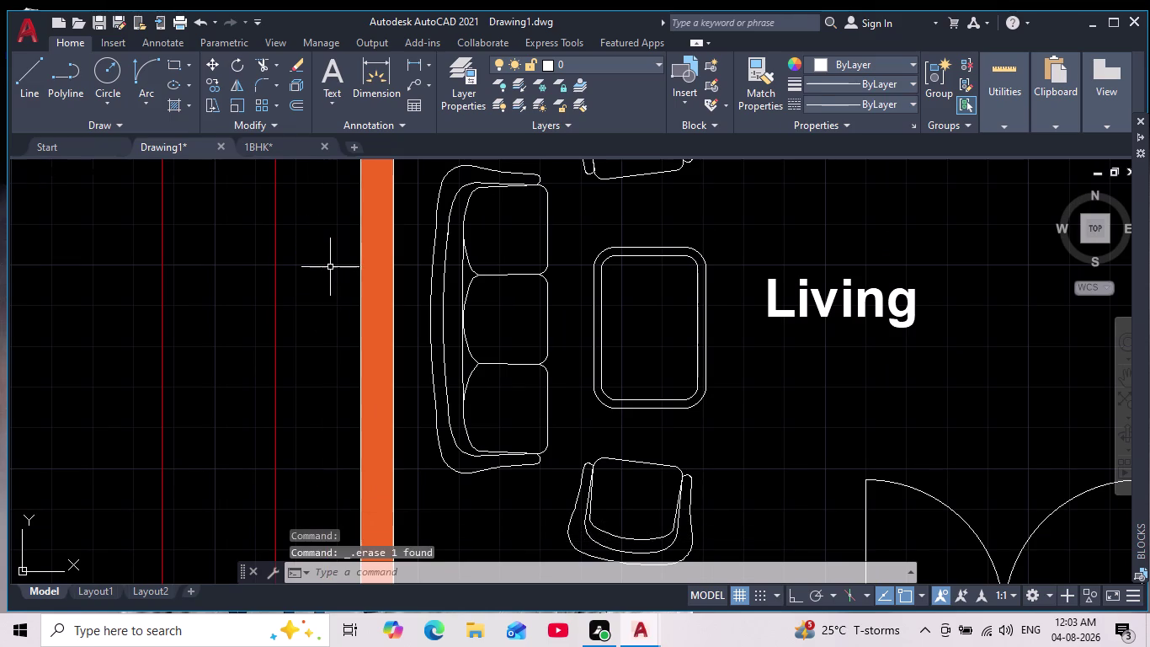
scroll(down, 3)
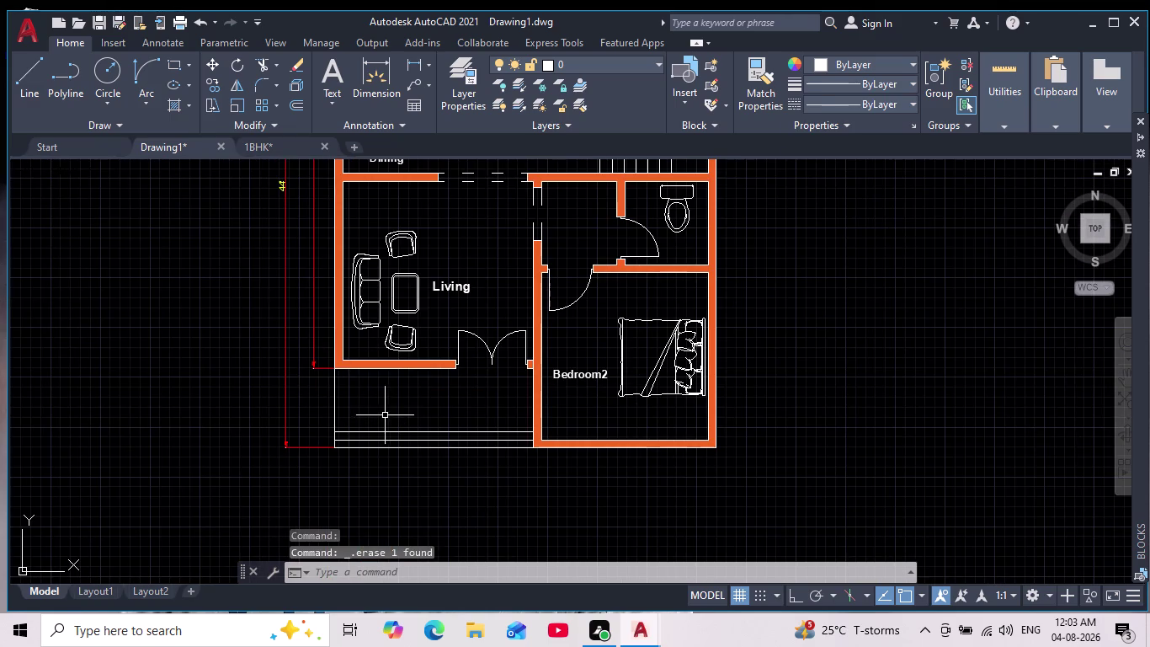
middle_drag(392, 408, 361, 365)
scroll(down, 3)
scroll(up, 3)
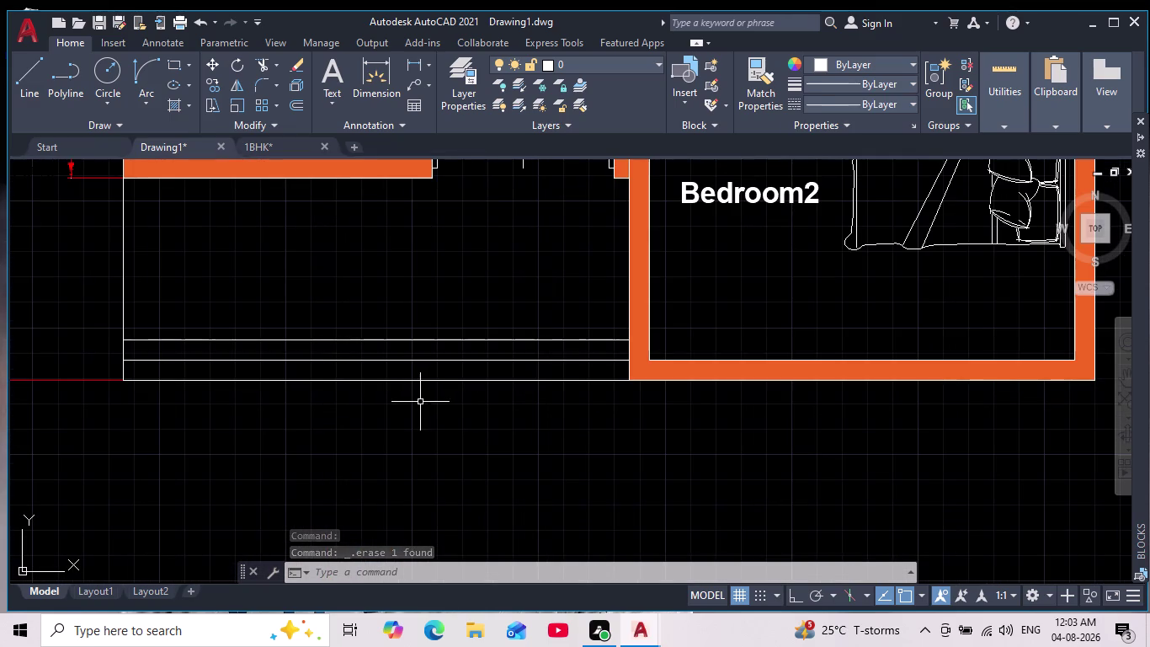
scroll(down, 3)
scroll(up, 3)
middle_drag(312, 387, 287, 474)
scroll(down, 3)
scroll(down, 3)
scroll(up, 3)
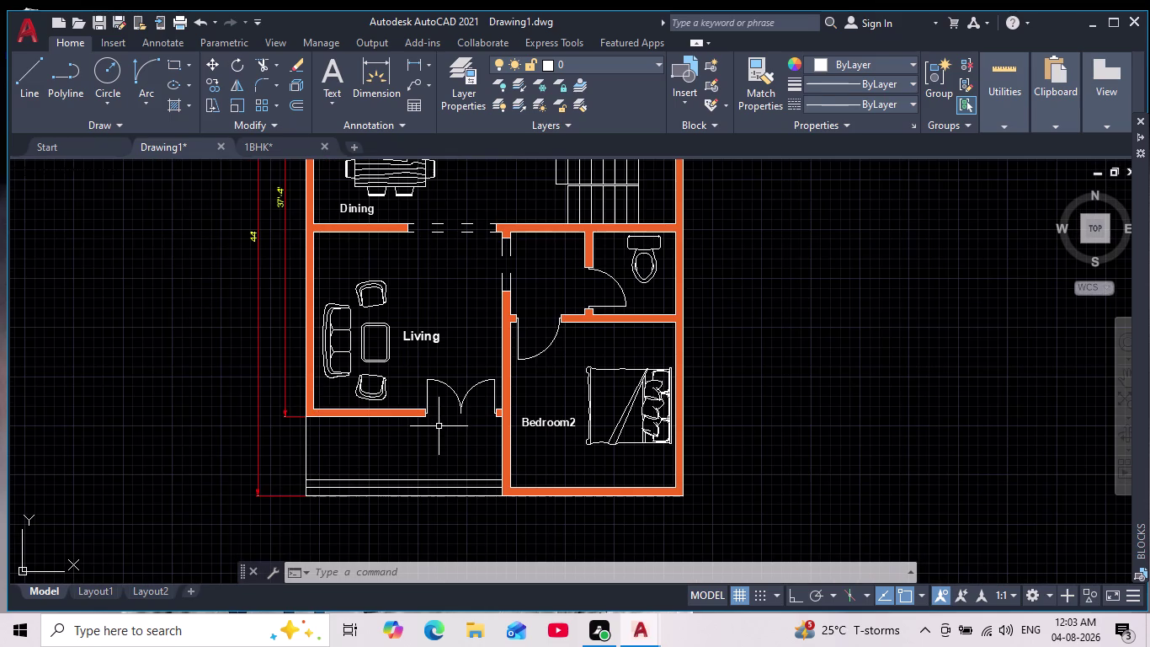
scroll(down, 3)
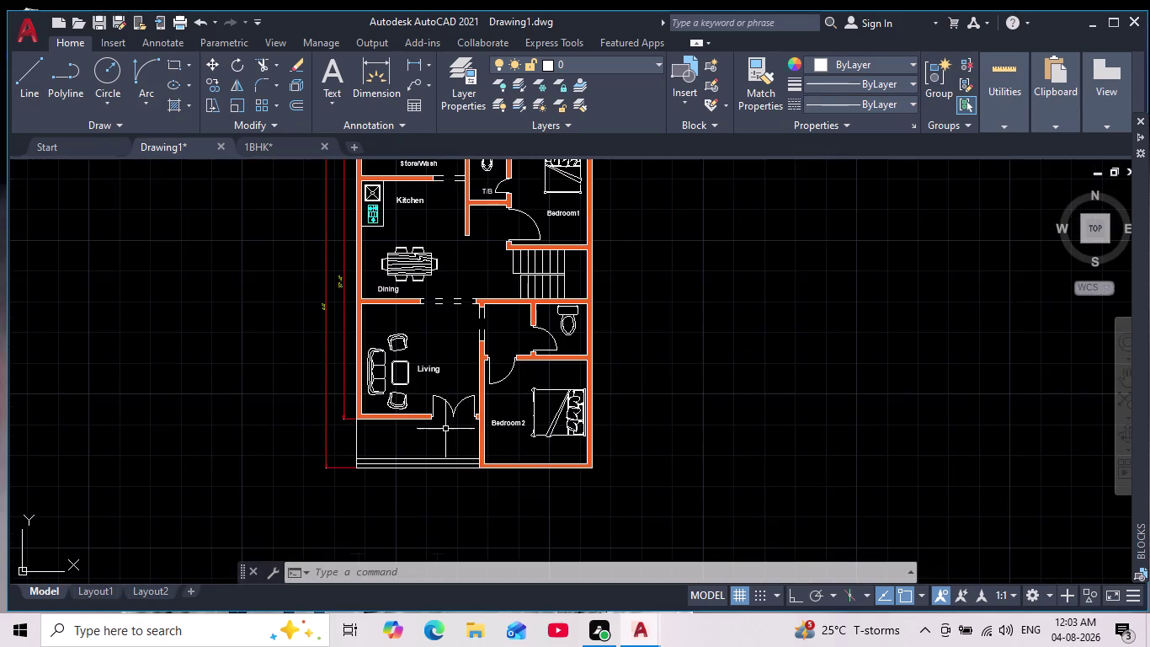
middle_drag(446, 431, 318, 563)
scroll(down, 3)
scroll(up, 3)
middle_drag(318, 495, 352, 447)
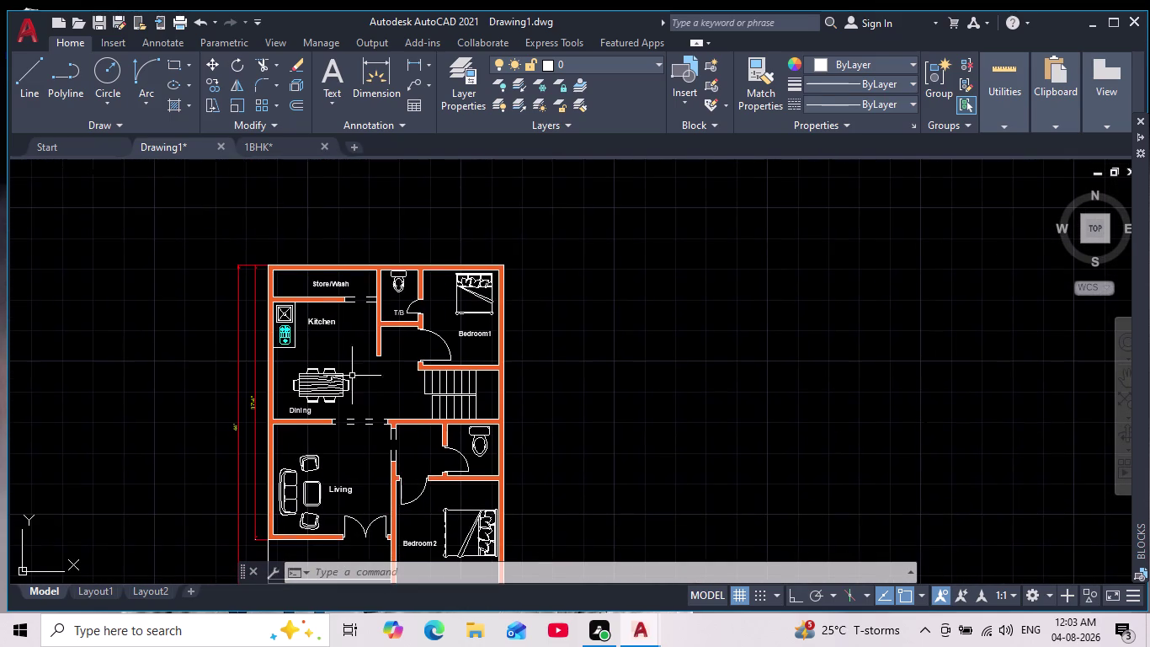
Dimension 16' vertically from the Store/Wash wall end to the Dining wall, Ortho on.
click(417, 64)
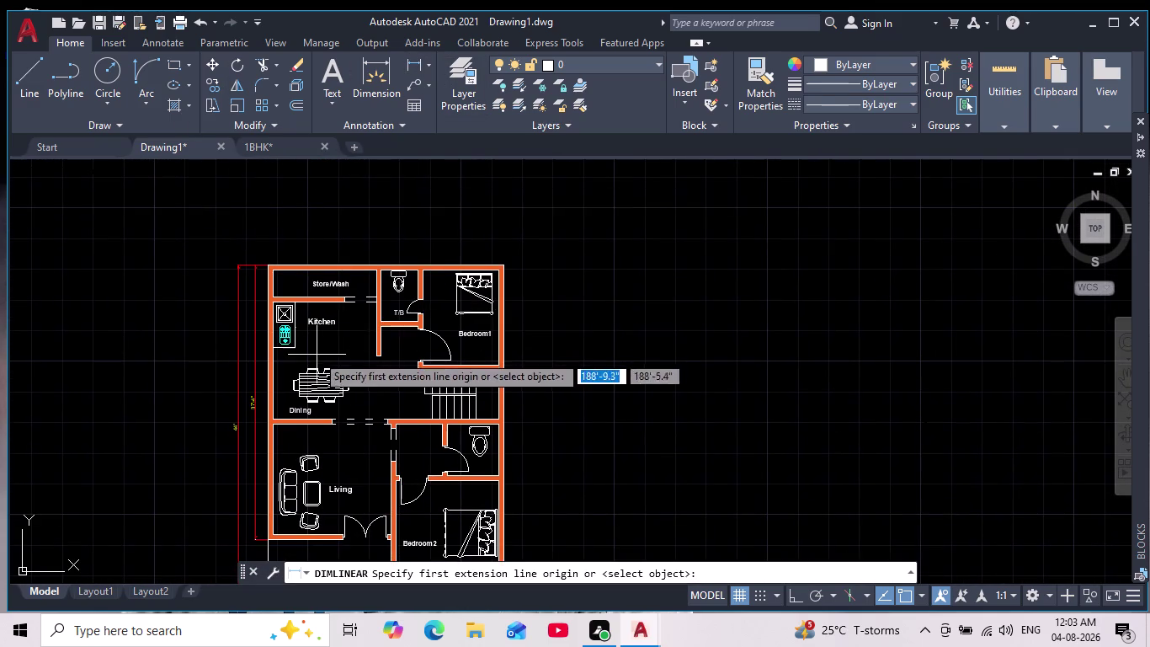
scroll(up, 3)
middle_drag(274, 300, 314, 388)
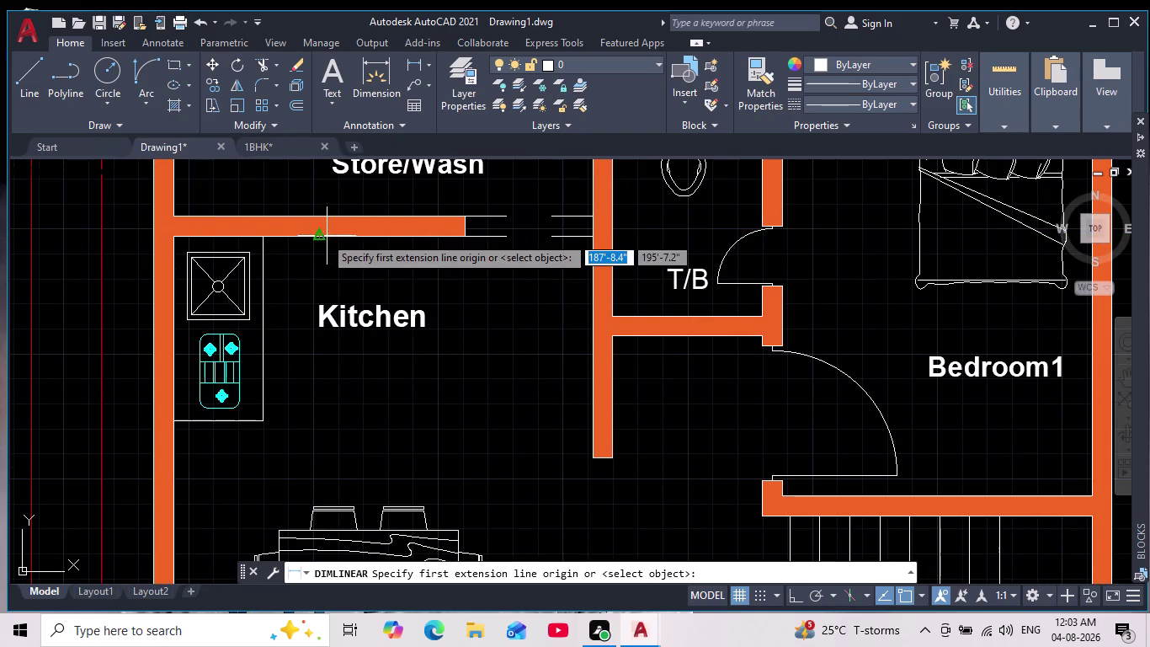
click(468, 237)
scroll(down, 3)
middle_drag(496, 408, 479, 354)
scroll(up, 3)
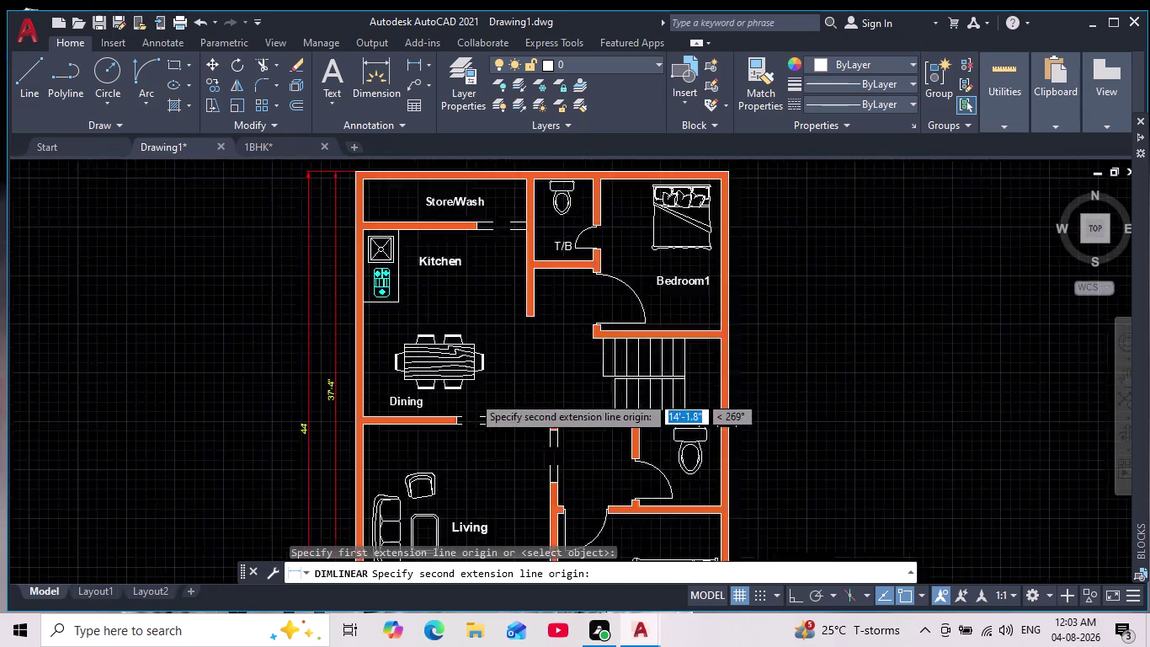
scroll(up, 3)
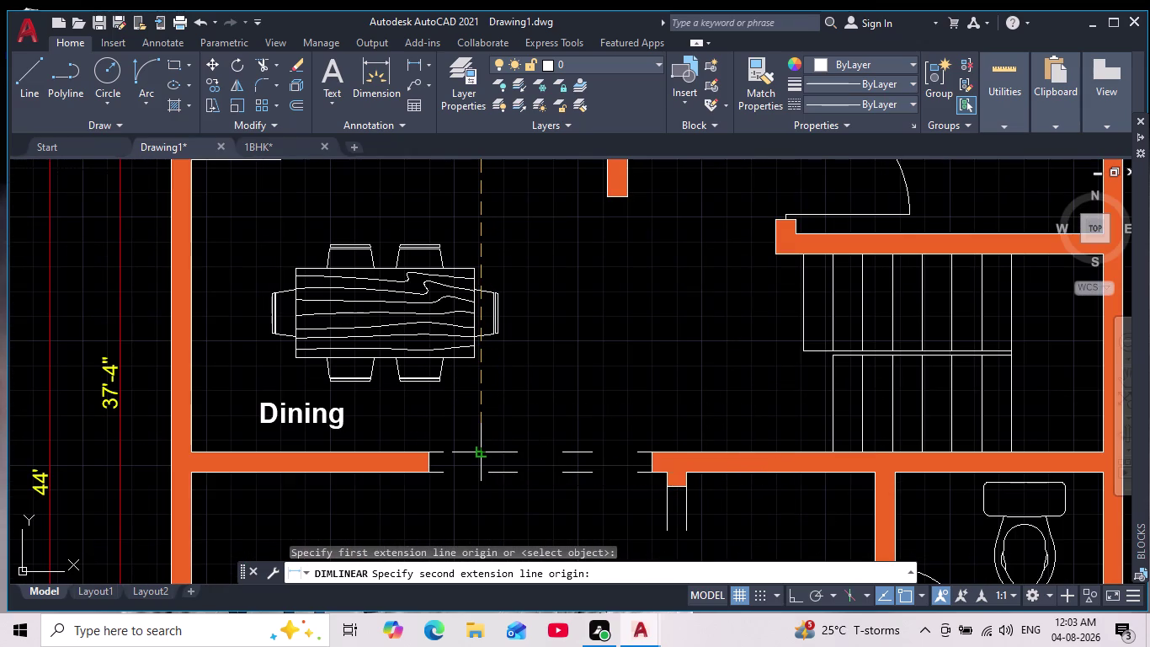
scroll(up, 3)
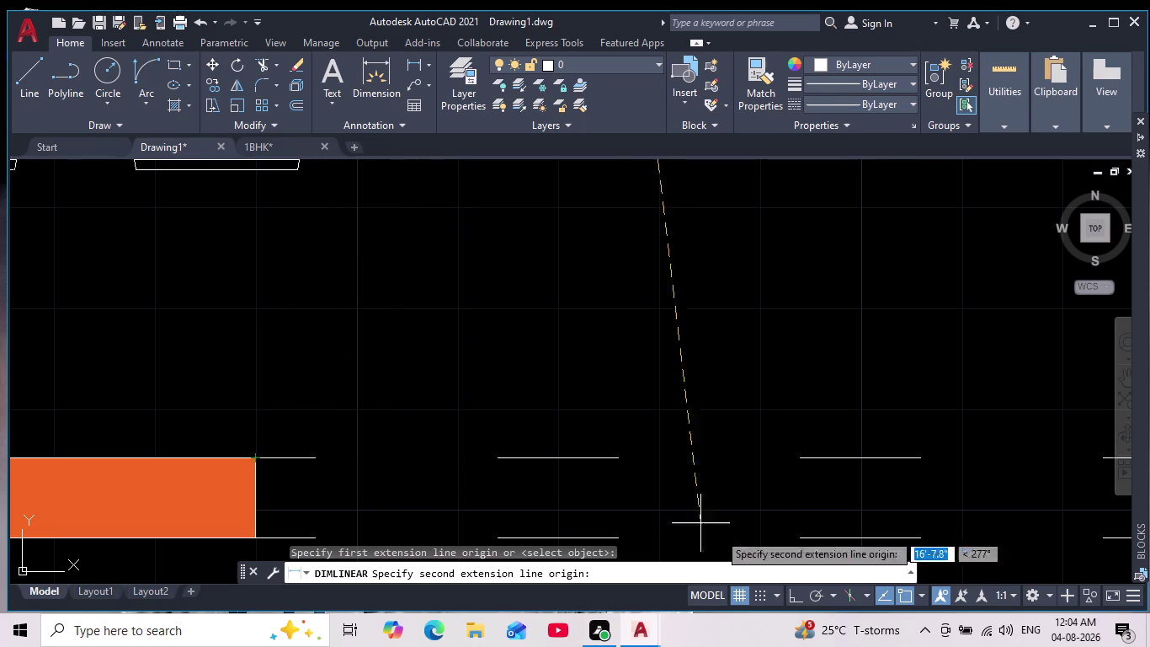
click(799, 592)
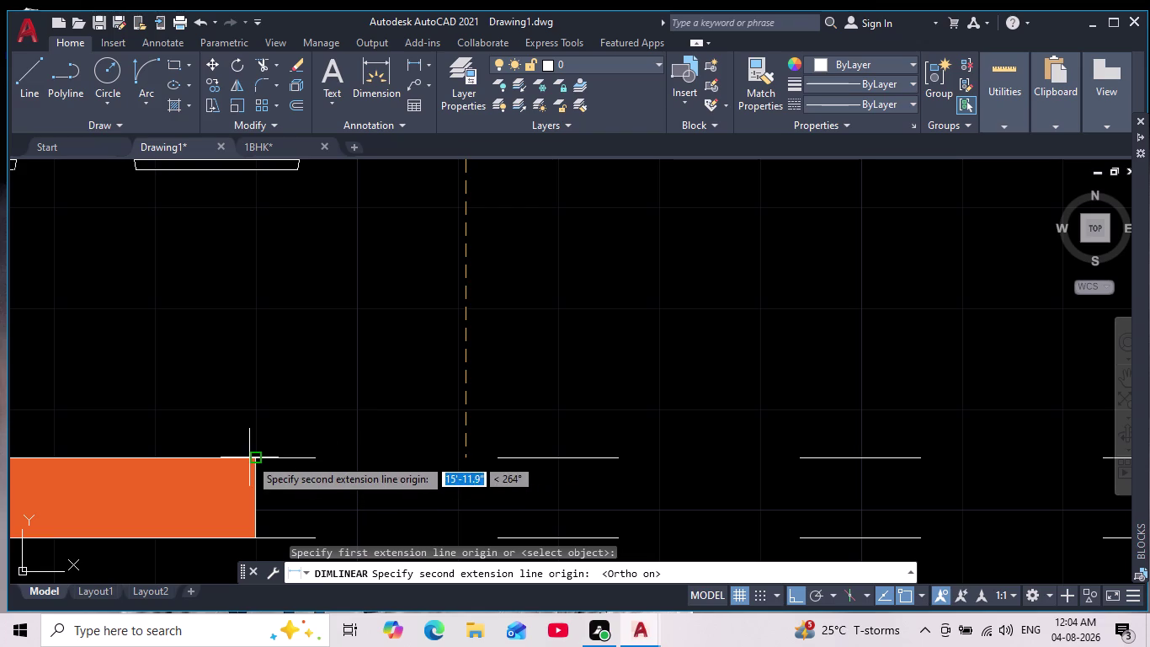
click(465, 453)
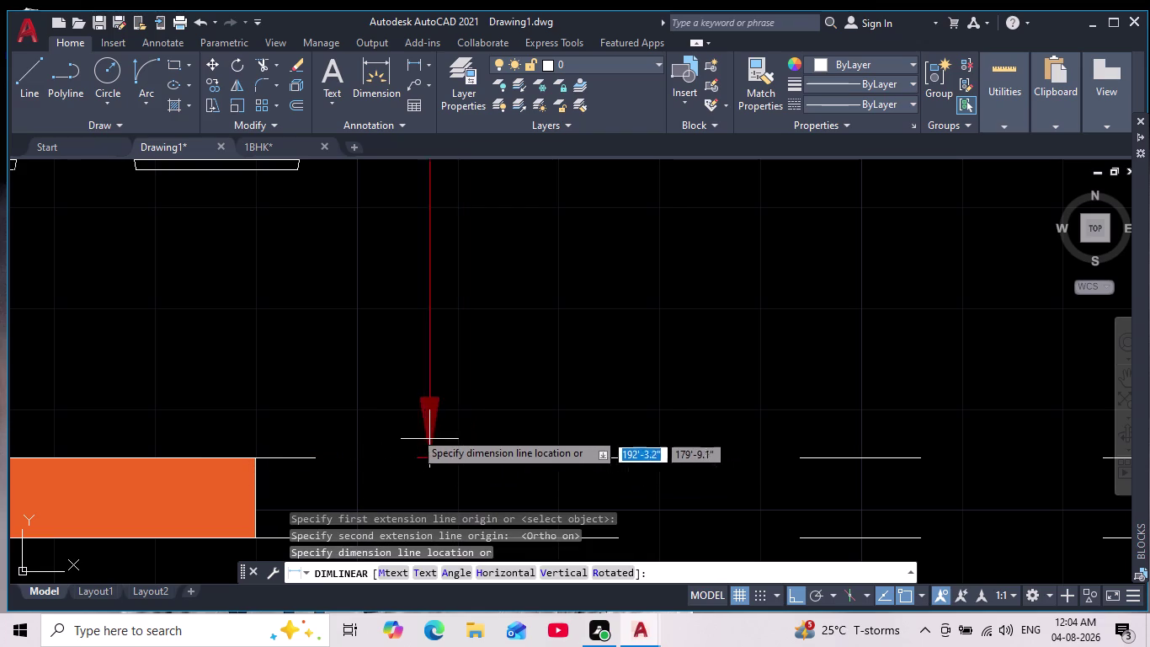
scroll(down, 3)
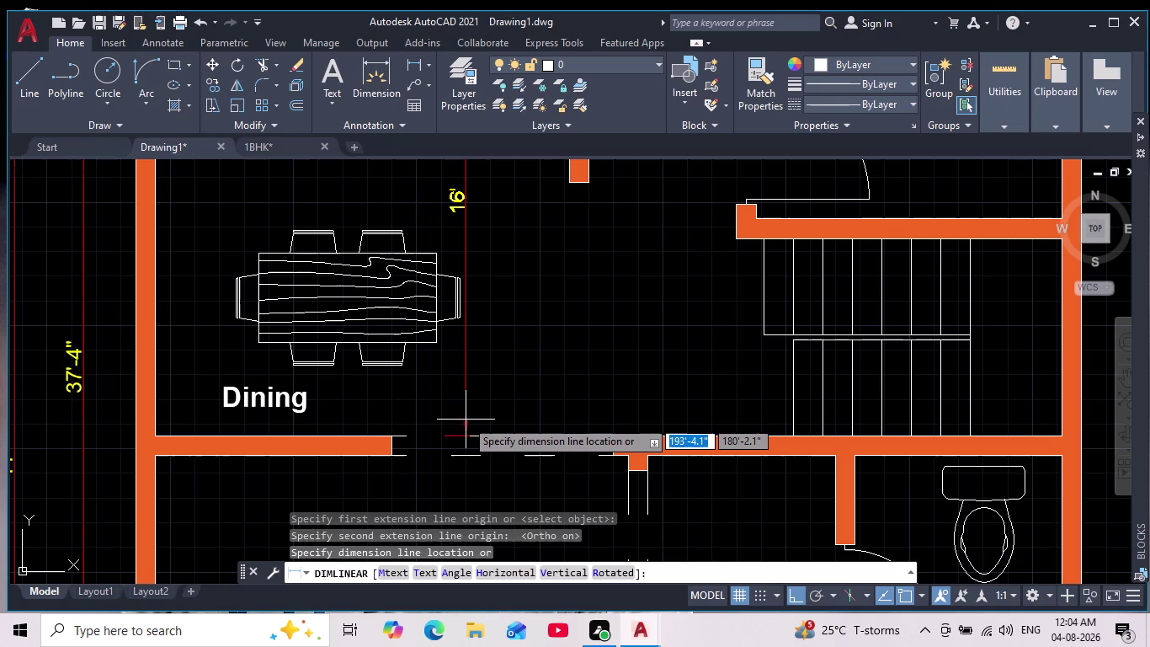
click(445, 421)
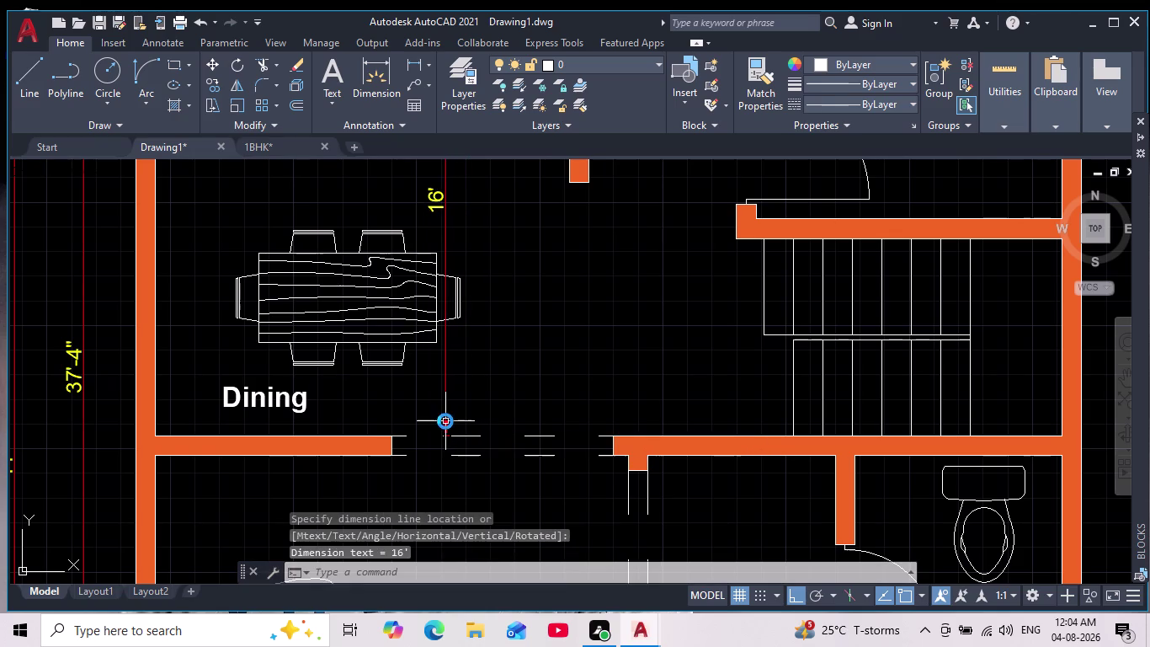
scroll(down, 3)
scroll(down, 3)
scroll(up, 3)
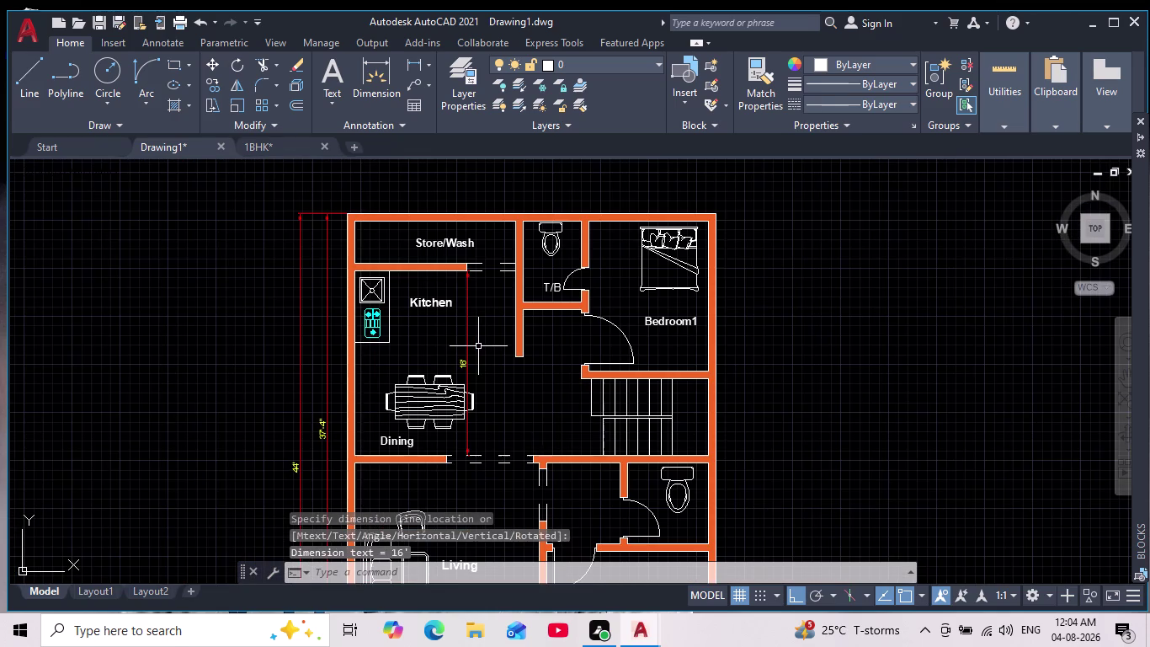
scroll(up, 3)
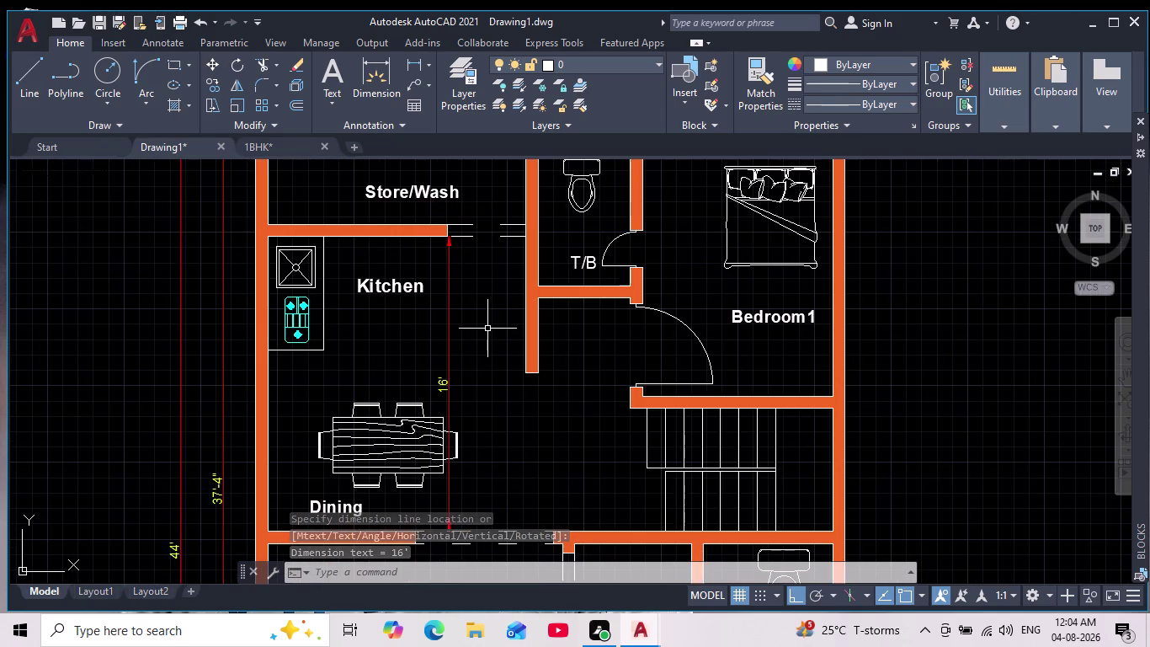
click(416, 65)
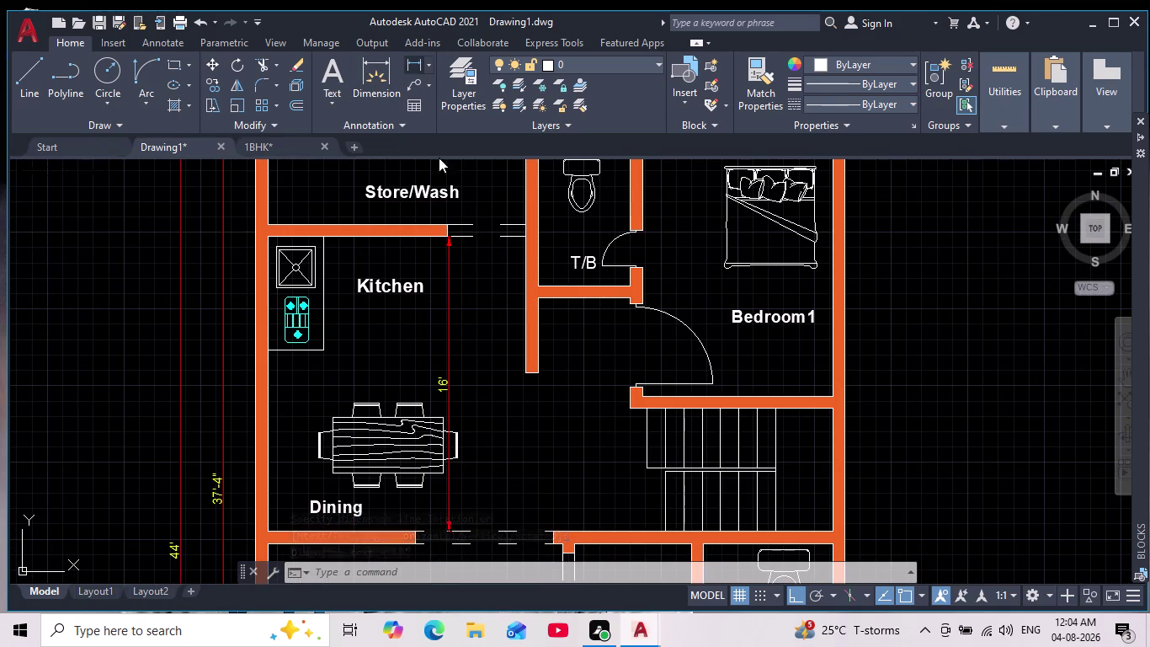
Dimension the Kitchen width as 14' from its left wall to the inner wall end.
click(273, 377)
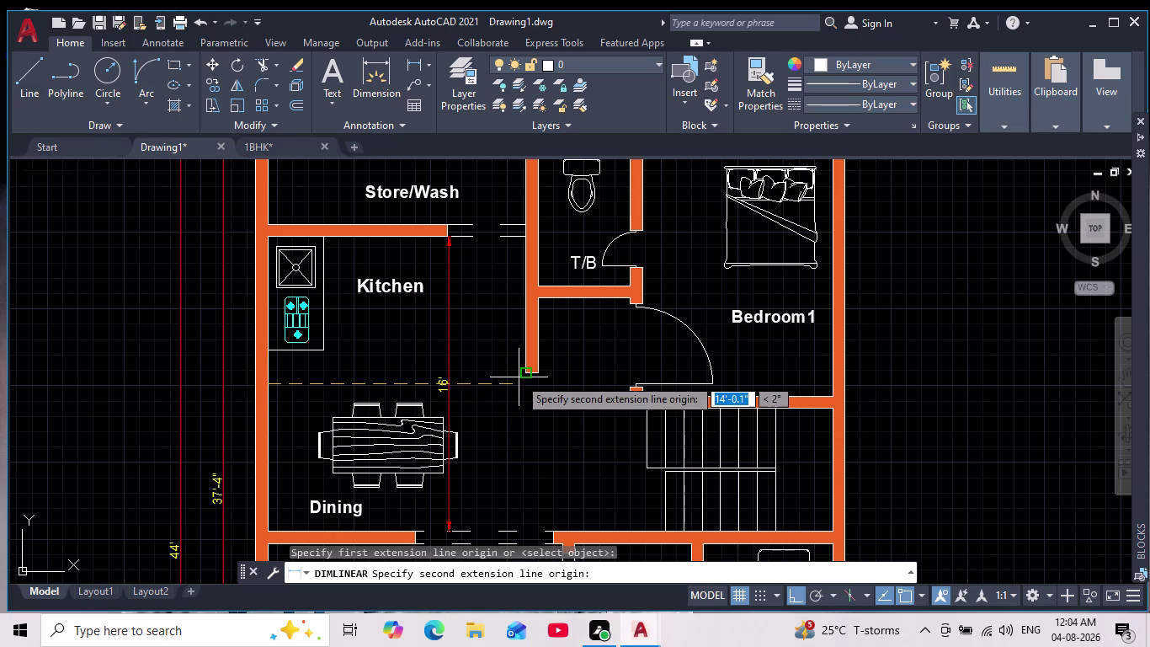
scroll(up, 3)
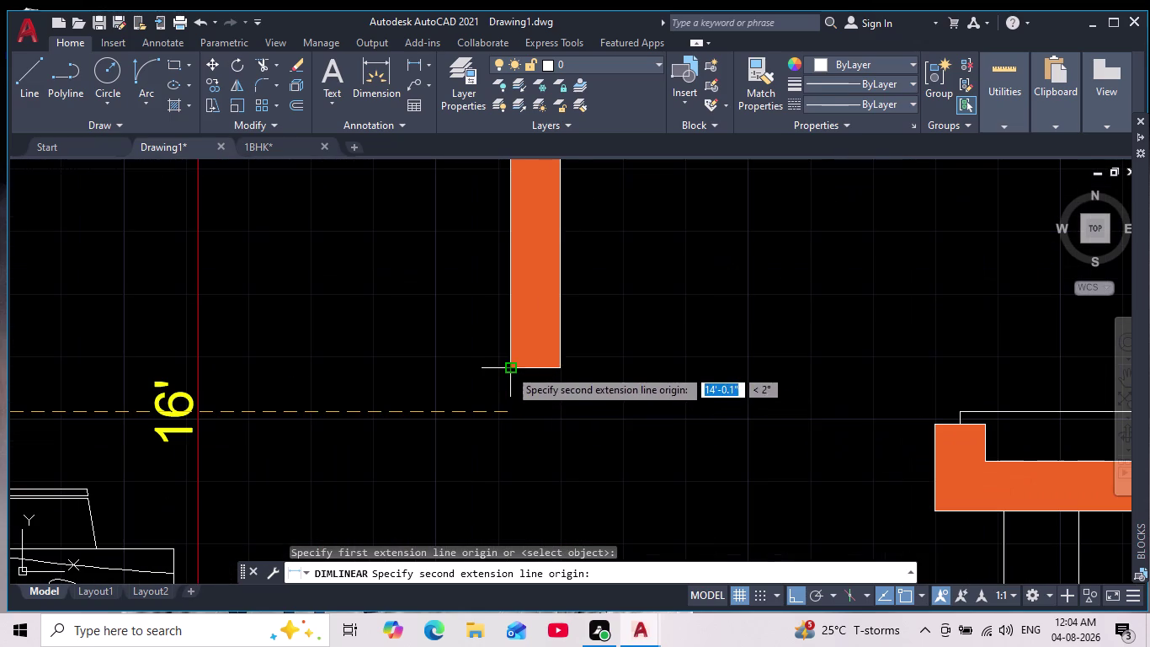
click(512, 408)
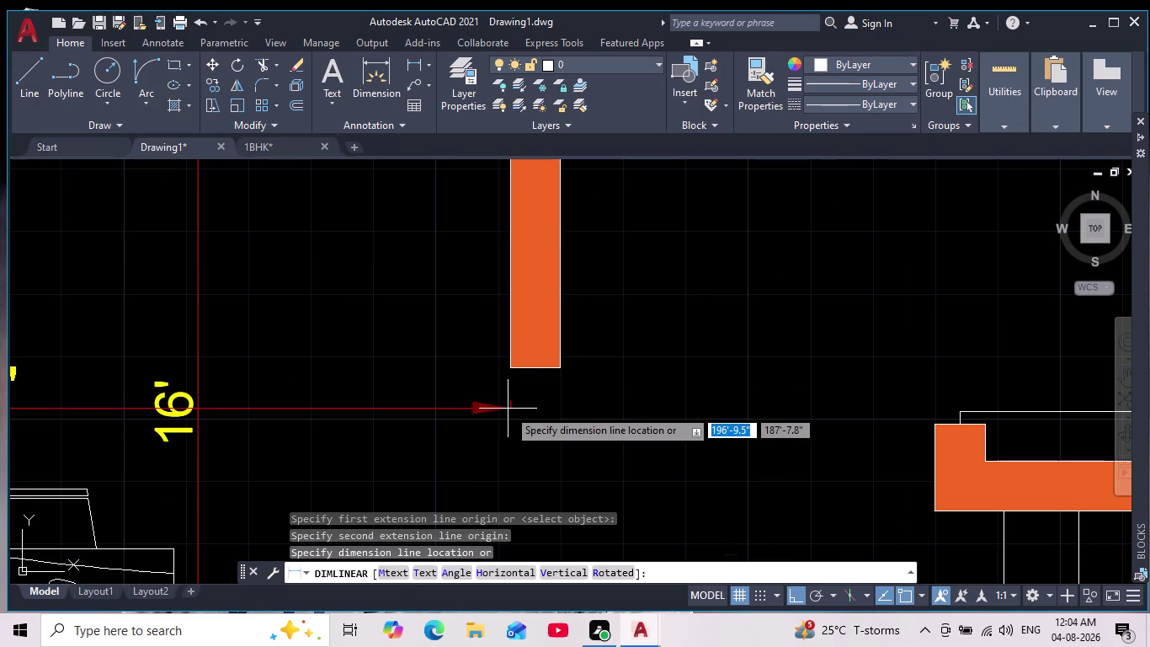
scroll(down, 3)
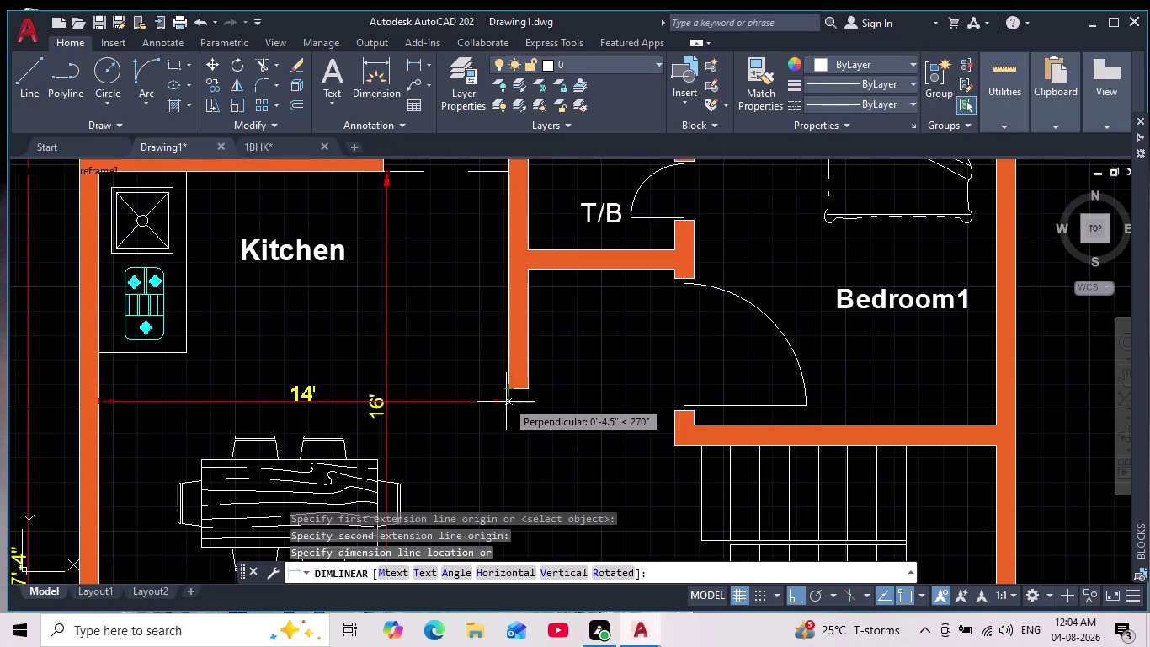
click(500, 392)
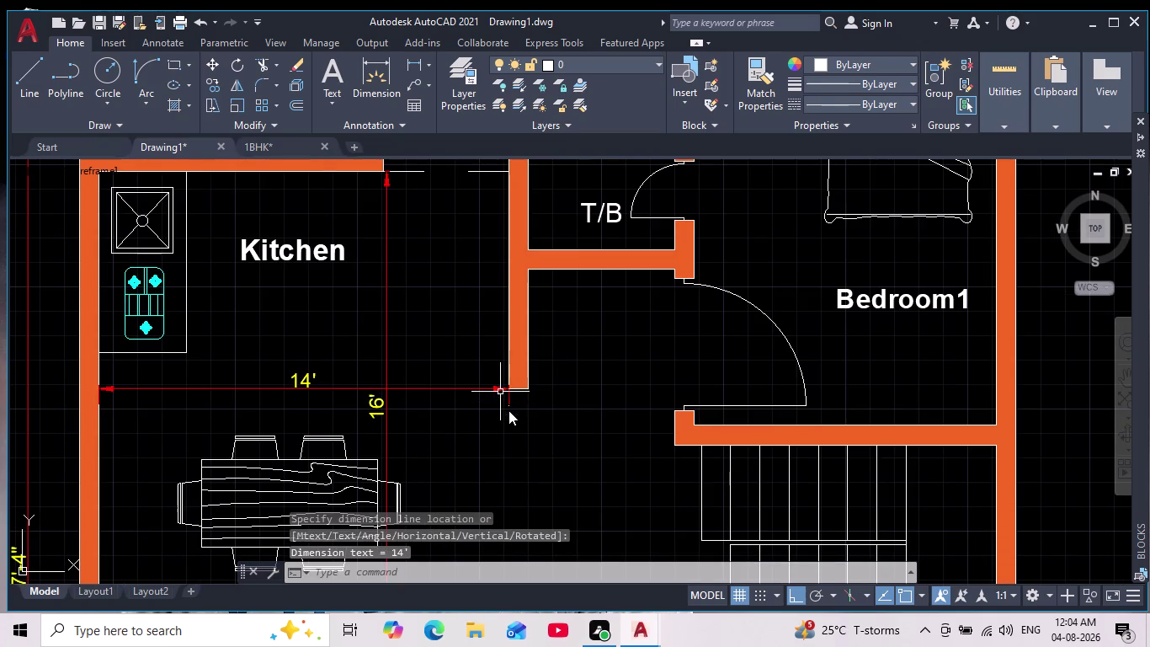
Recentre the plan and launch the Dimension Style Manager with D.
scroll(down, 3)
scroll(up, 3)
middle_drag(506, 428, 423, 403)
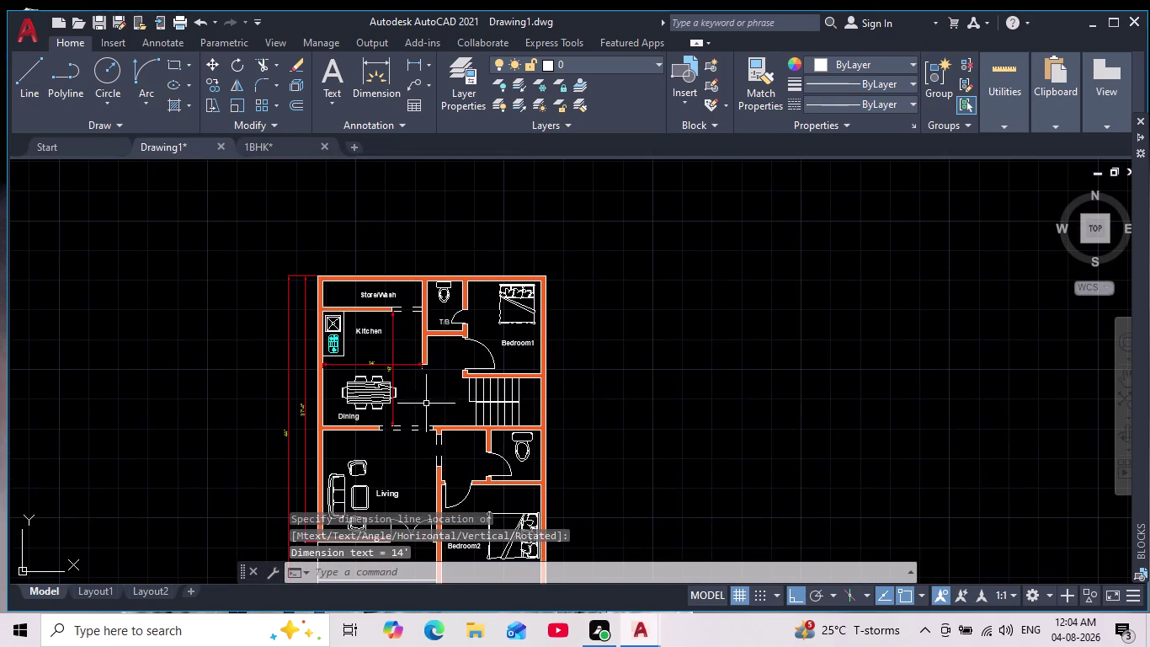
middle_drag(430, 452, 401, 338)
scroll(up, 3)
scroll(up, 3)
scroll(down, 3)
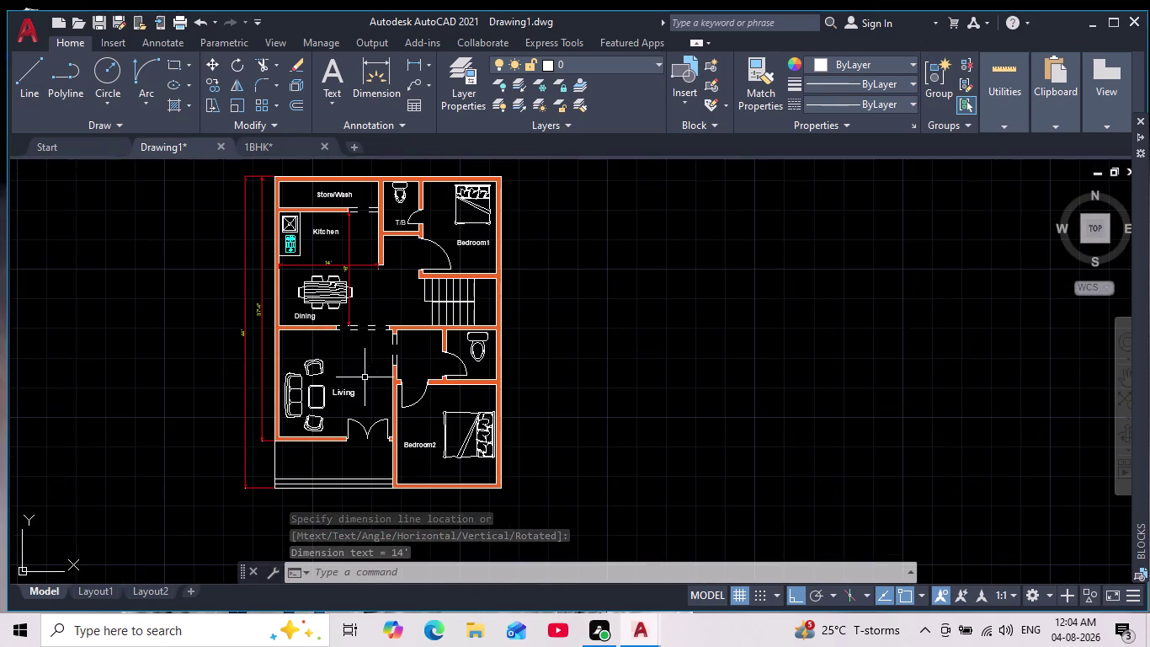
middle_click(368, 389)
scroll(up, 3)
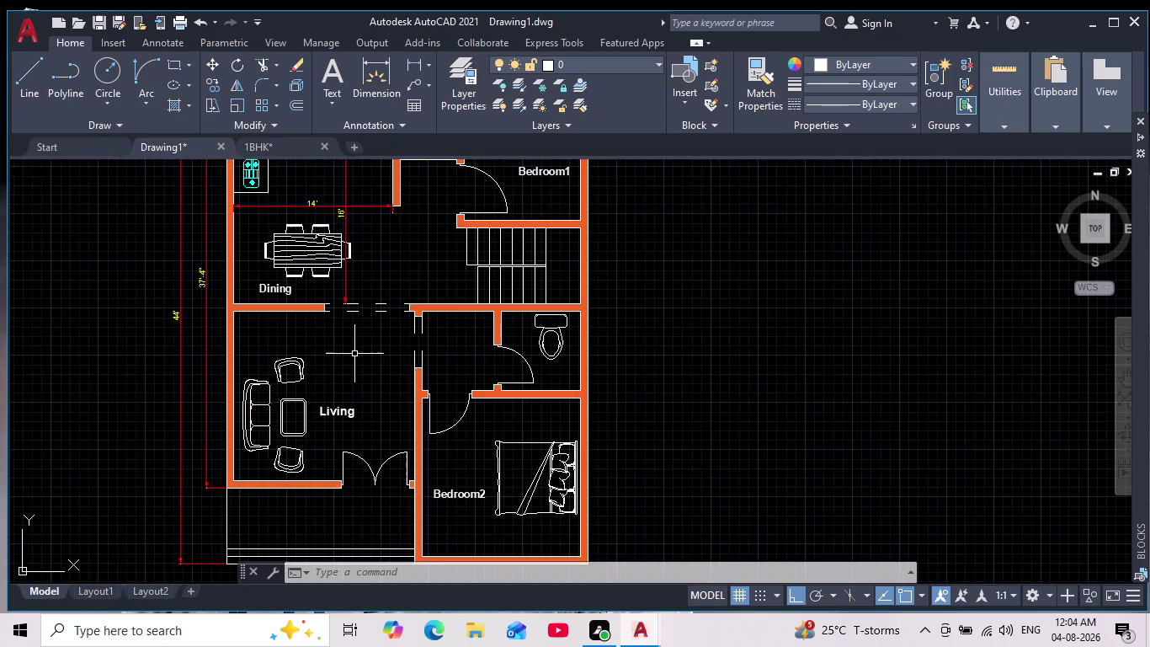
middle_drag(358, 363, 389, 479)
key(d)
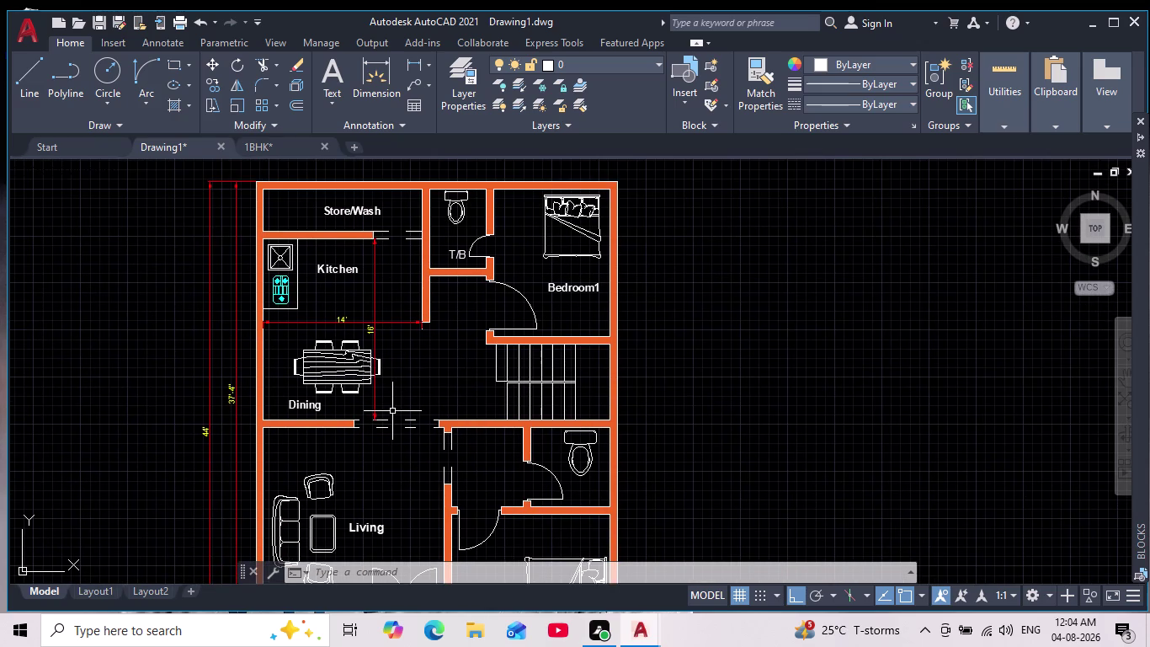
key(Return)
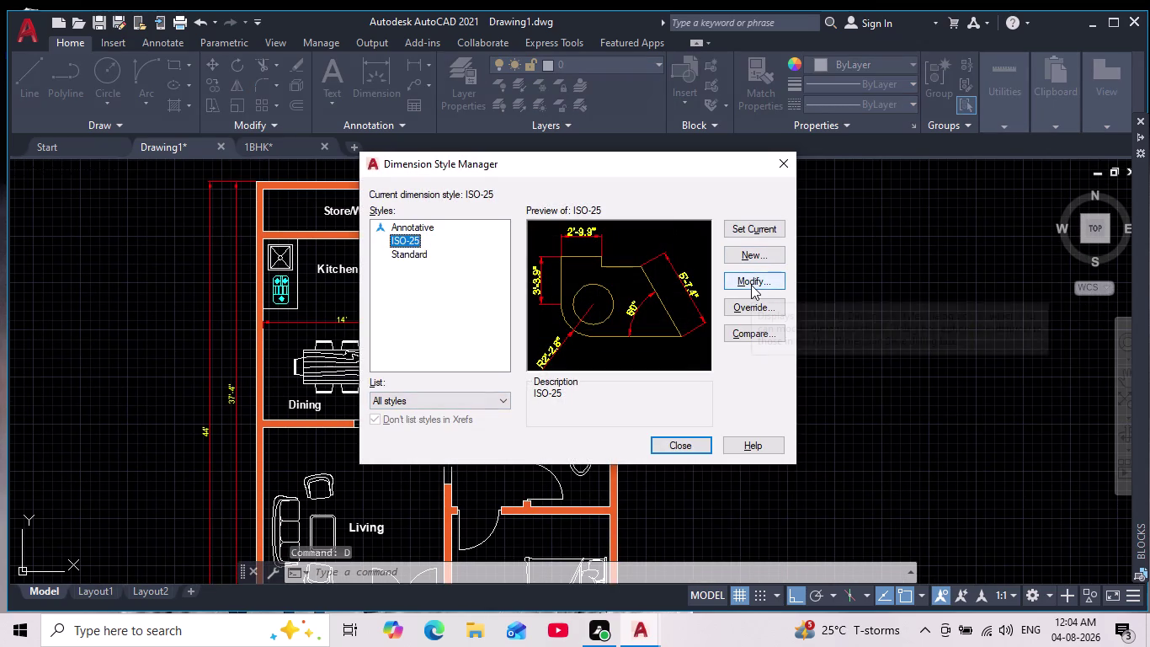
Set the ISO-25 dimension text colour to ByBlock and close the style manager.
click(751, 285)
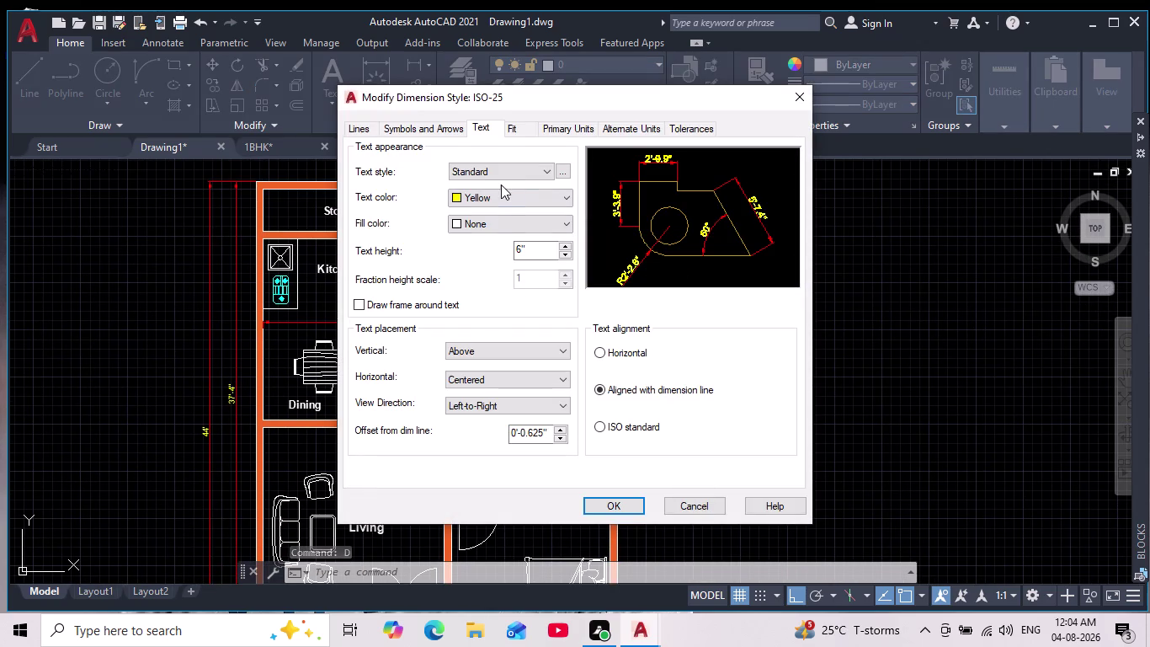
click(462, 200)
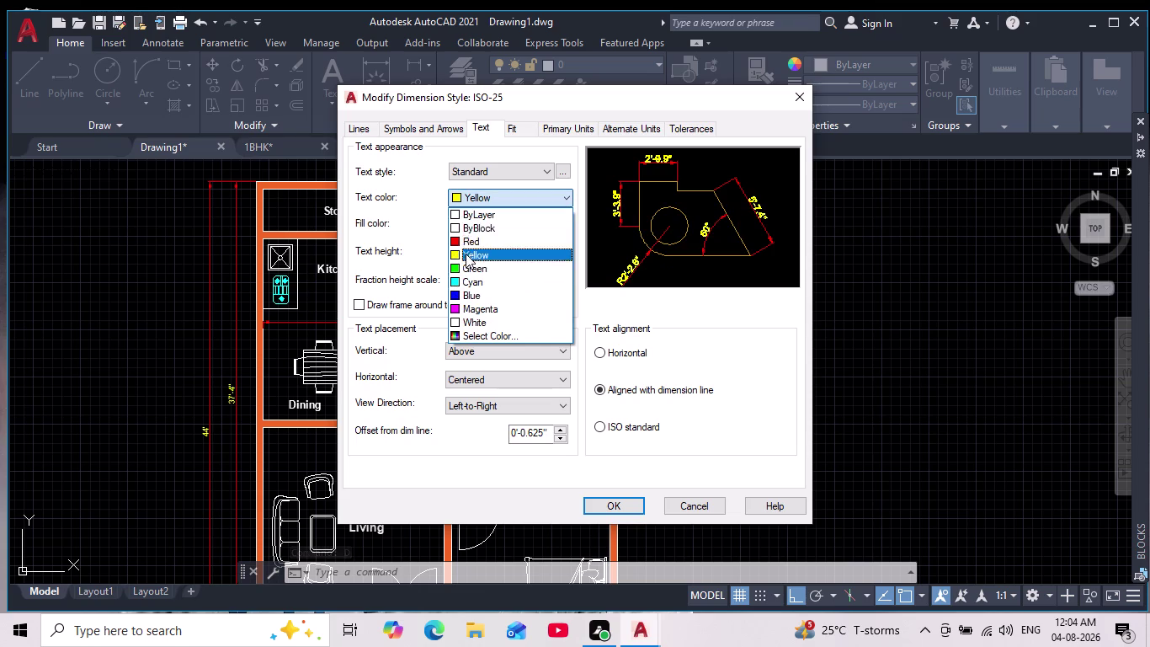
click(450, 224)
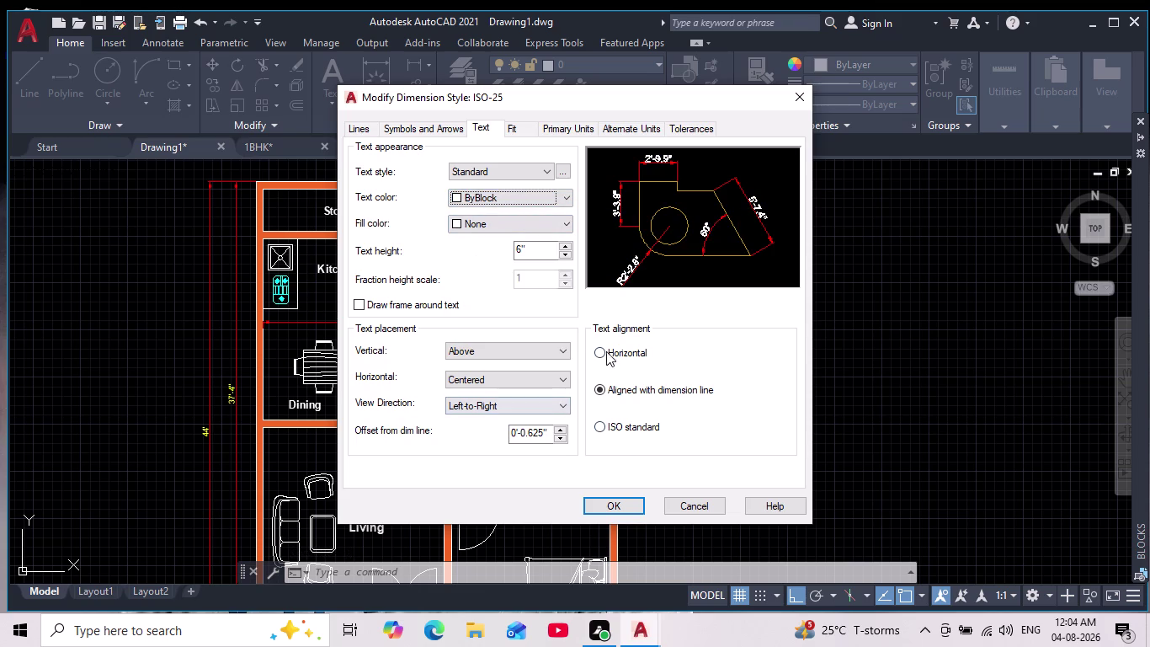
click(614, 514)
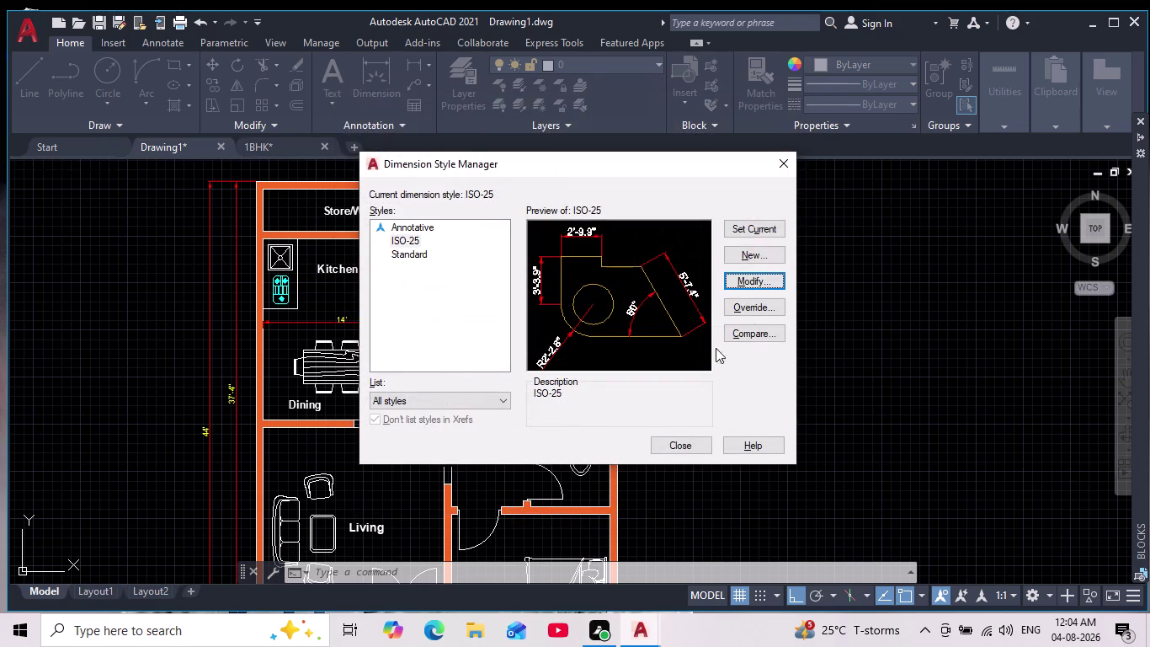
double_click(751, 228)
triple_click(751, 223)
click(677, 446)
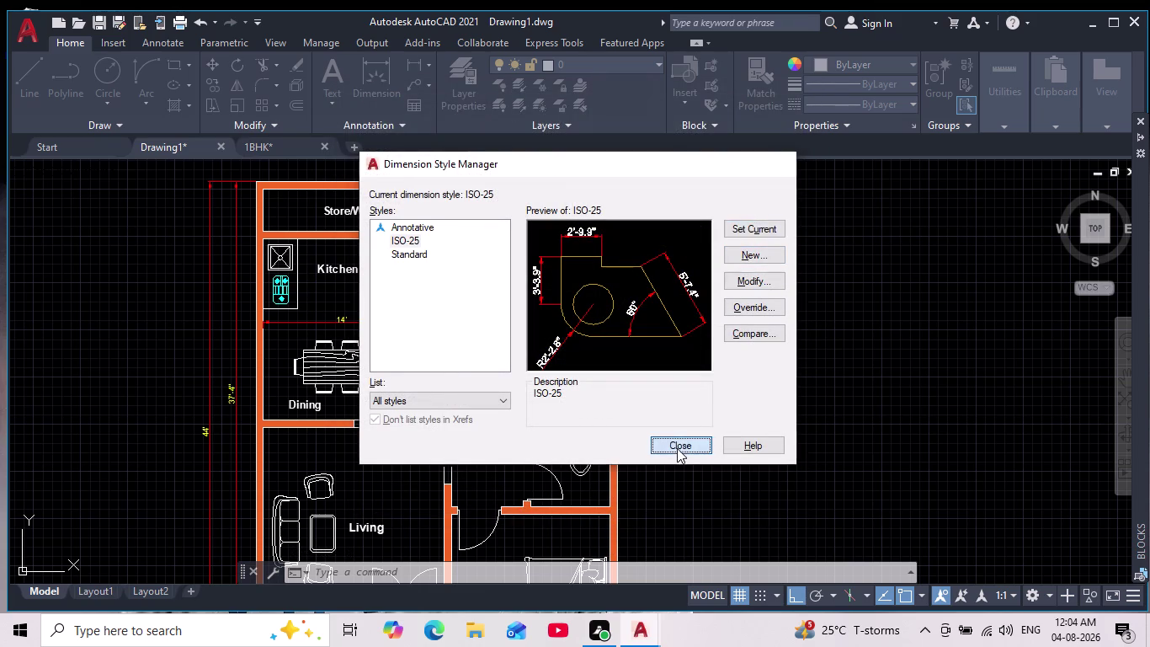
Pan and zoom to view the whole dimensioned floor plan.
scroll(down, 3)
middle_drag(685, 456, 583, 390)
scroll(down, 3)
scroll(up, 3)
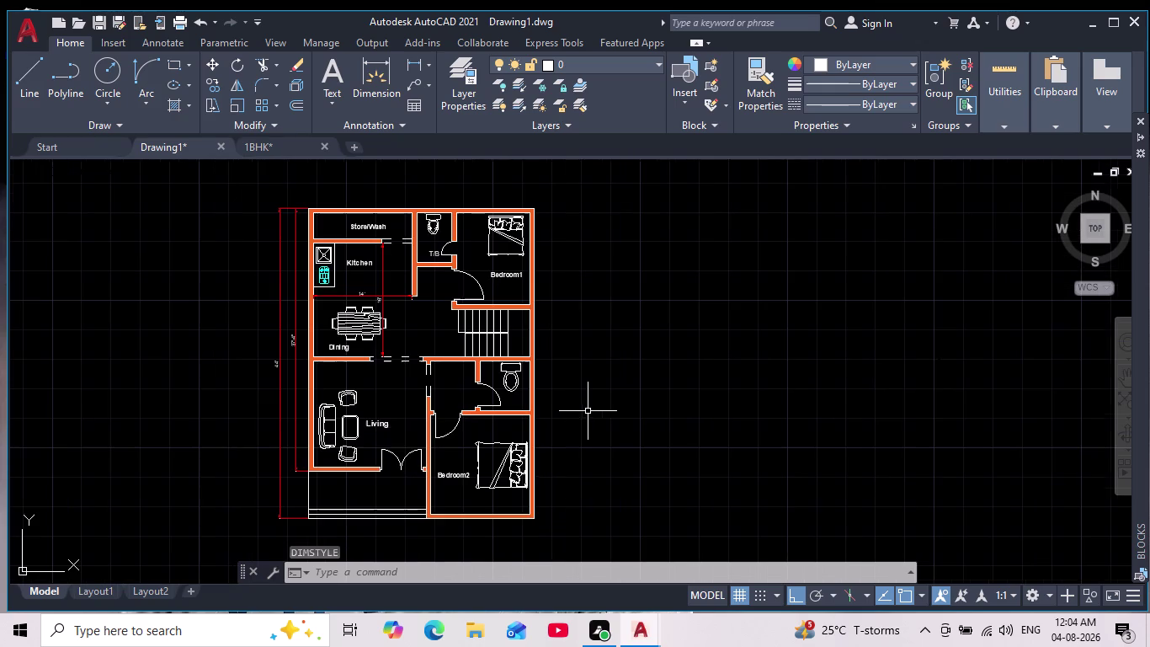
middle_drag(585, 412, 583, 402)
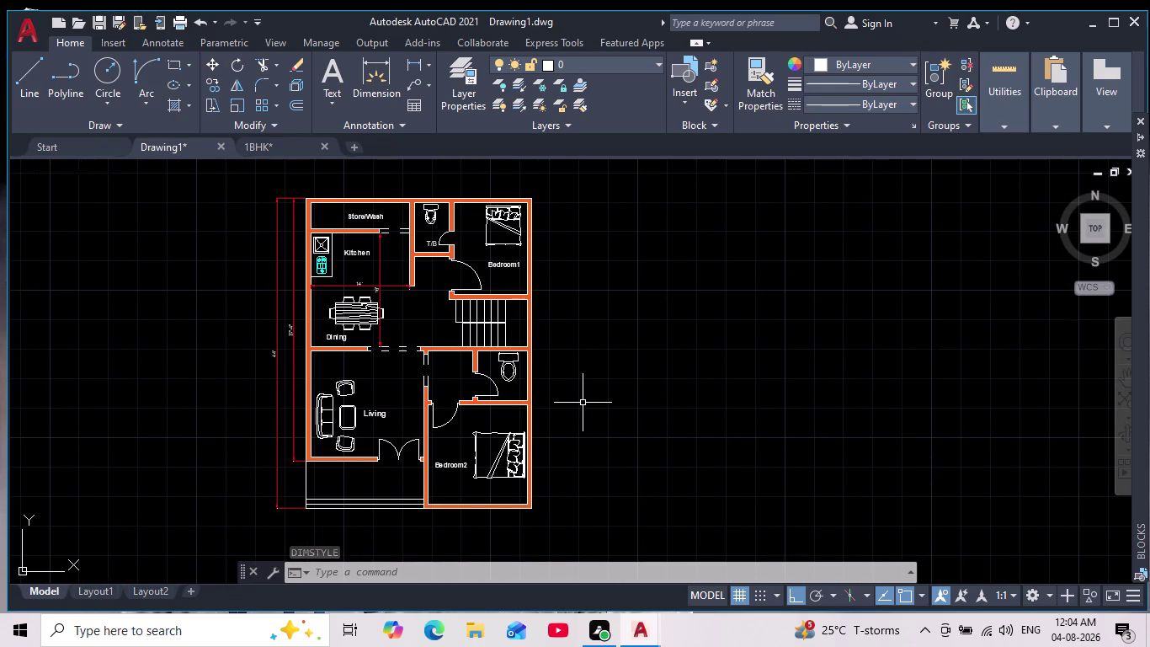
scroll(up, 3)
scroll(down, 3)
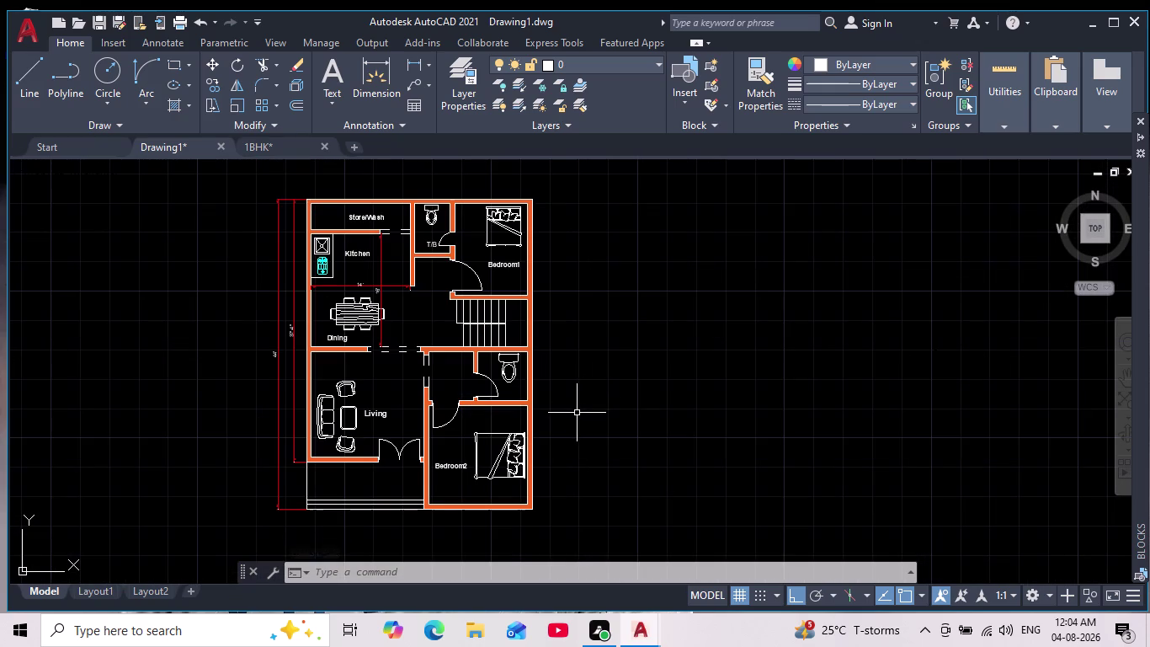
scroll(down, 3)
scroll(up, 3)
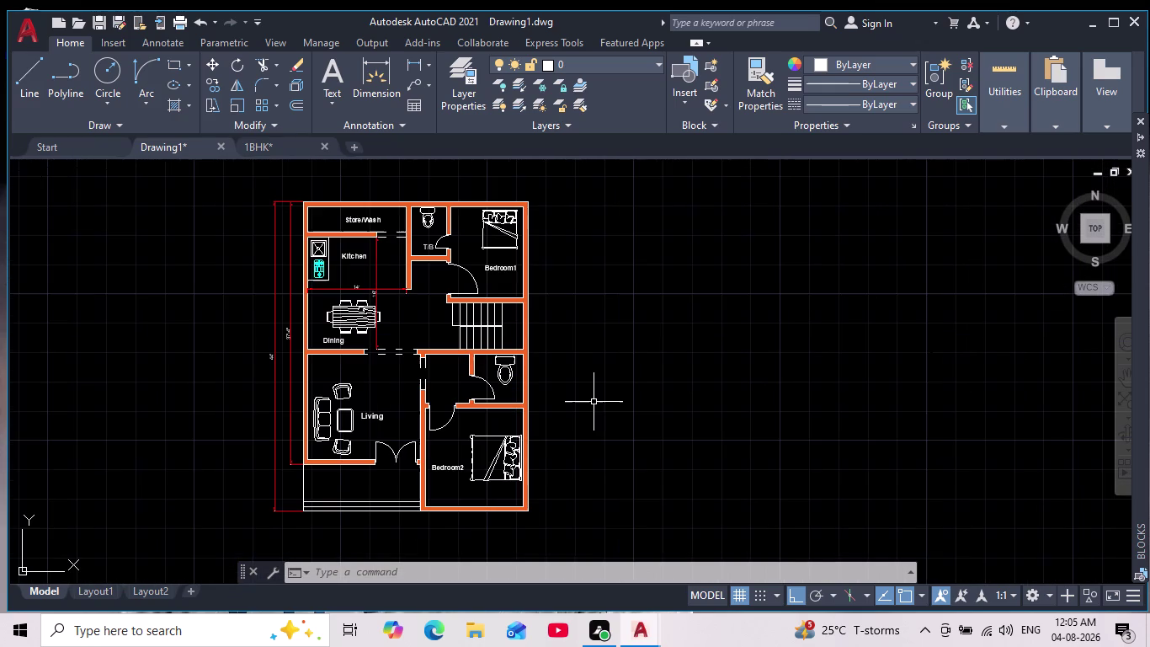
scroll(up, 3)
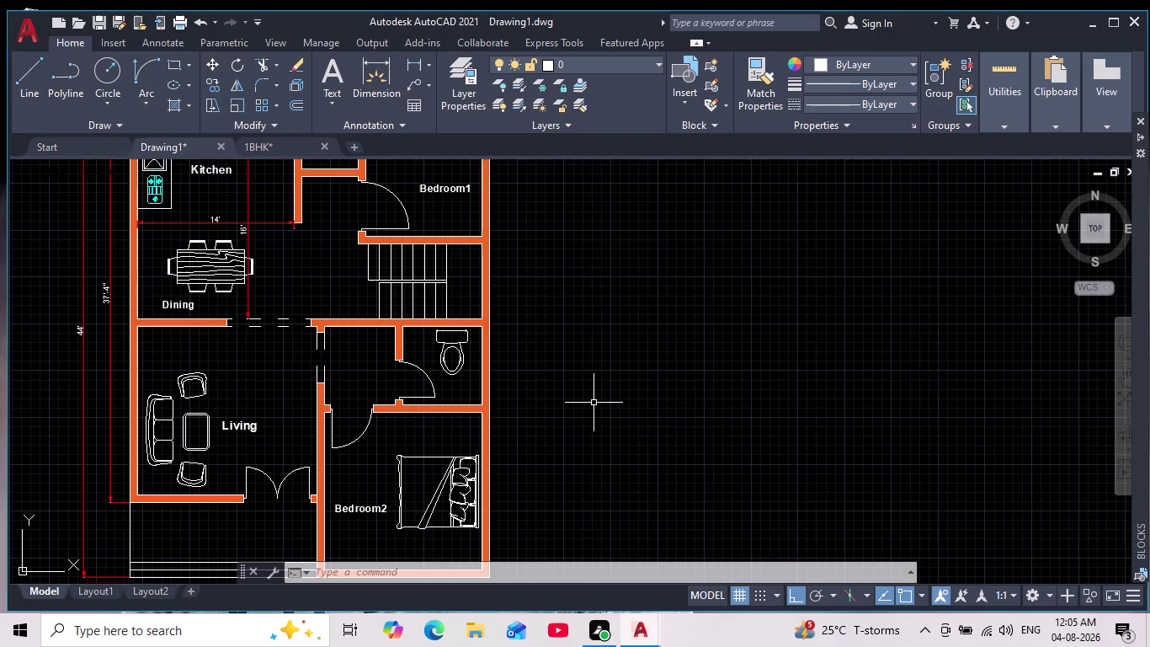
scroll(down, 3)
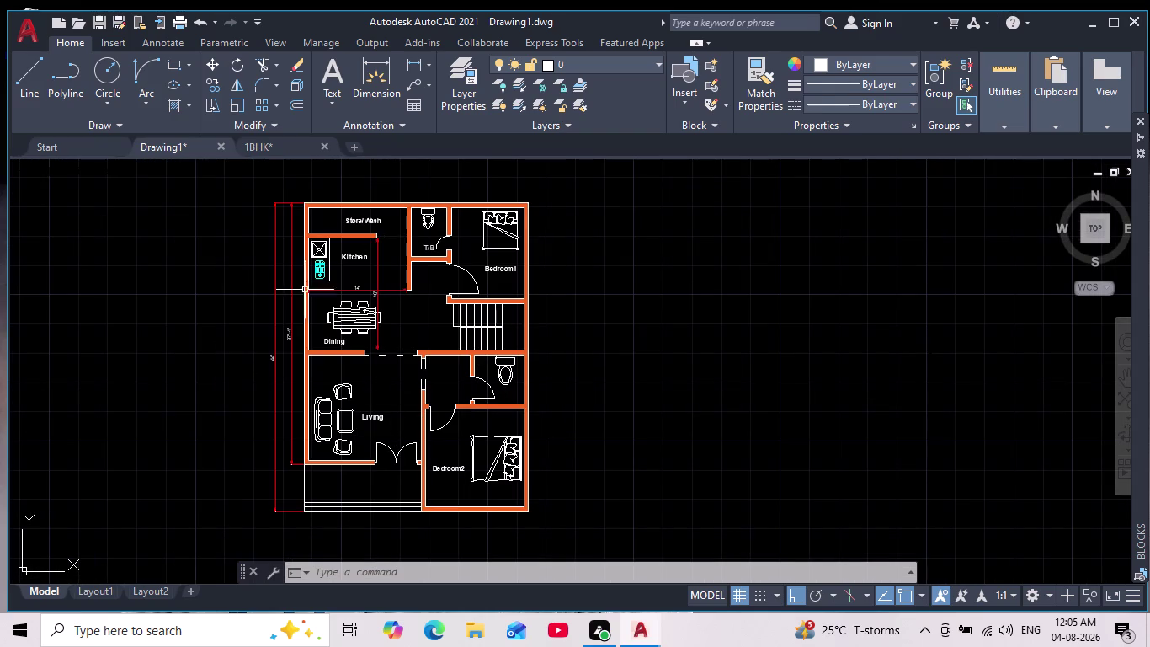
Add a 15' vertical dimension between the Living room's top and bottom walls.
click(416, 60)
scroll(up, 3)
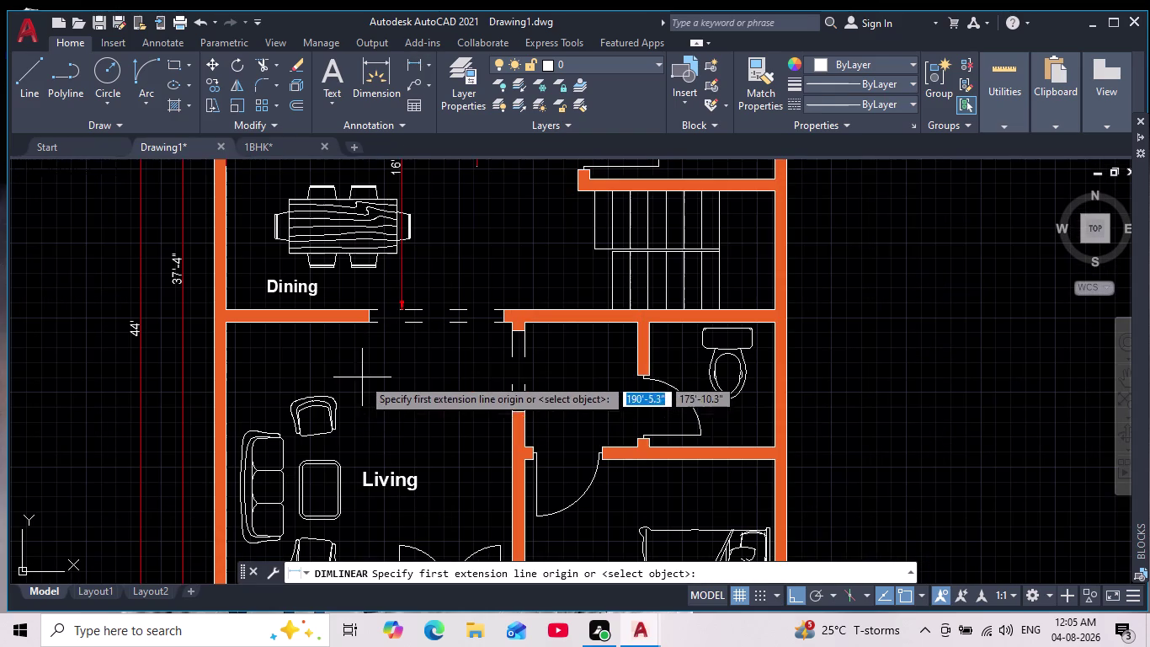
click(364, 320)
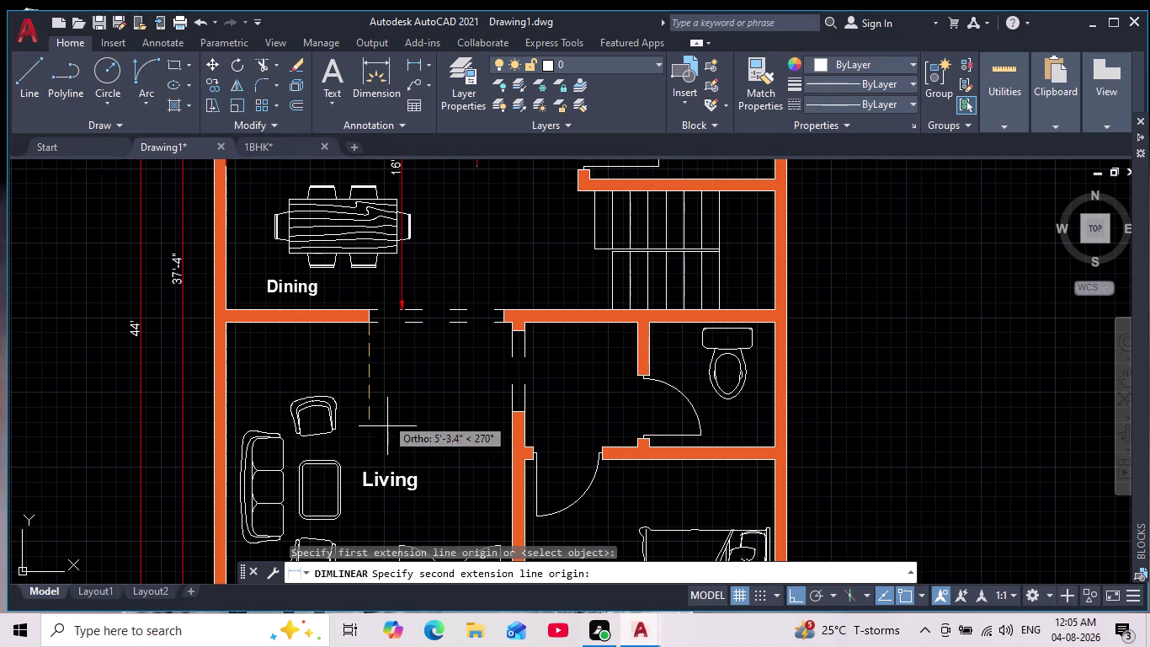
middle_drag(391, 448, 371, 286)
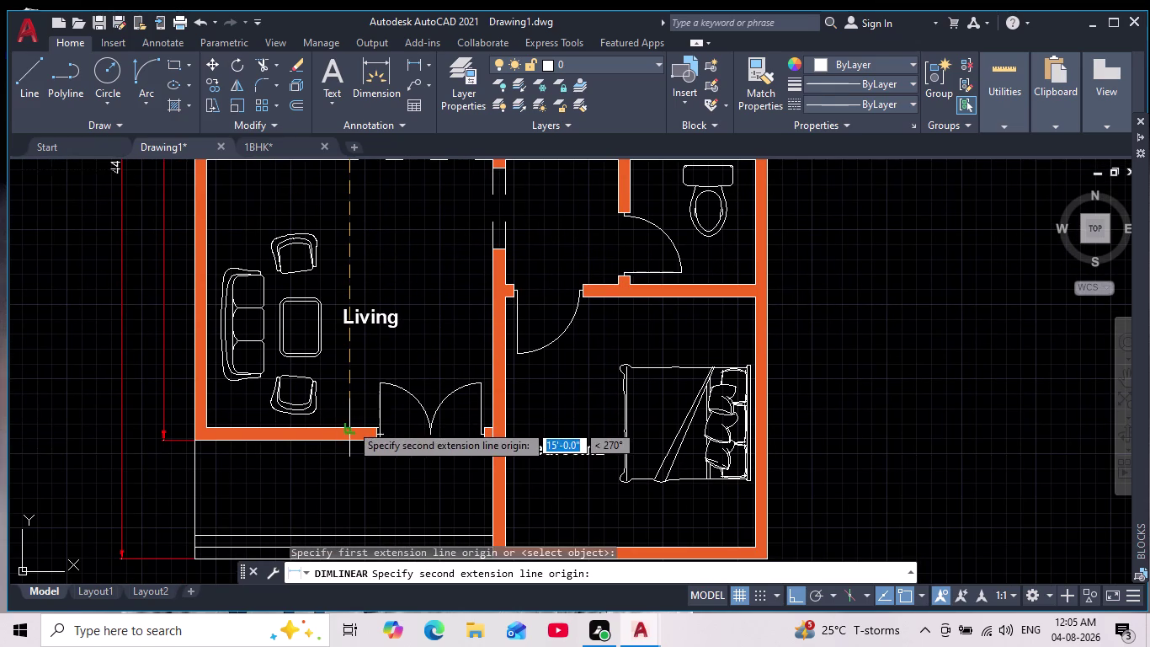
click(348, 423)
click(346, 392)
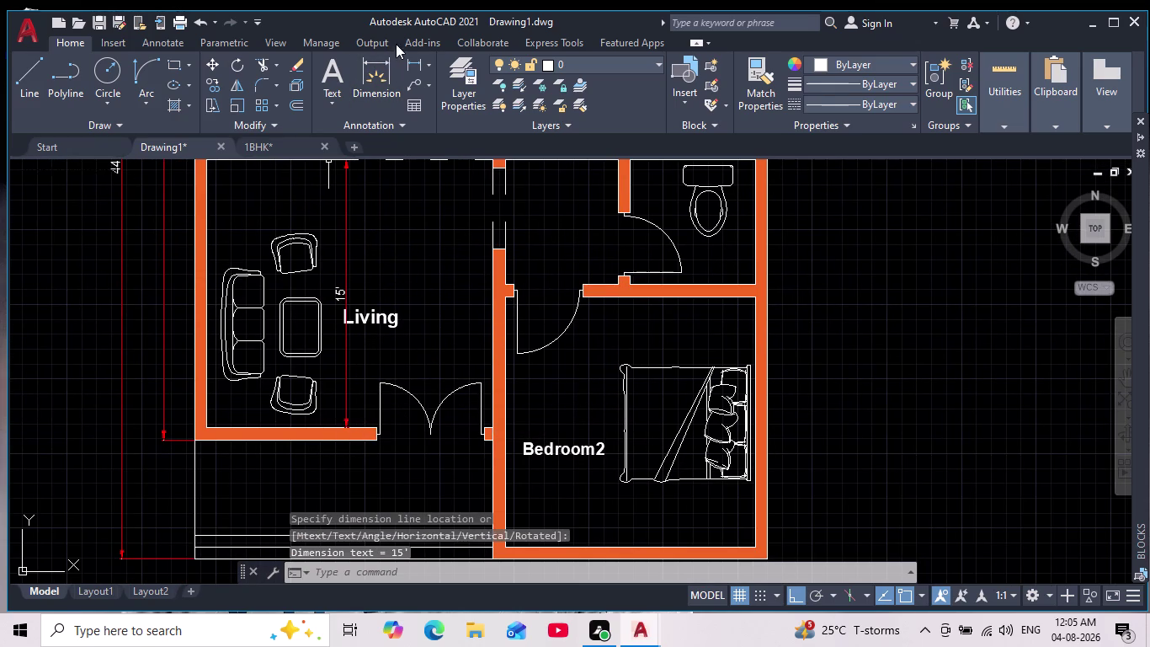
Begin a 16' width dimension from the Living room's left wall to its right wall.
click(410, 73)
middle_drag(291, 216, 284, 299)
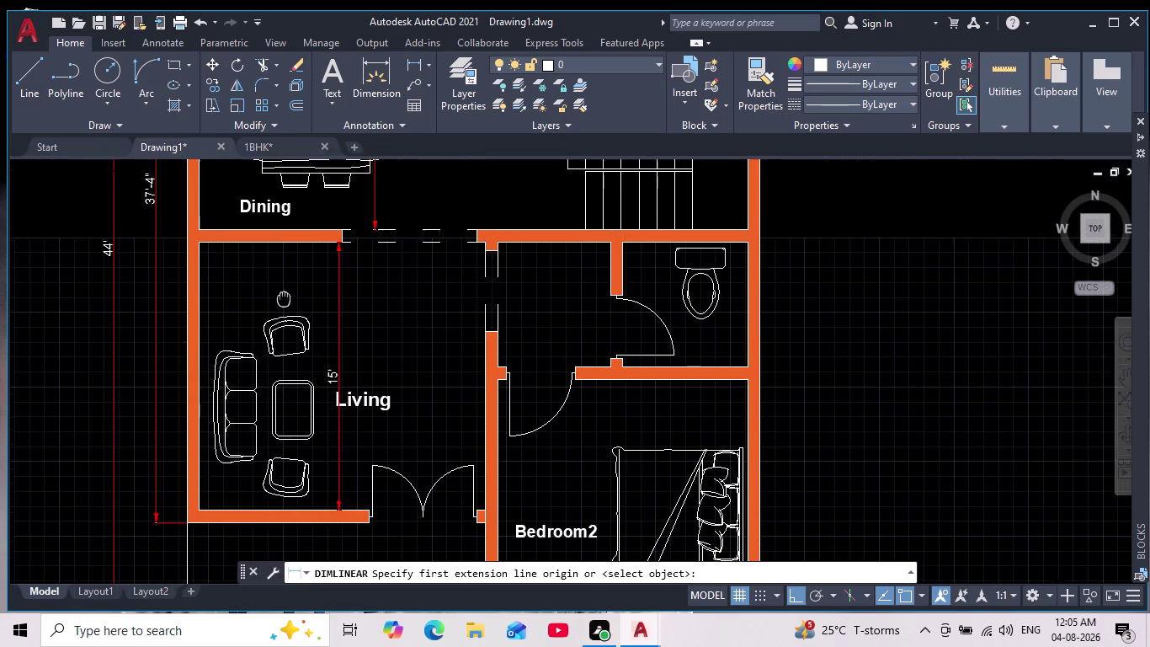
middle_drag(284, 298, 281, 303)
scroll(down, 3)
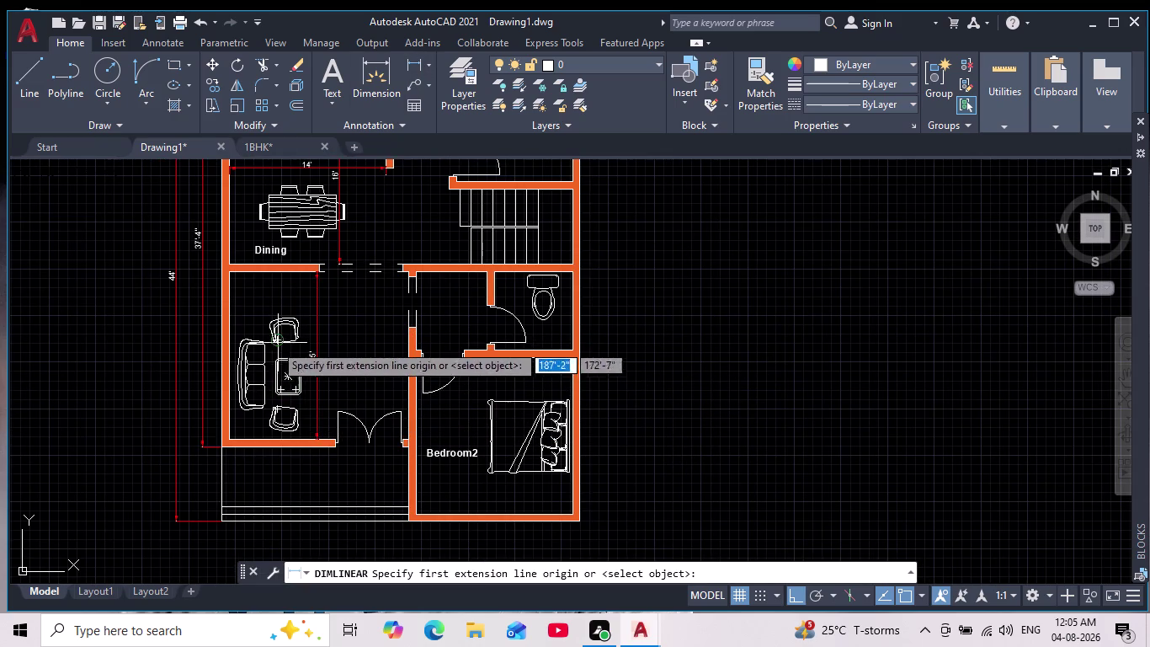
scroll(up, 3)
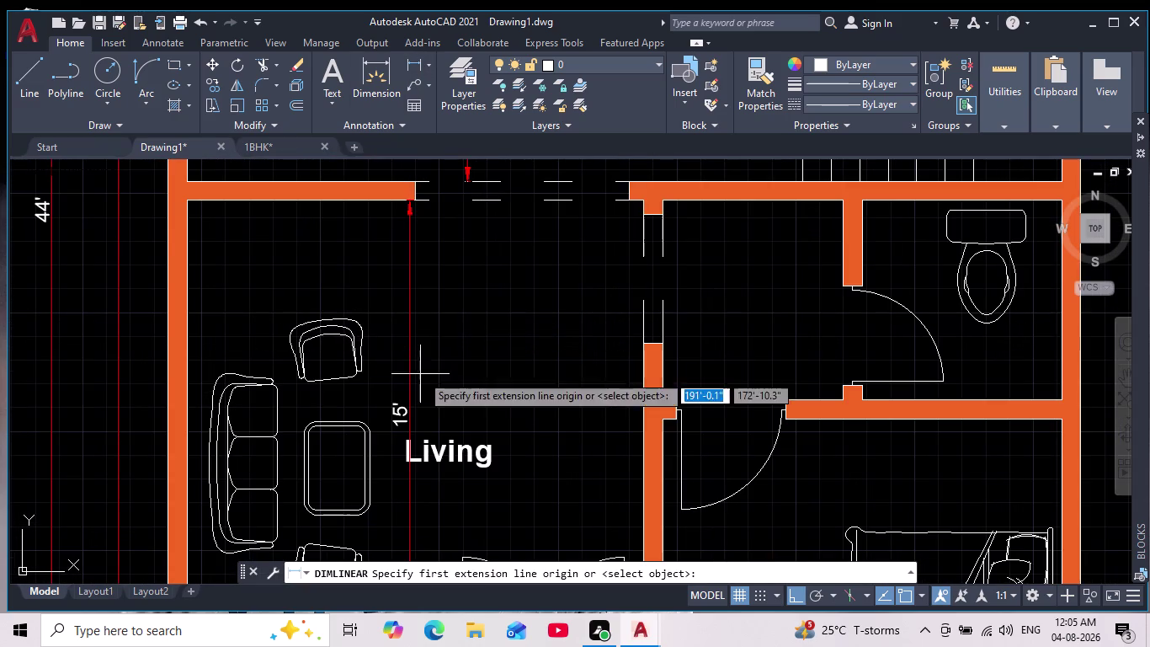
middle_drag(422, 345, 398, 262)
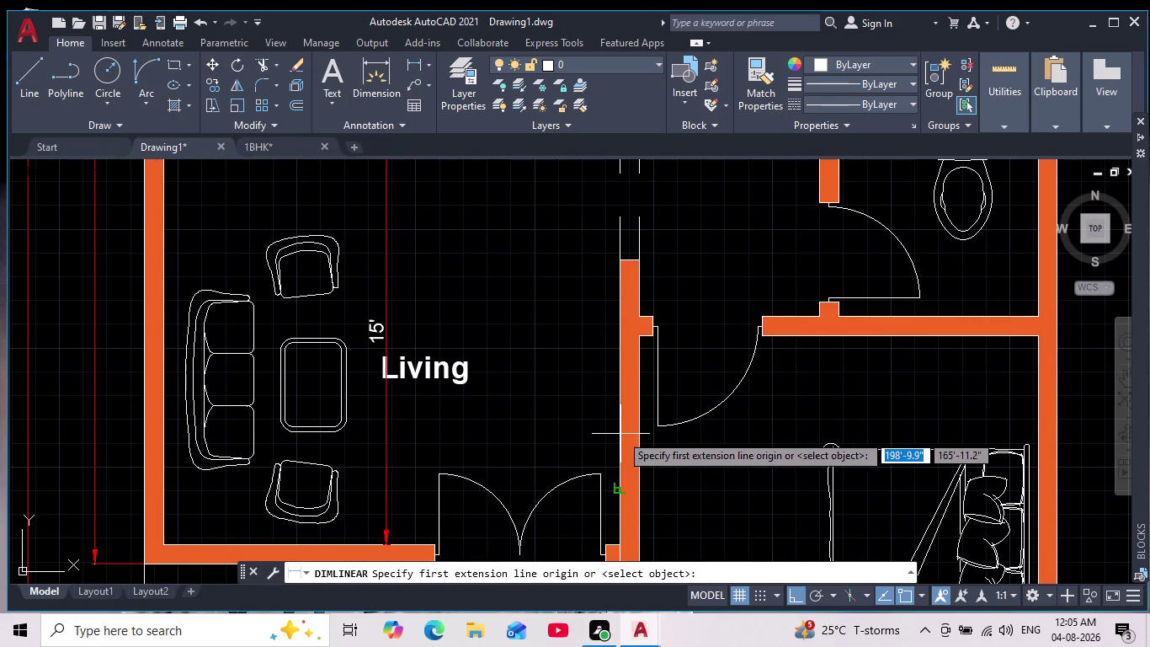
middle_drag(525, 310, 527, 267)
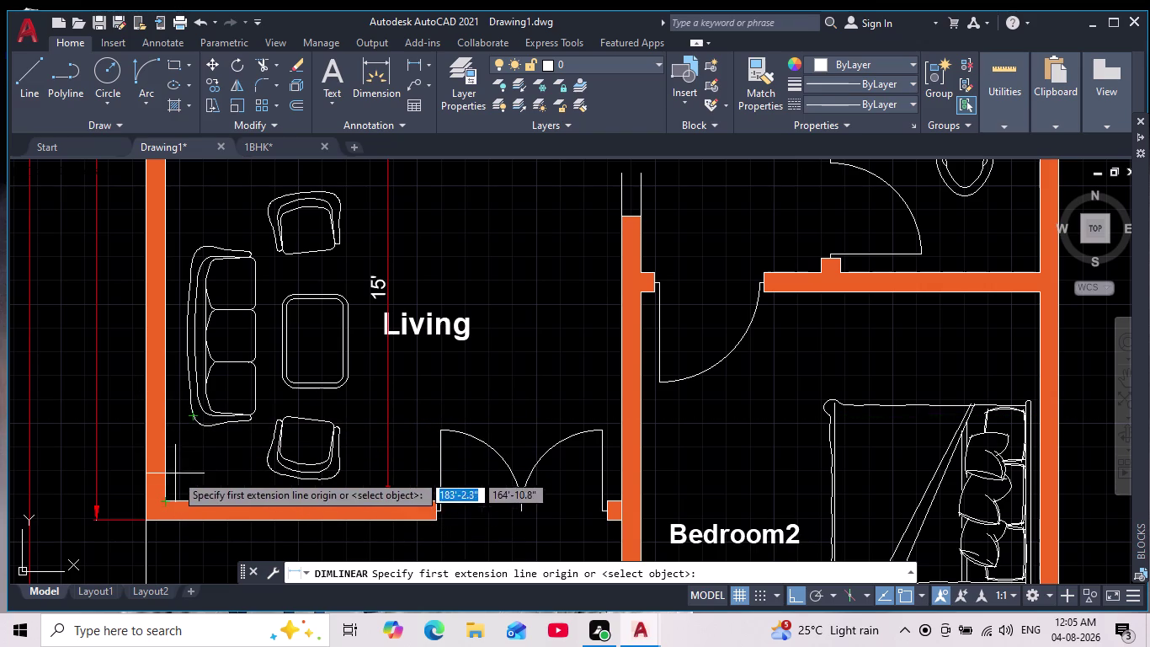
click(165, 385)
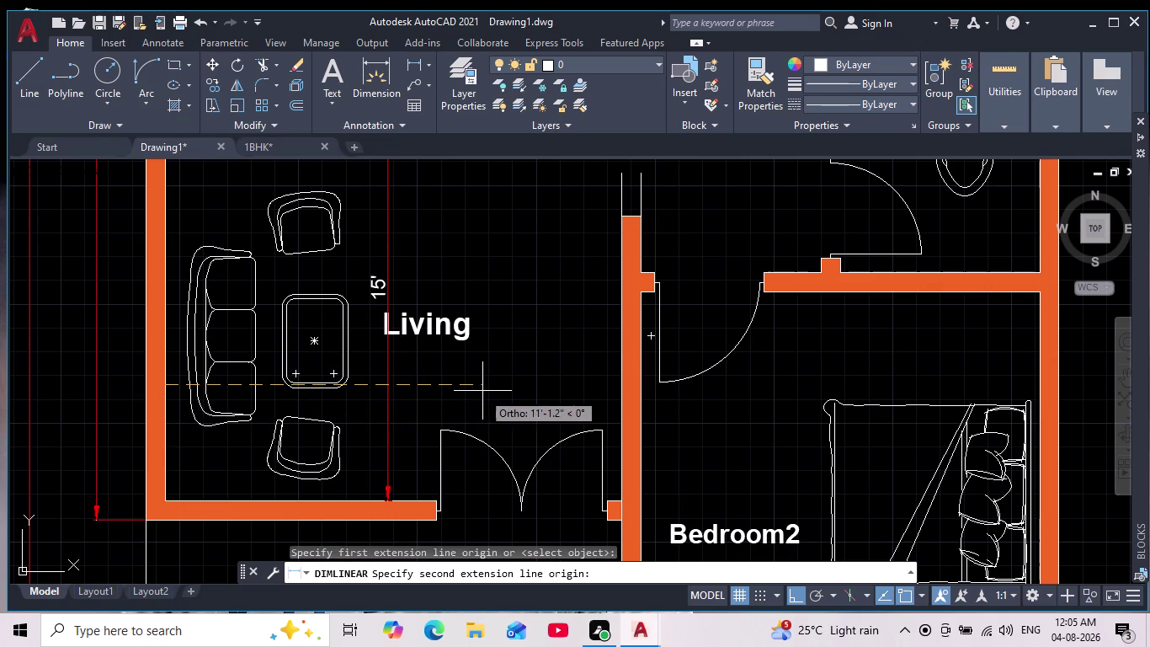
click(615, 388)
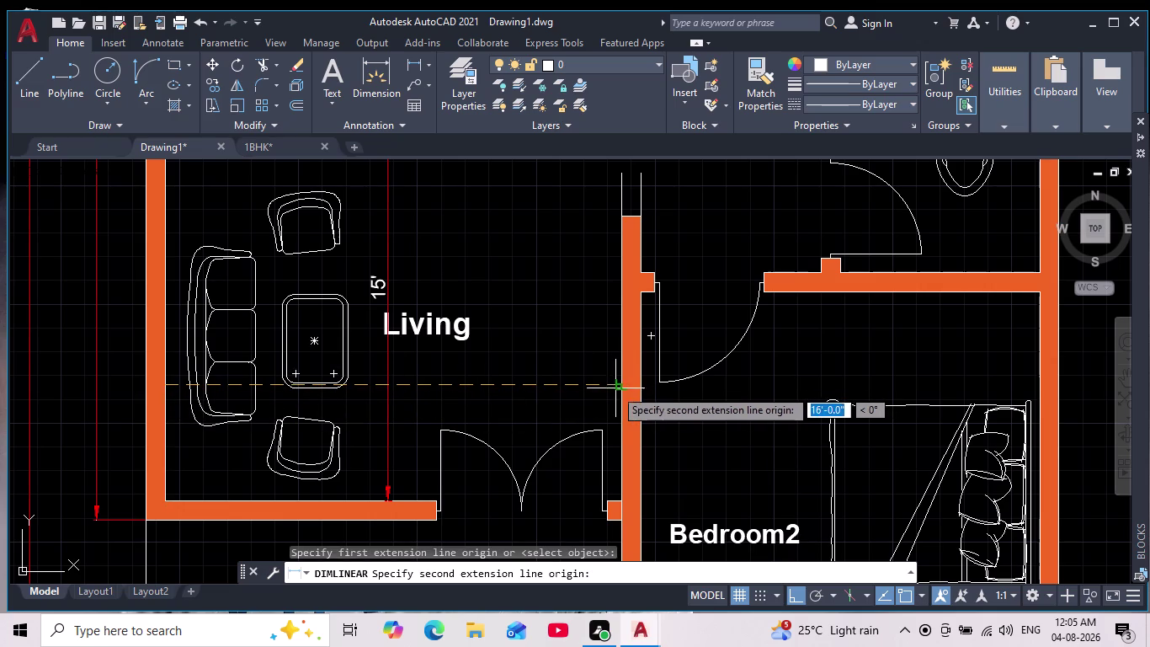